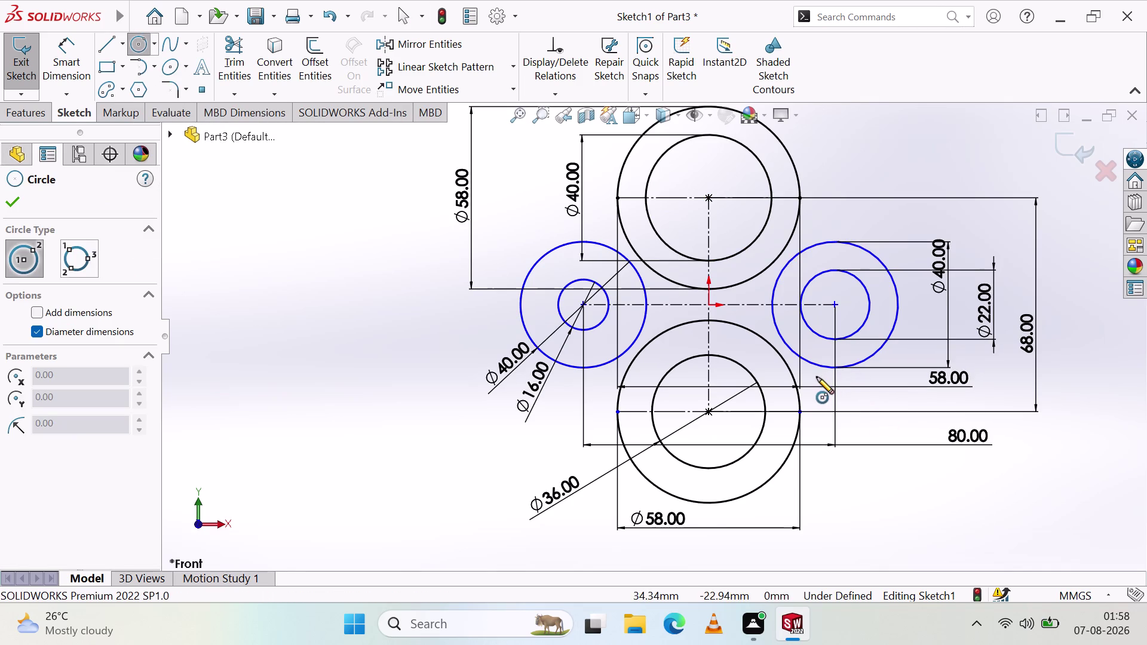
Draw two small circles on the right side, one lower and one upper.
click(817, 394)
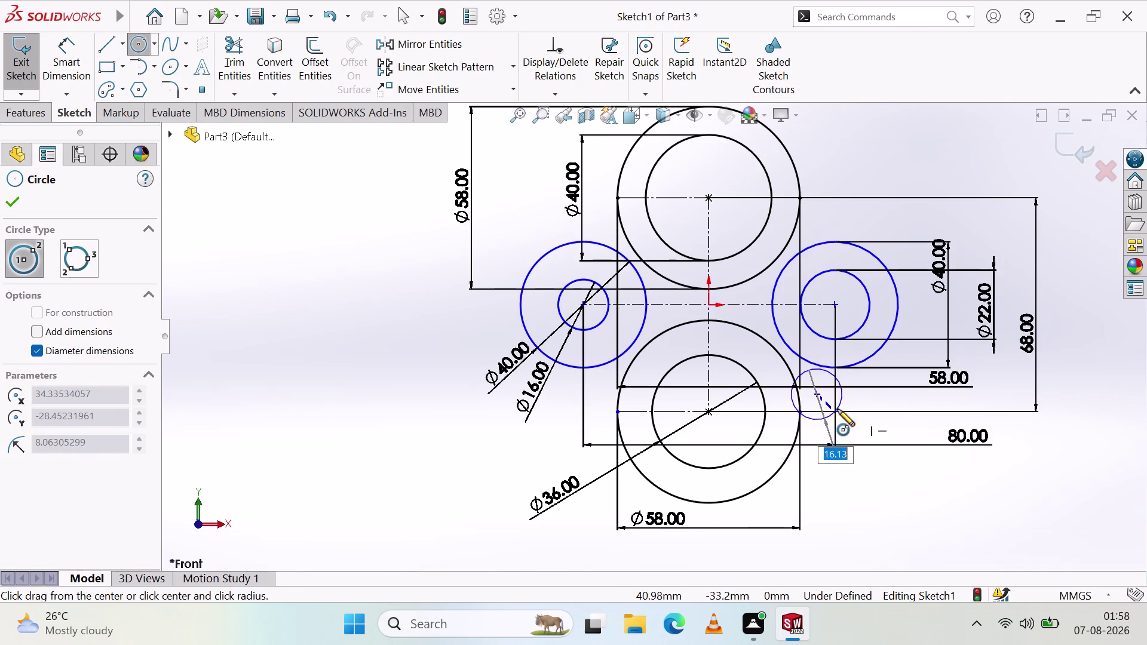
click(840, 409)
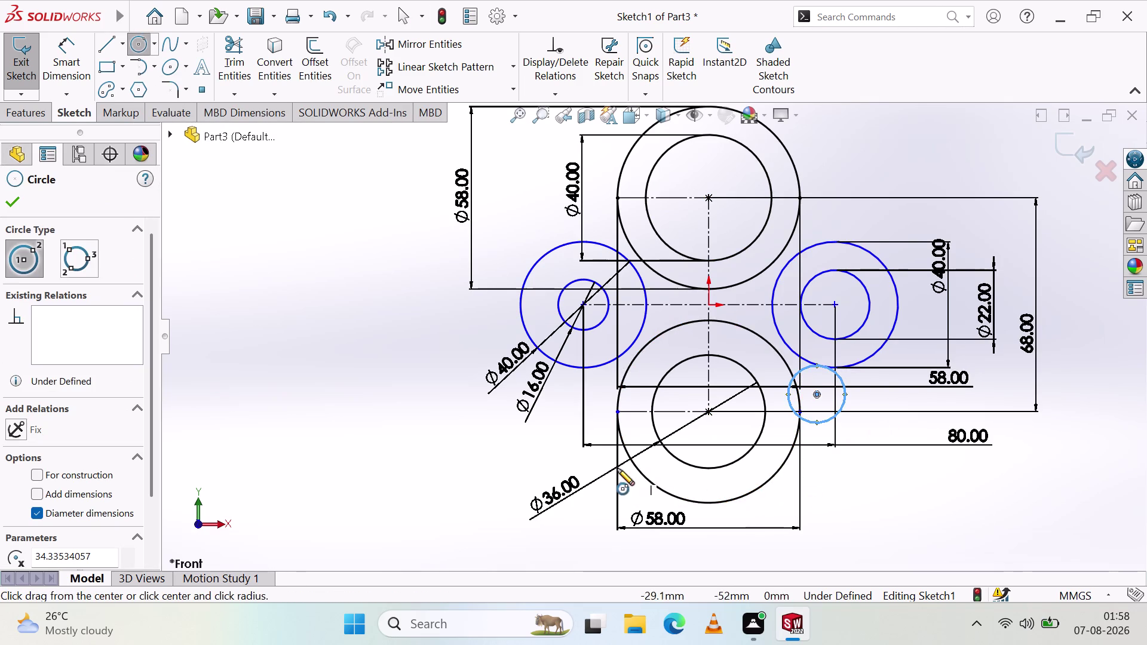
key(Escape)
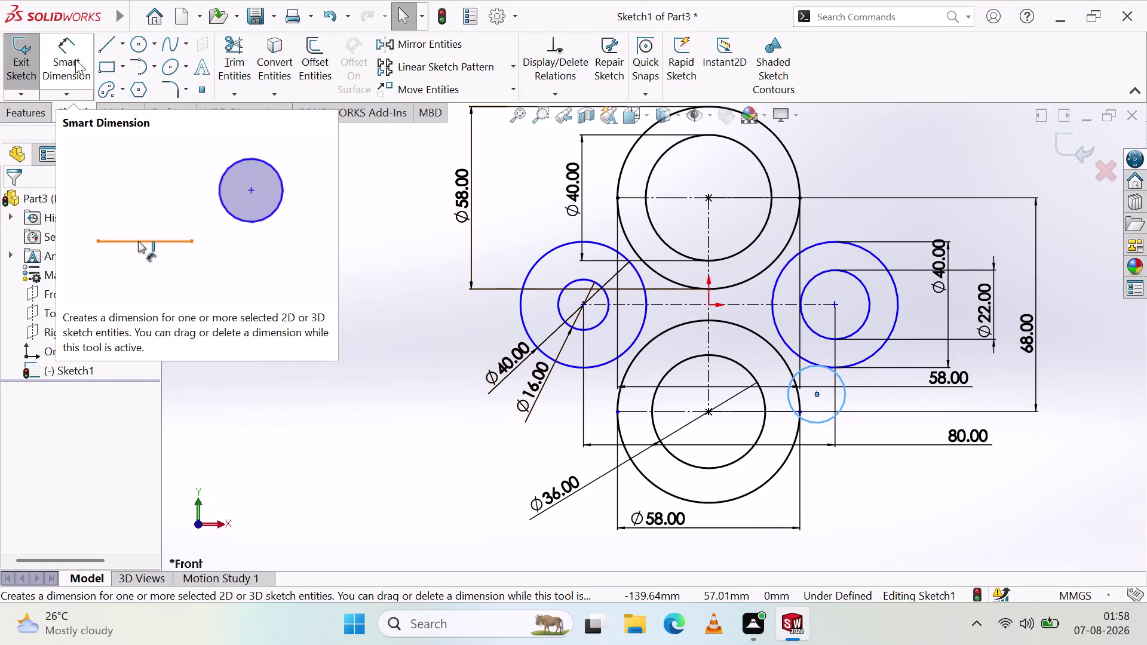
click(141, 47)
click(814, 219)
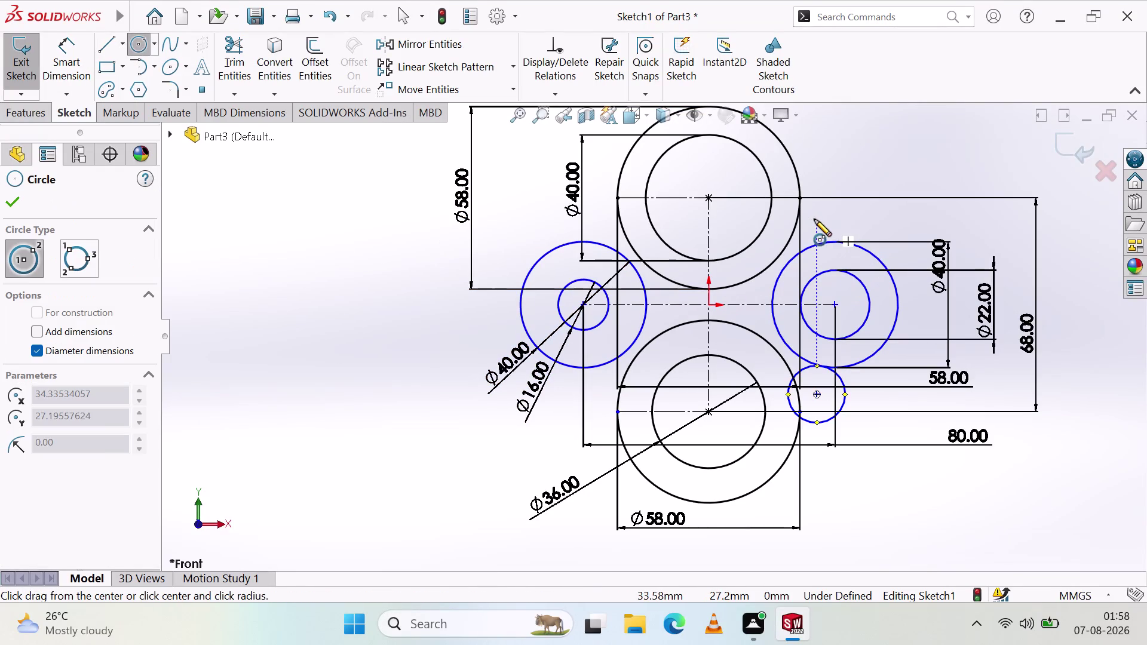
click(837, 240)
key(Escape)
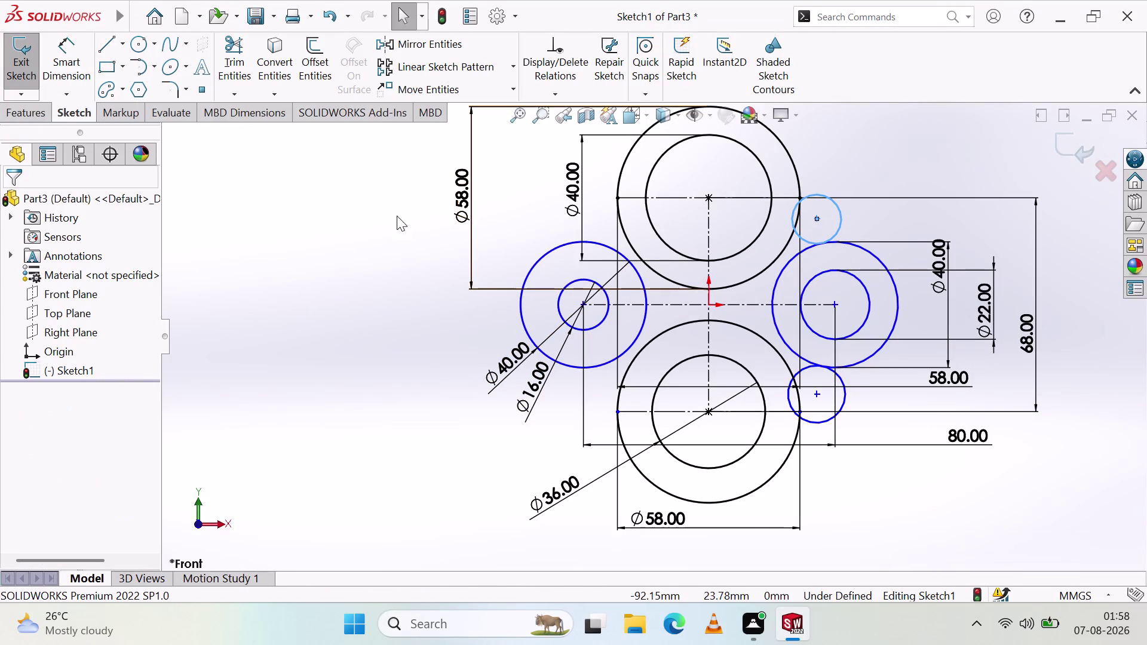
Dimension the upper-right small circle to Ø30, correcting a mistyped 15.
click(68, 46)
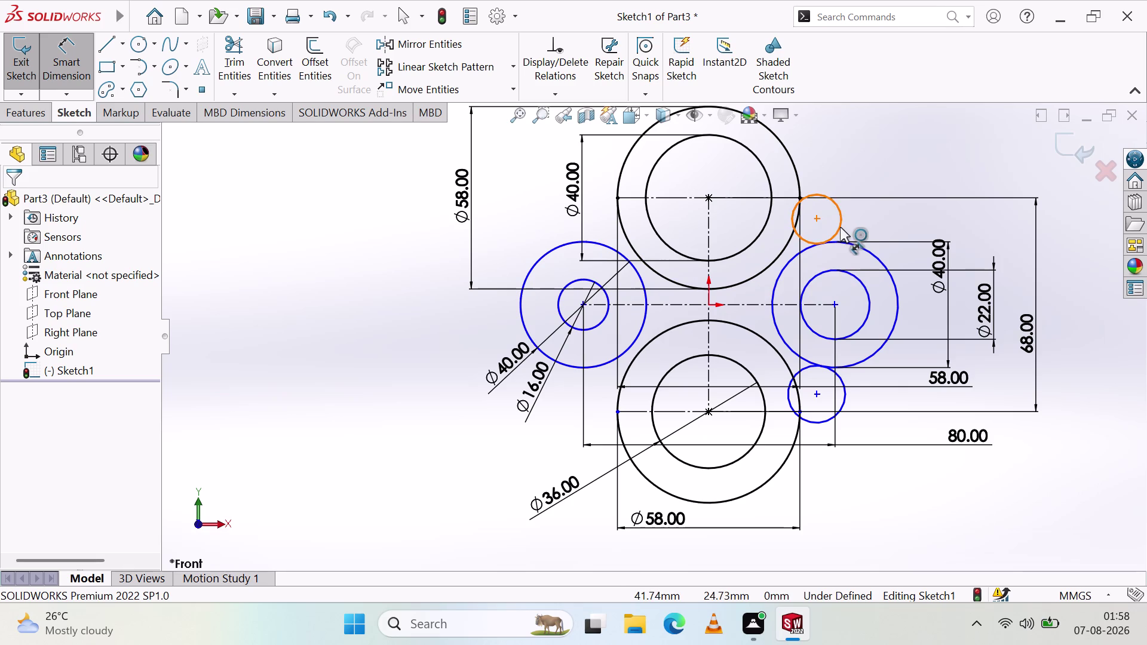
click(840, 227)
click(876, 176)
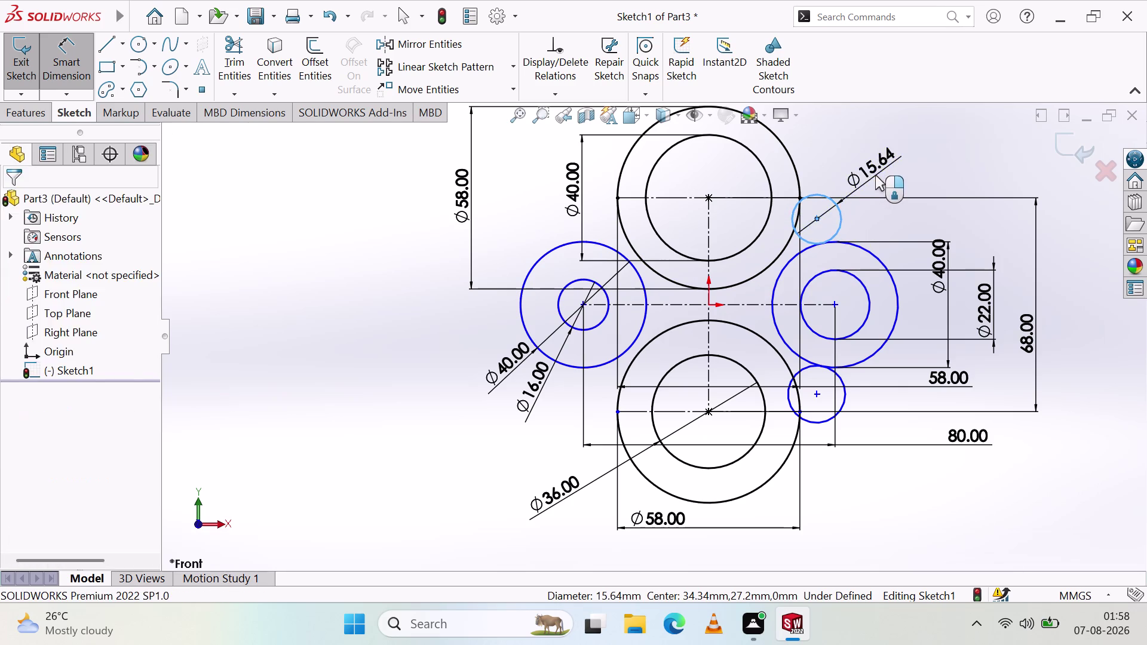
text(15)
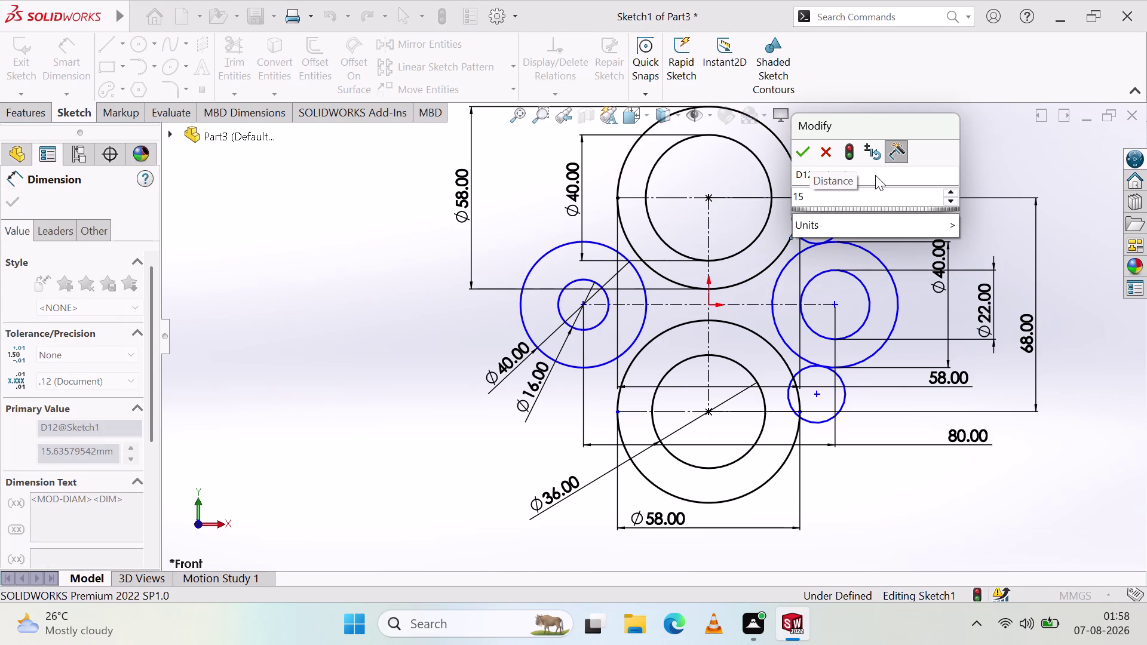
key(BackSpace)
key(BackSpace)
key(BackSpace)
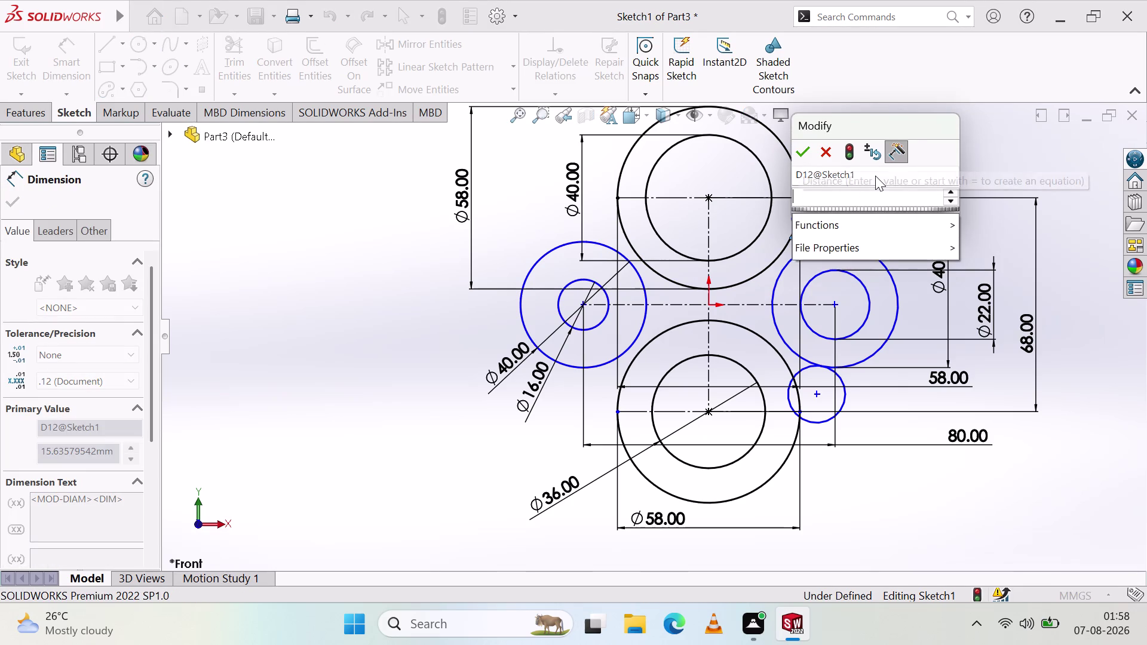
text(30)
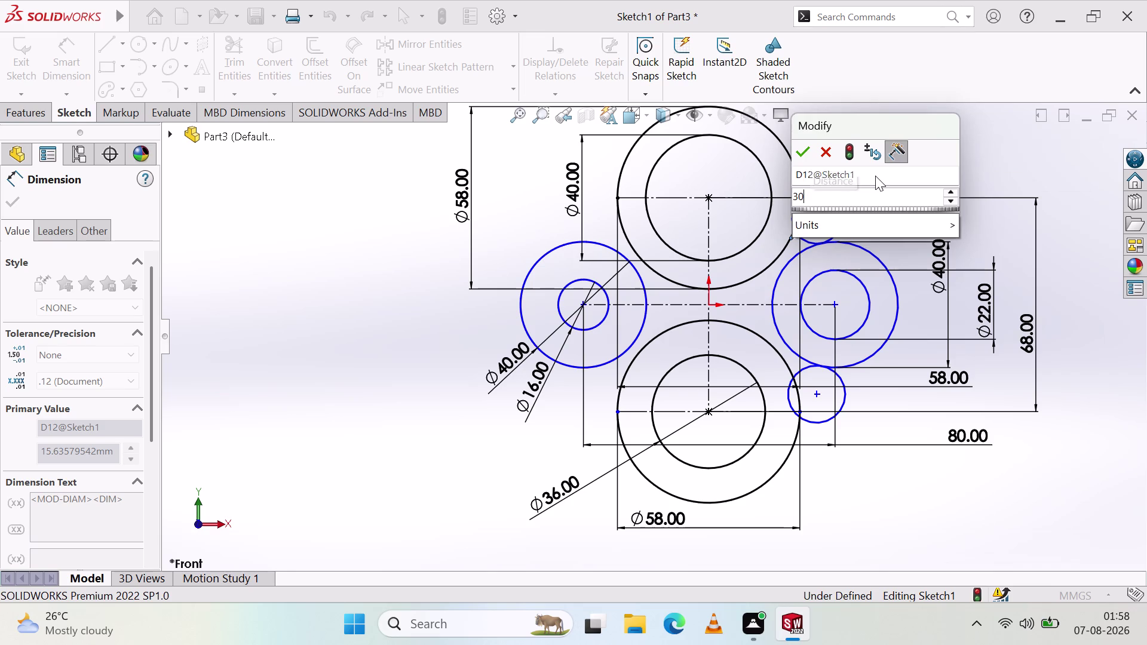
key(Return)
click(876, 176)
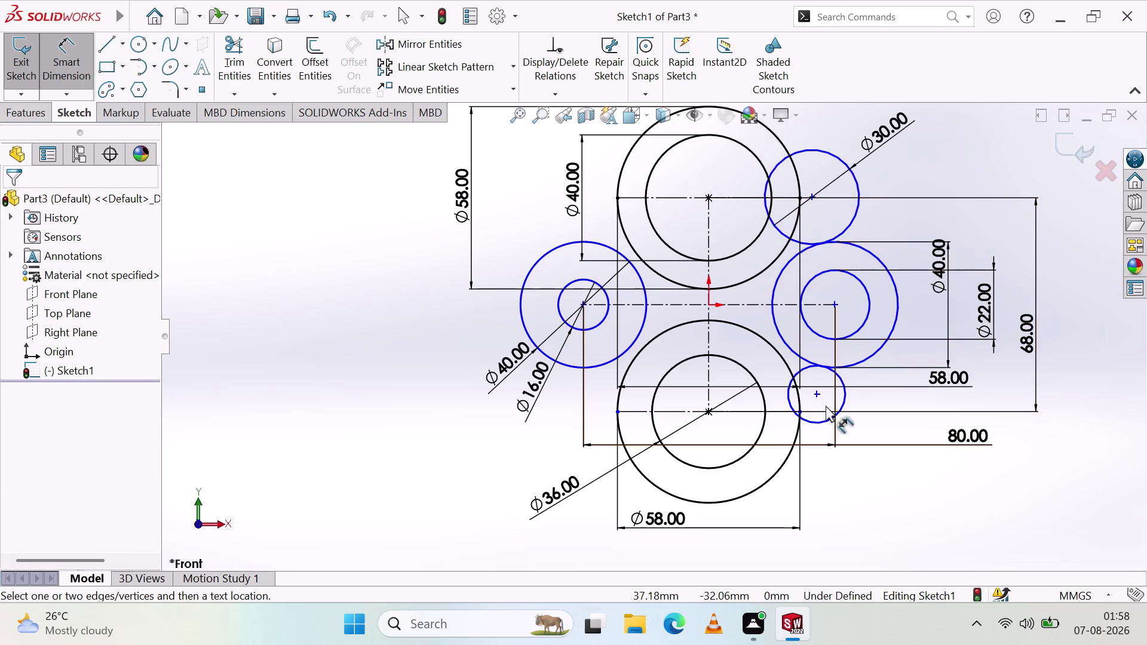
Dimension the lower-right small circle to Ø30.
click(842, 401)
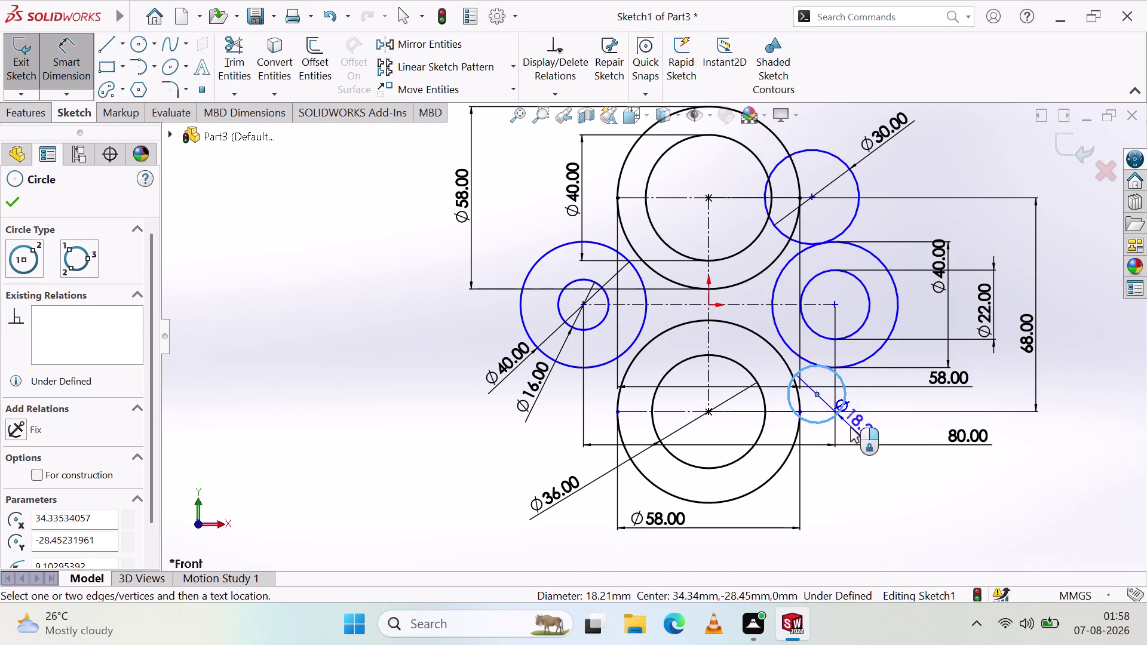
click(868, 478)
key(3)
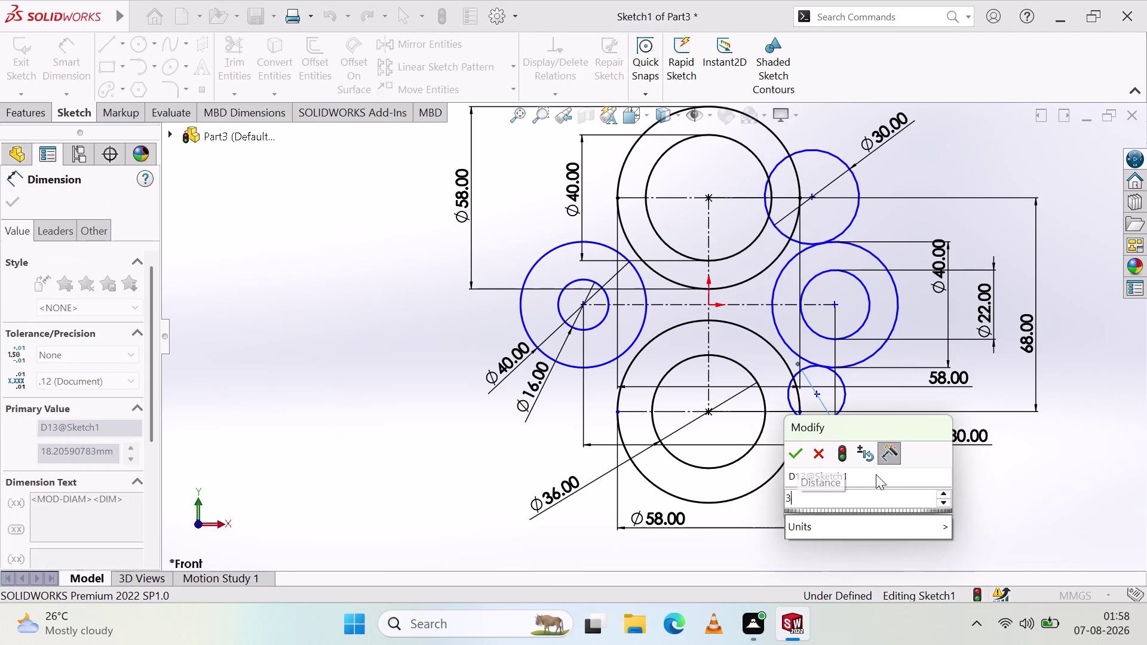
key(0)
key(Return)
click(898, 478)
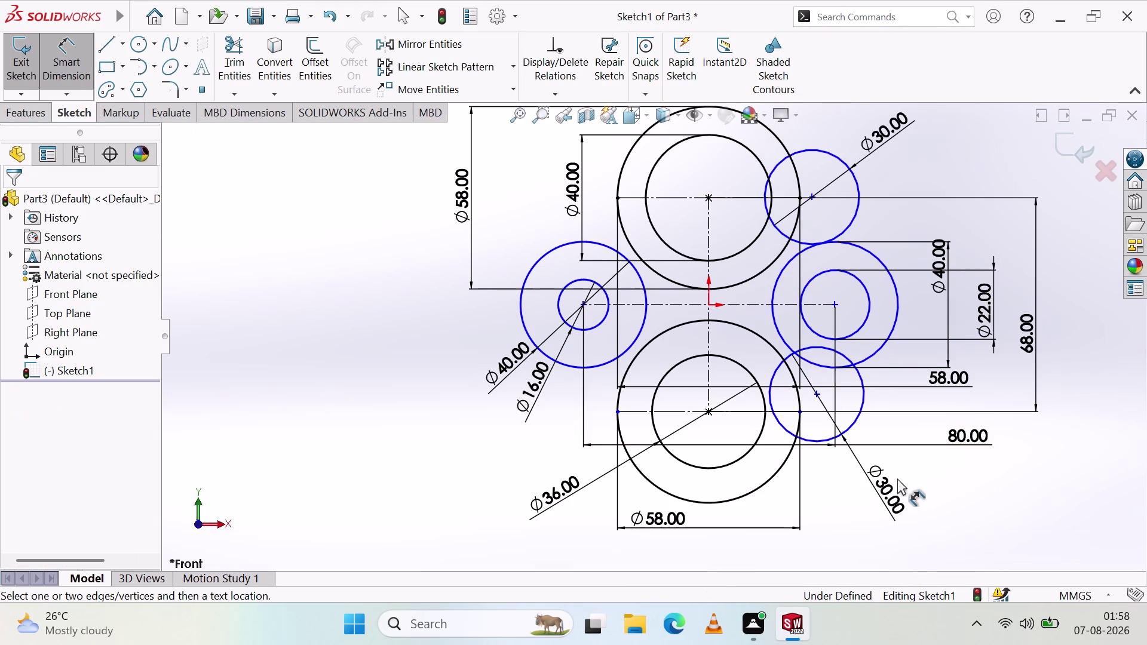
key(Escape)
key(Escape)
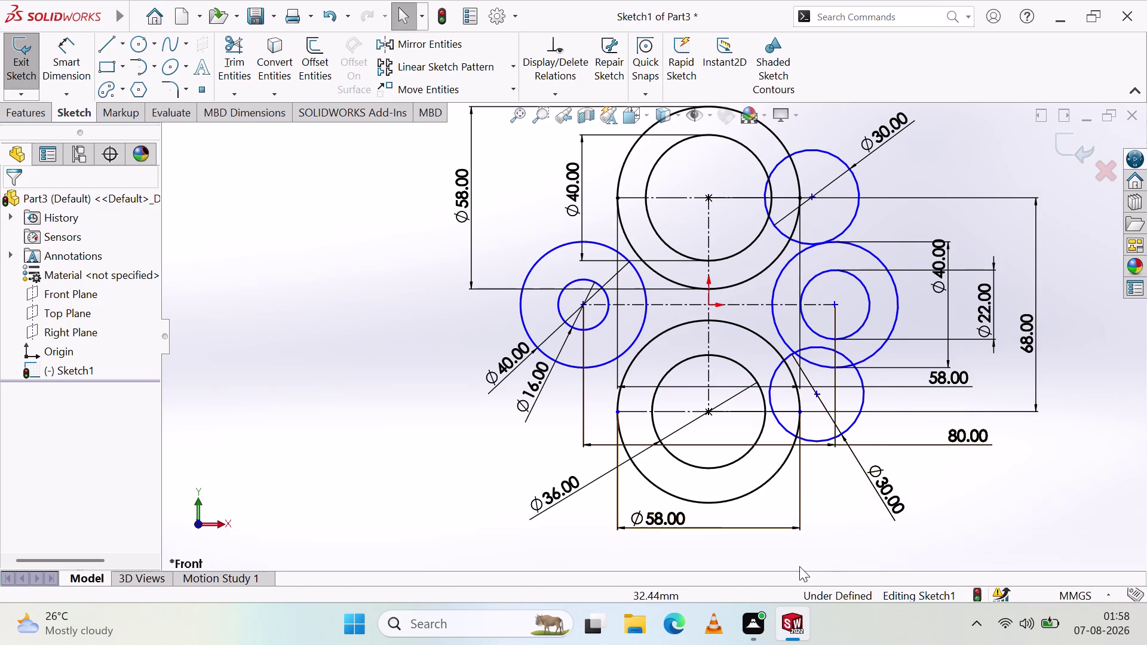
Make the two side centre points horizontal, then delete the conflicting Vertical8 relation.
scroll(up, 3)
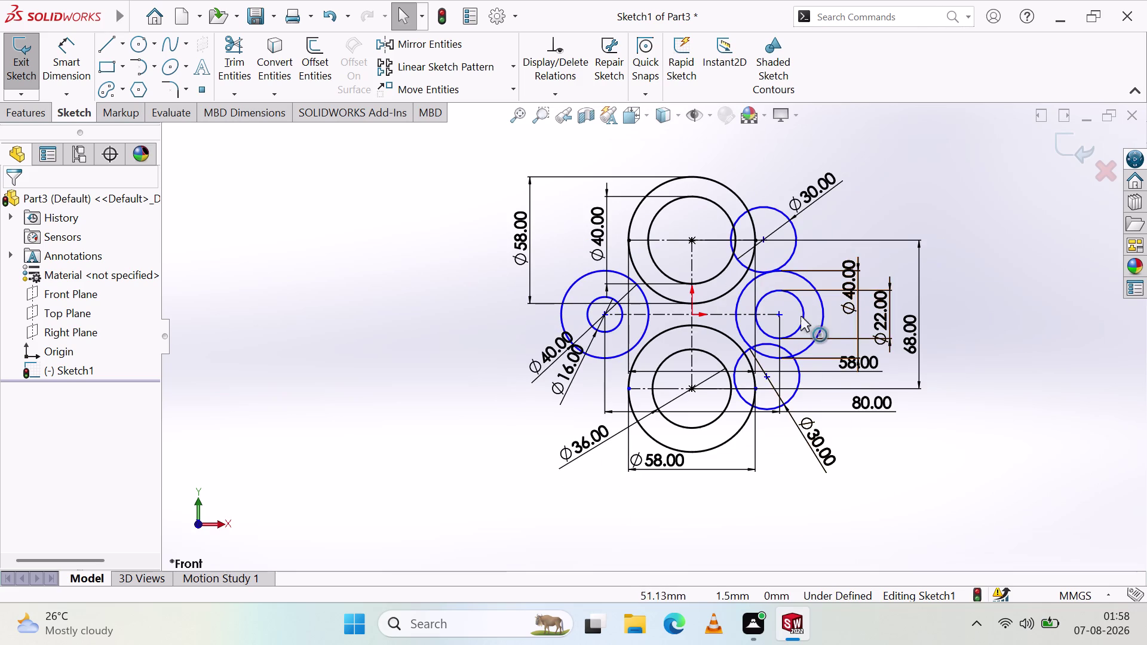
scroll(down, 3)
scroll(up, 3)
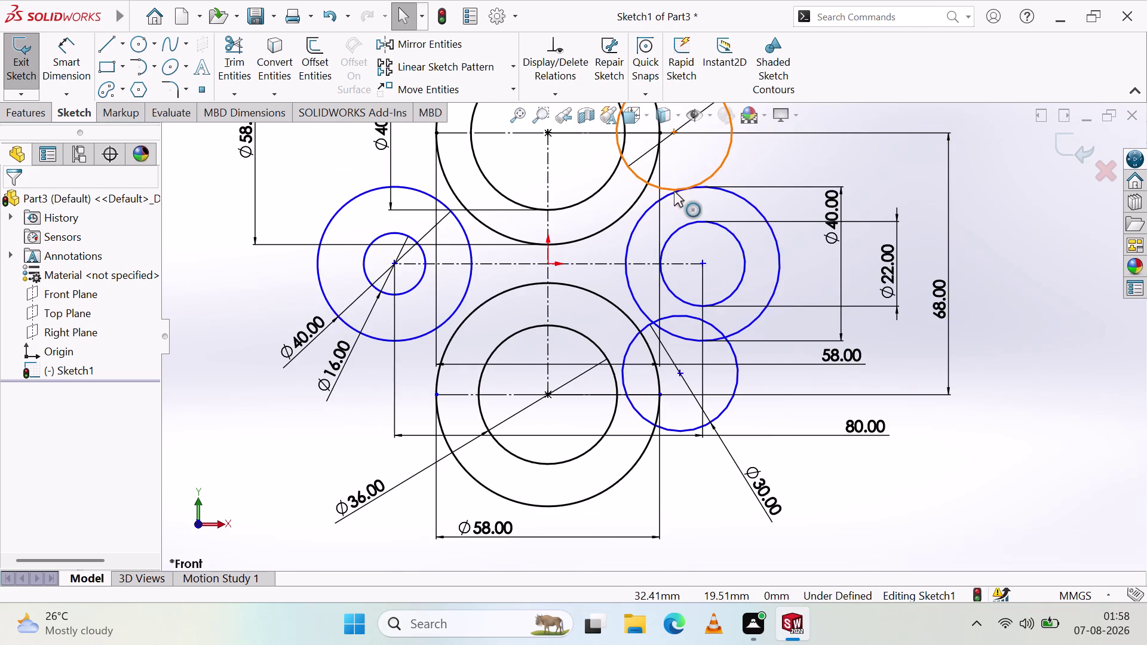
scroll(up, 3)
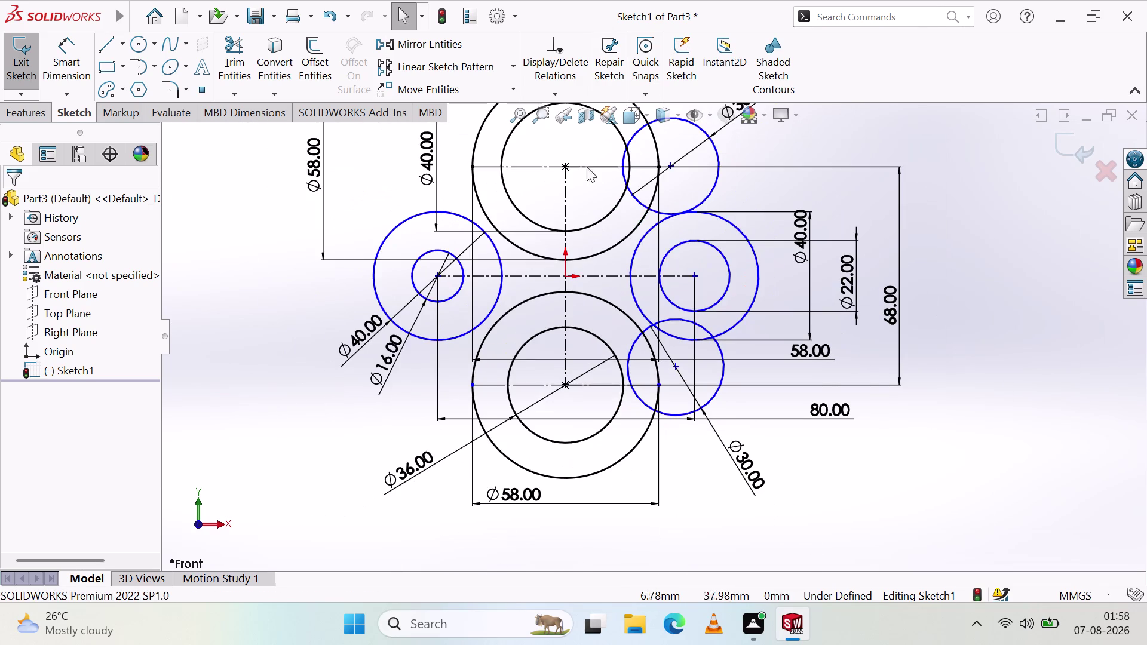
scroll(up, 3)
scroll(down, 3)
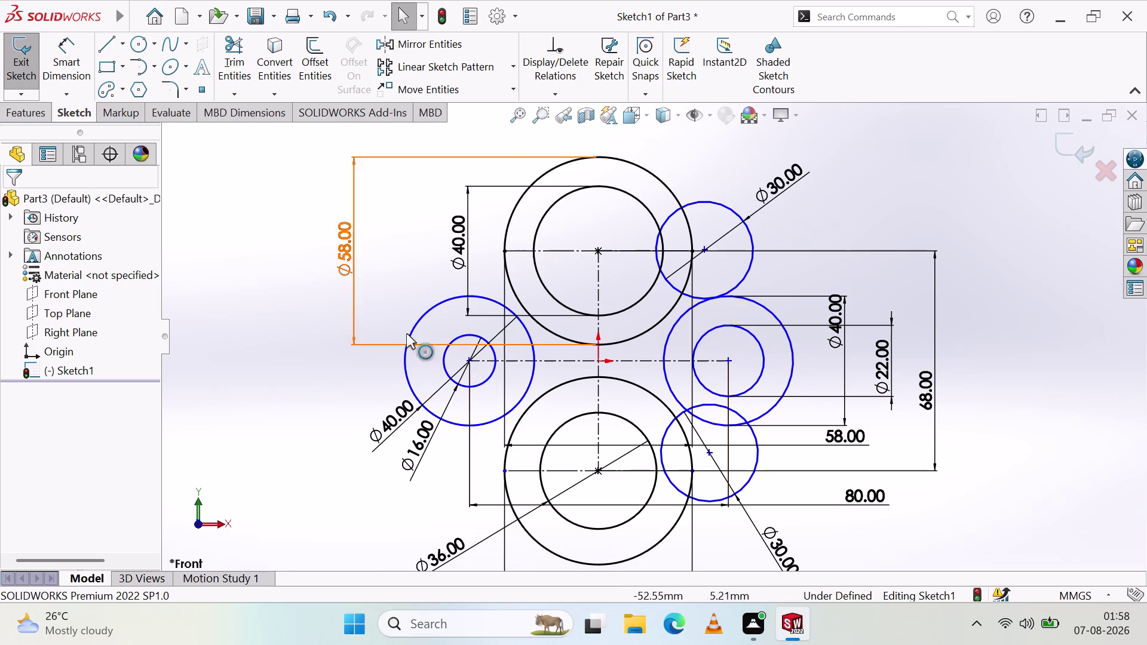
click(468, 360)
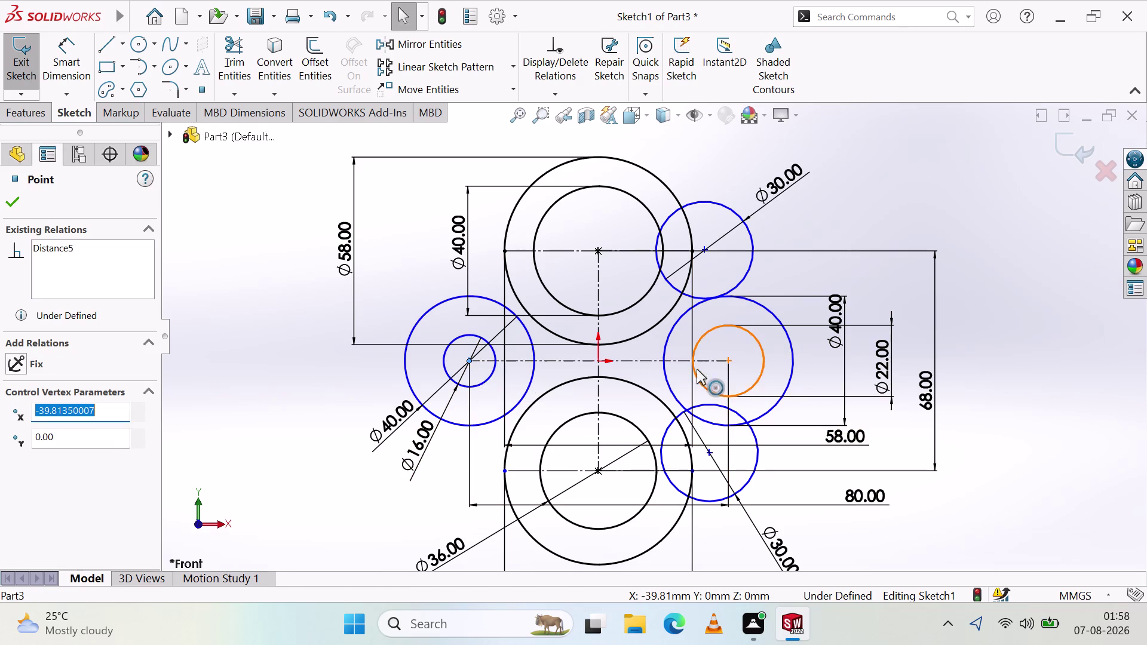
click(729, 363)
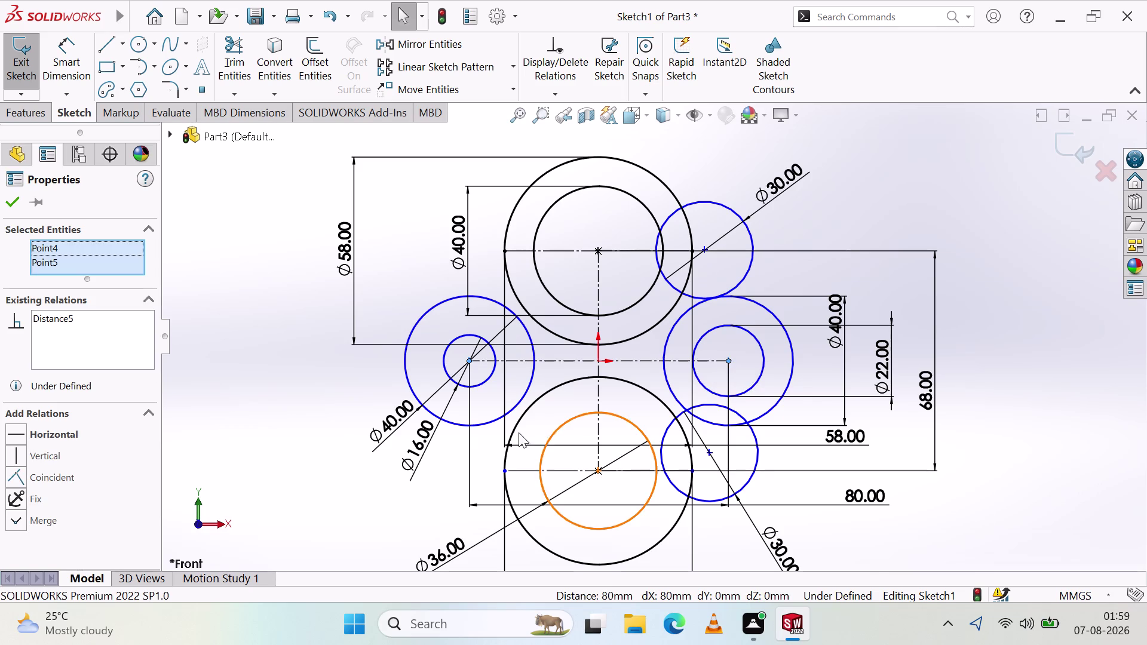
click(19, 429)
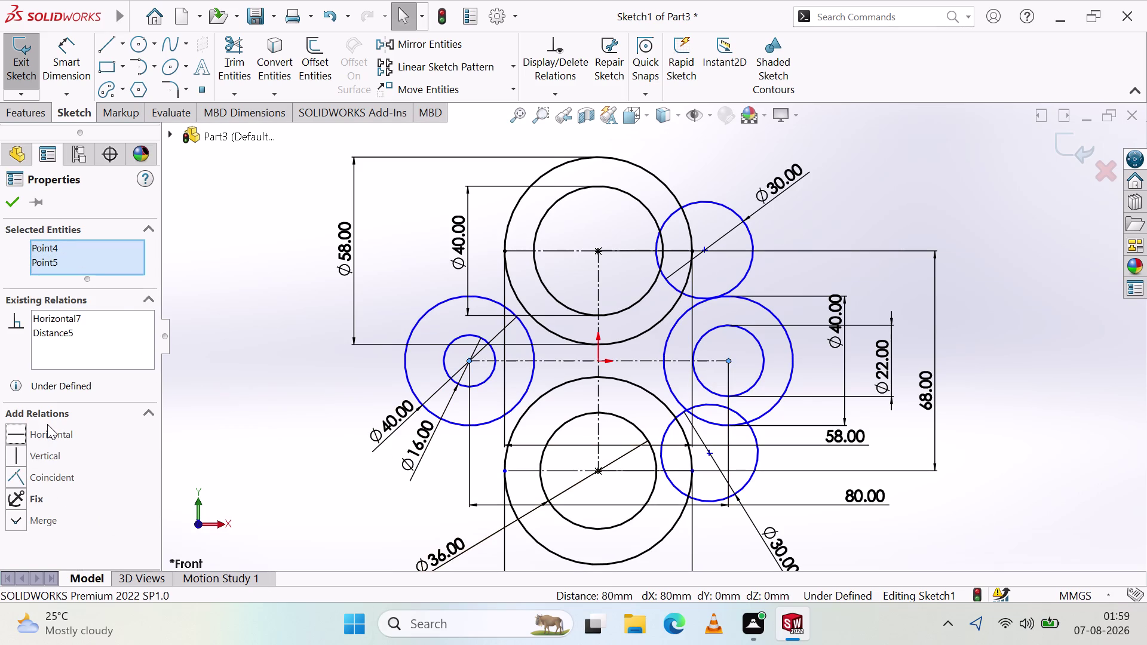
click(16, 456)
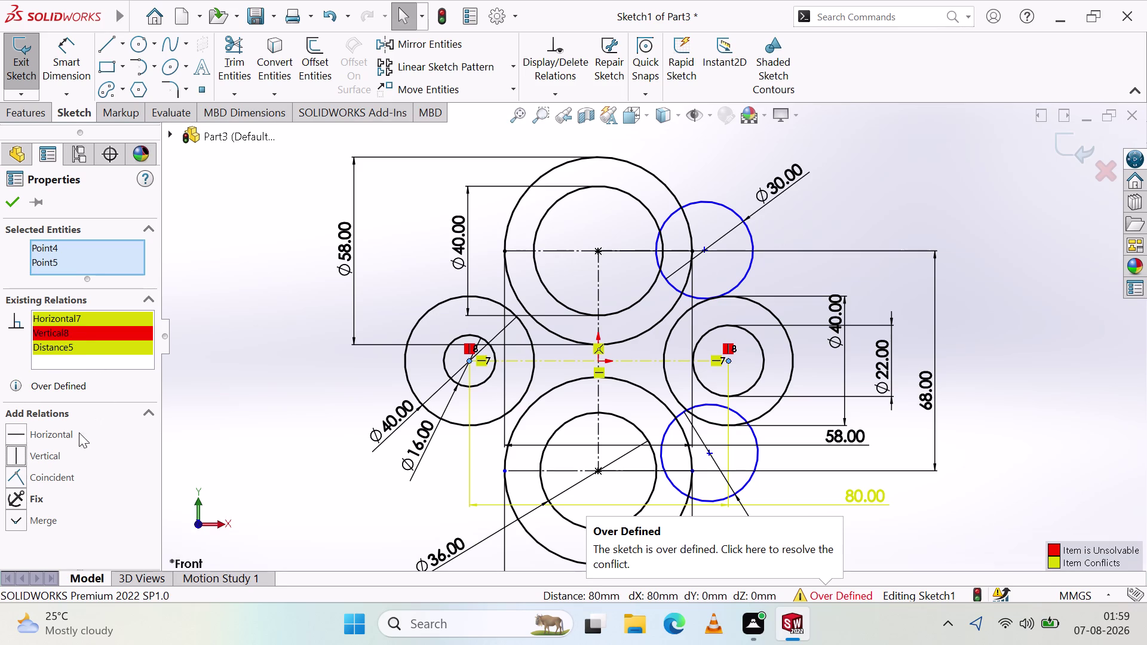
click(121, 334)
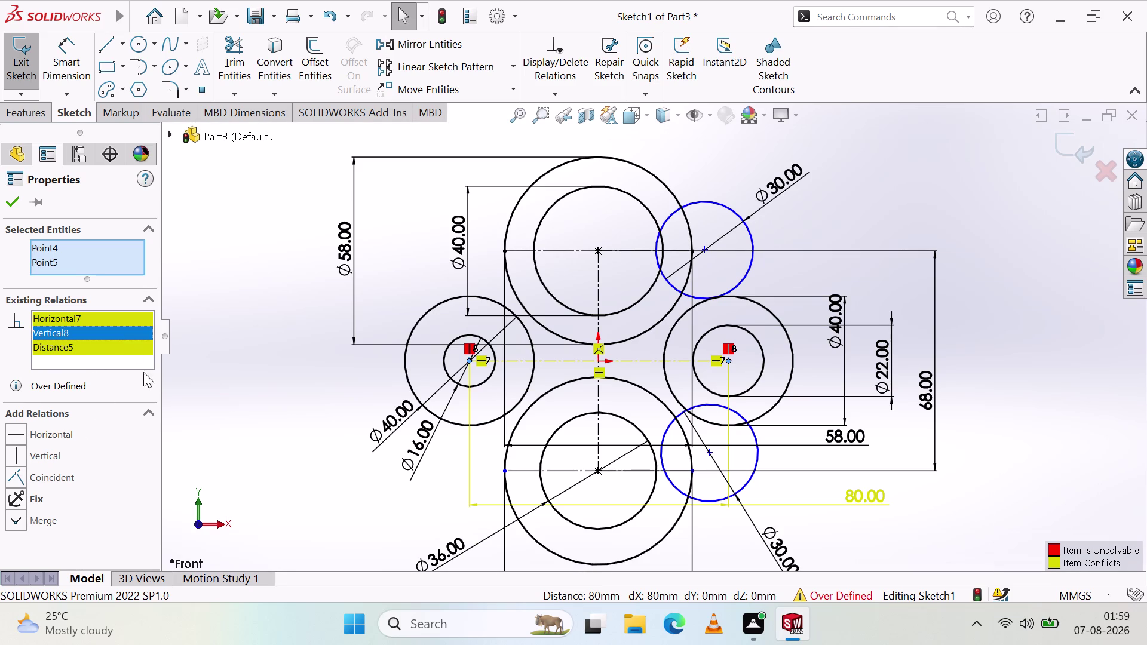
key(Delete)
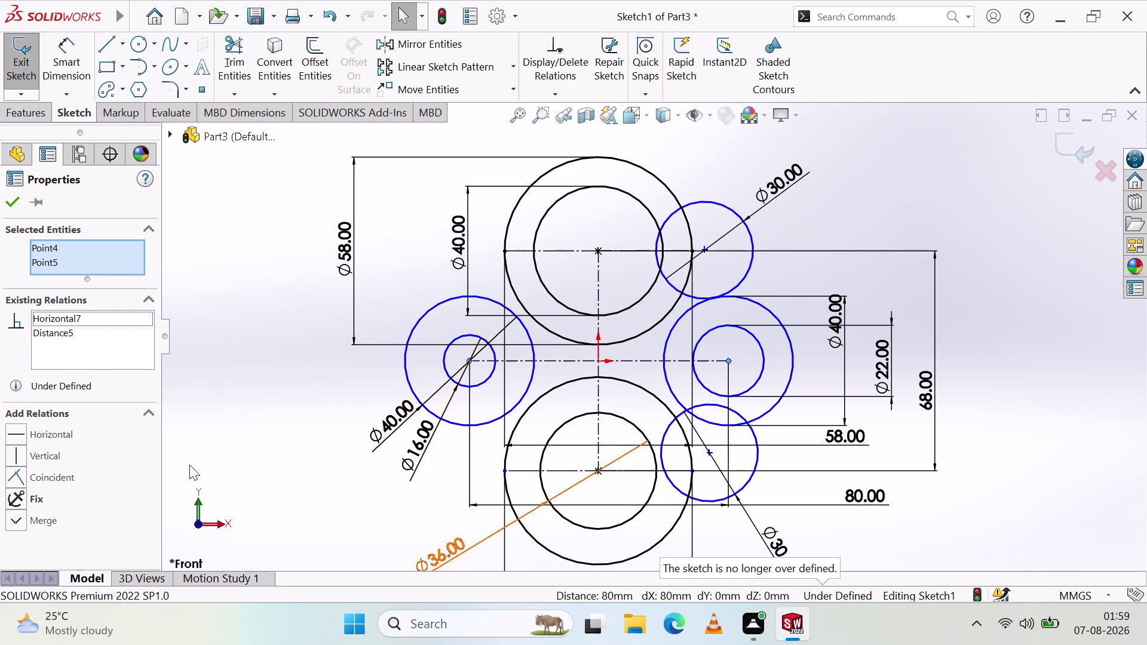
Delete the Distance5 and Coincident9 relations, then try Merge and dismiss its warning.
click(16, 496)
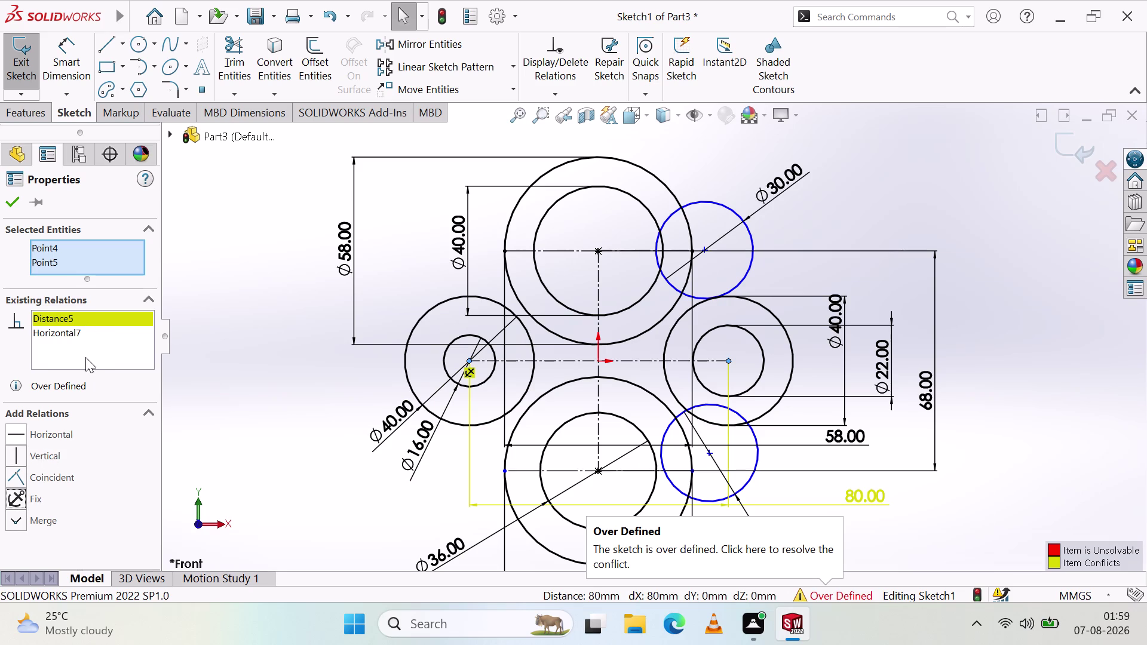
click(98, 318)
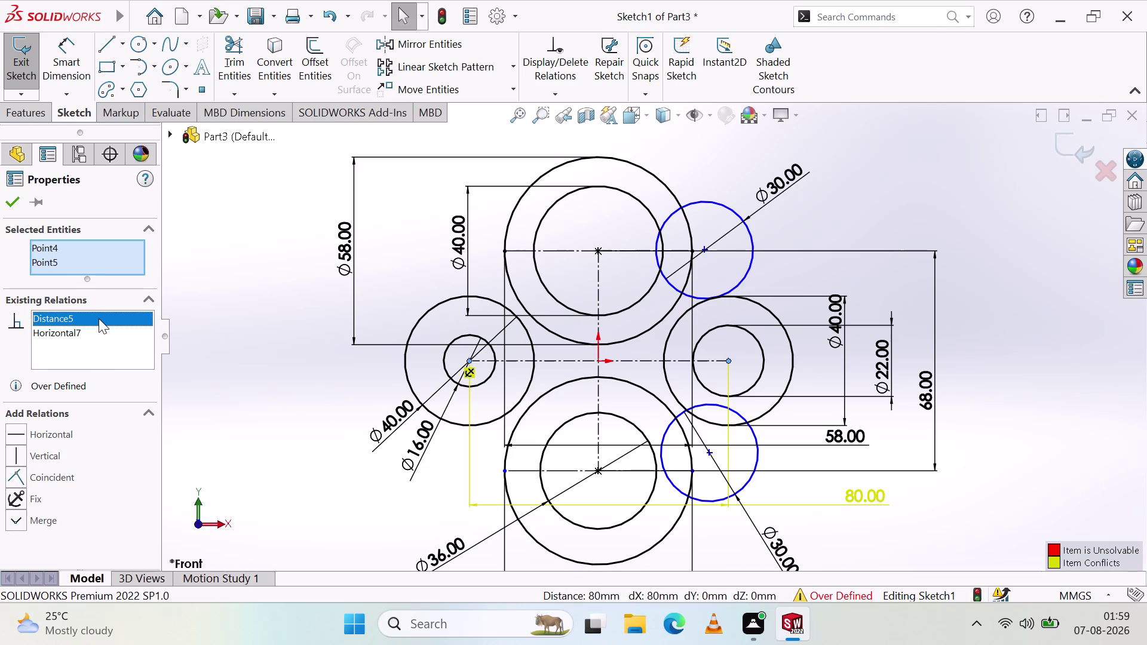
key(Delete)
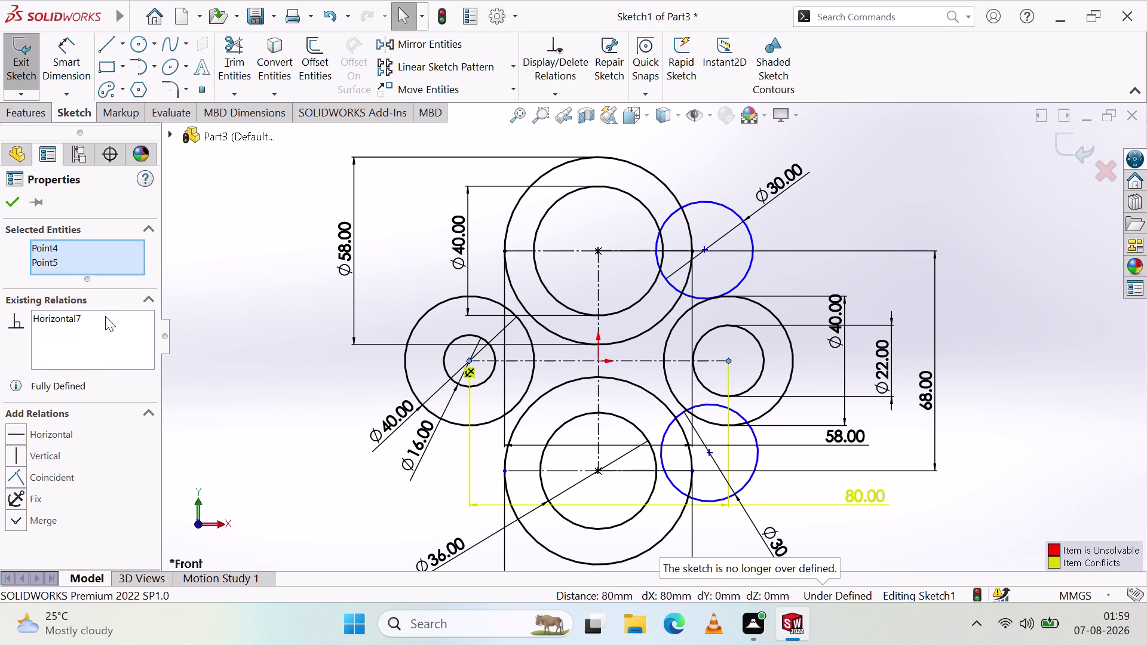
click(11, 474)
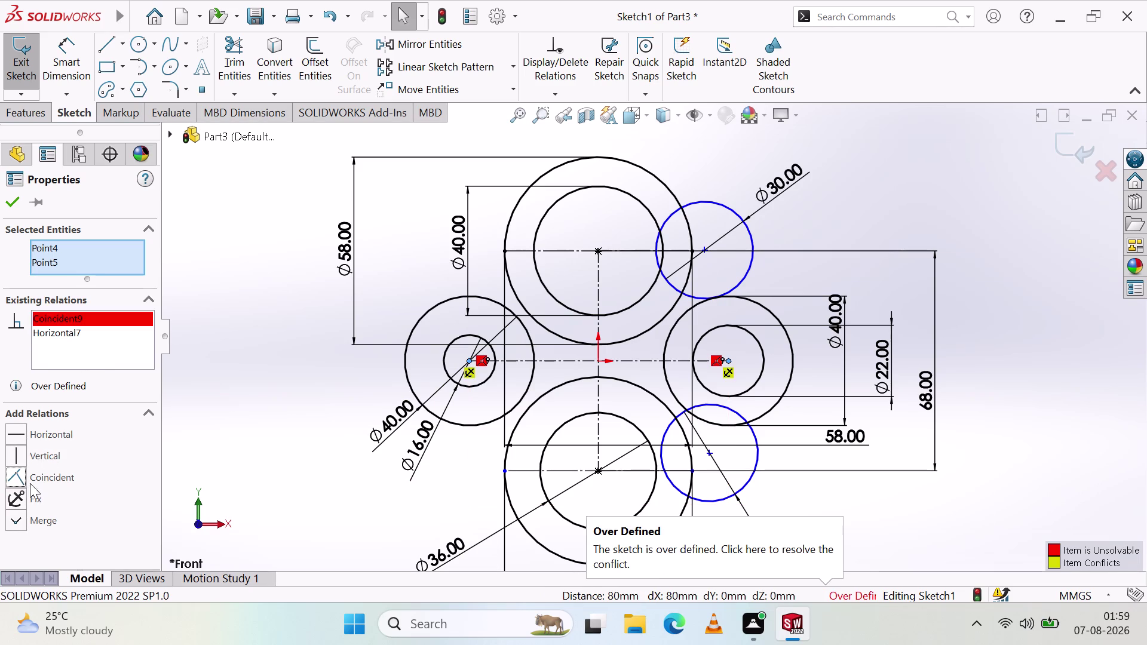
click(104, 318)
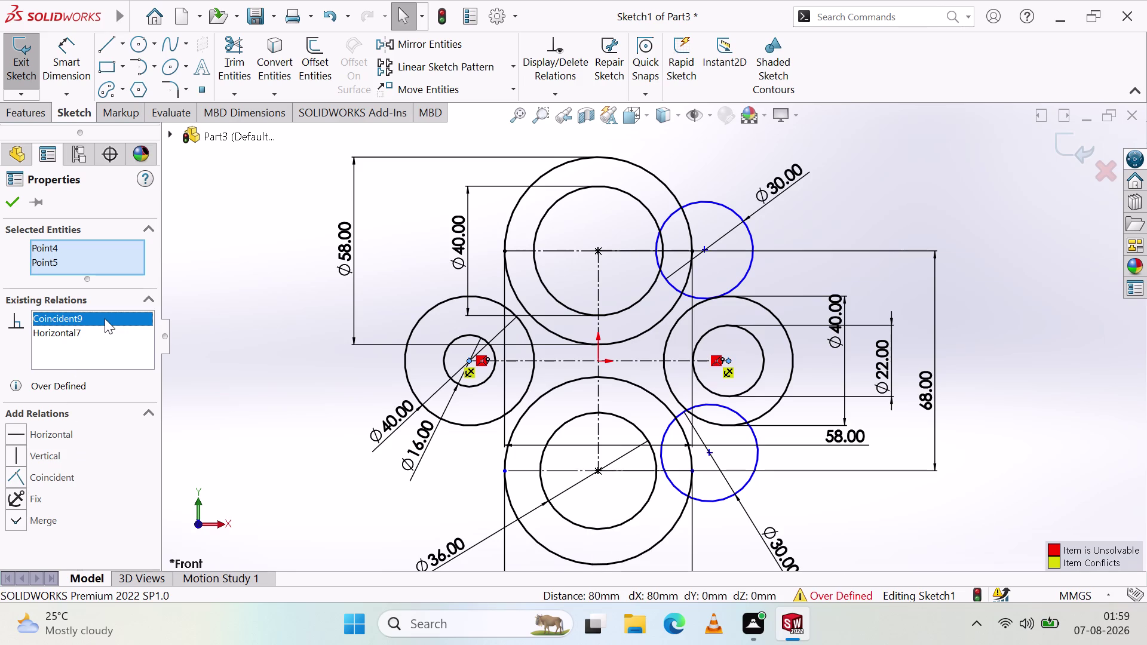
key(Delete)
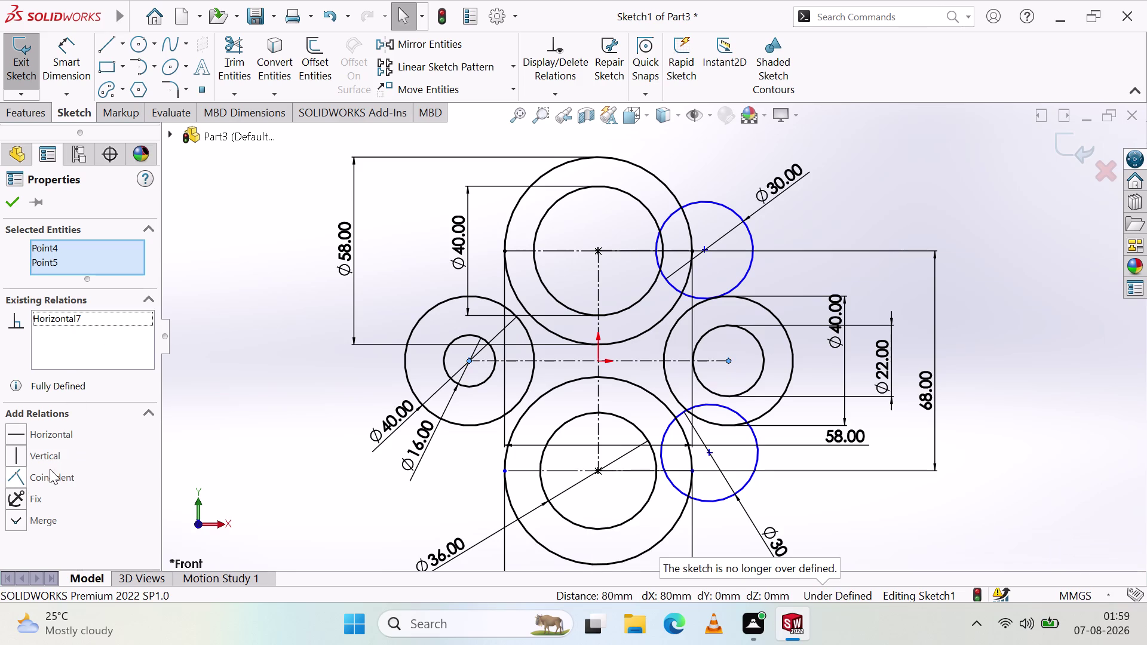
click(11, 518)
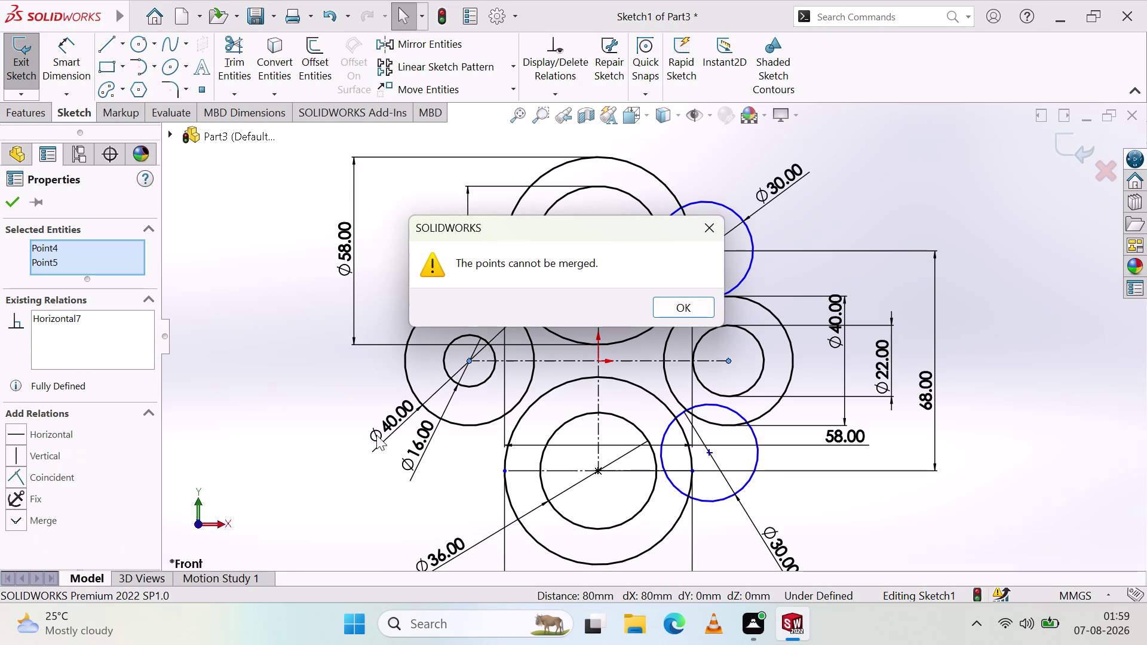
click(692, 299)
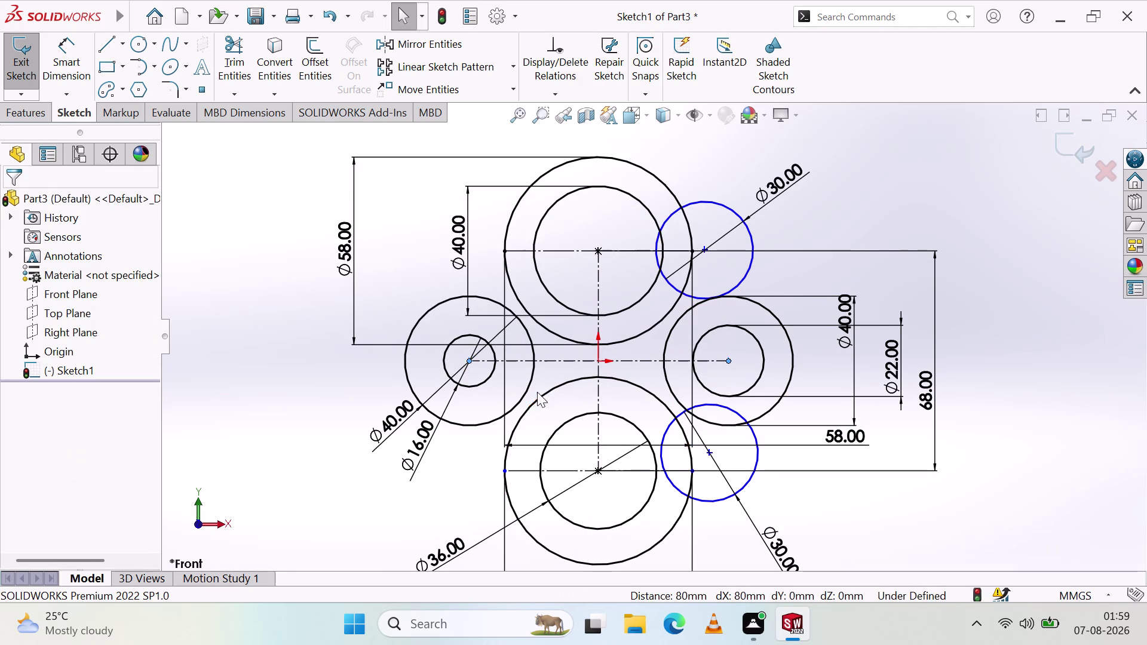
Delete the lower and upper Ø30 circles along with their dimensions.
click(217, 332)
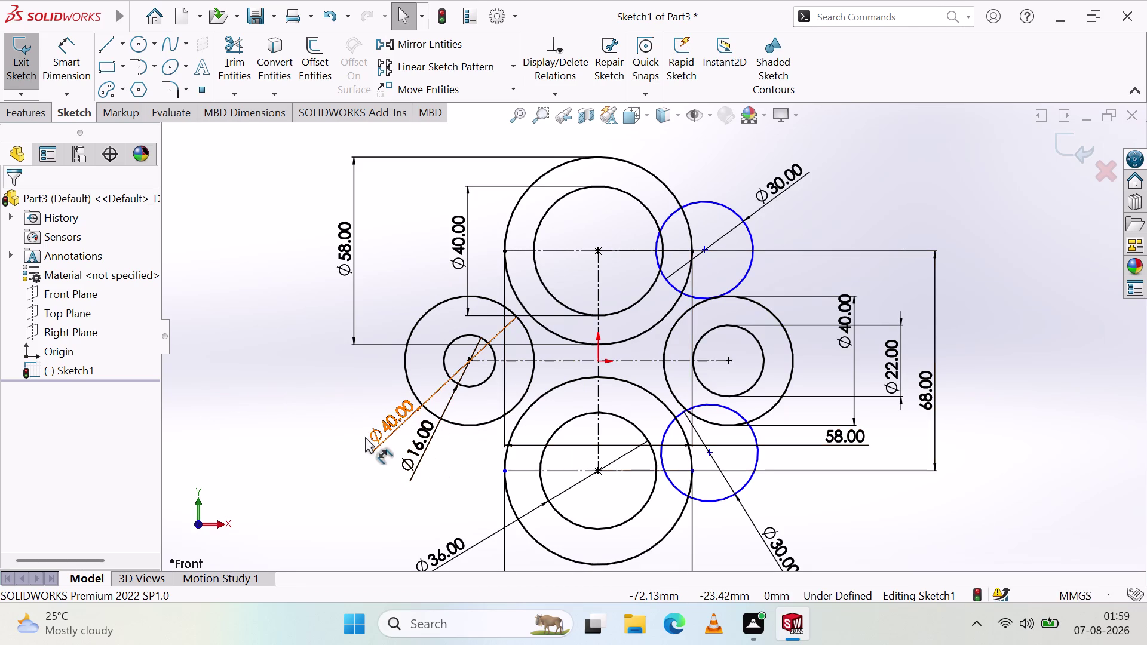
click(757, 457)
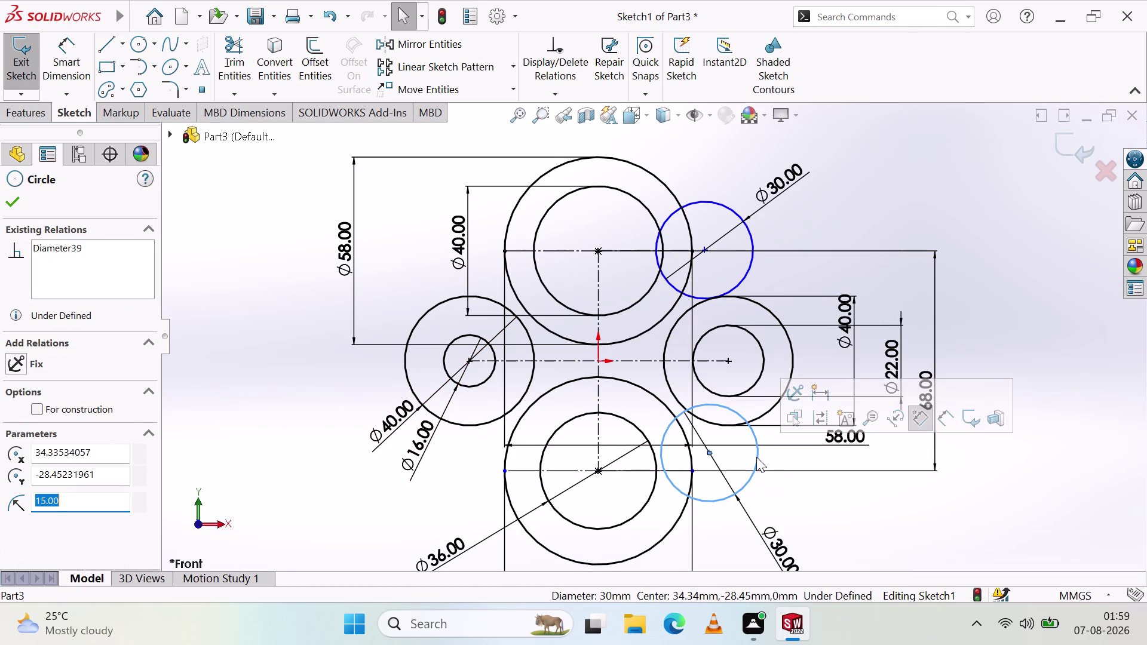
key(Delete)
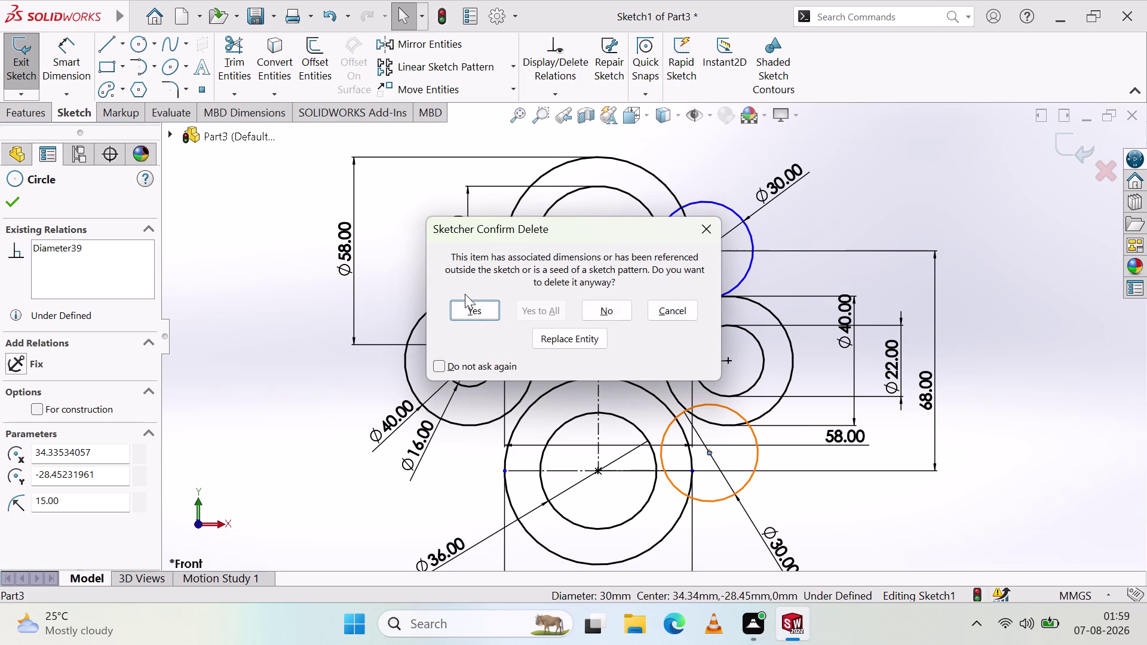
click(471, 309)
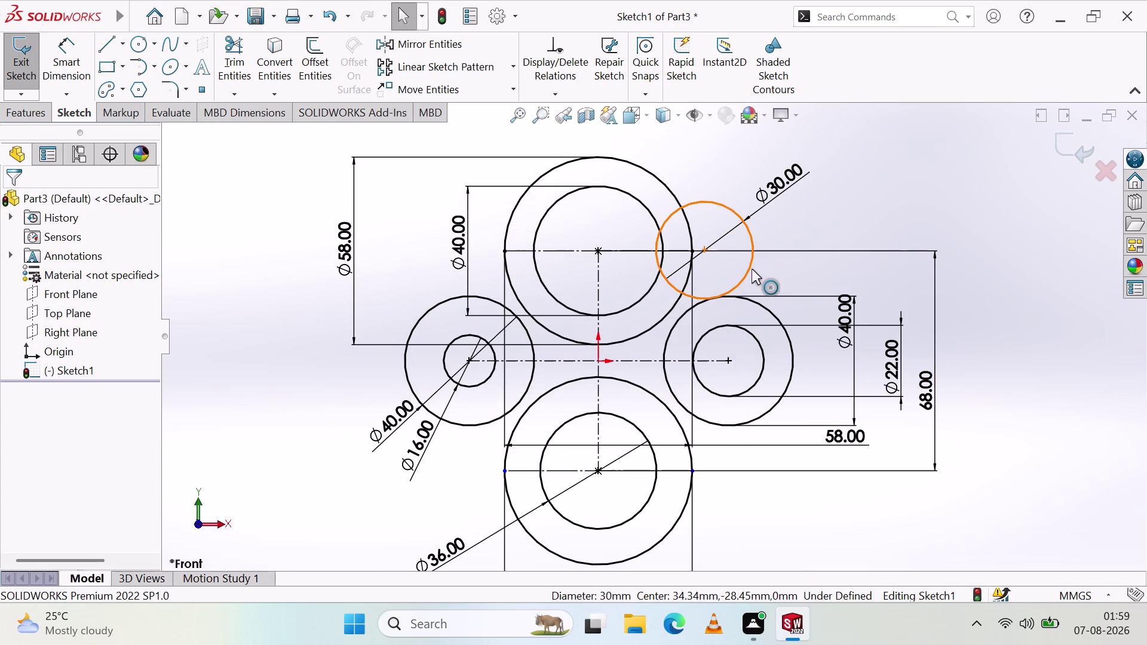
click(748, 266)
key(Delete)
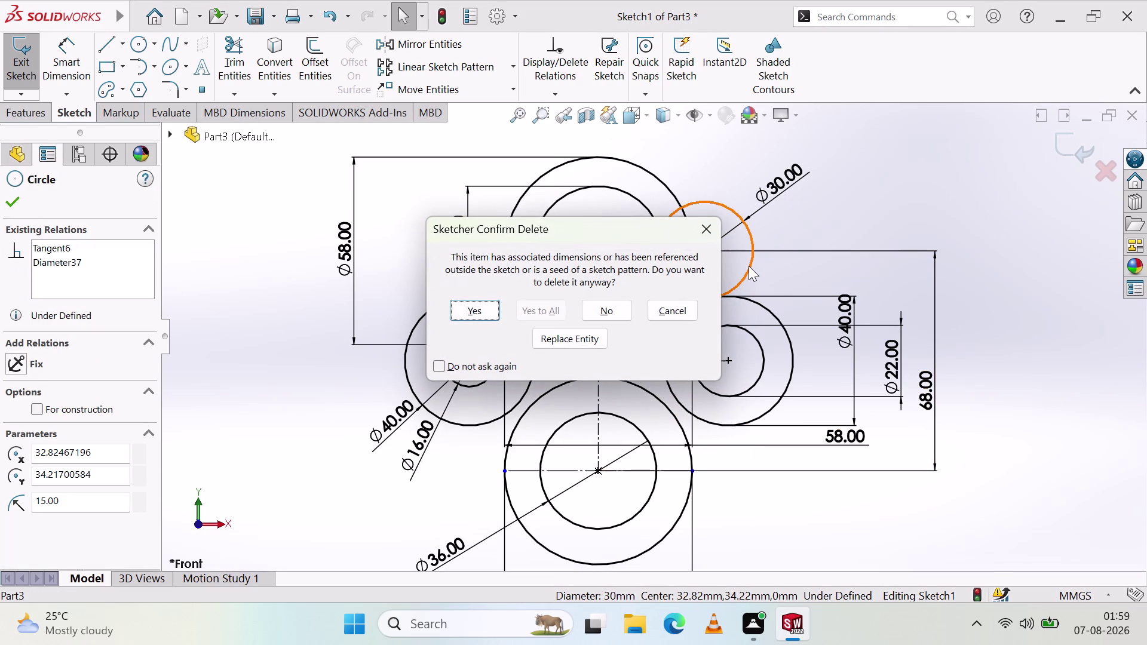
click(471, 312)
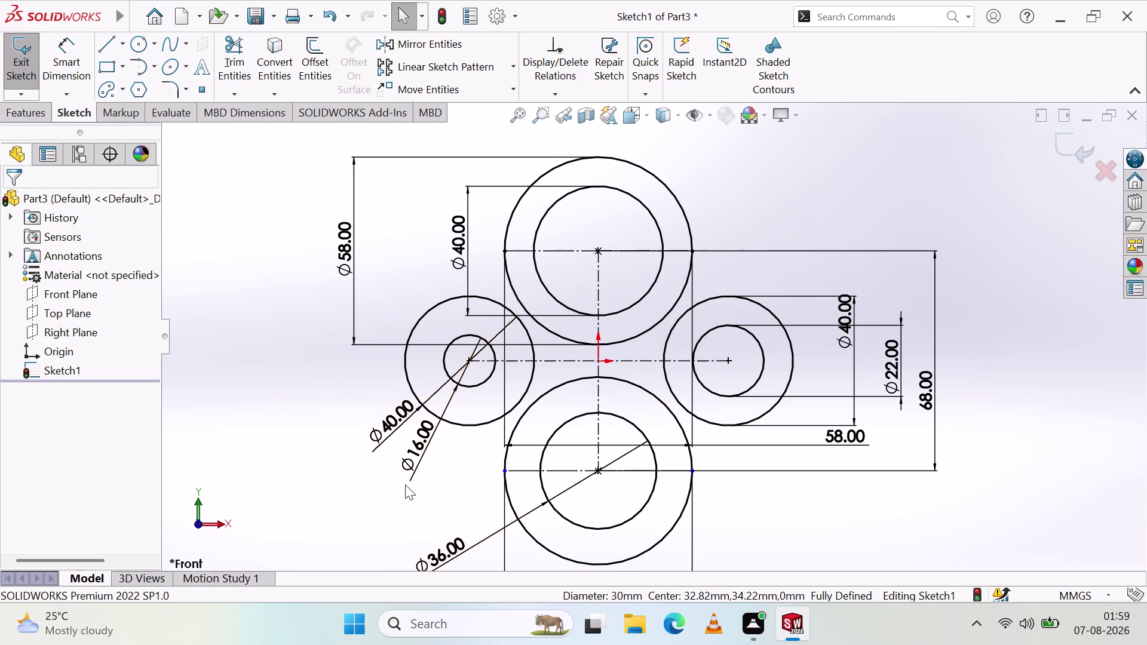
Undo back through earlier edits until the 80.00 centre distance returns.
key(ctrl+z)
key(ctrl+z)
key(ctrl+z)
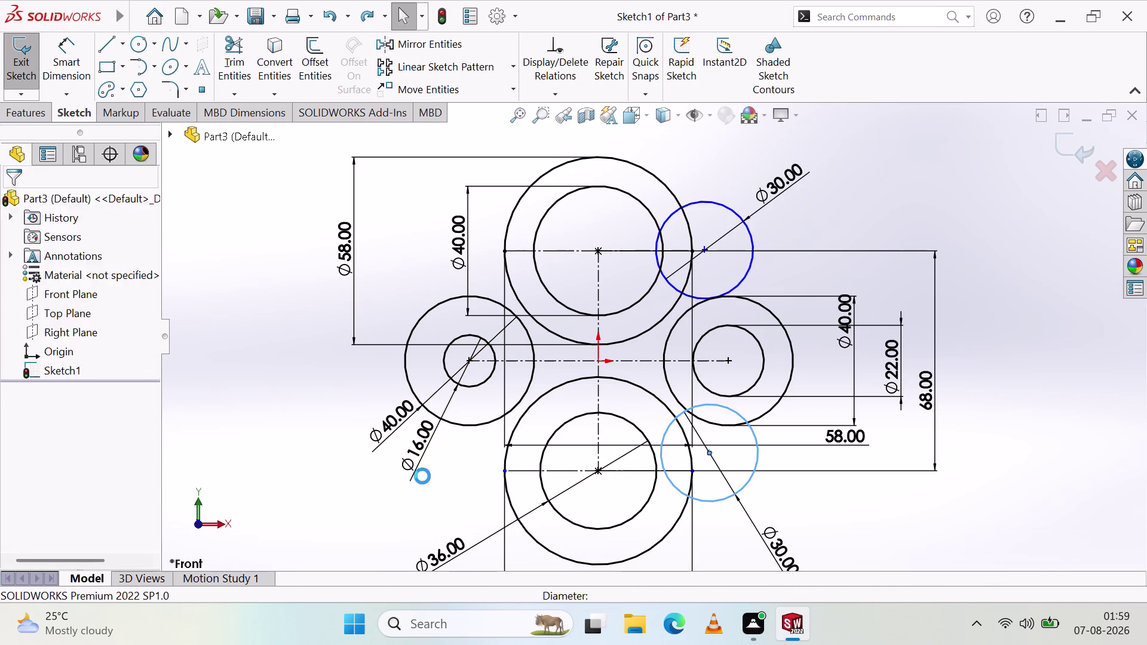
key(ctrl+z)
key(ctrl+z)
key(ctrl+z)
key(ctrl+z)
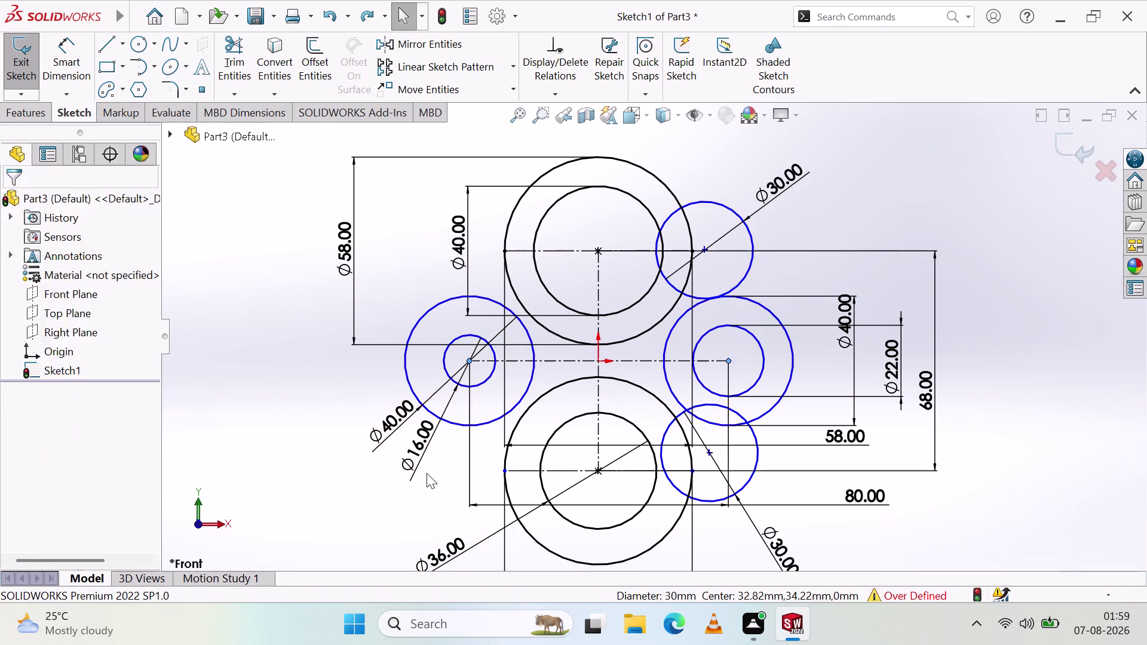
key(ctrl+z)
key(ctrl+z)
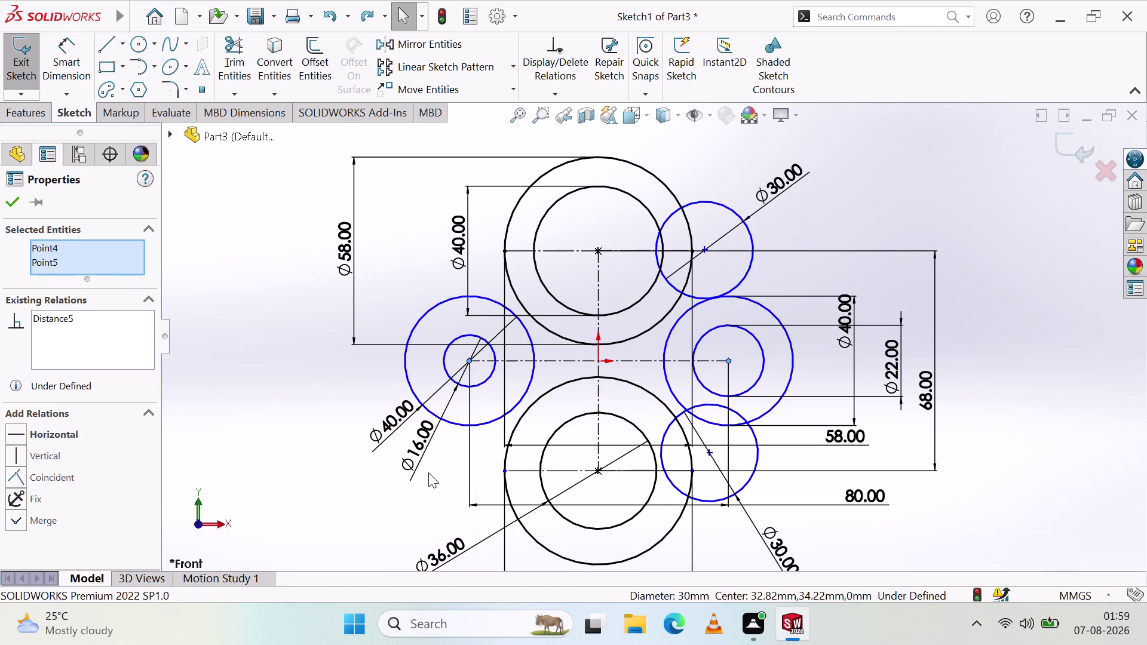
key(ctrl+z)
key(ctrl+z)
key(ctrl+z)
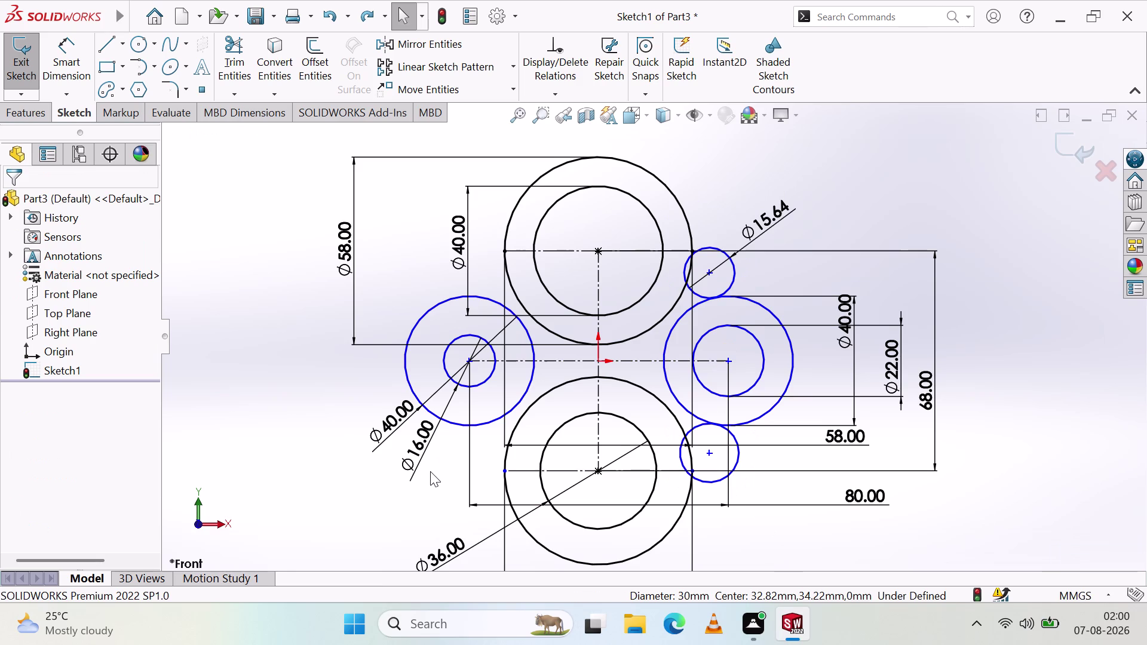
key(ctrl+z)
key(ctrl+z)
key(ctrl+z)
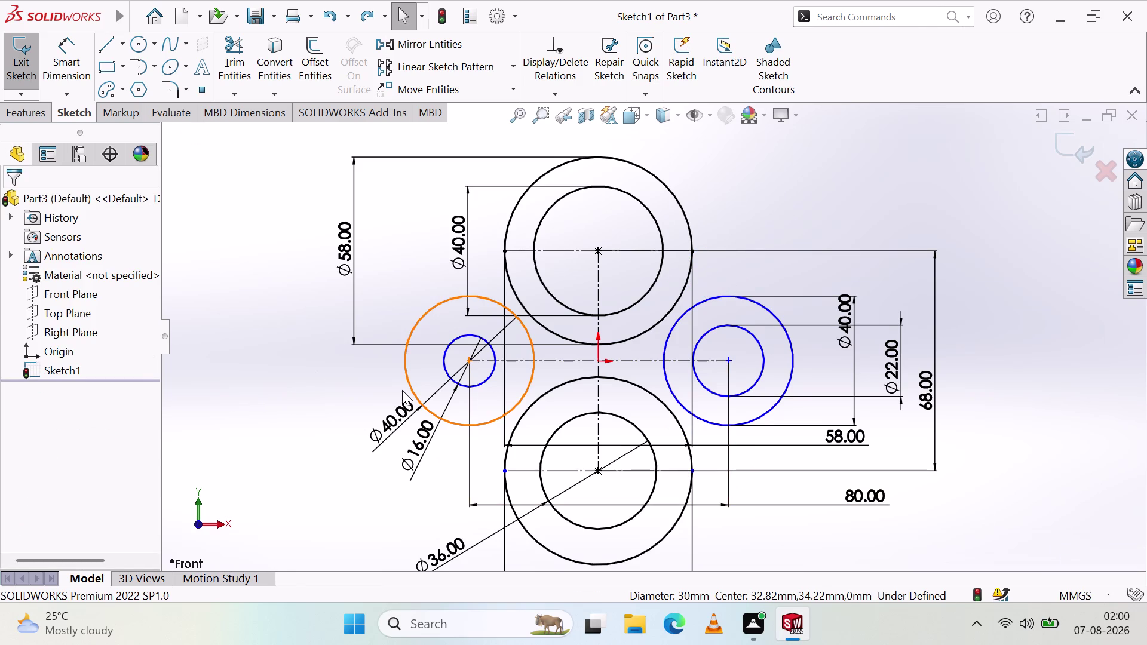
Add a Coincident relation between the side hole centres, then remove it.
click(468, 362)
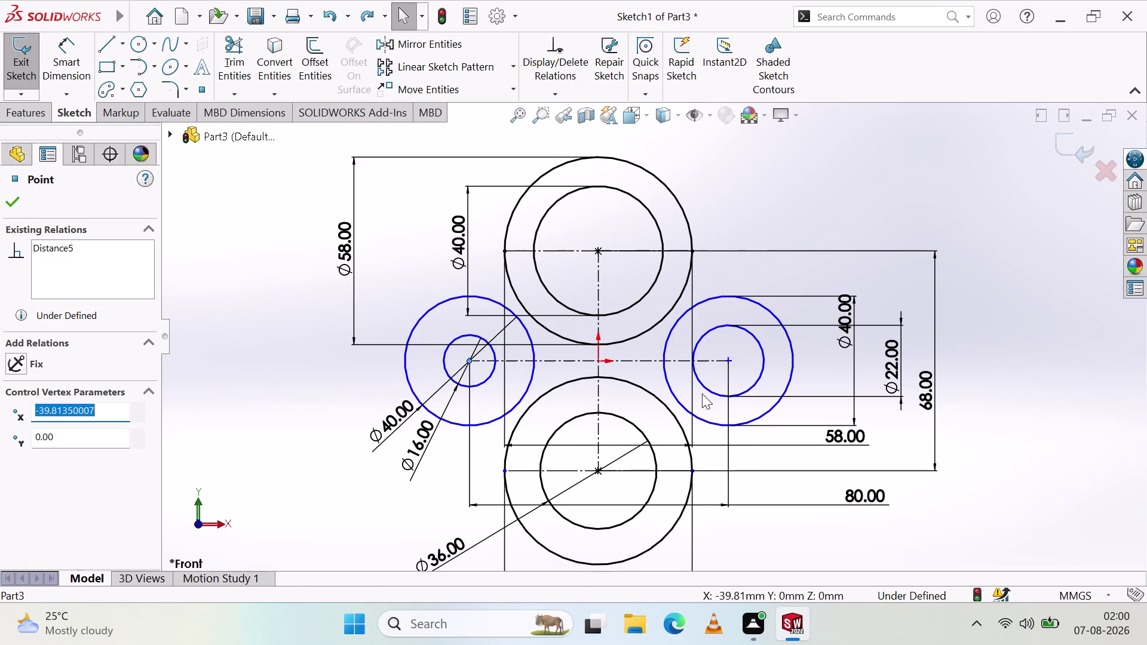
click(729, 361)
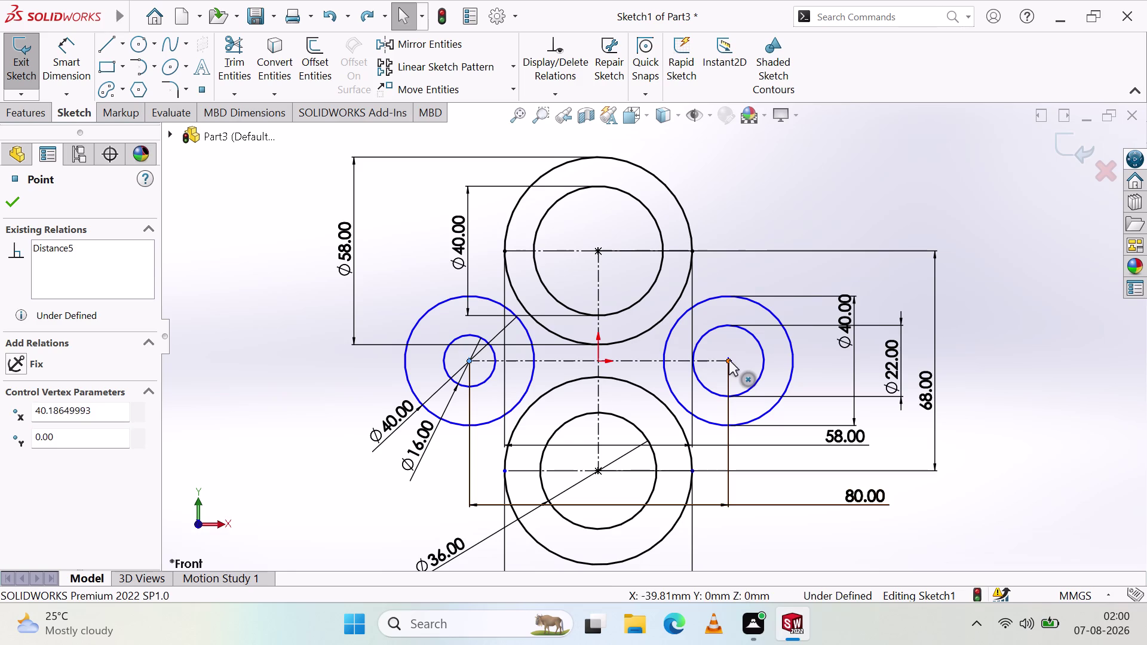
click(15, 473)
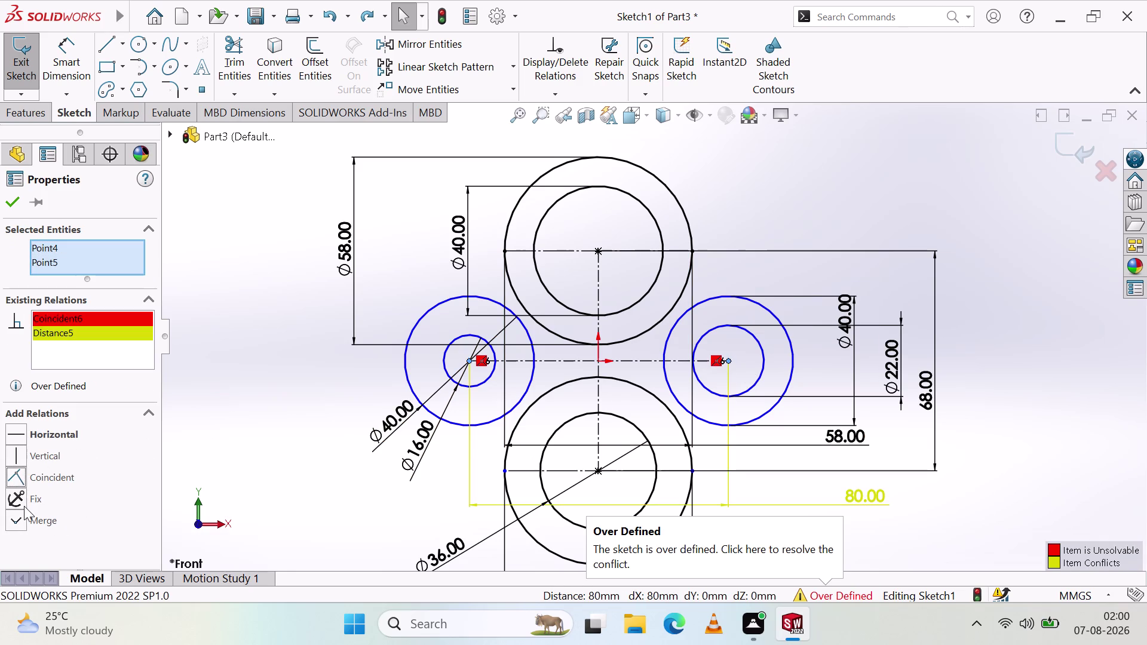
click(113, 316)
key(Delete)
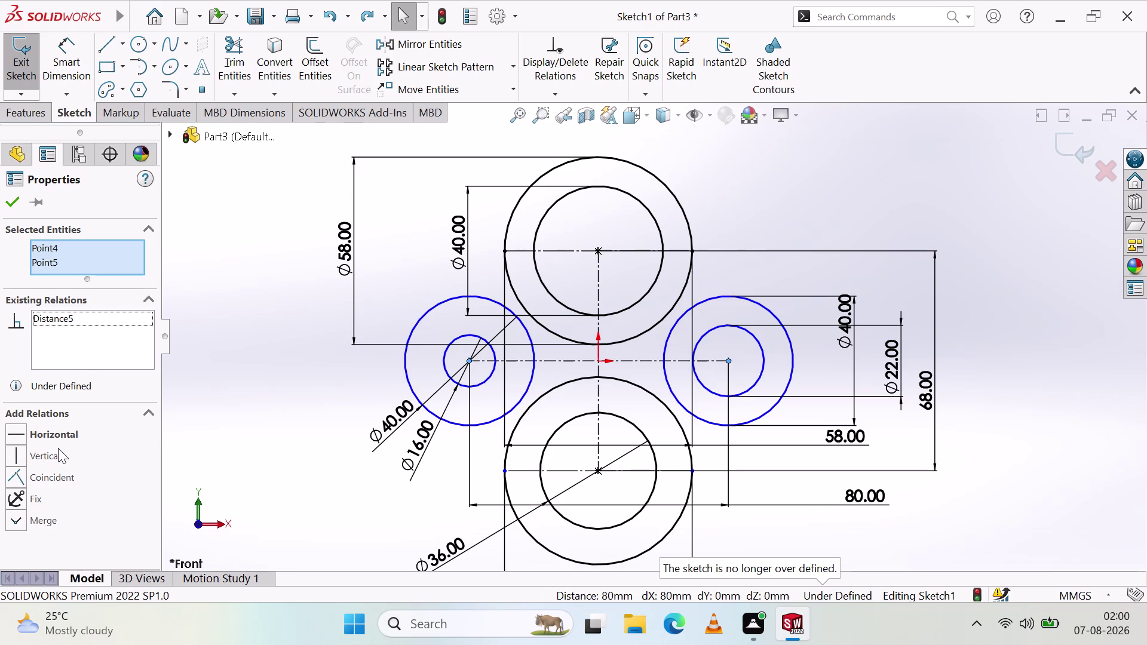
Delete the Distance5 relation between the side hole centres.
click(8, 496)
click(76, 316)
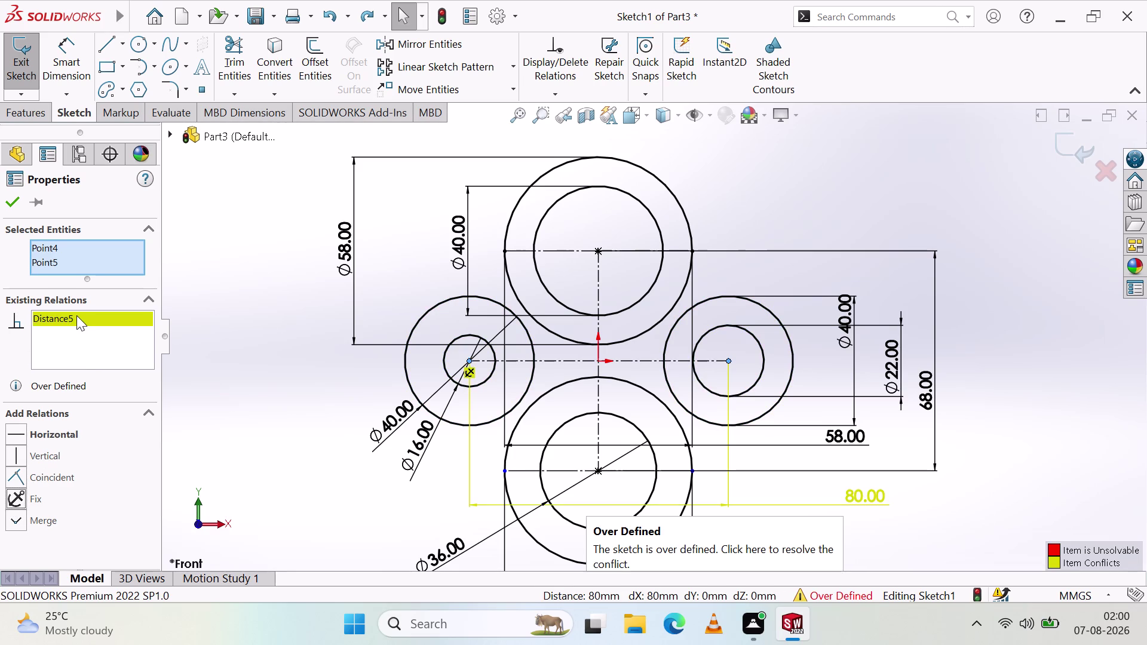
key(Delete)
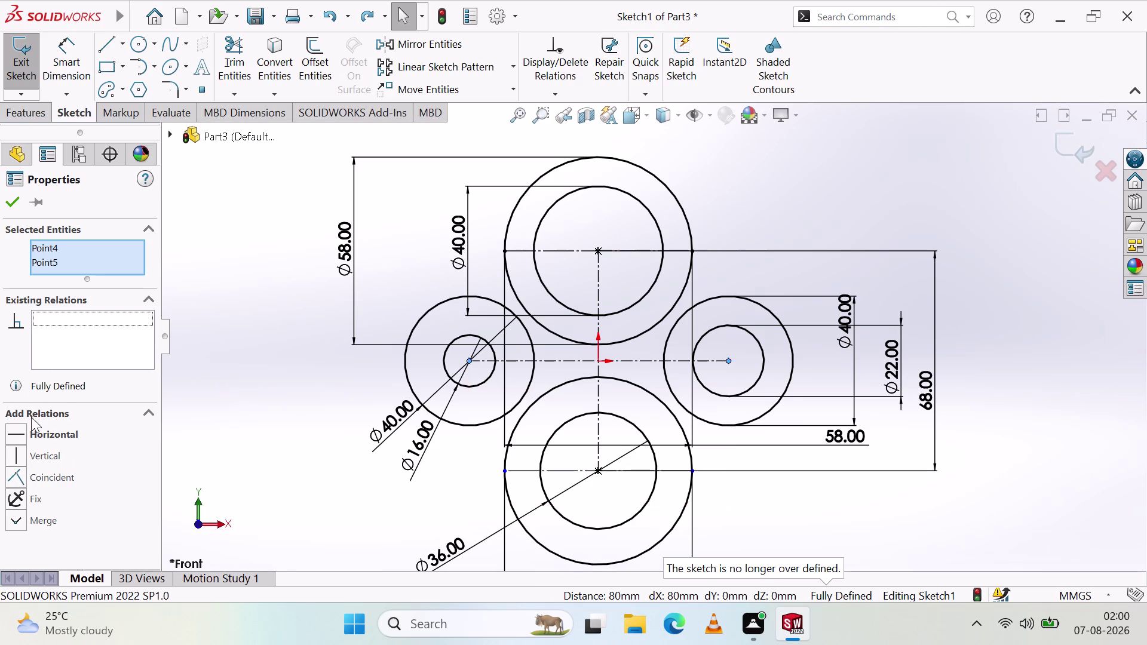
key(Escape)
key(Escape)
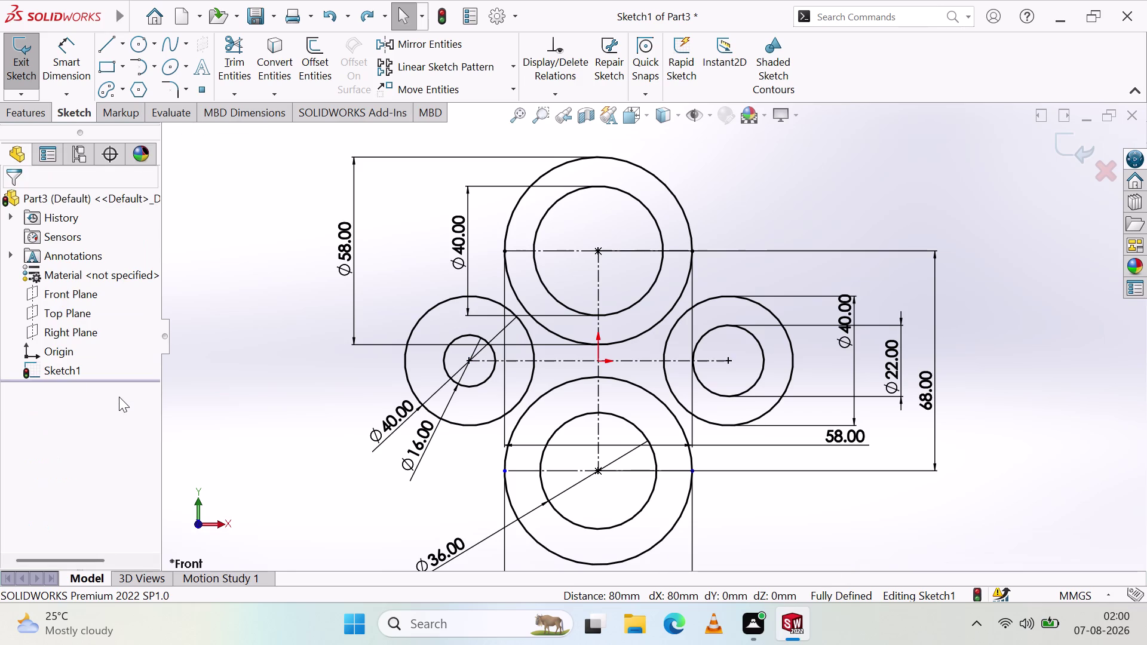
Restore the removed relation, then delete the 80.00 distance dimension.
key(ctrl+z)
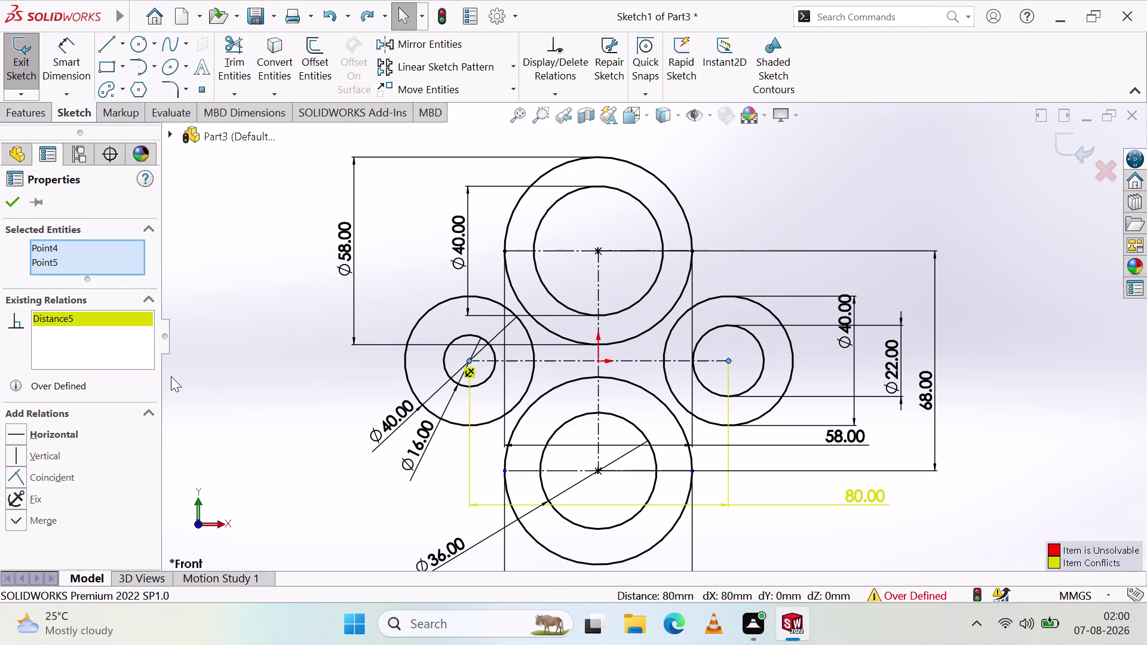
click(254, 405)
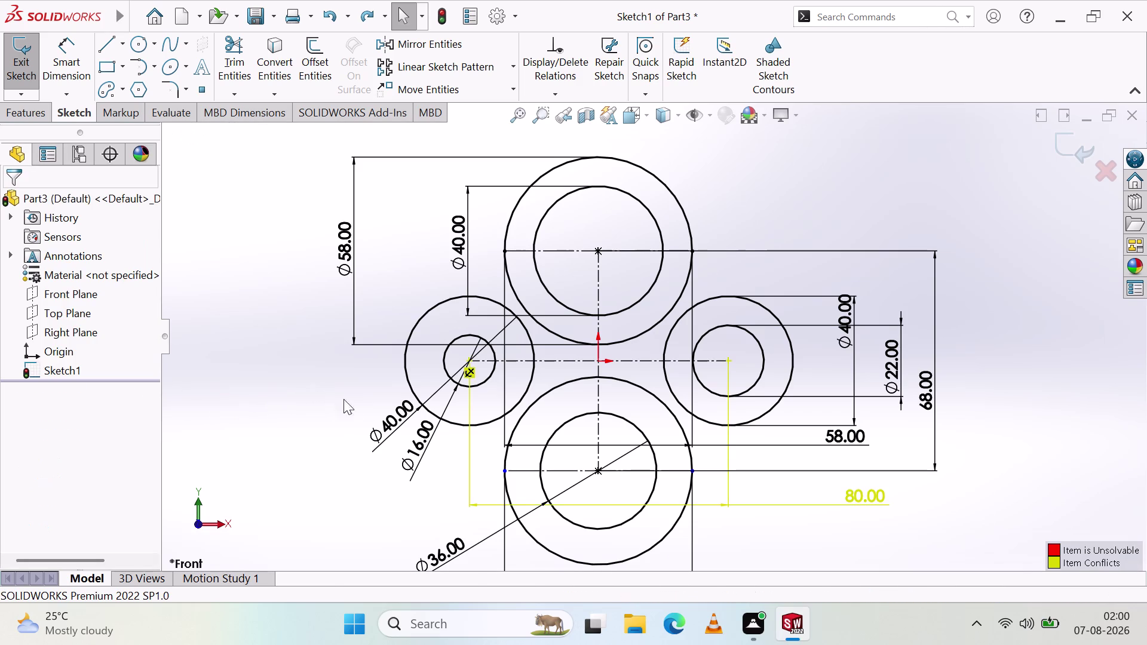
click(859, 499)
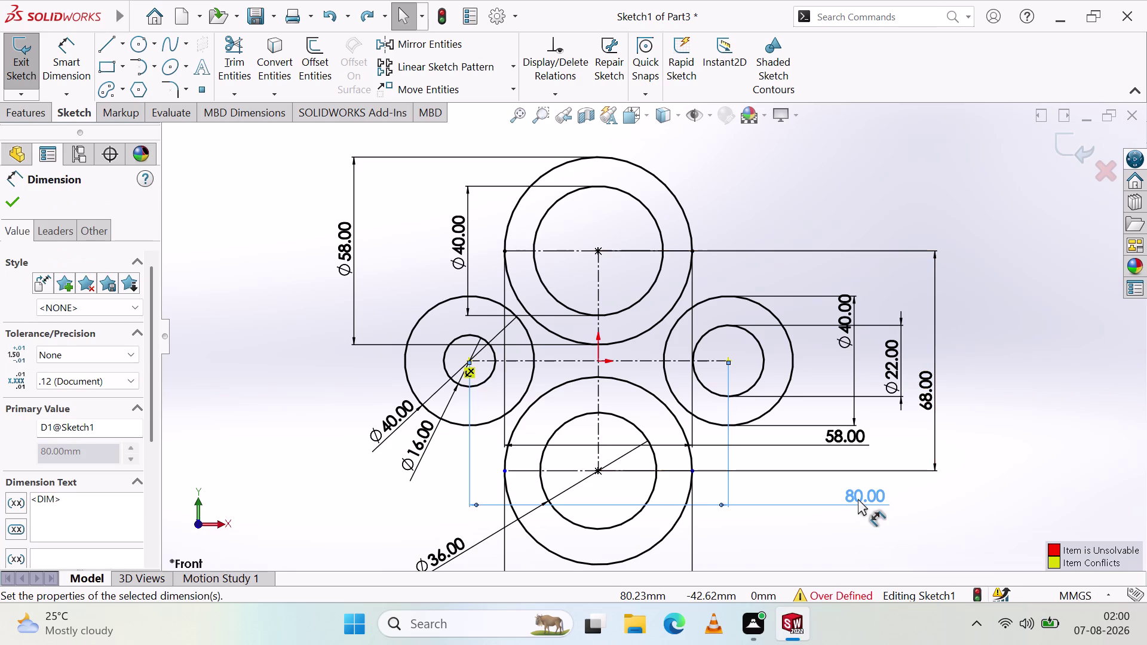
key(Delete)
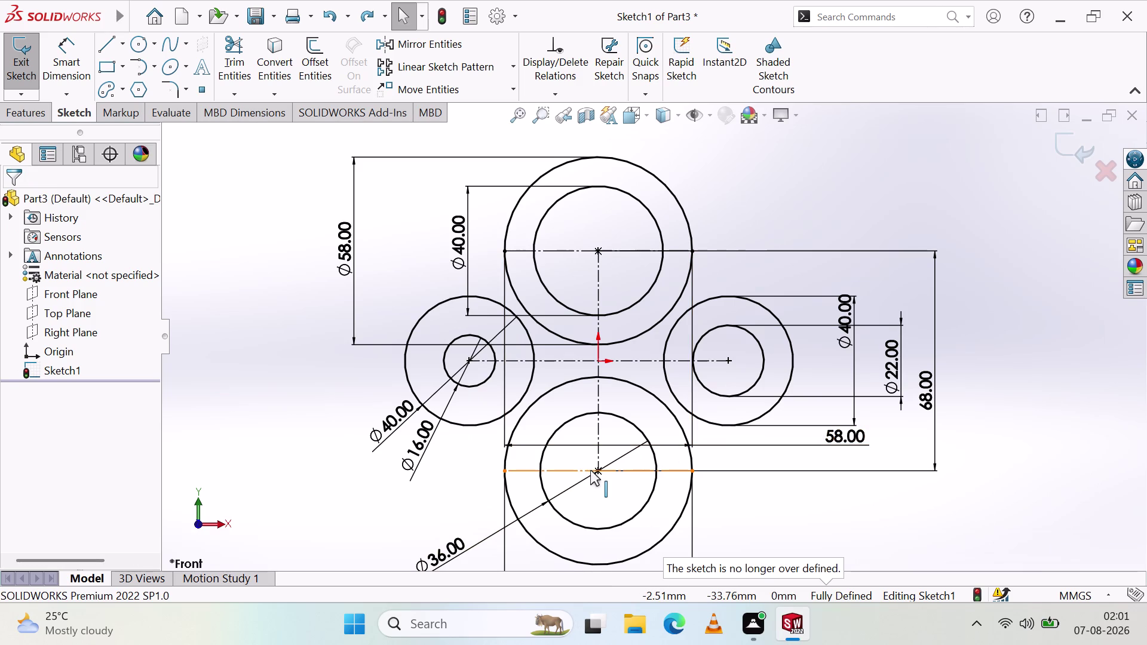
Undo that deletion, then delete the 80.00 distance dimension again.
key(ctrl+z)
key(ctrl+z)
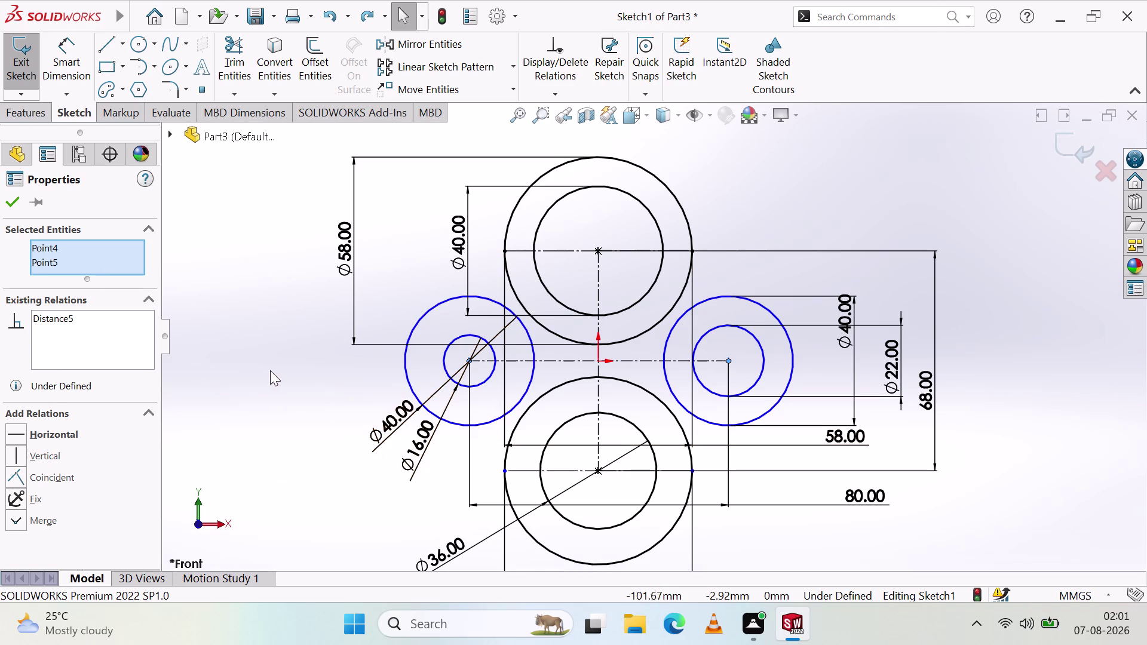
key(Escape)
key(Escape)
key(Escape)
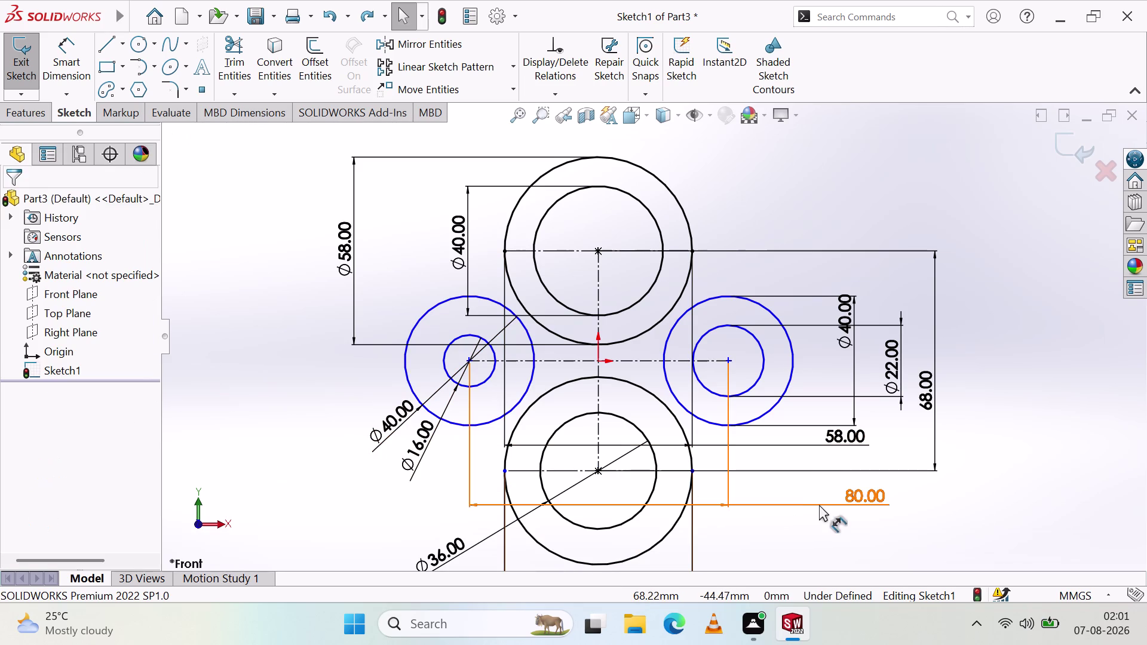
click(853, 505)
key(Delete)
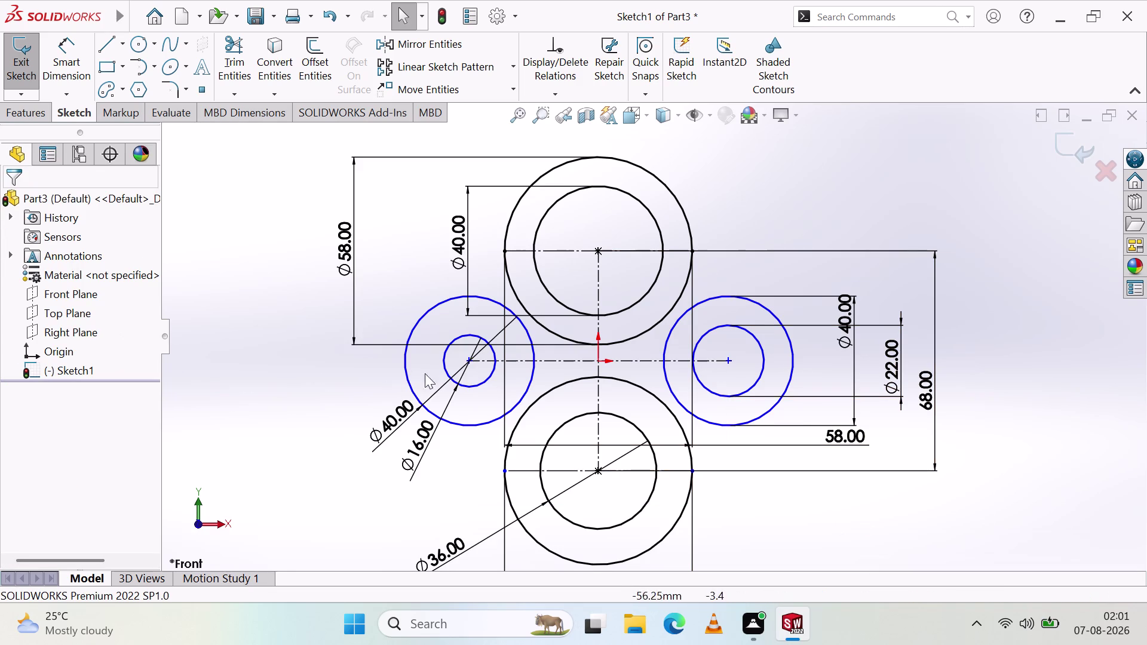
Add a Horizontal relation between the two side circle centres.
click(468, 361)
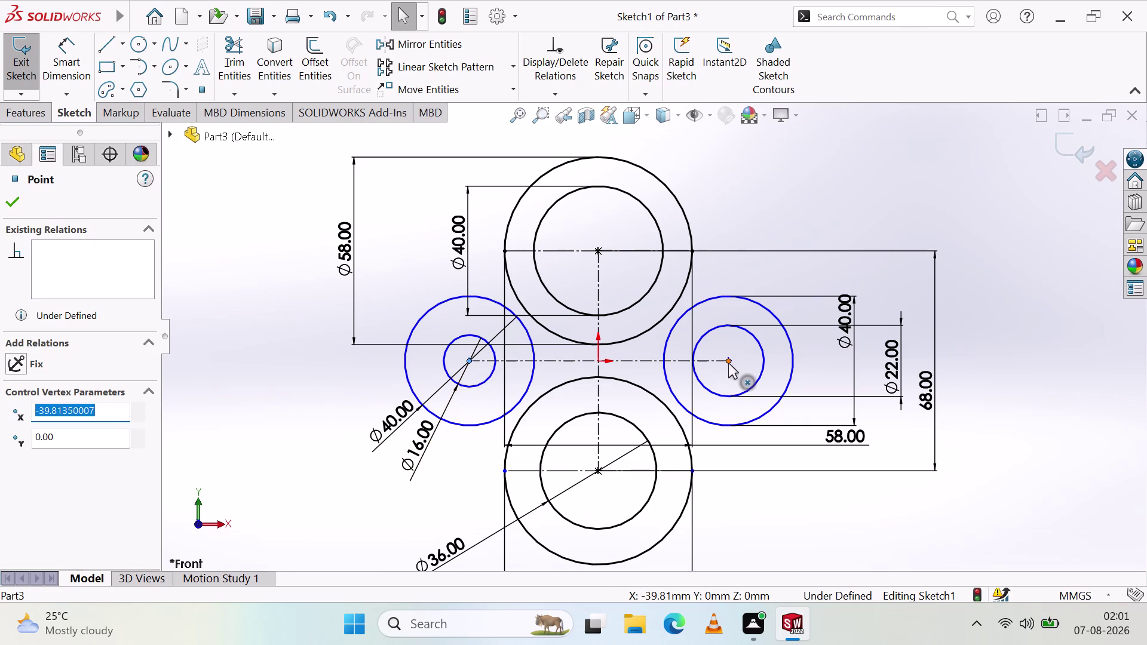
click(728, 363)
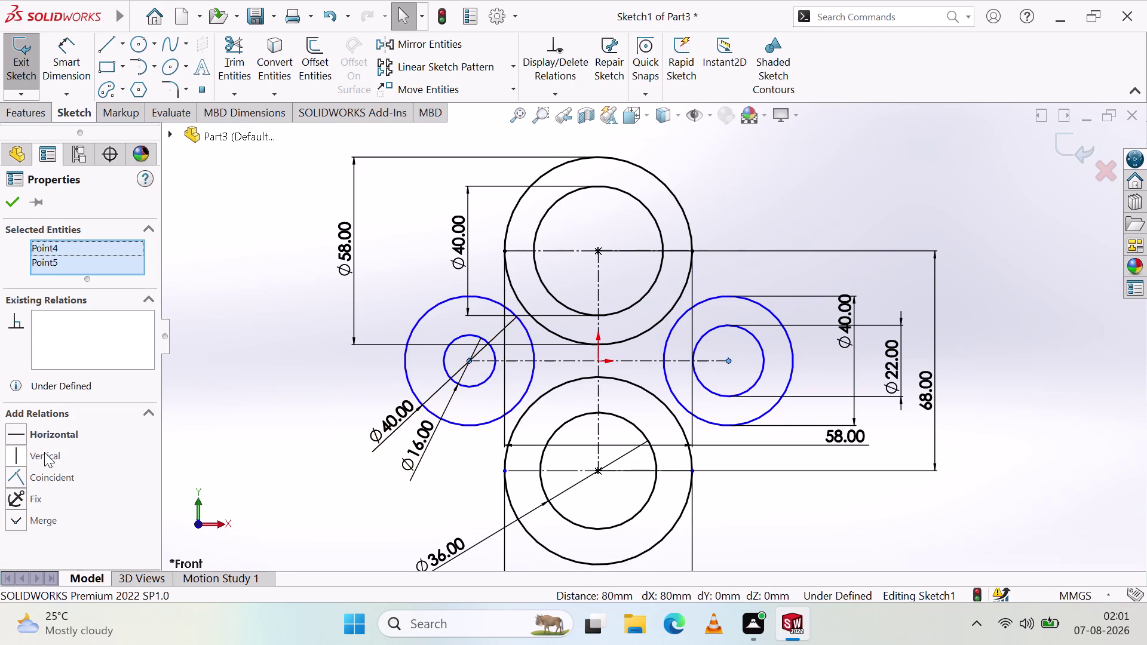
click(18, 431)
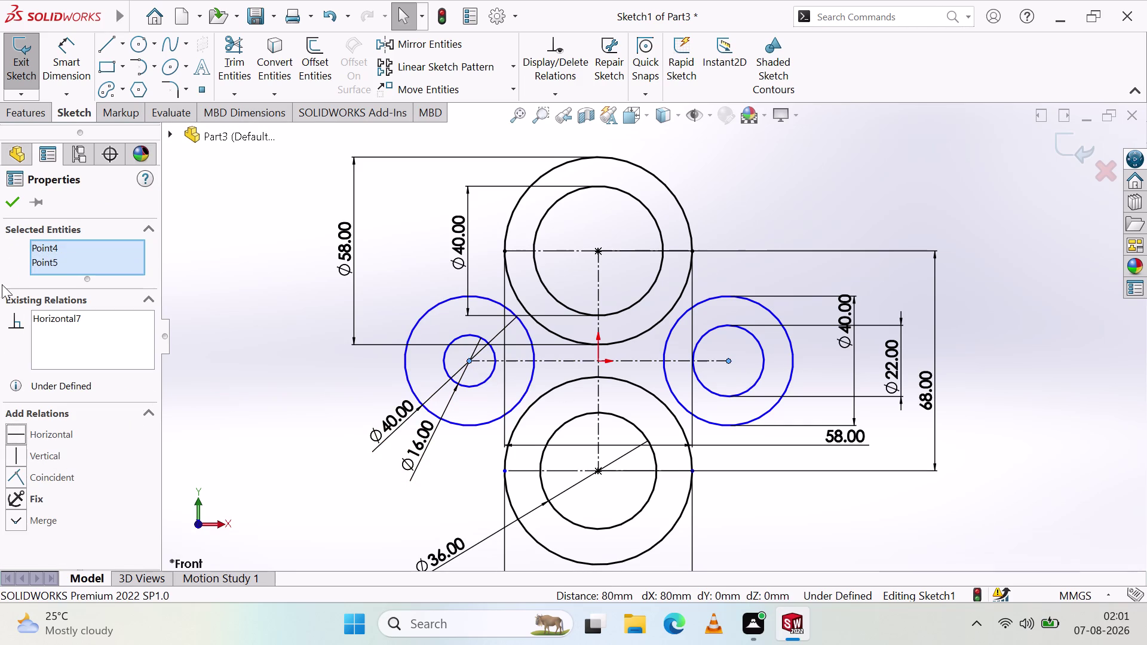
click(4, 199)
click(240, 420)
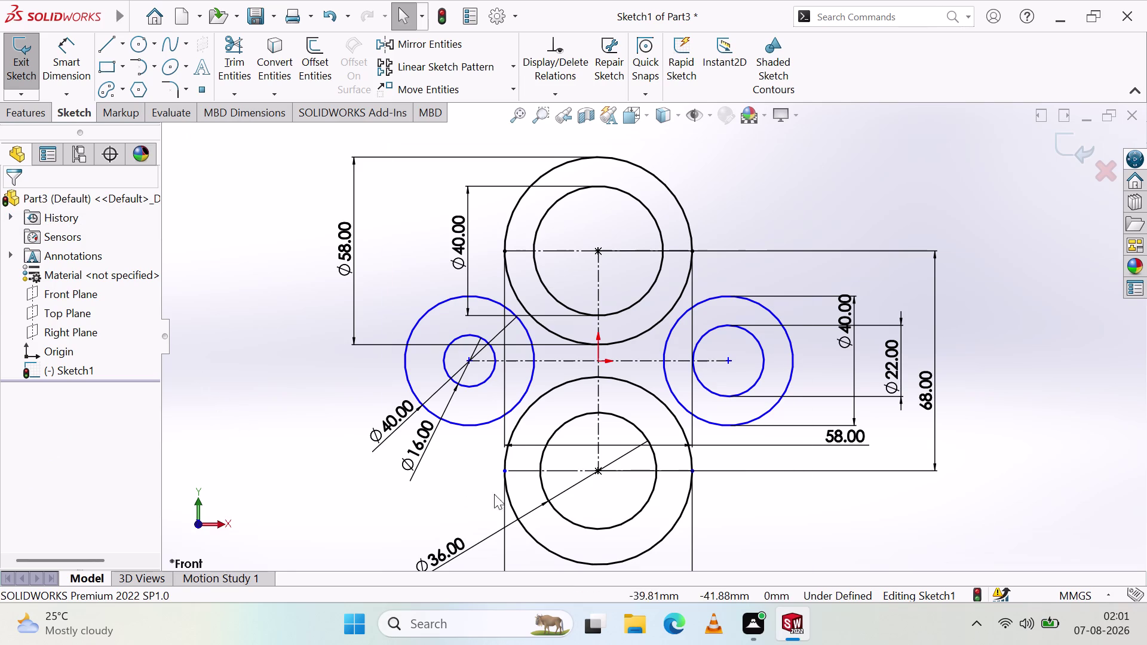
Replace the invalid Coincident relation on the side centres with a fixing relation.
click(468, 360)
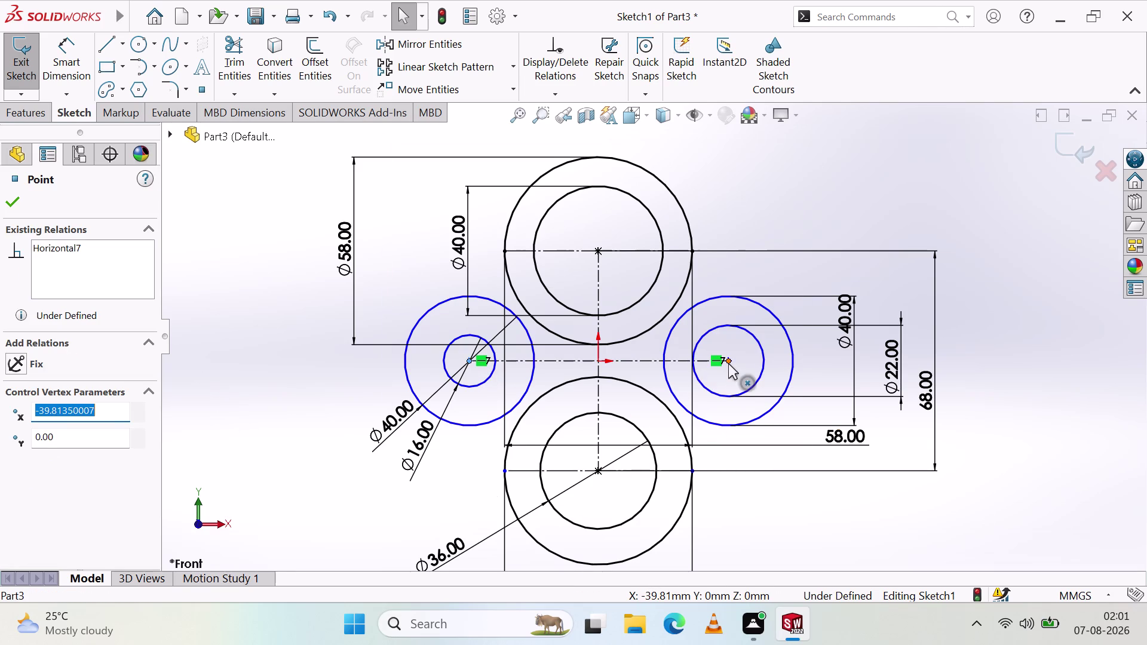
click(729, 362)
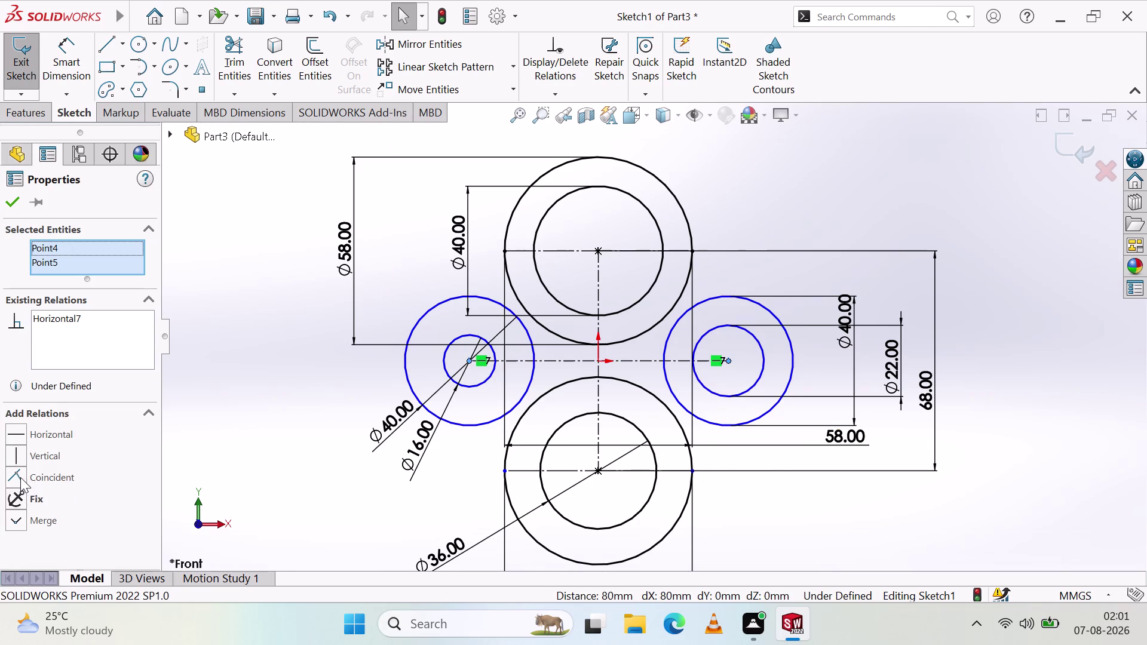
click(20, 478)
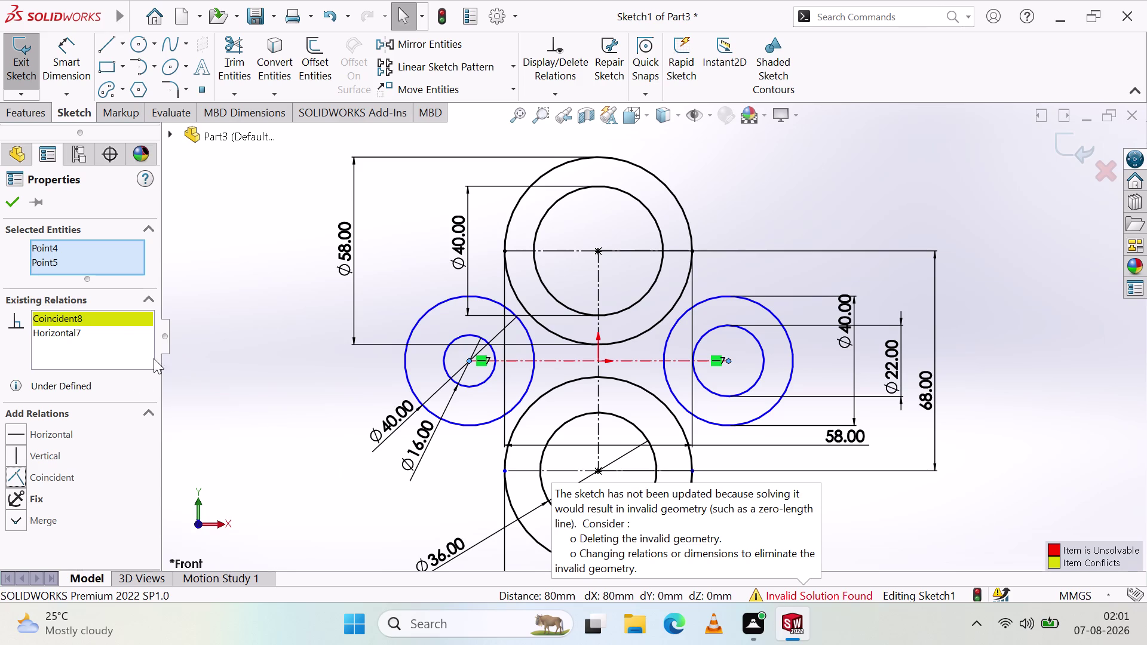
click(117, 316)
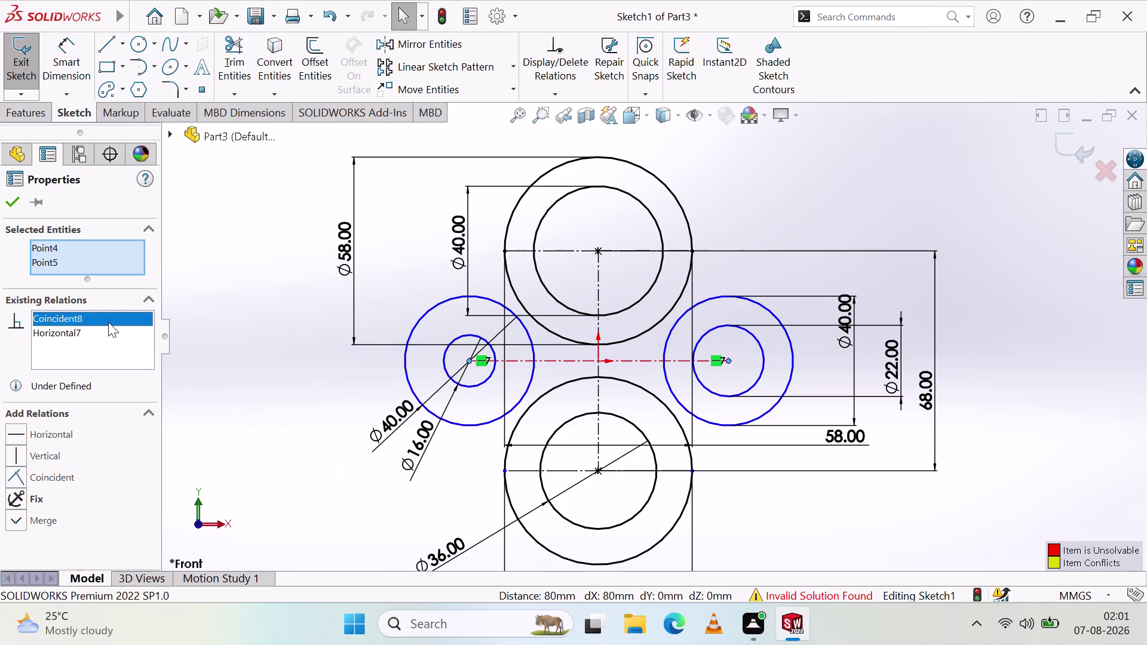
key(Delete)
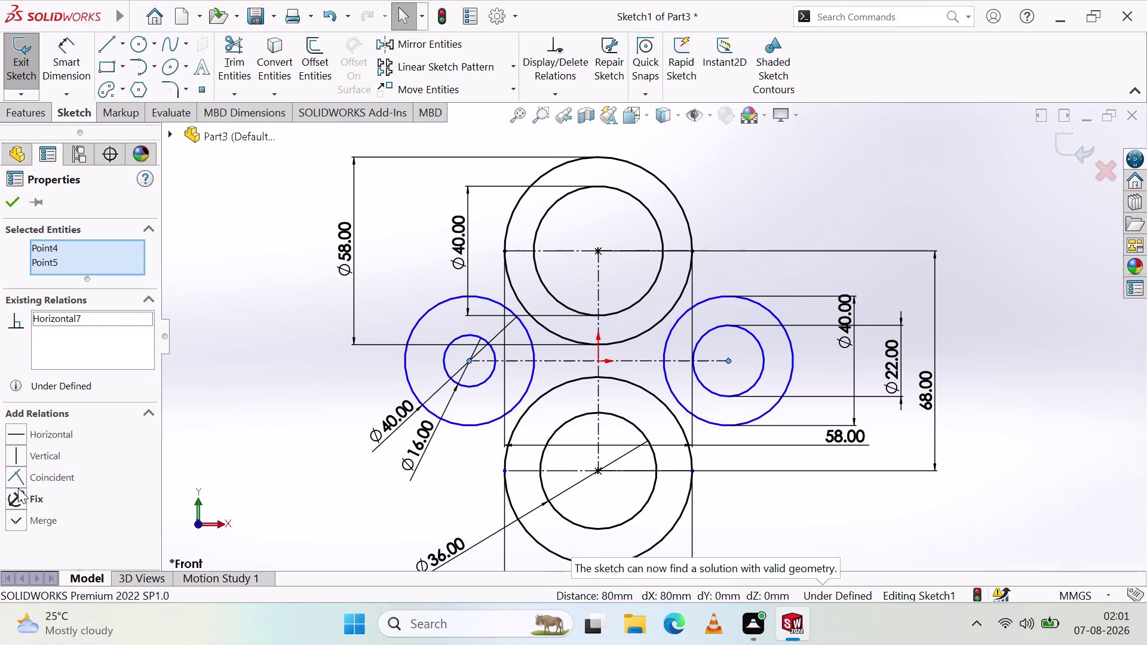
click(16, 498)
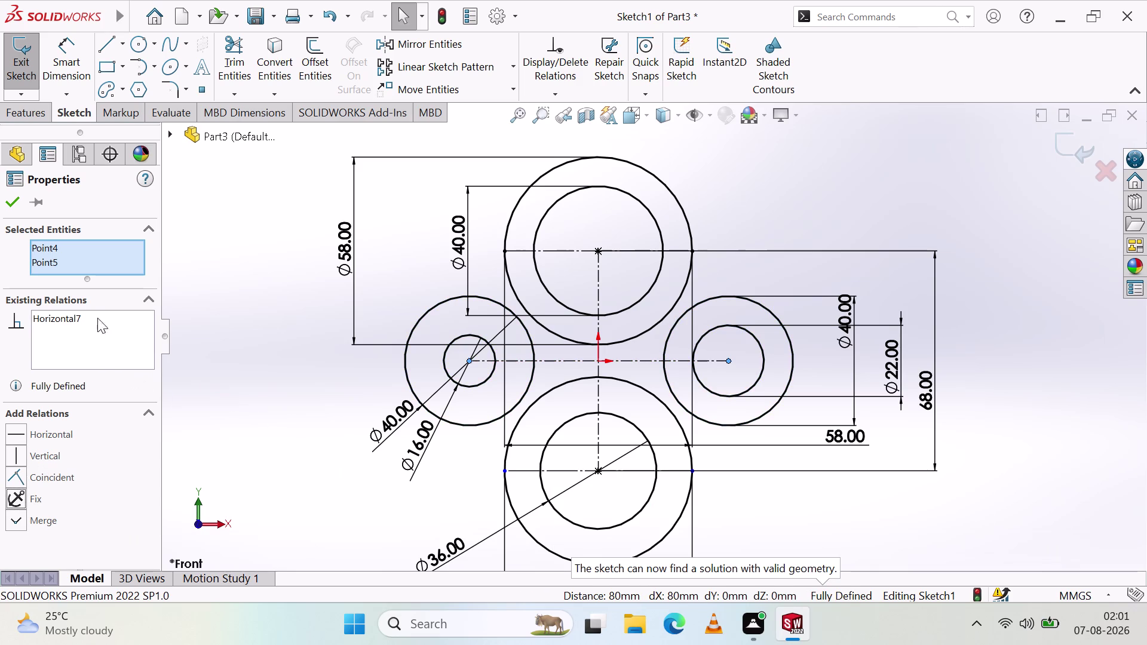
click(13, 194)
click(247, 329)
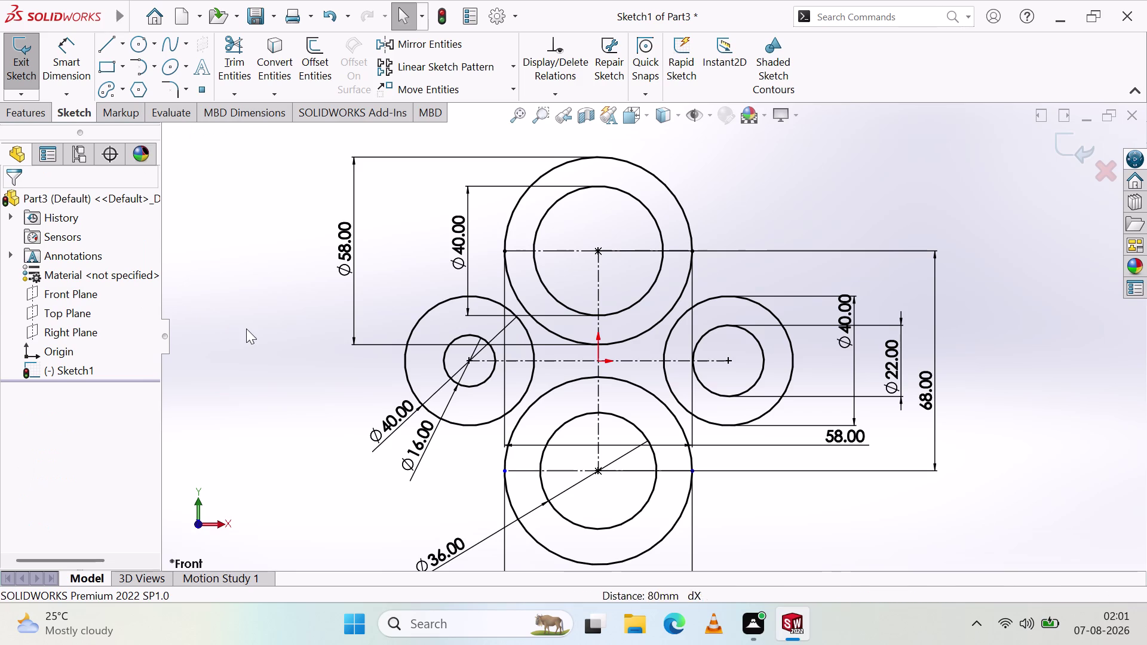
scroll(down, 3)
scroll(up, 3)
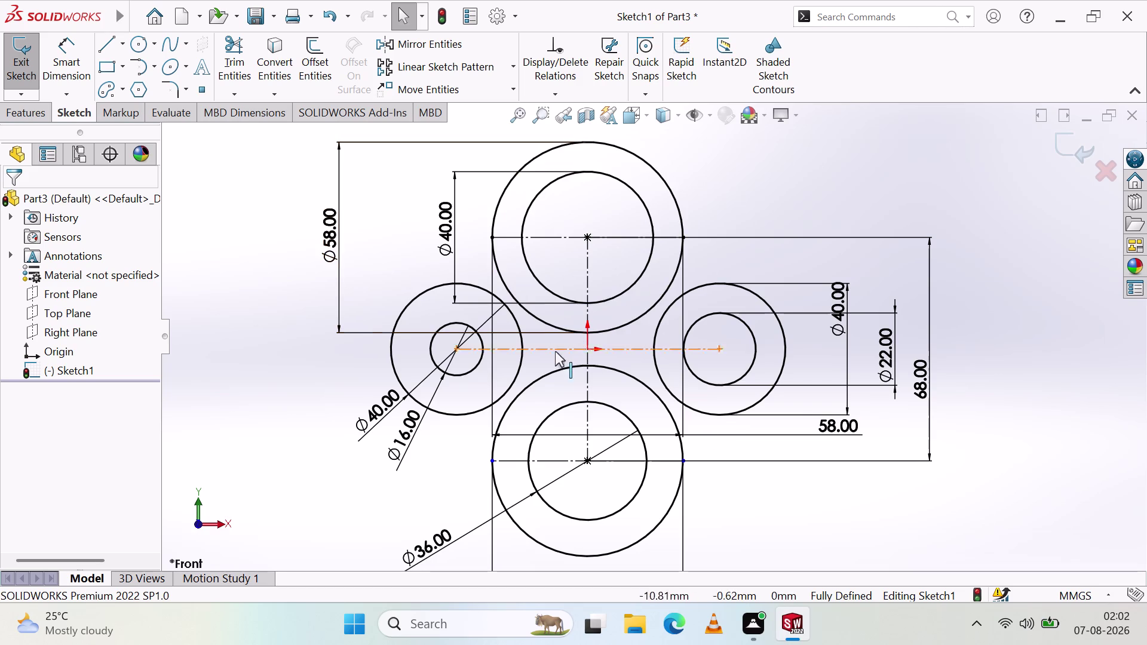
scroll(down, 3)
scroll(up, 3)
scroll(down, 3)
scroll(up, 3)
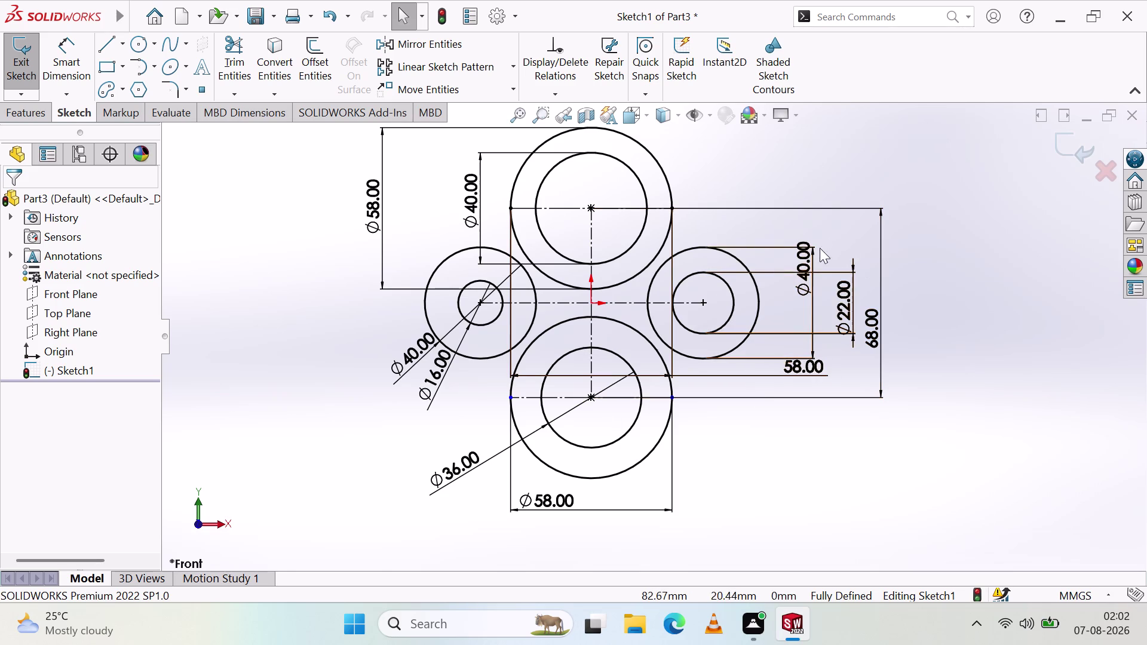
drag(807, 256, 822, 368)
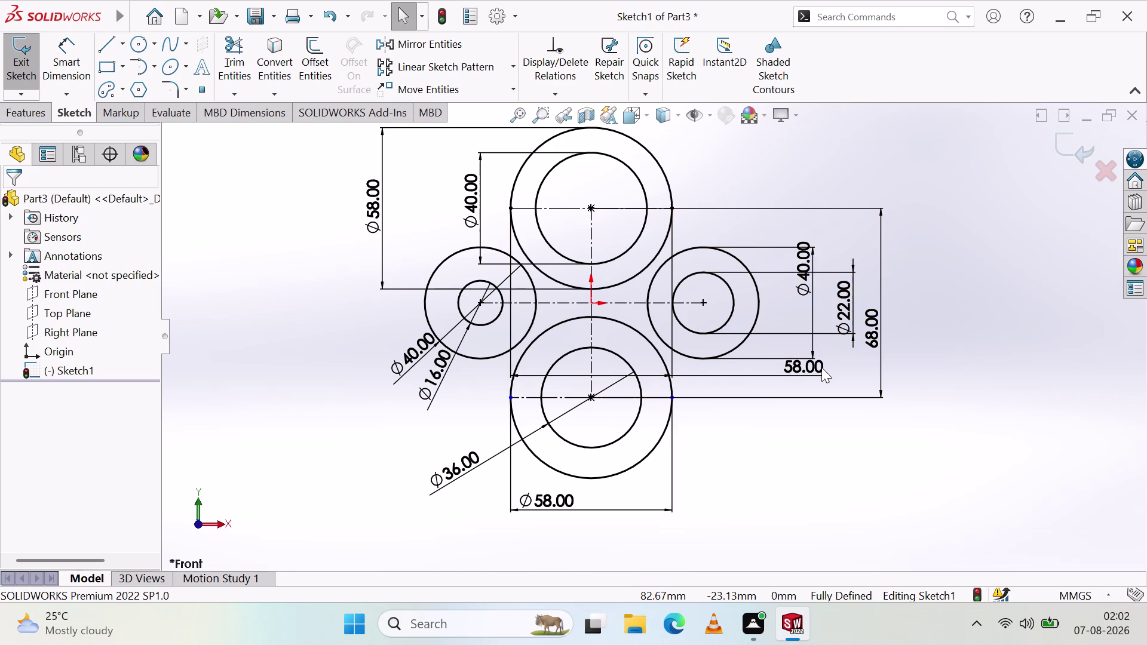
Move the Ø40.00 dimension further to the right.
drag(799, 254, 825, 205)
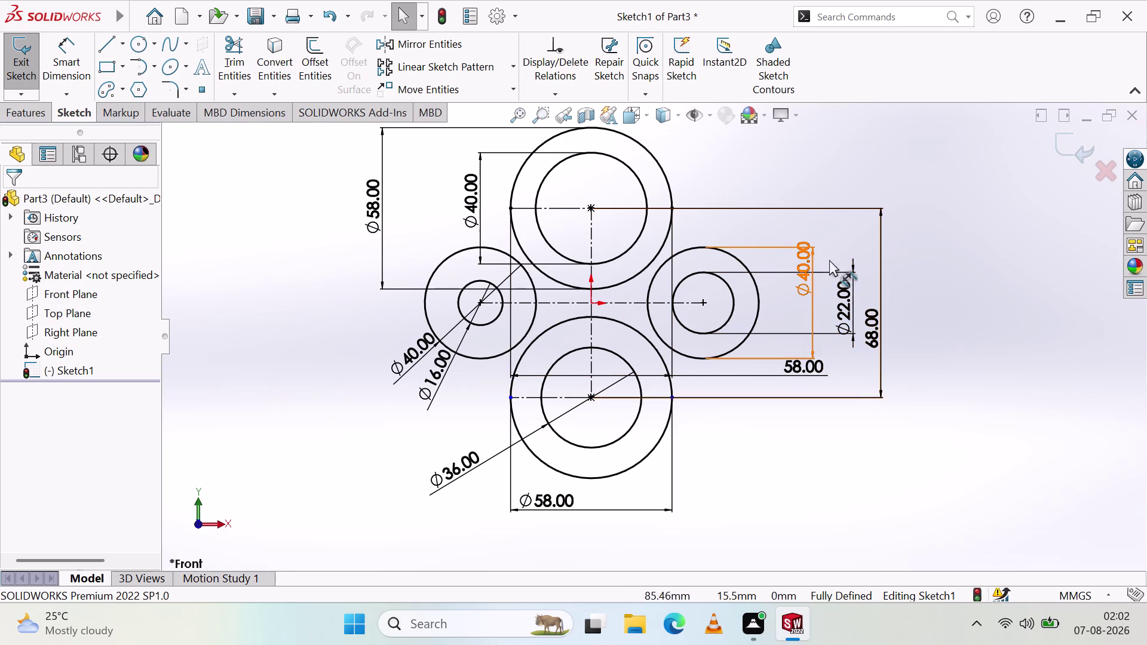
key(Escape)
drag(799, 255, 853, 257)
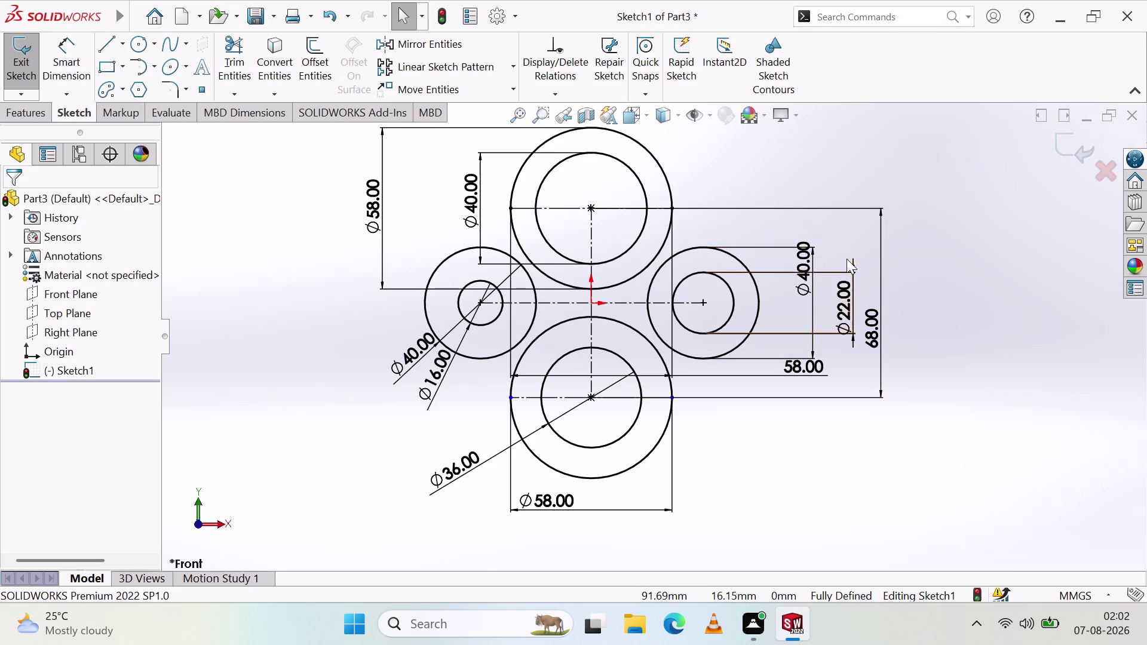
key(Escape)
click(805, 253)
click(804, 254)
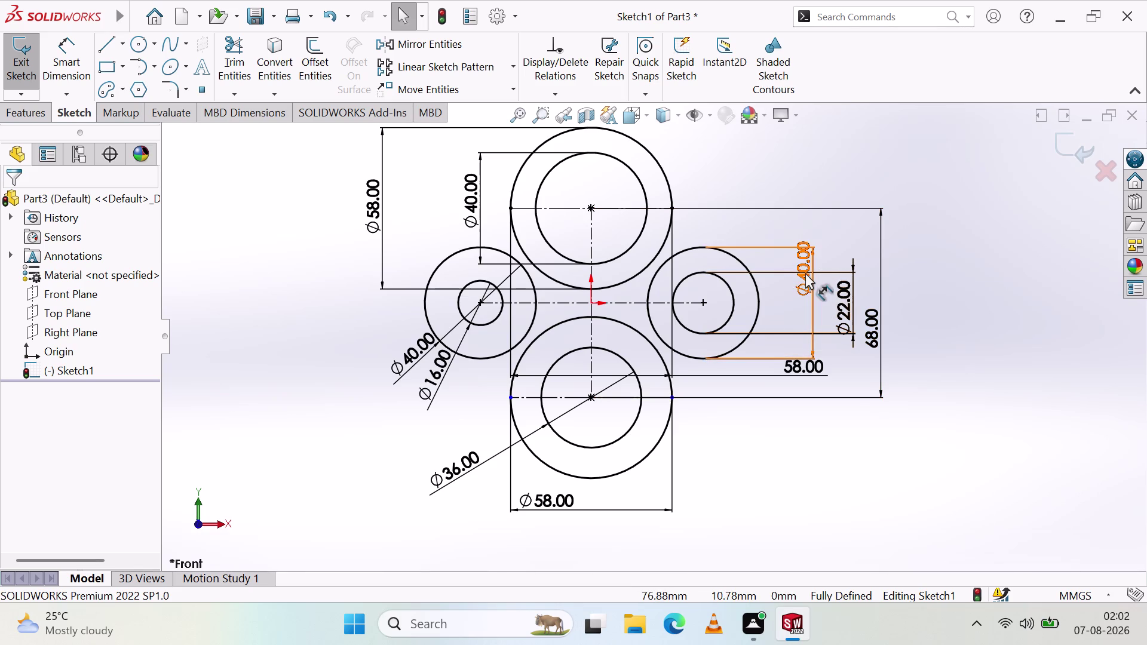
click(806, 273)
drag(810, 284, 907, 356)
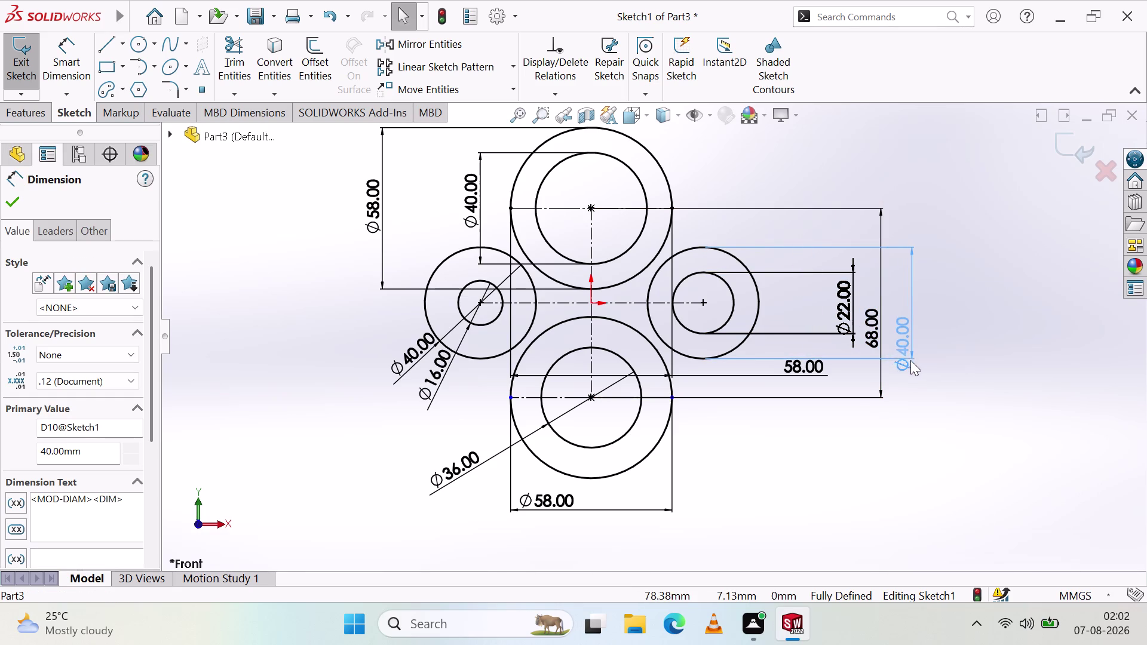
drag(908, 356, 918, 372)
Reposition the Ø22.00 dimension on the right side.
click(893, 471)
drag(846, 317, 886, 186)
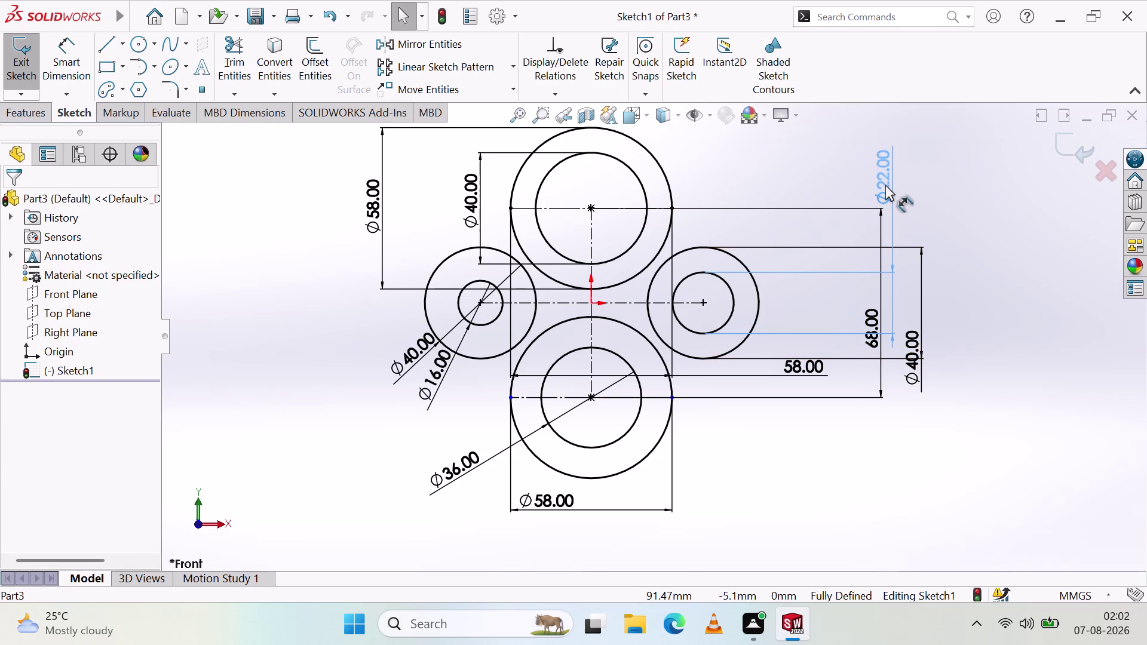
drag(886, 187, 888, 176)
click(989, 315)
drag(867, 338, 854, 462)
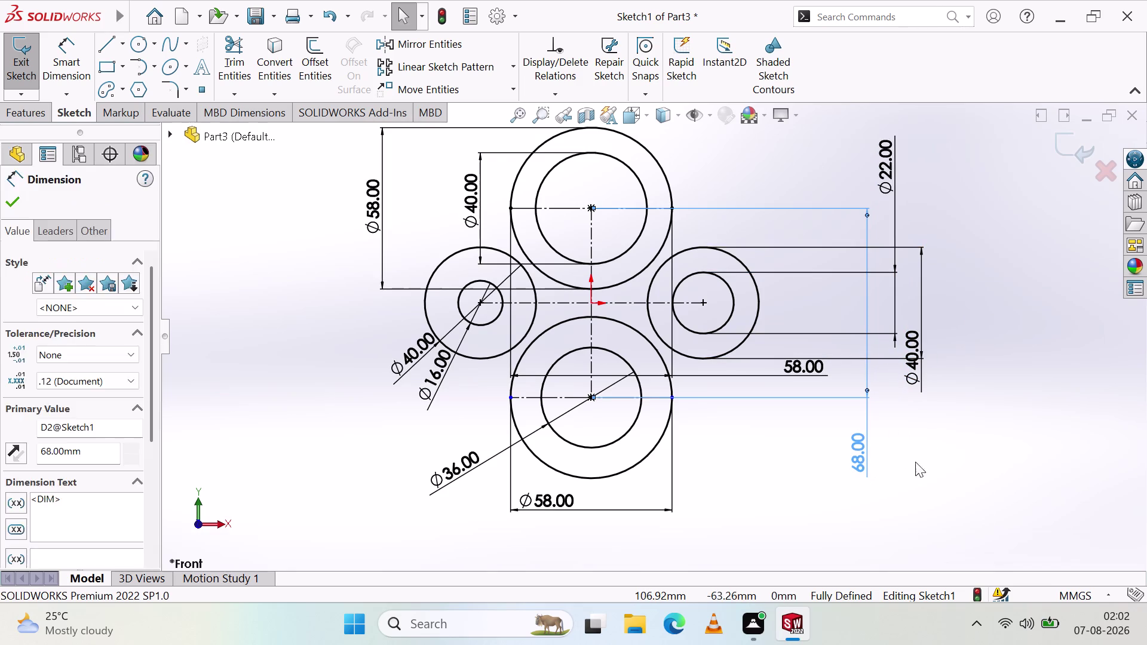
Reposition the 68.00 and 58.00 dimensions and delete the lower circle's Ø58.00.
click(931, 445)
drag(814, 366, 784, 483)
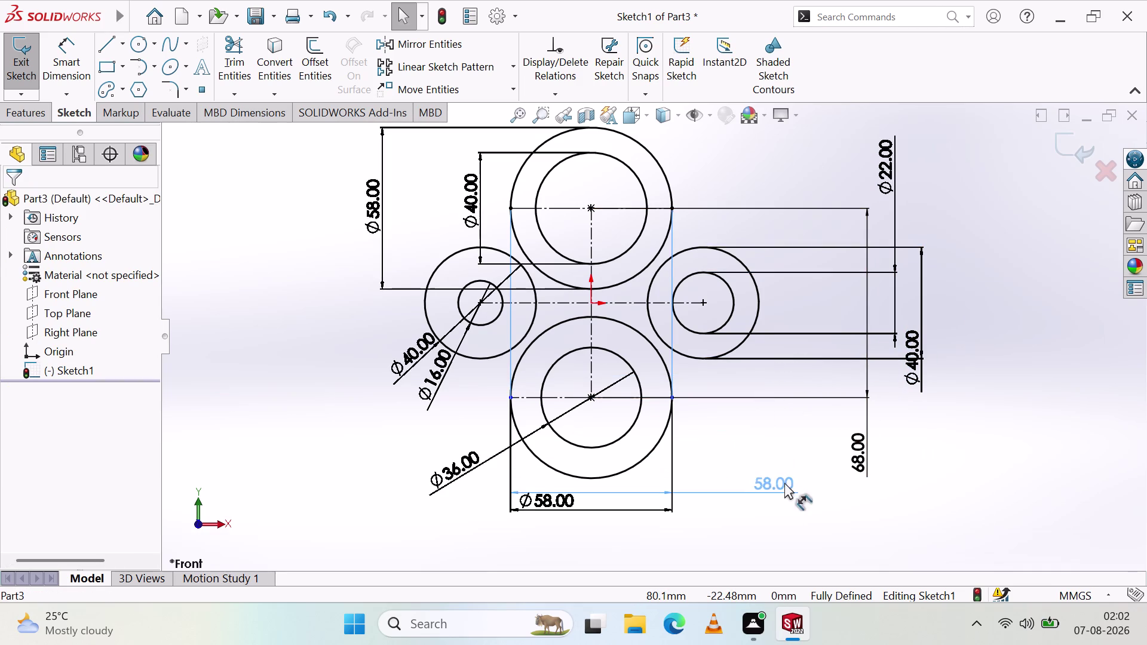
drag(785, 483, 768, 418)
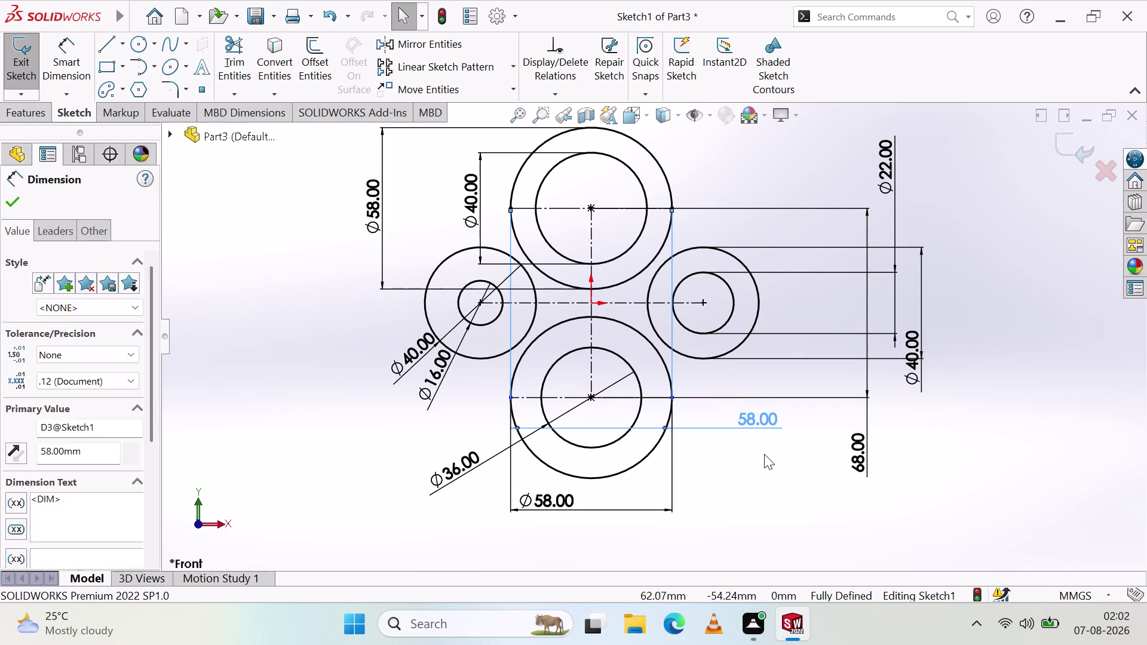
click(765, 455)
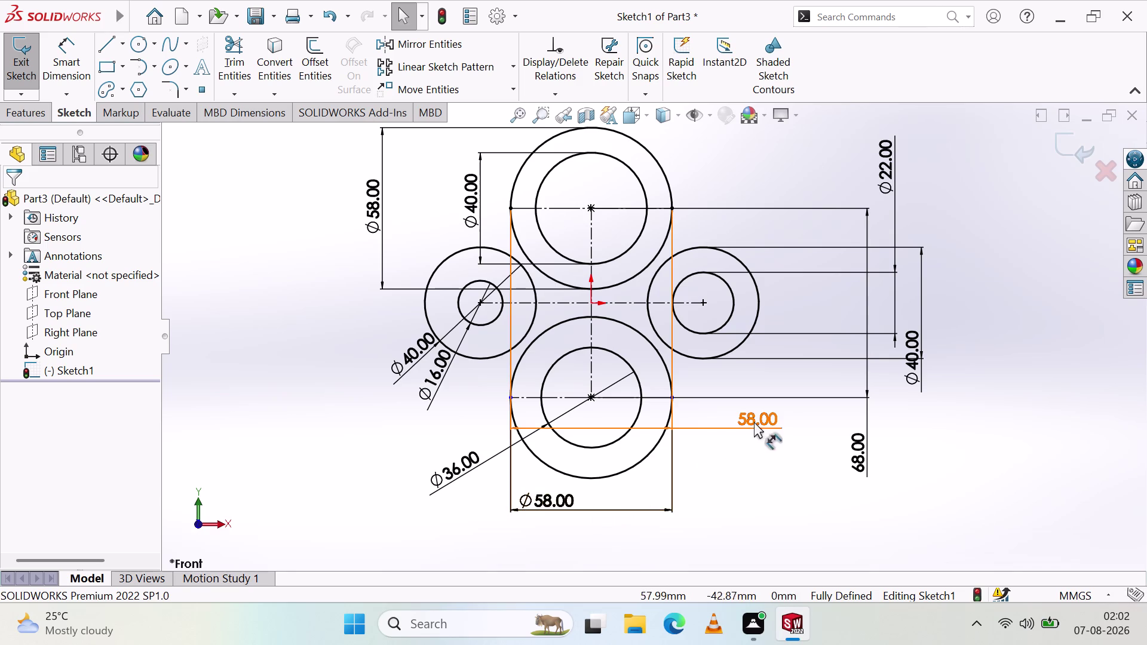
click(555, 495)
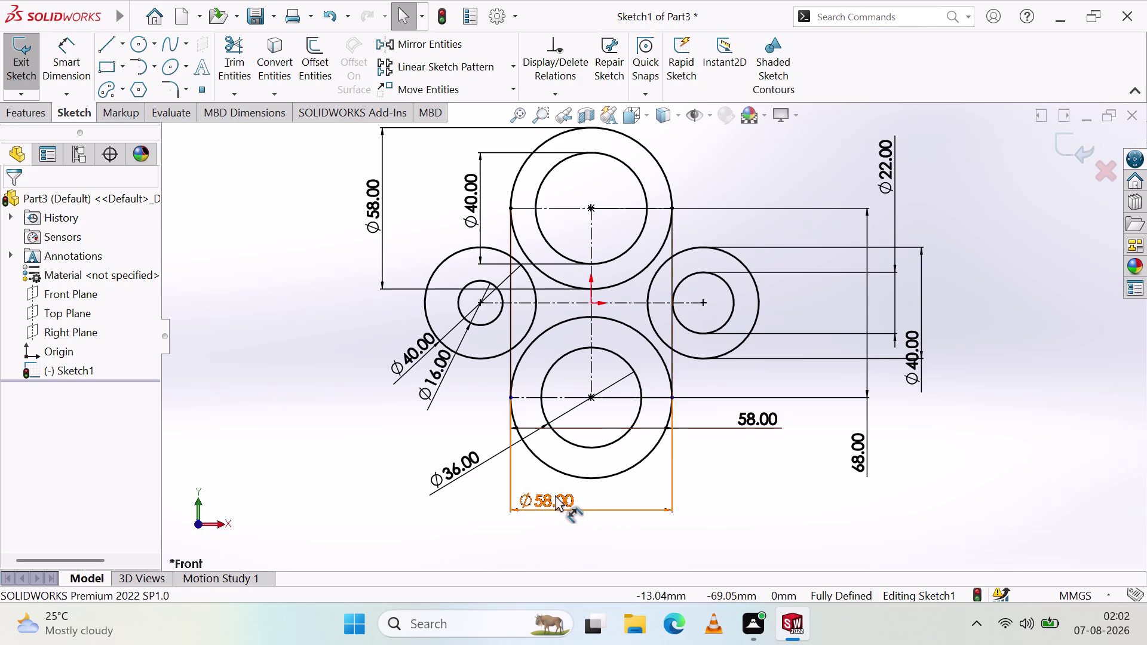
key(Delete)
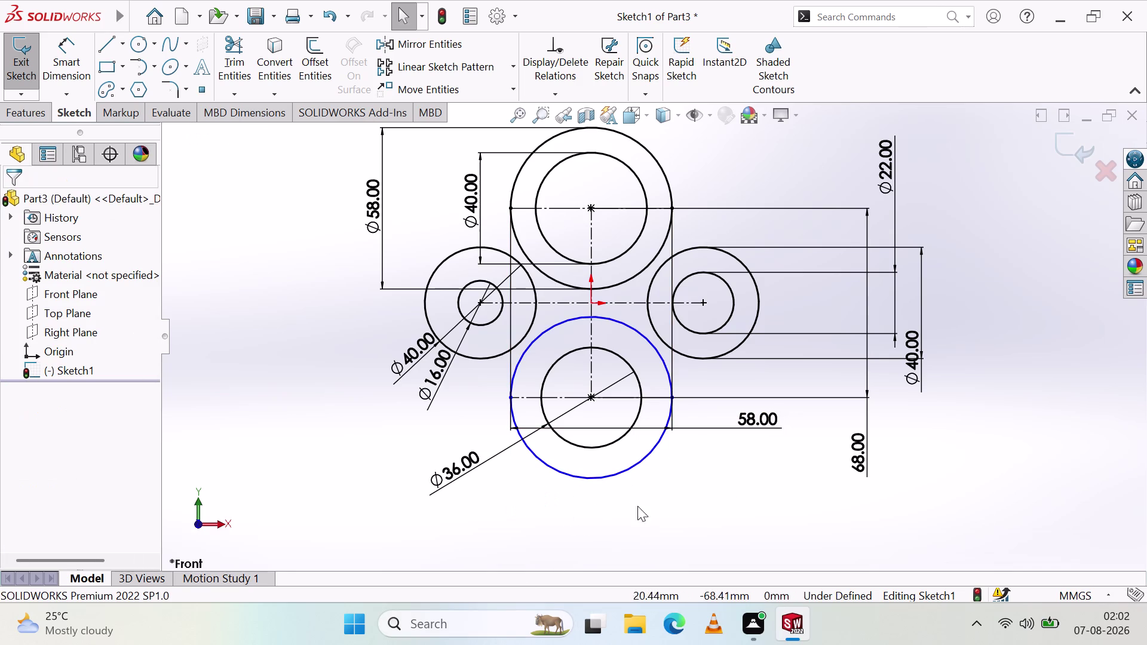
drag(768, 412, 763, 259)
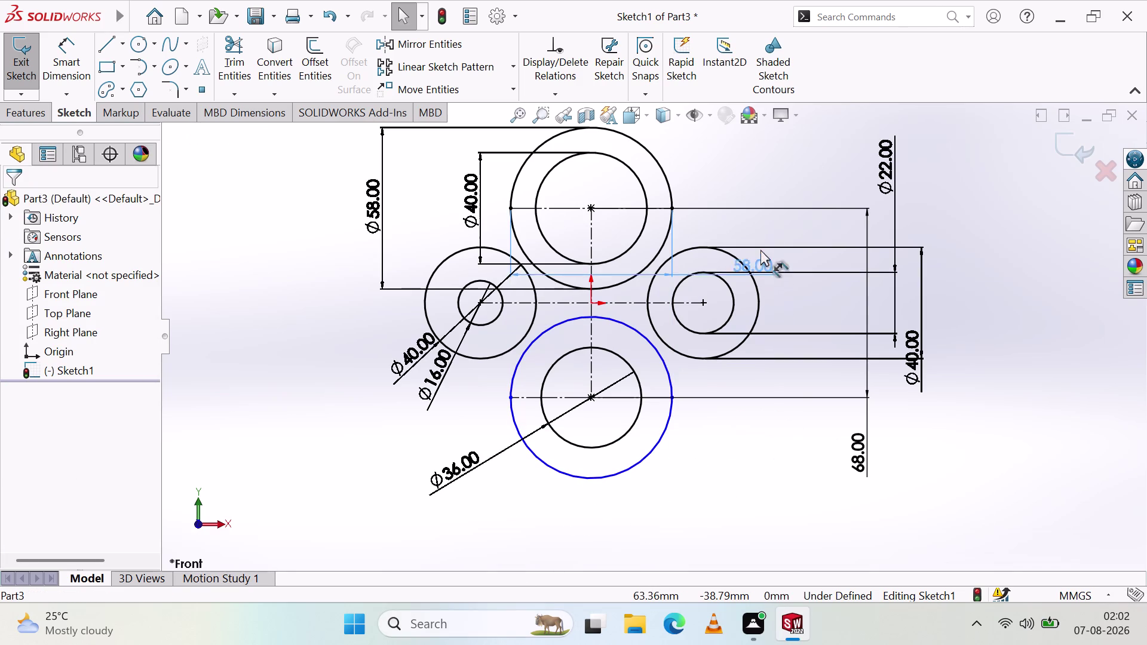
drag(763, 259, 752, 156)
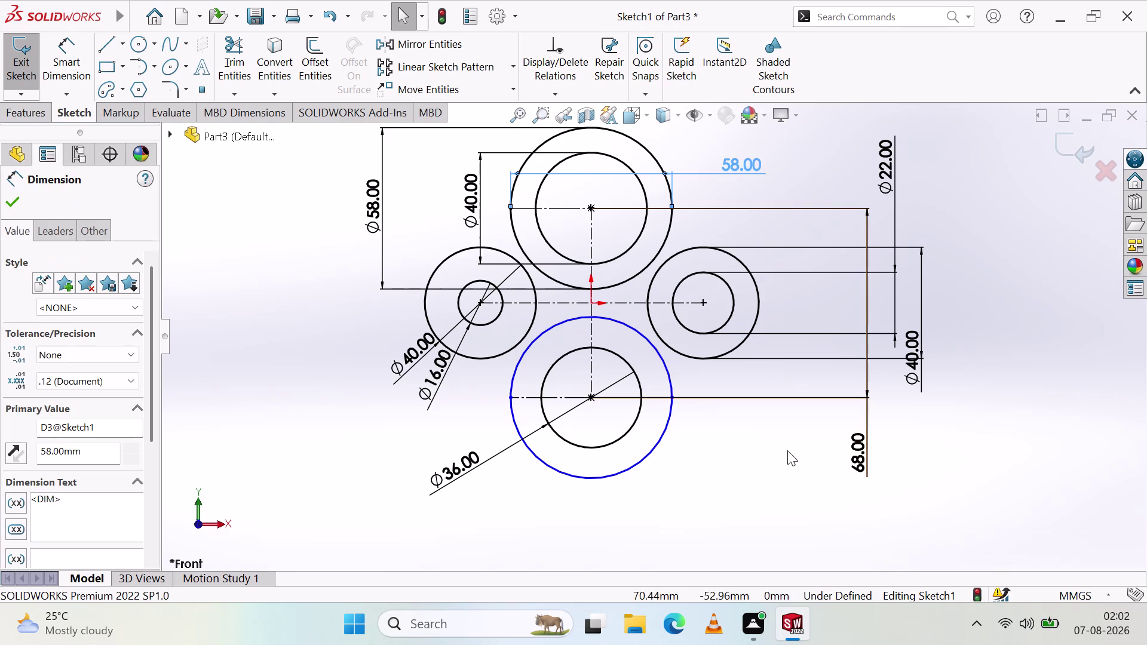
Make the lower and top large outer circles equal in size.
click(787, 450)
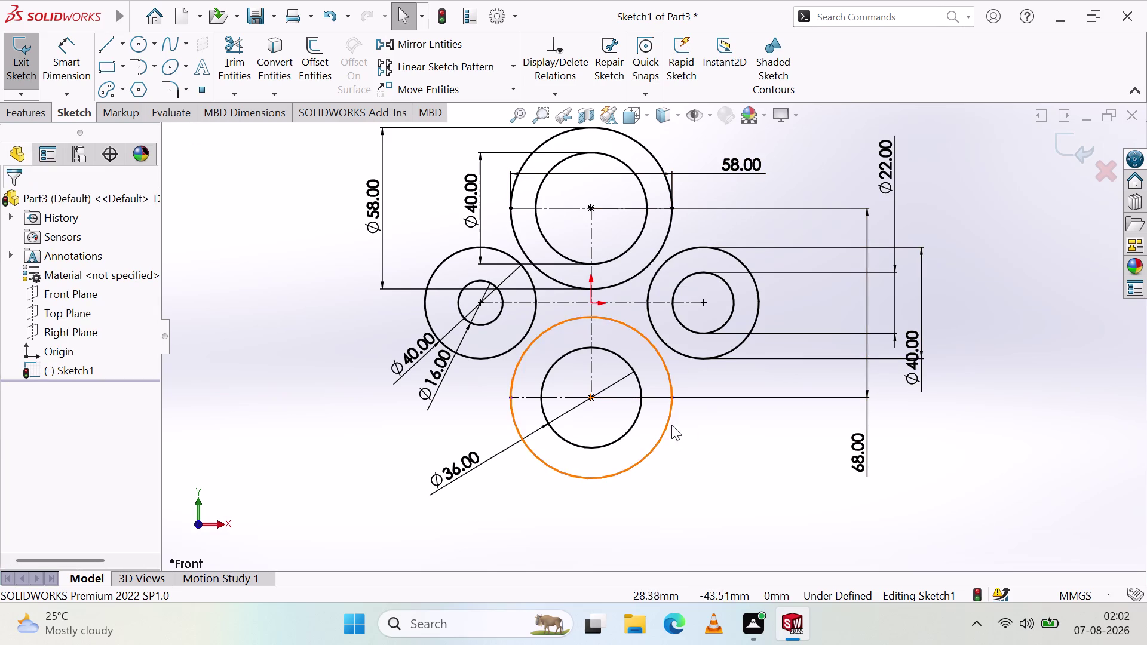
click(669, 387)
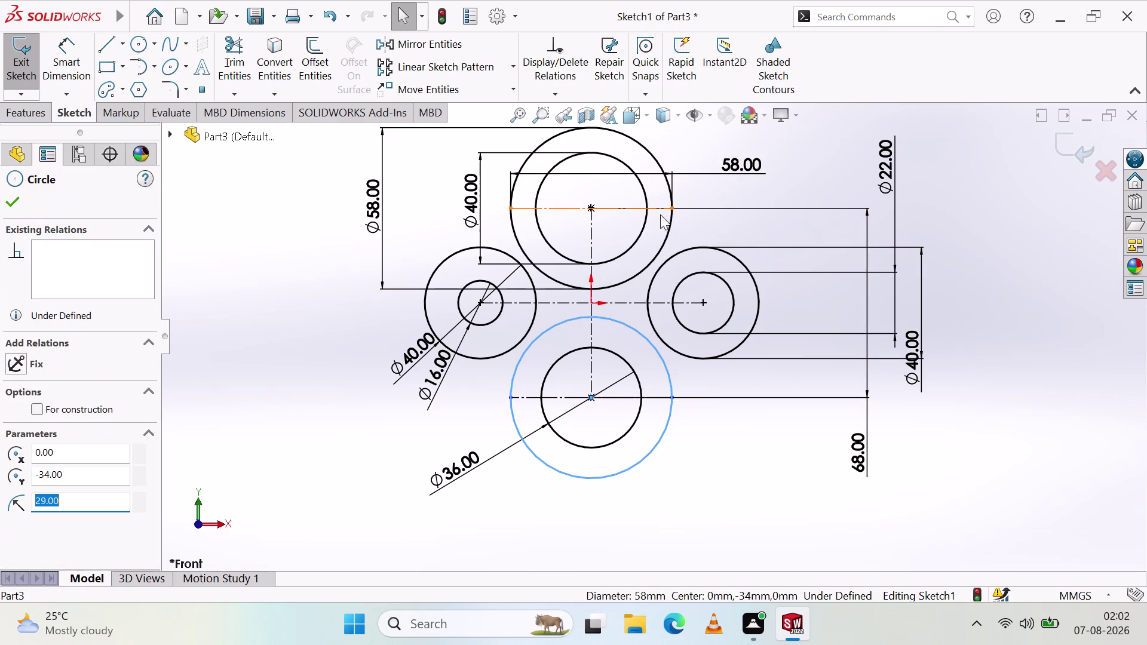
click(663, 244)
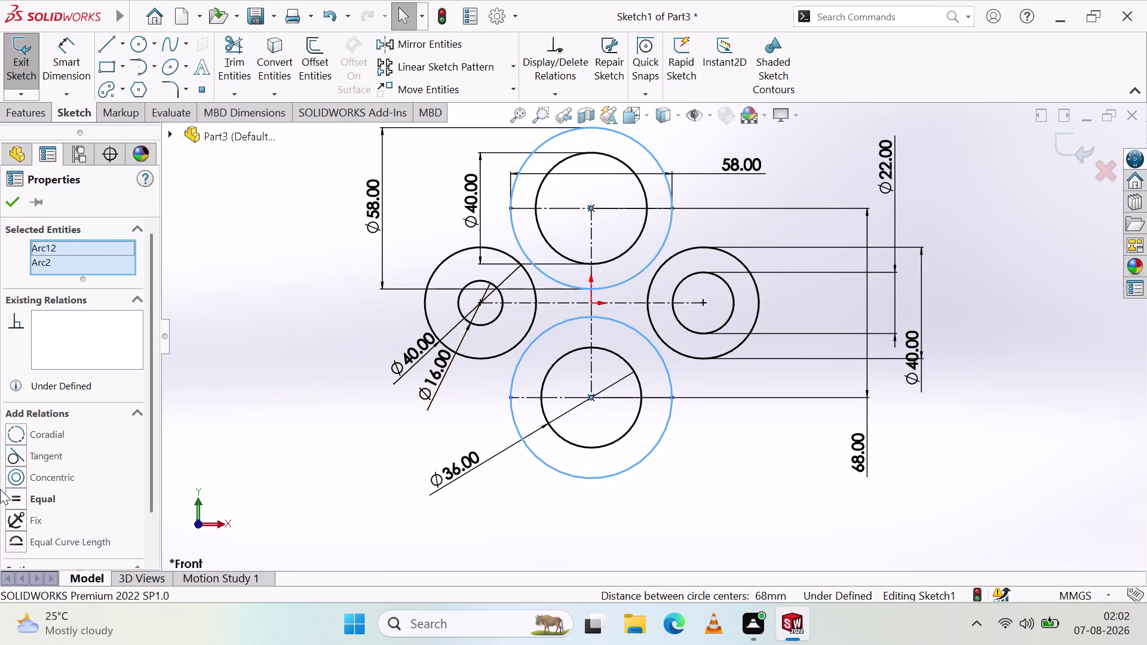
click(15, 495)
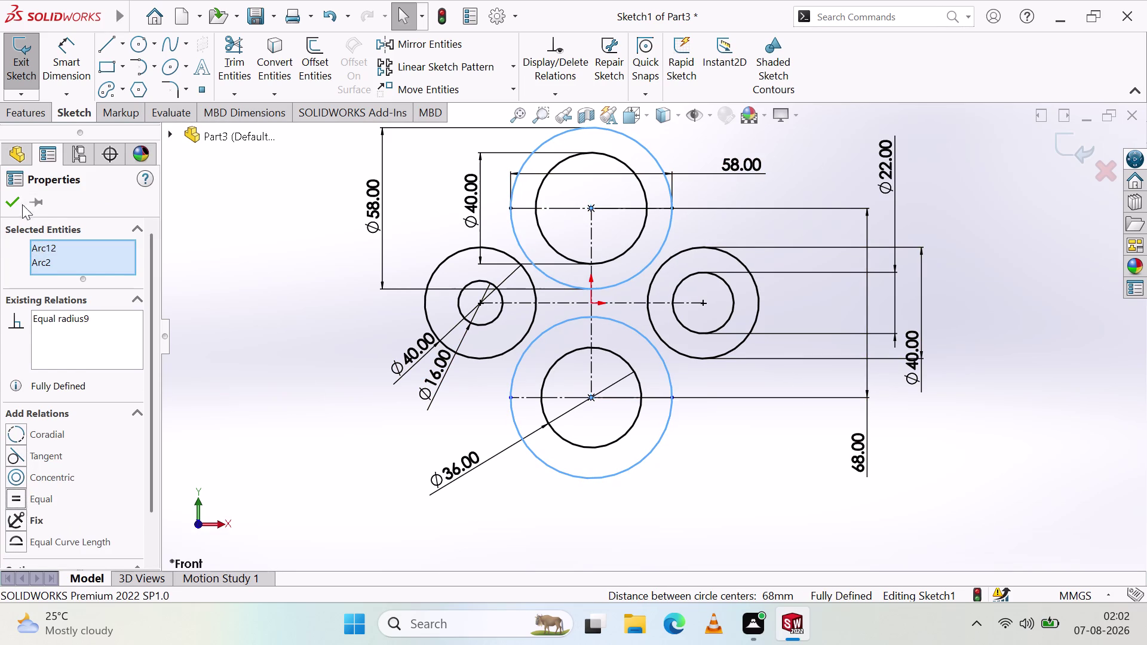
click(12, 203)
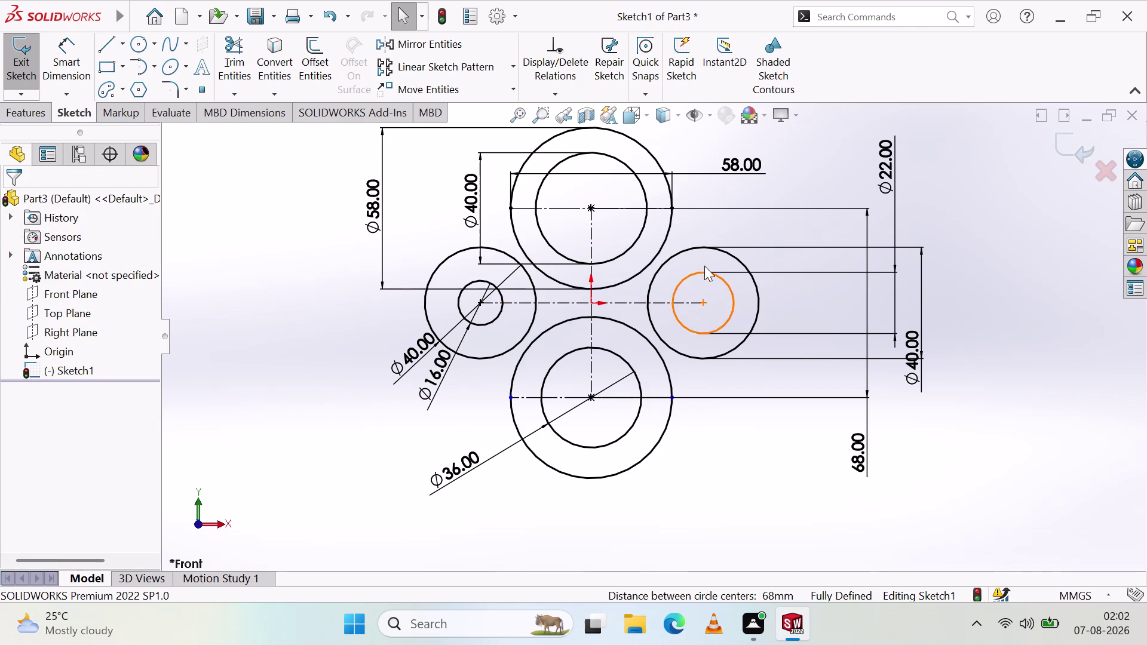
Delete the Ø40 diameter dimension on the right outer circle.
scroll(up, 3)
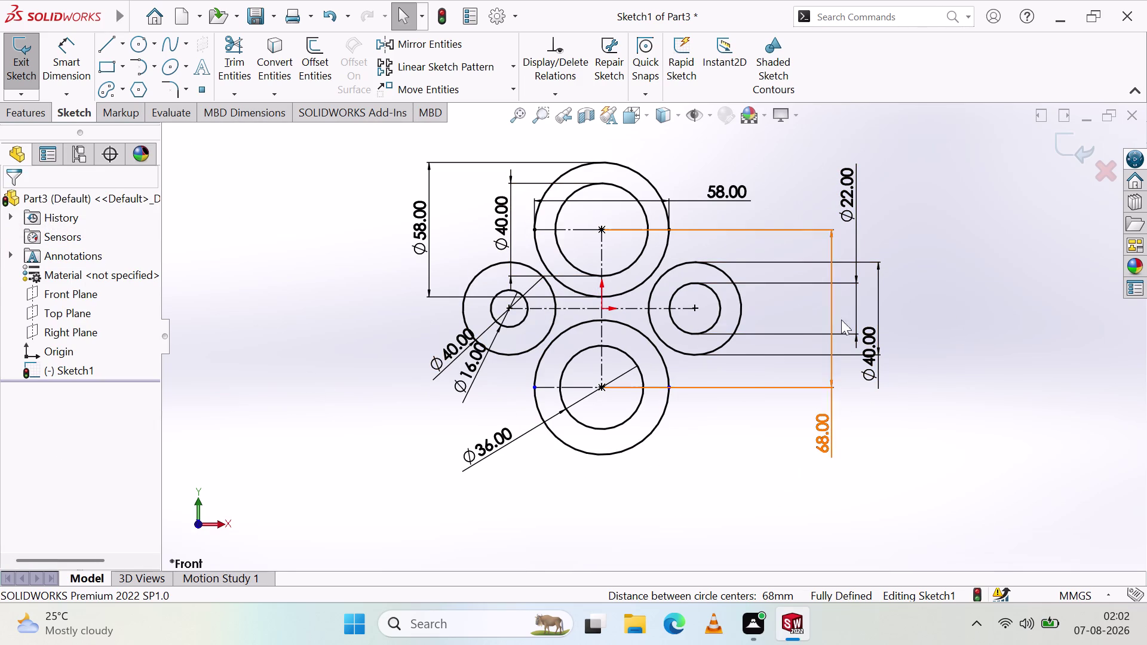
click(872, 370)
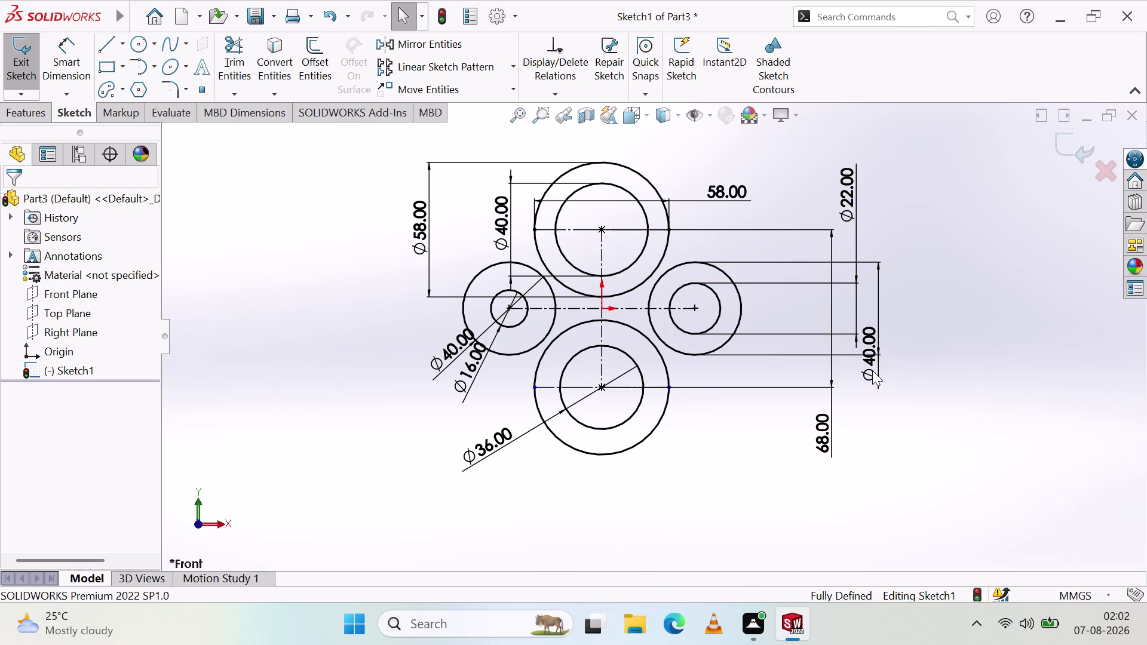
key(Delete)
click(875, 355)
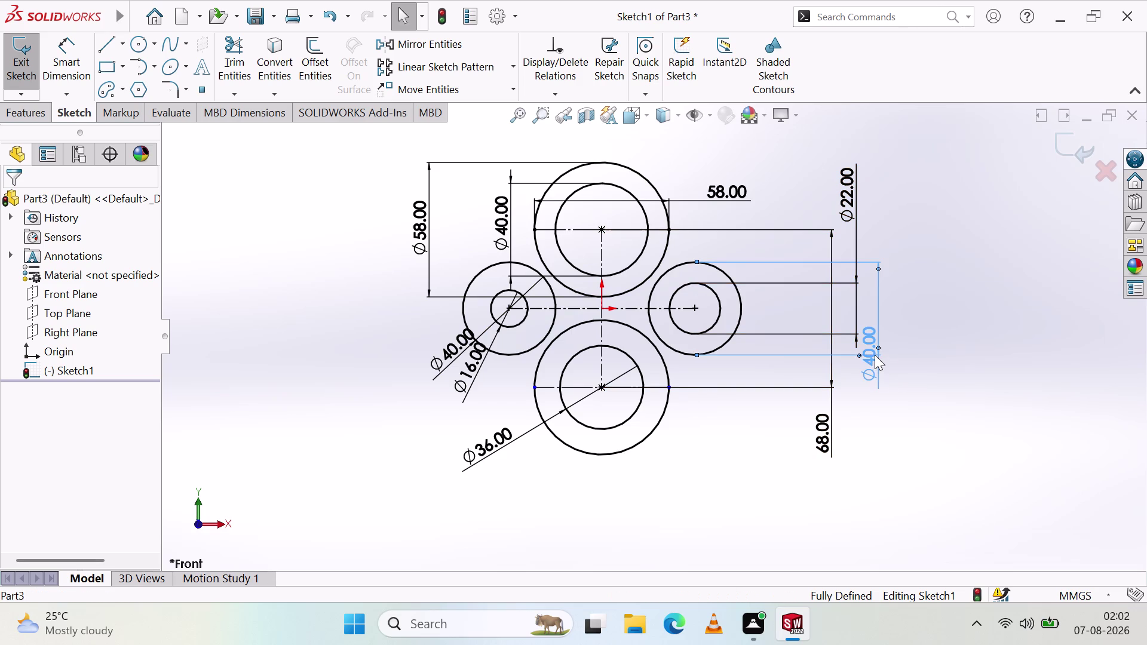
key(Delete)
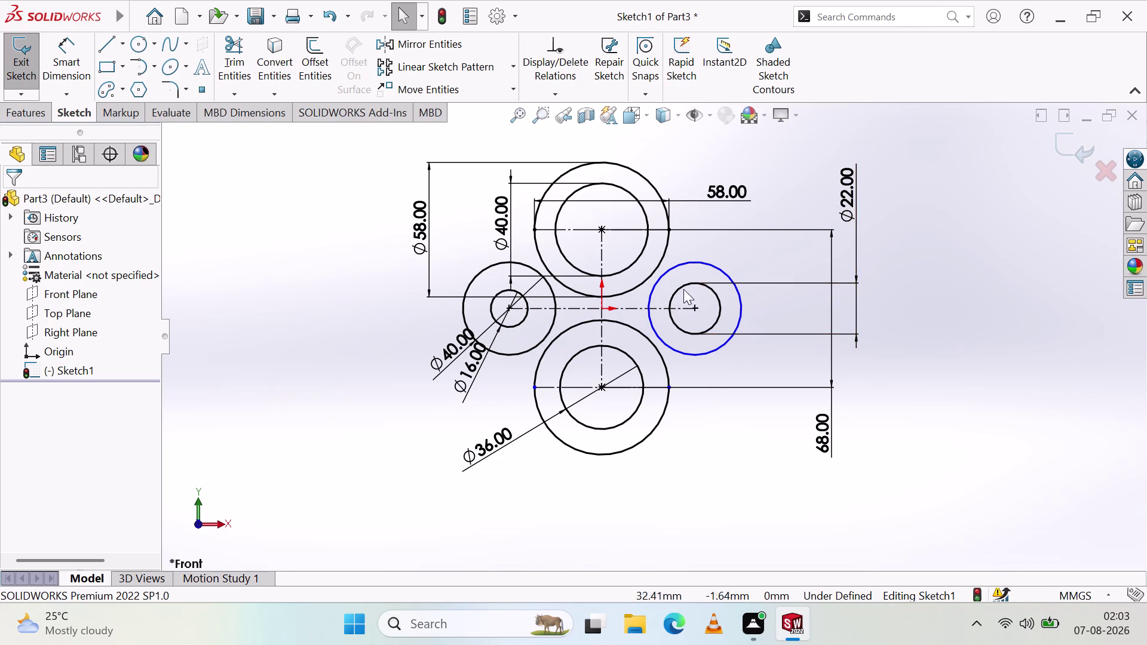
Make the right outer circle equal to the top Ø40 circle, then drag the Ø40 dimension upward.
scroll(down, 3)
scroll(up, 3)
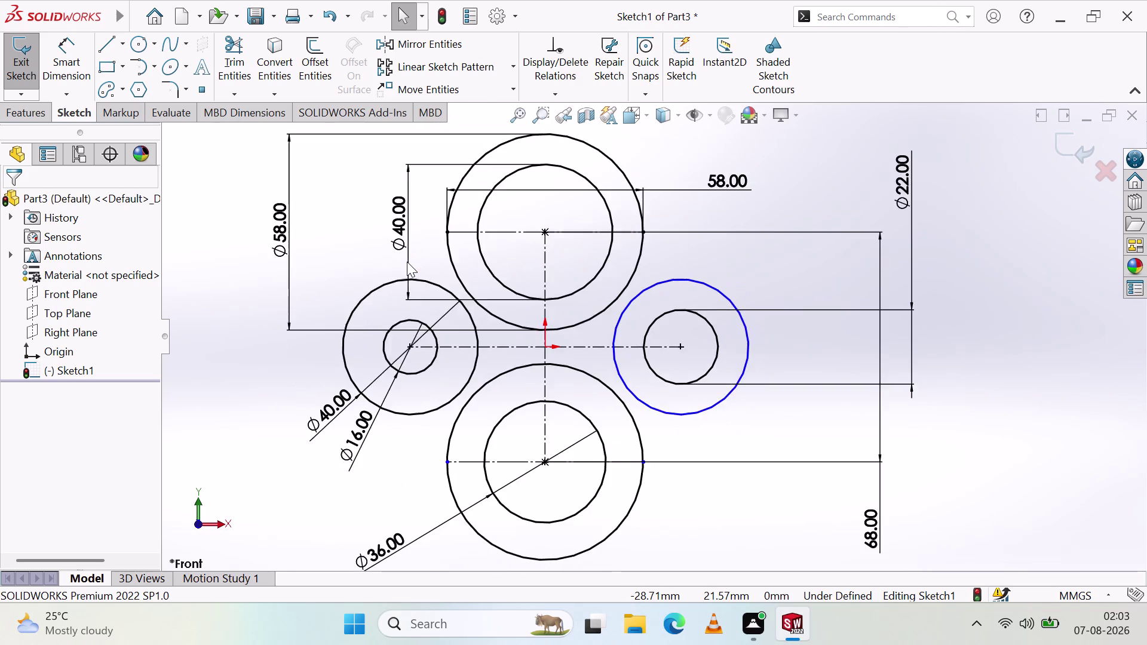
scroll(up, 3)
scroll(down, 3)
scroll(down, 3)
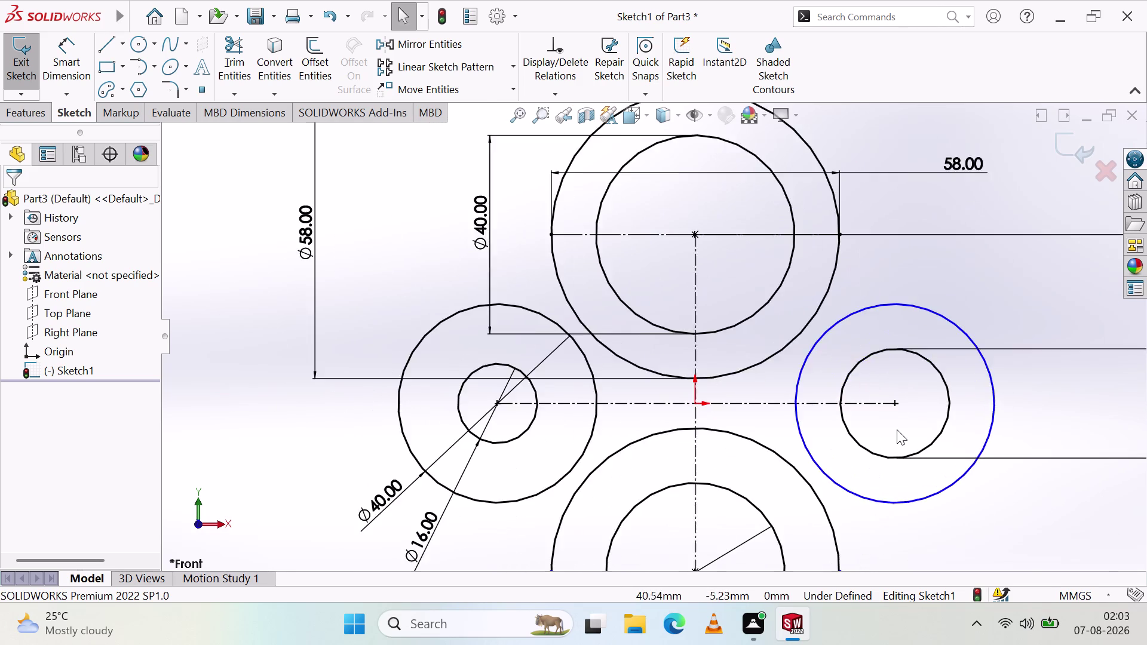
scroll(up, 3)
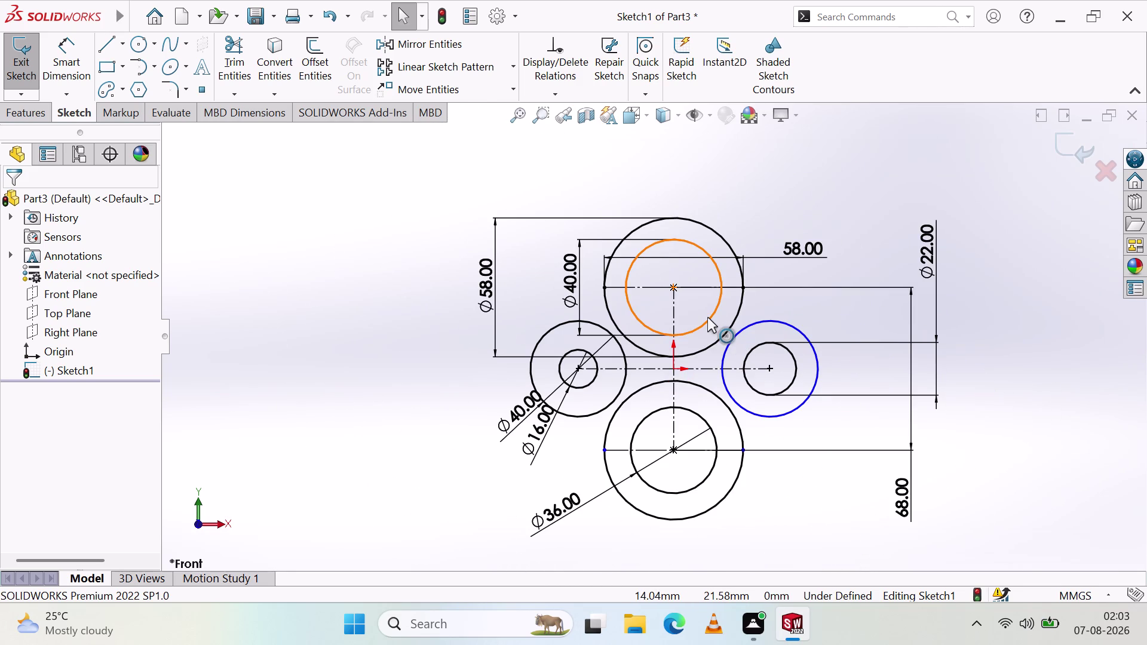
click(708, 319)
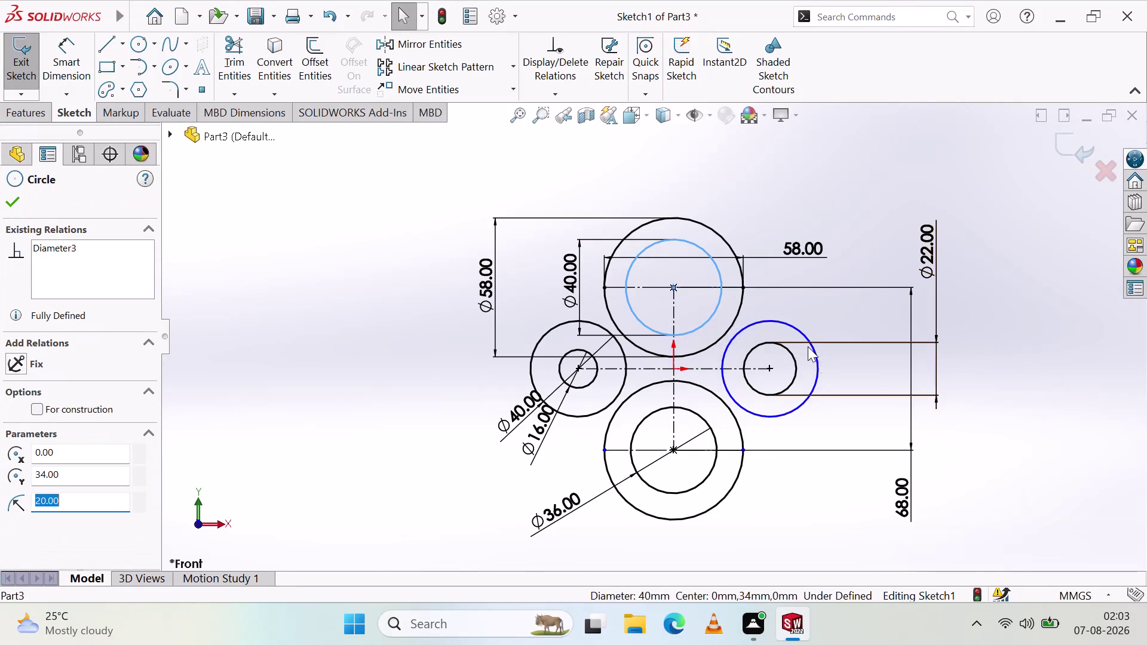
click(814, 354)
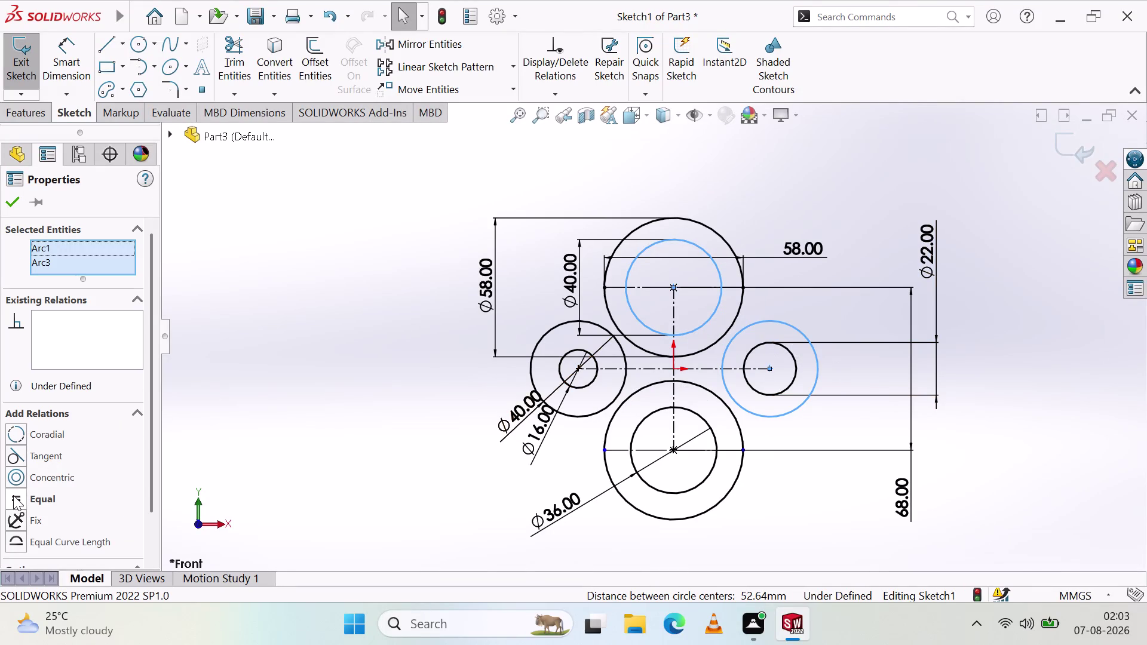
click(13, 495)
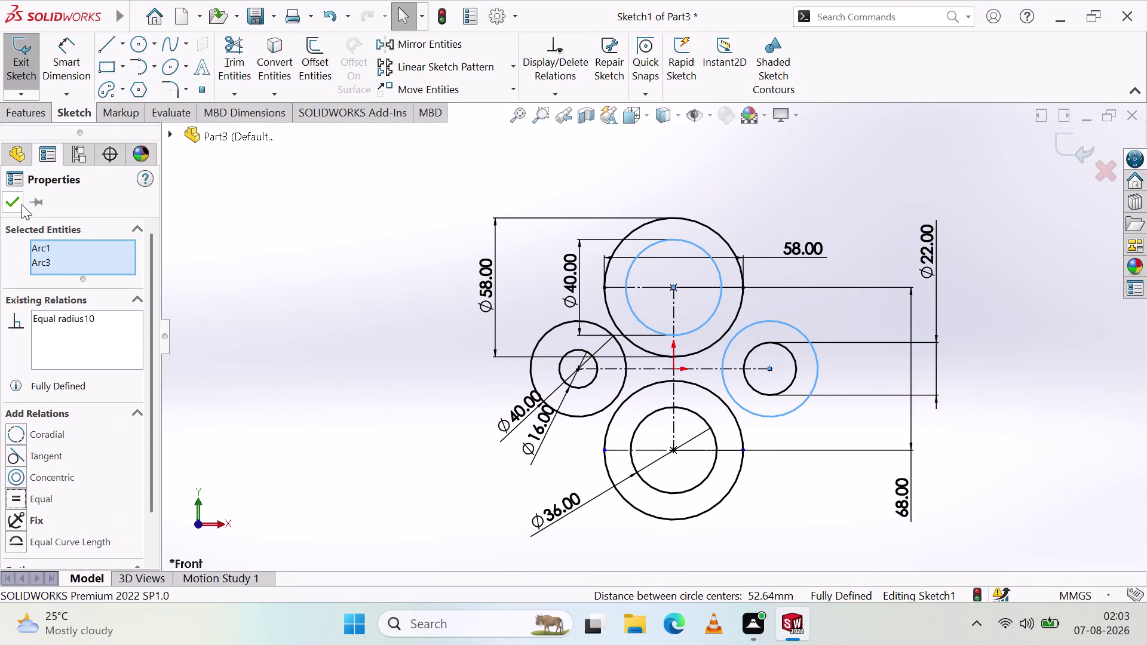
click(16, 206)
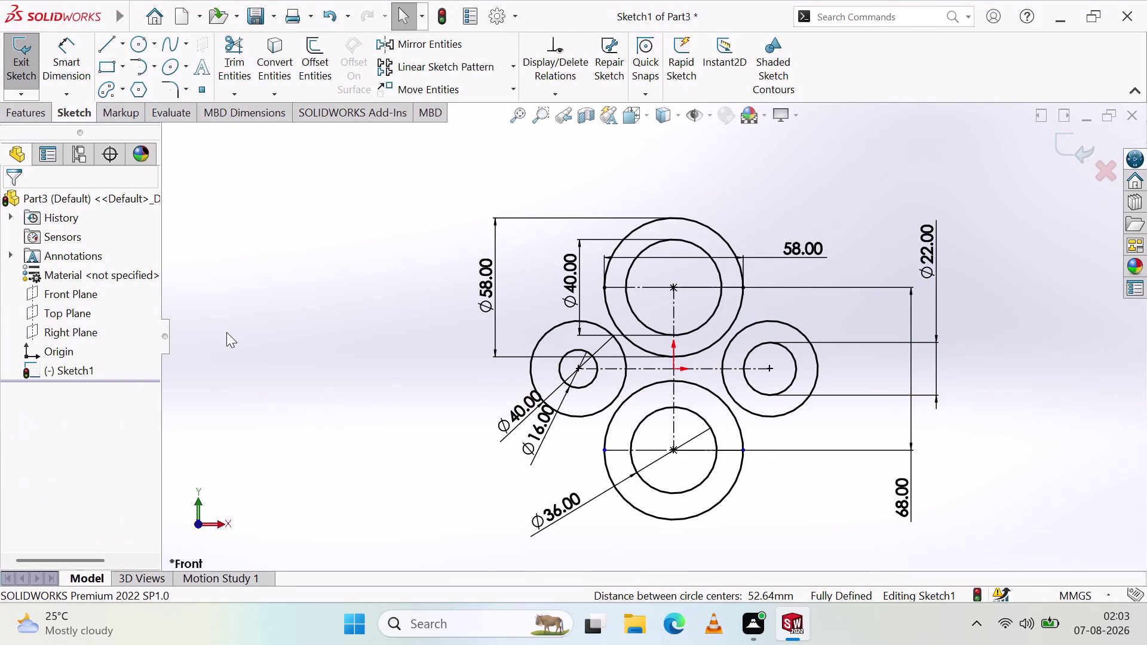
click(227, 332)
drag(565, 284, 542, 174)
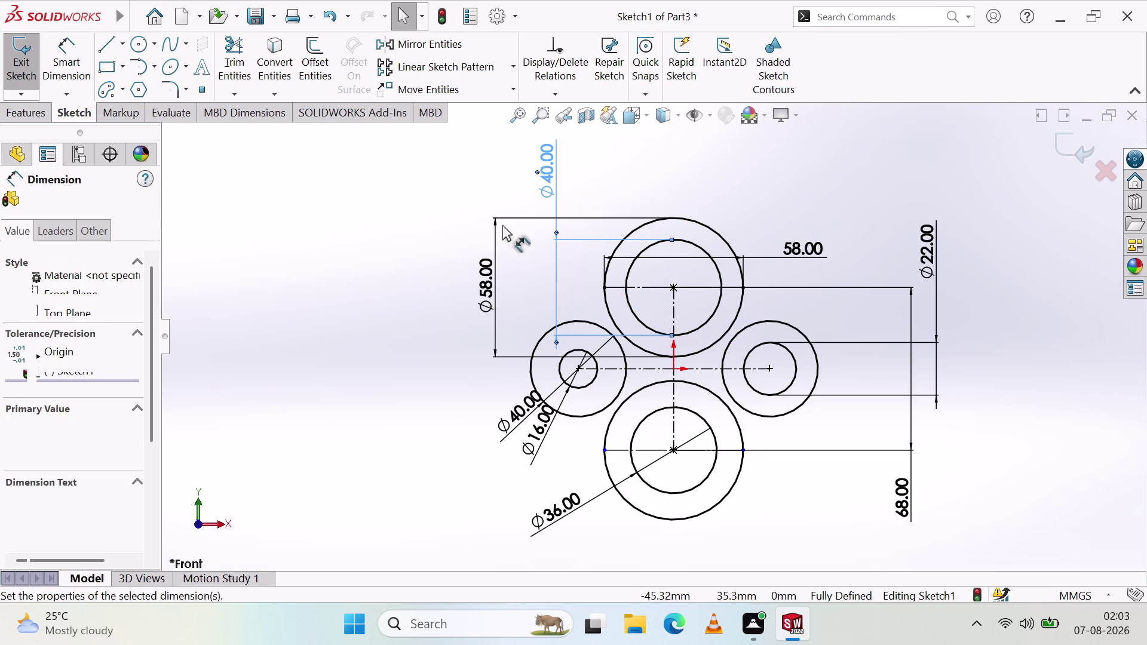
Reposition the Ø40 and Ø16 diameter dimensions to the left, clear of the circles.
click(380, 274)
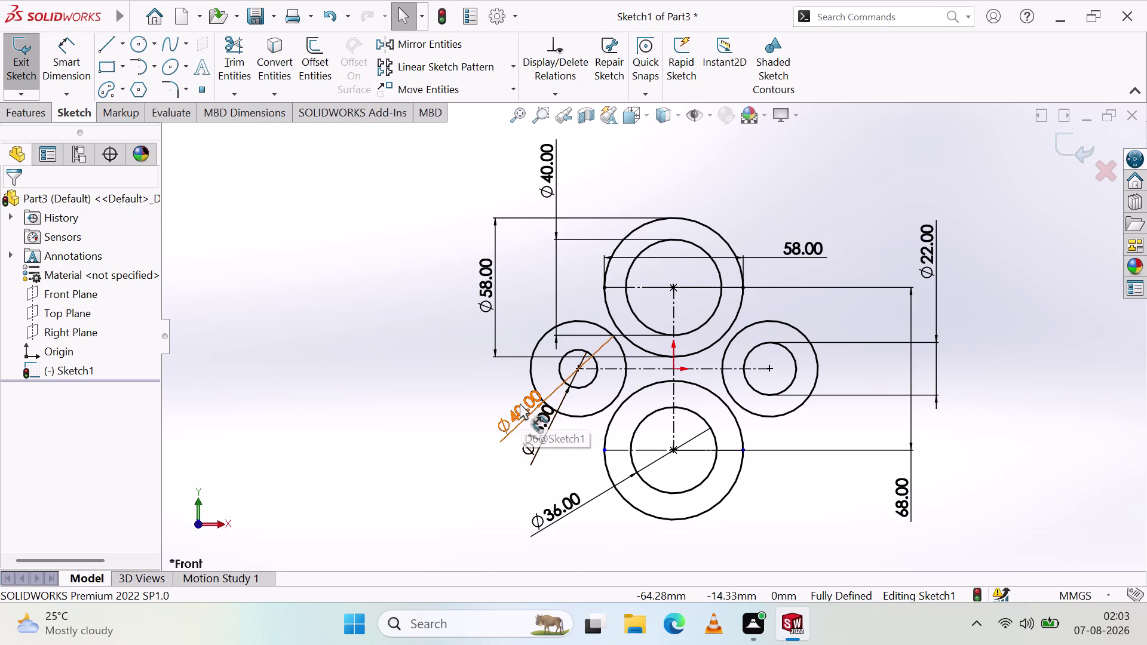
drag(517, 409, 383, 376)
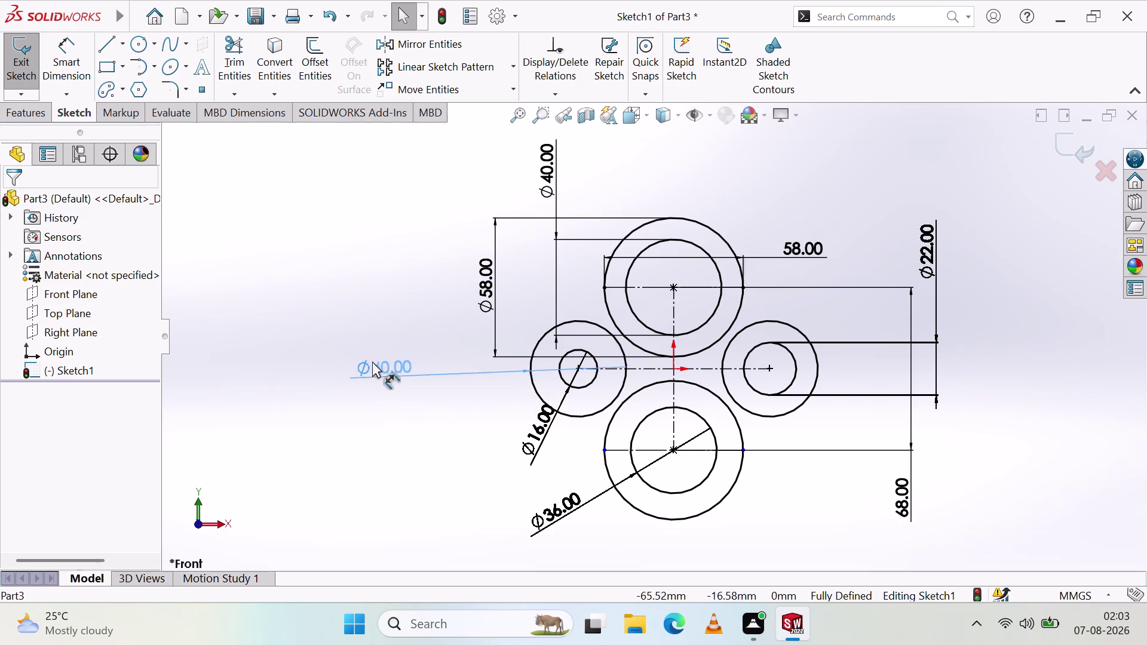
drag(382, 376, 393, 358)
click(403, 414)
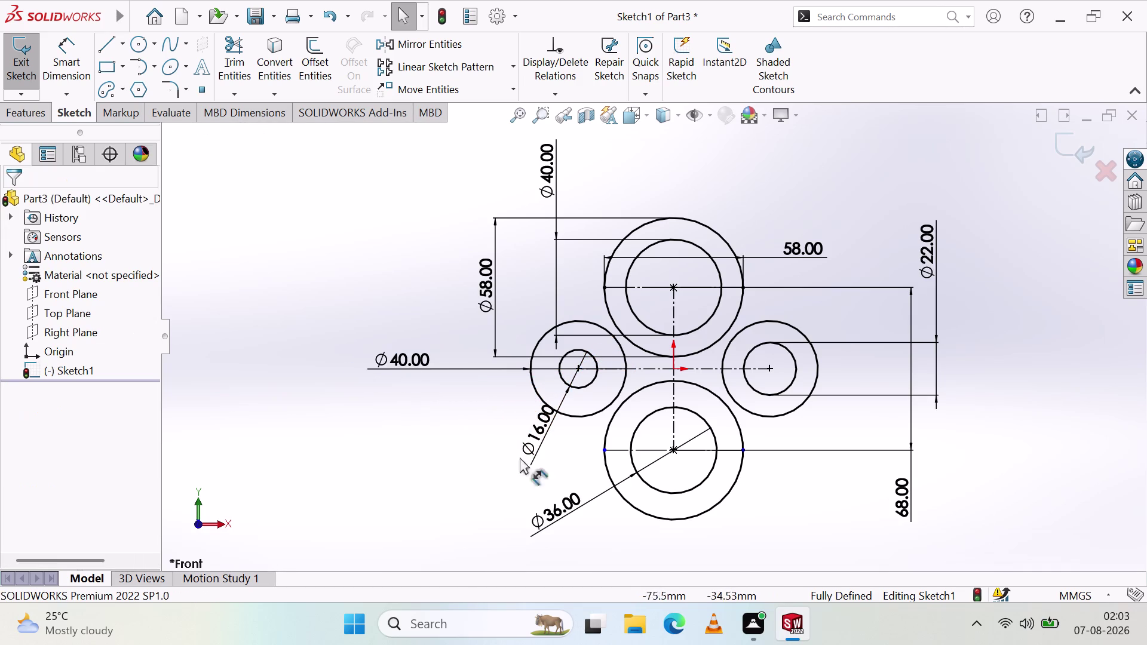
drag(545, 433, 467, 467)
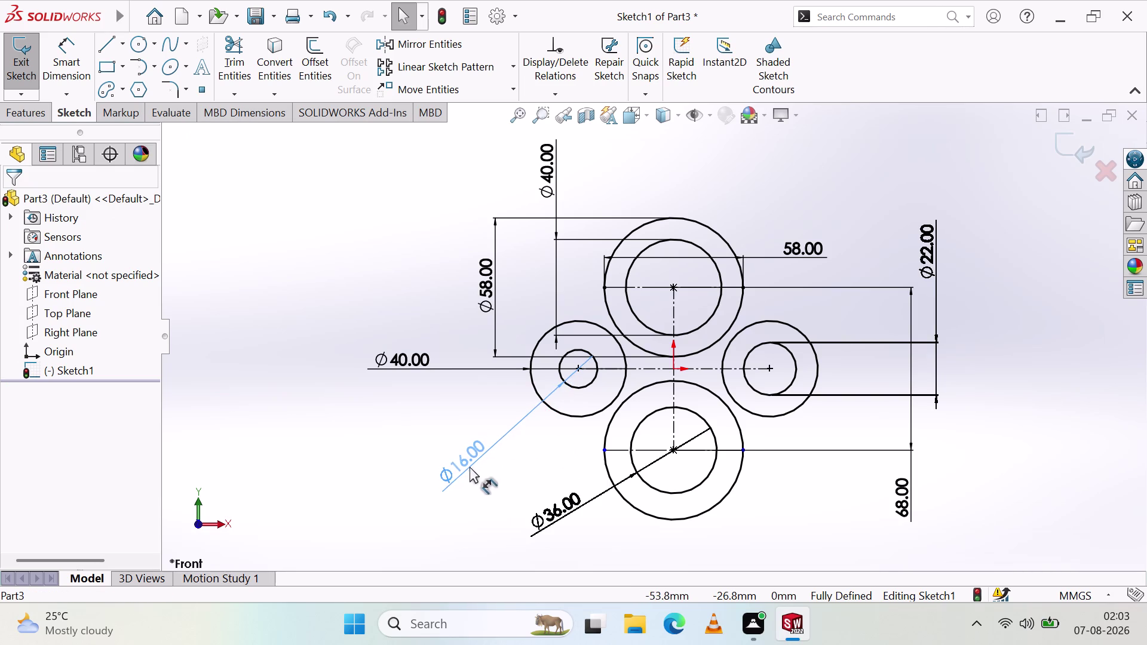
drag(466, 467, 470, 466)
click(510, 477)
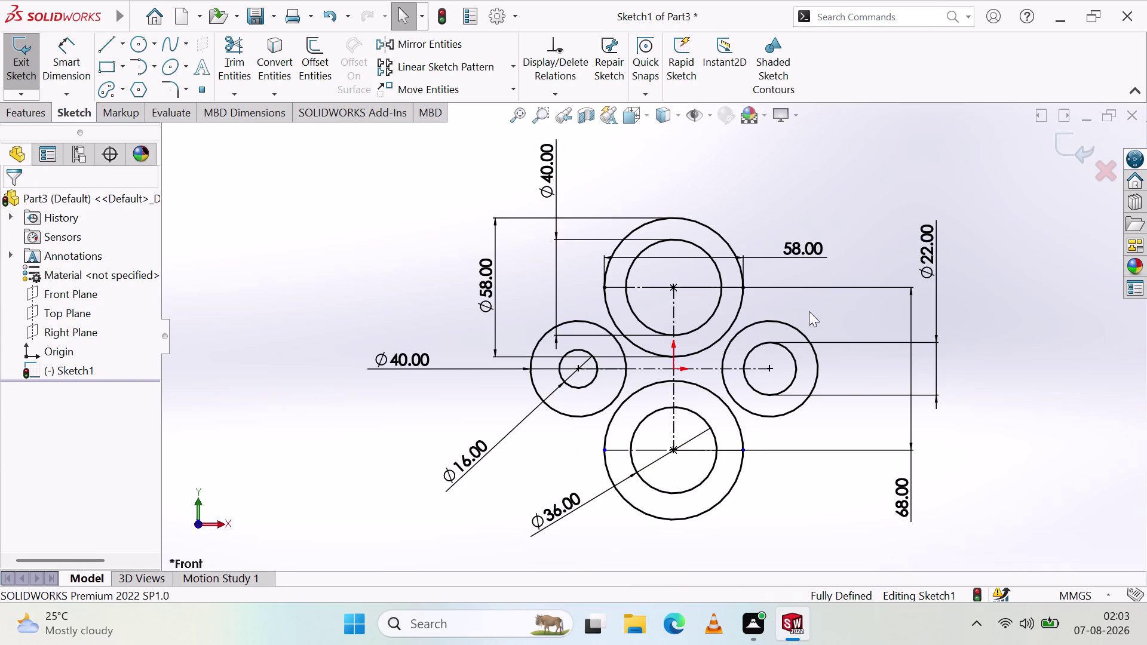
Delete the 68 mm vertical dimension.
scroll(up, 3)
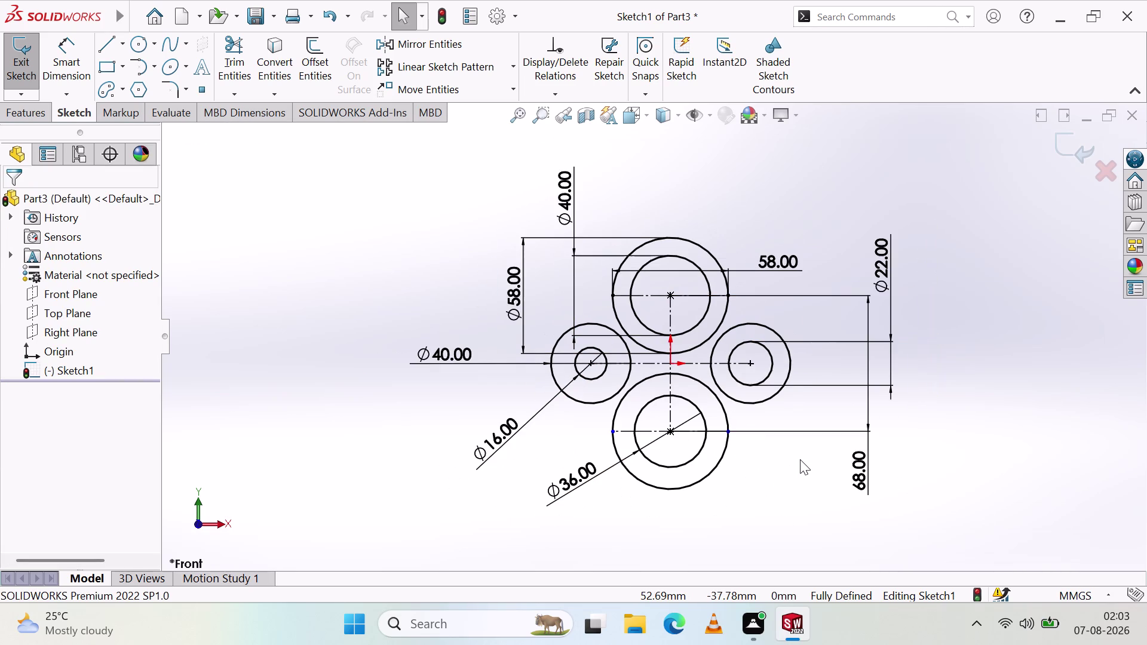
click(864, 466)
key(Delete)
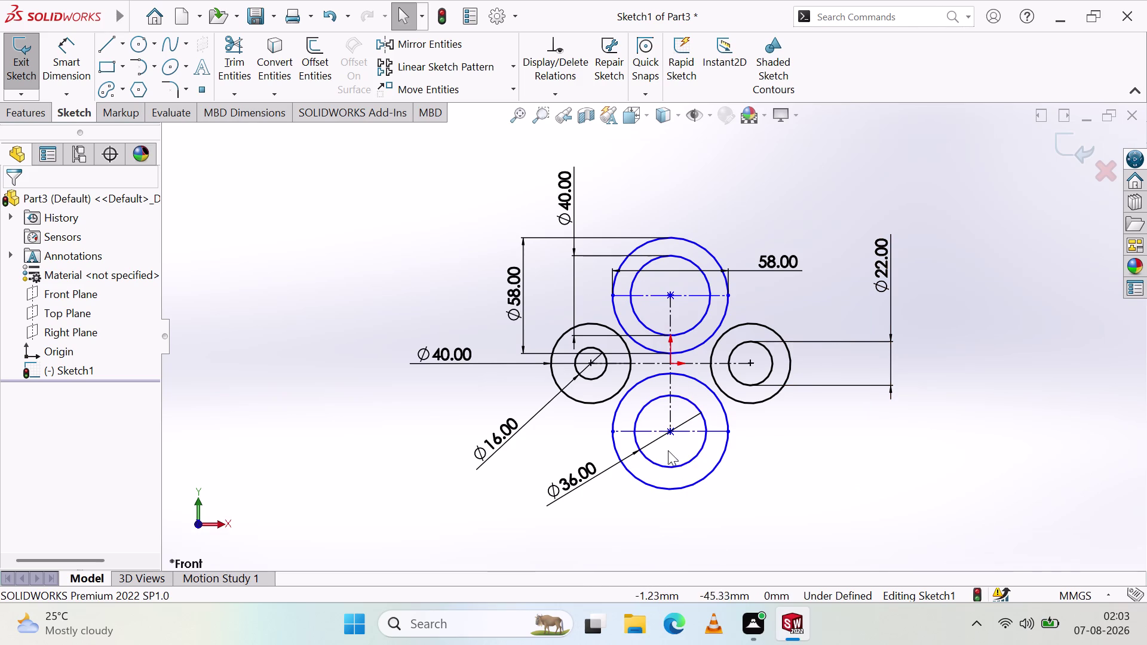
Align the top and bottom circle centres vertically, undoing the conflicting Horizontal relation.
click(671, 430)
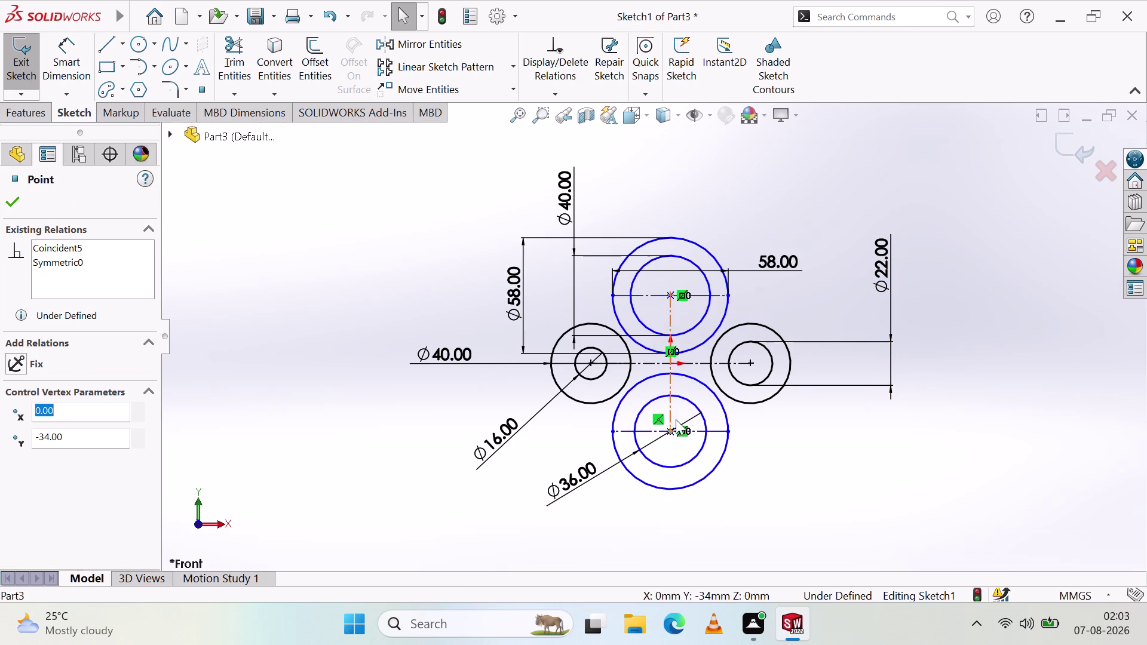
click(671, 296)
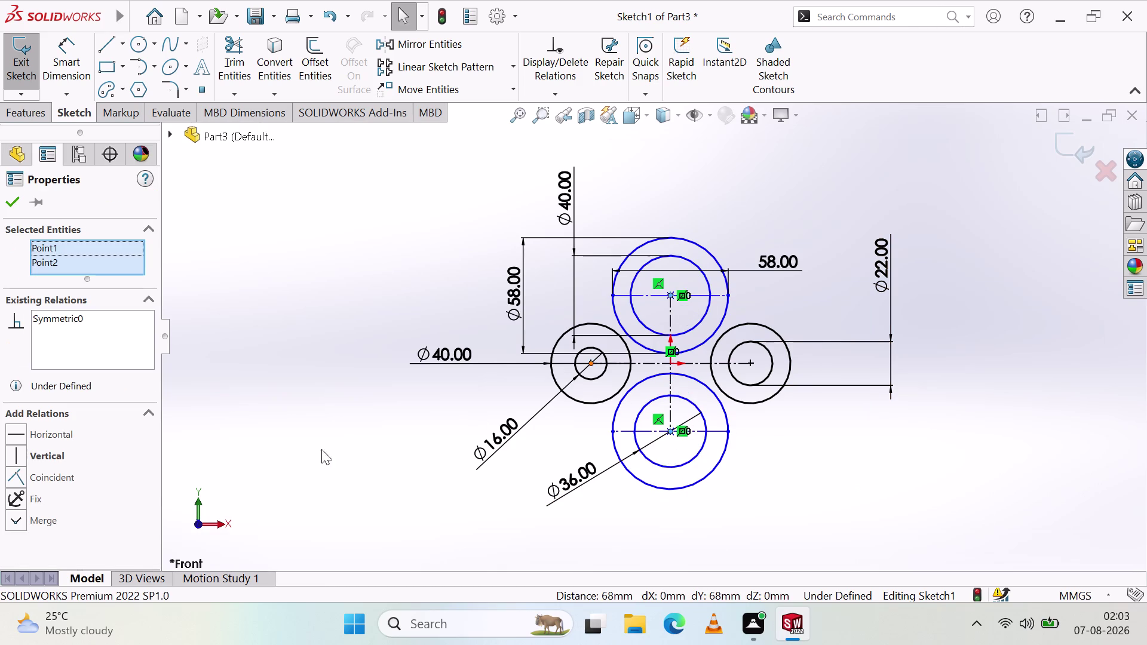
click(16, 457)
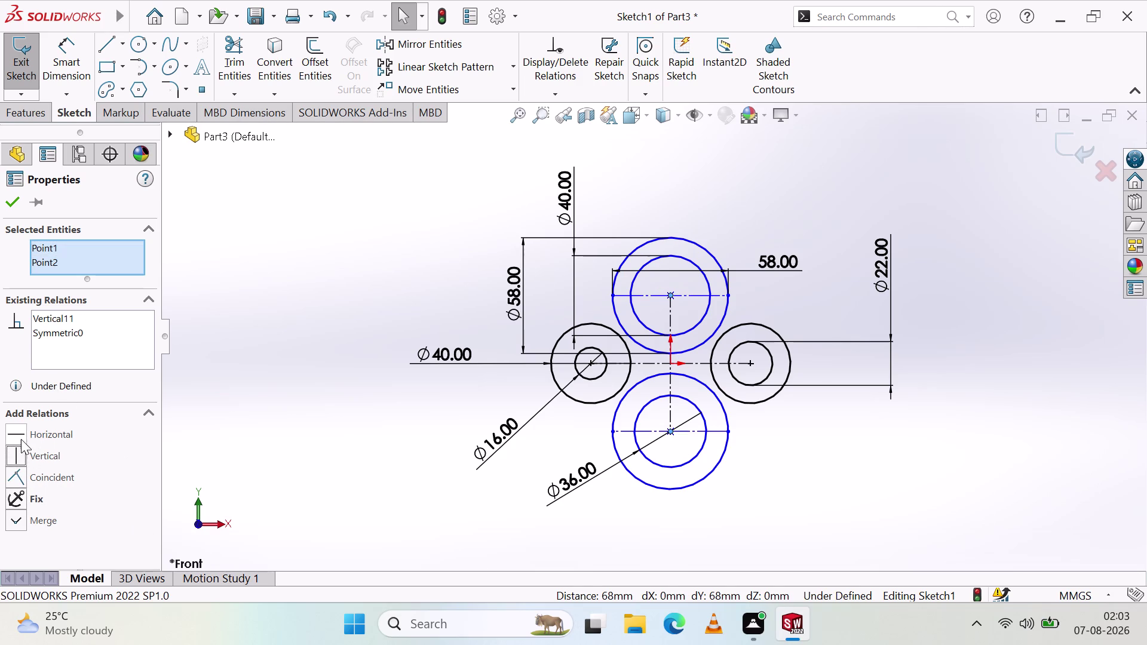
click(19, 436)
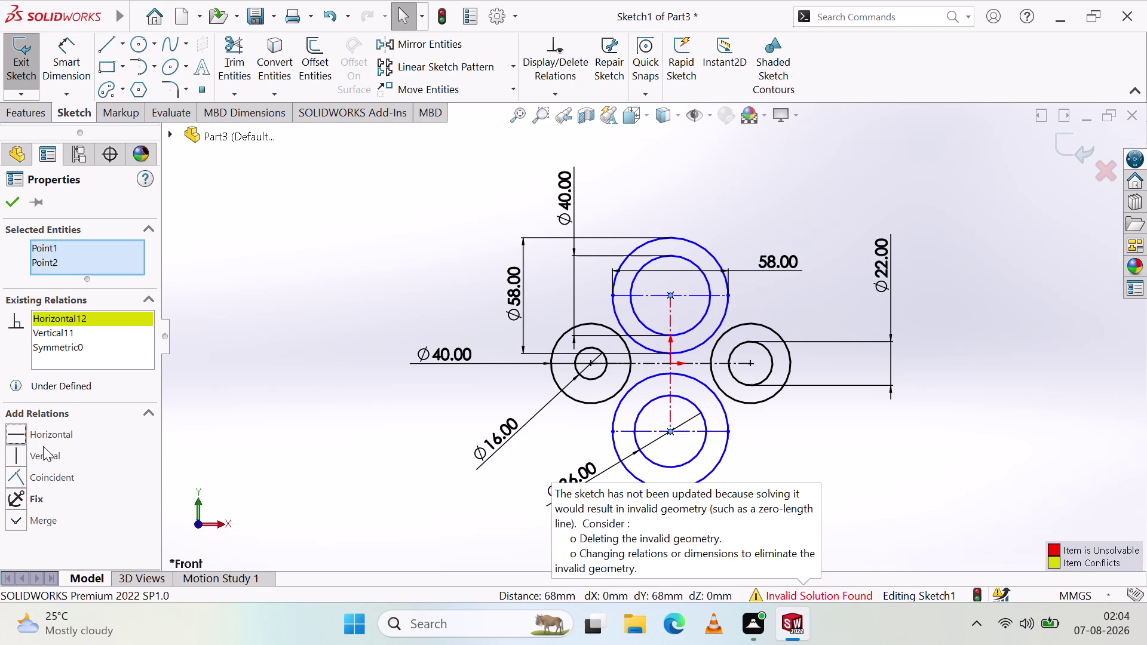
key(ctrl+z)
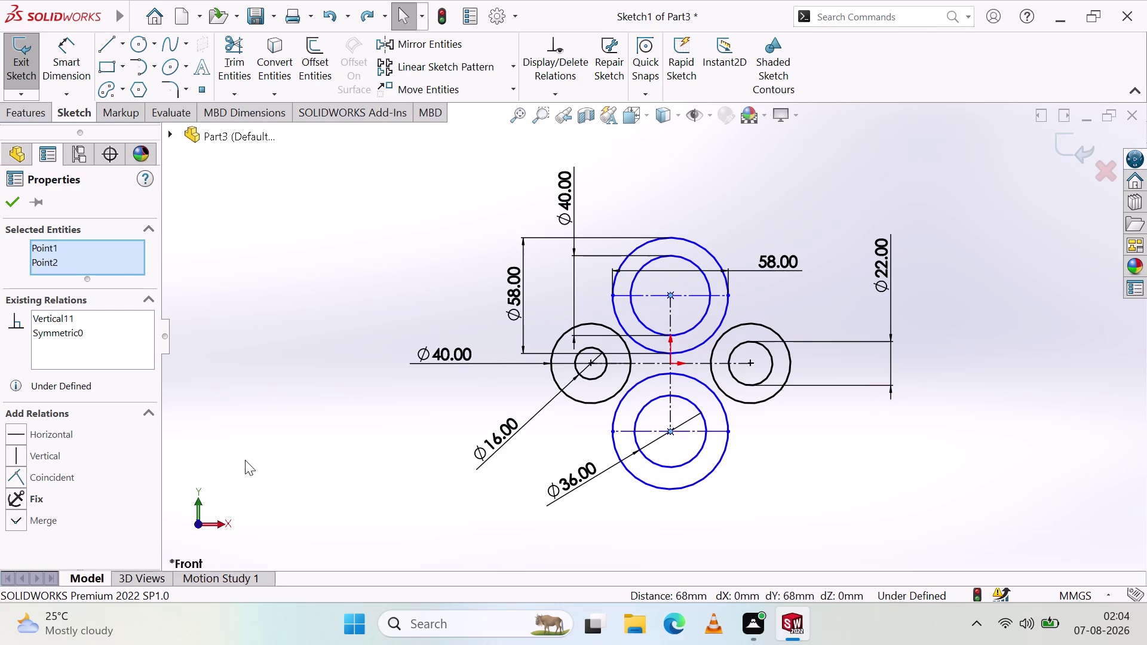
Apply a Fix relation to the selected centre points and close the relation properties.
click(19, 450)
click(9, 206)
click(257, 394)
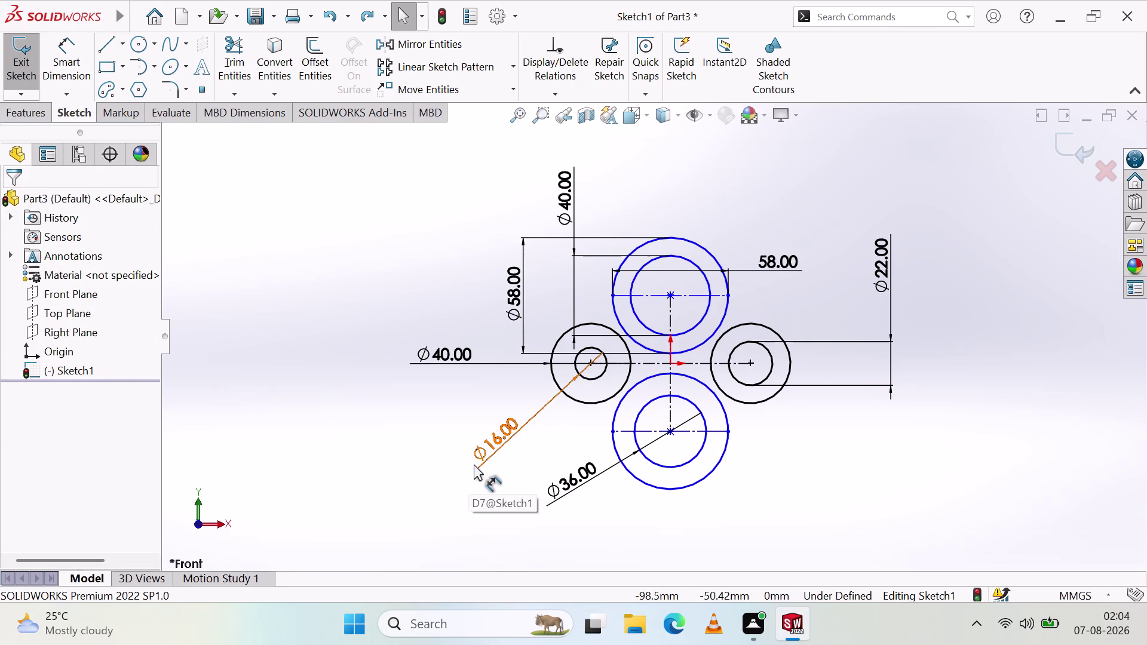
key(ctrl+z)
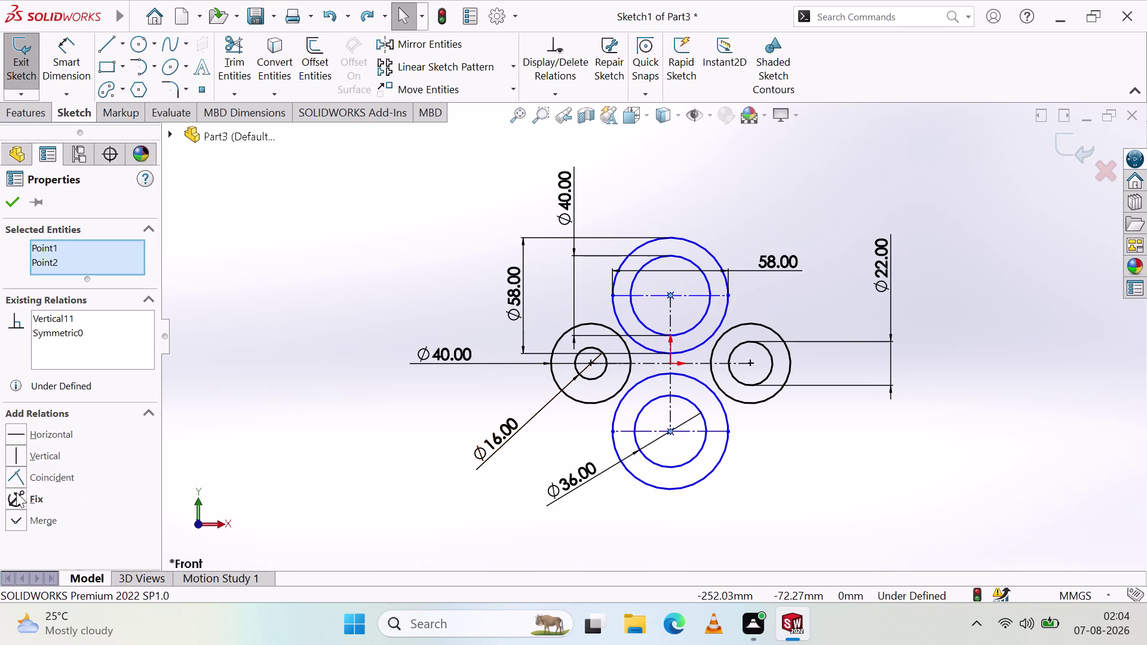
click(14, 495)
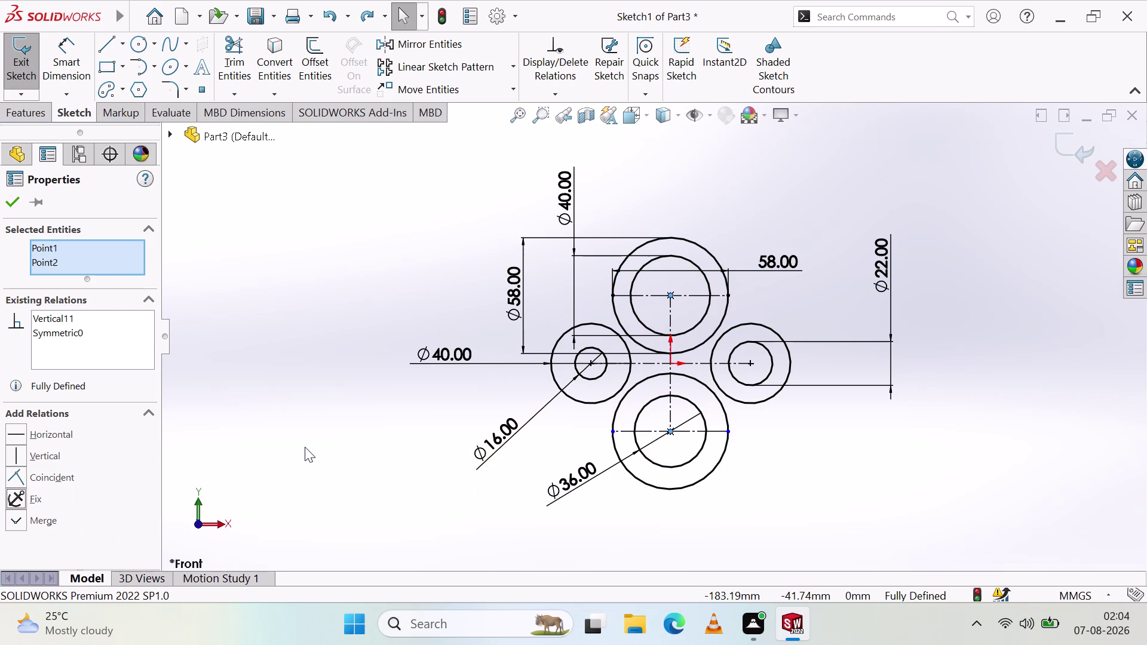
click(20, 204)
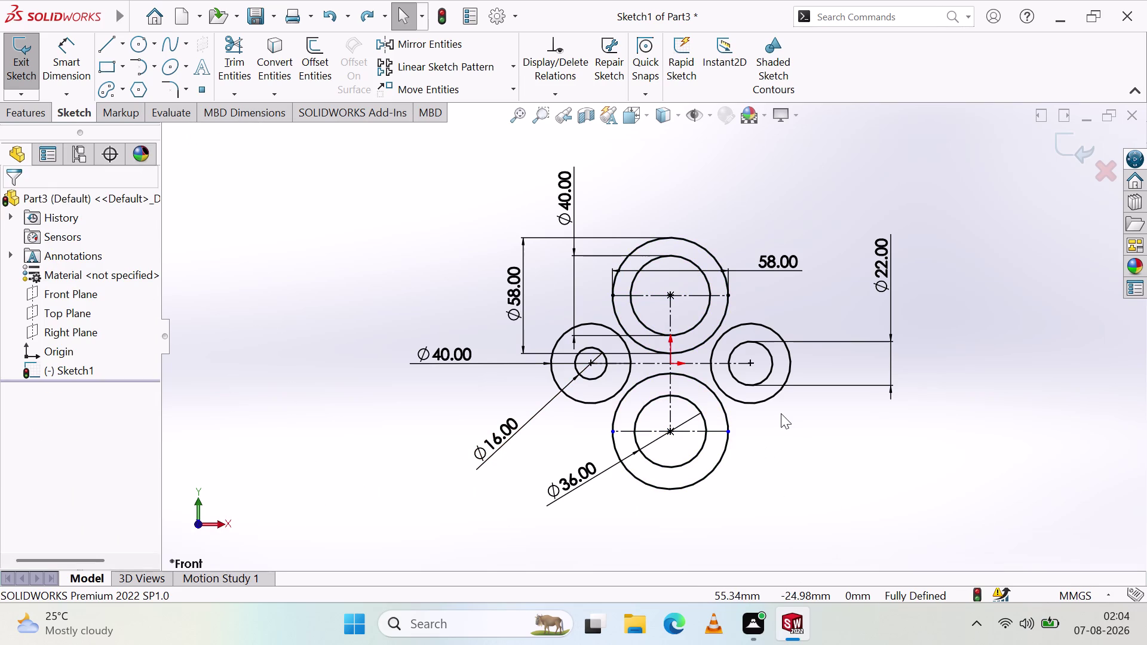
Move the Ø58 dimension off to the right of the circles.
drag(764, 261, 703, 262)
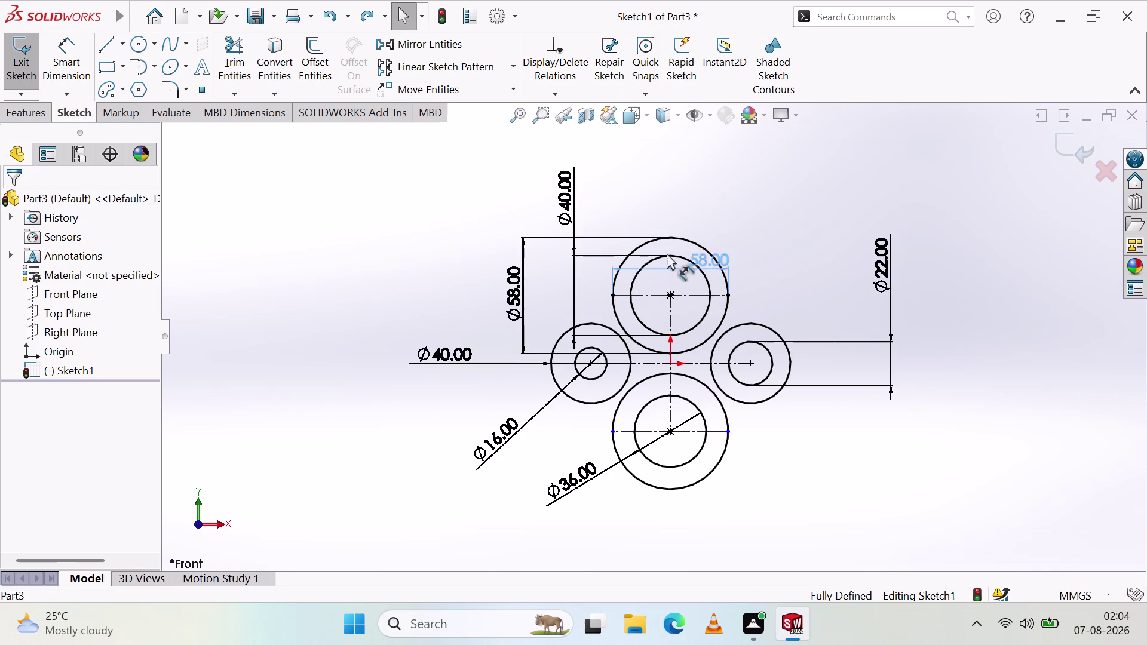
drag(702, 261, 665, 239)
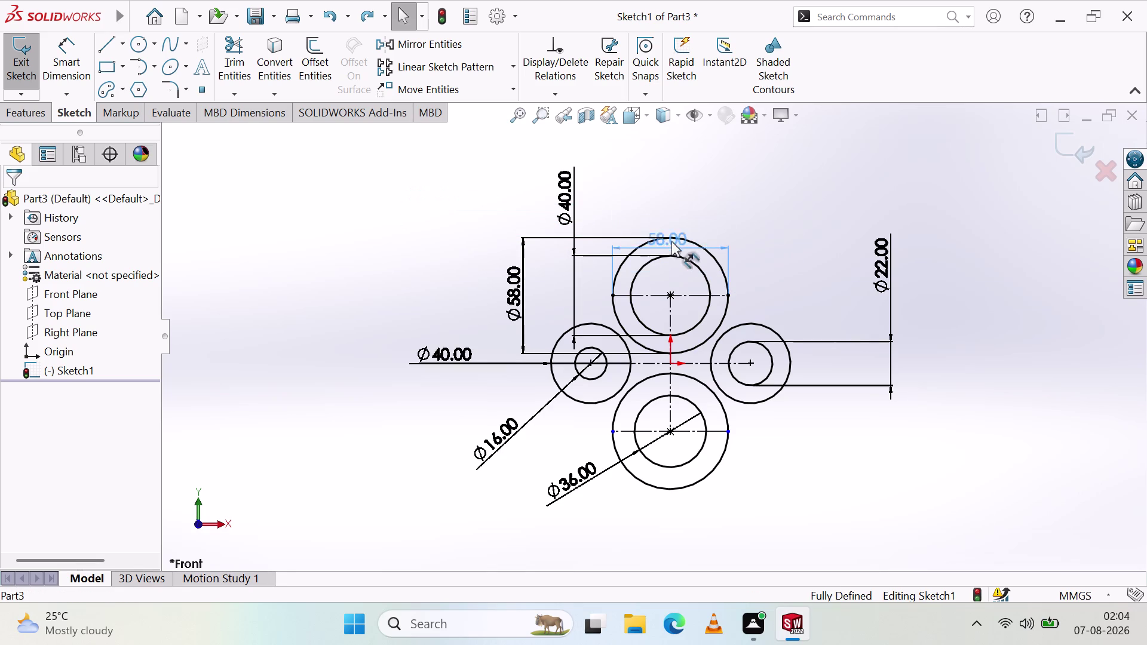
drag(666, 239, 785, 258)
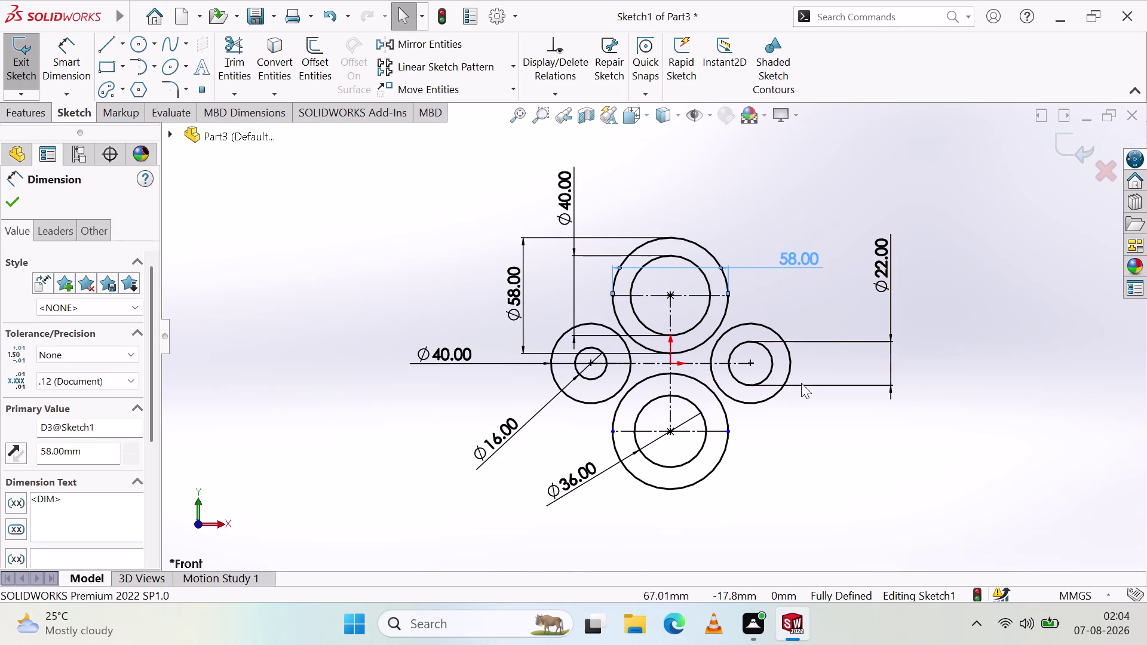
key(Delete)
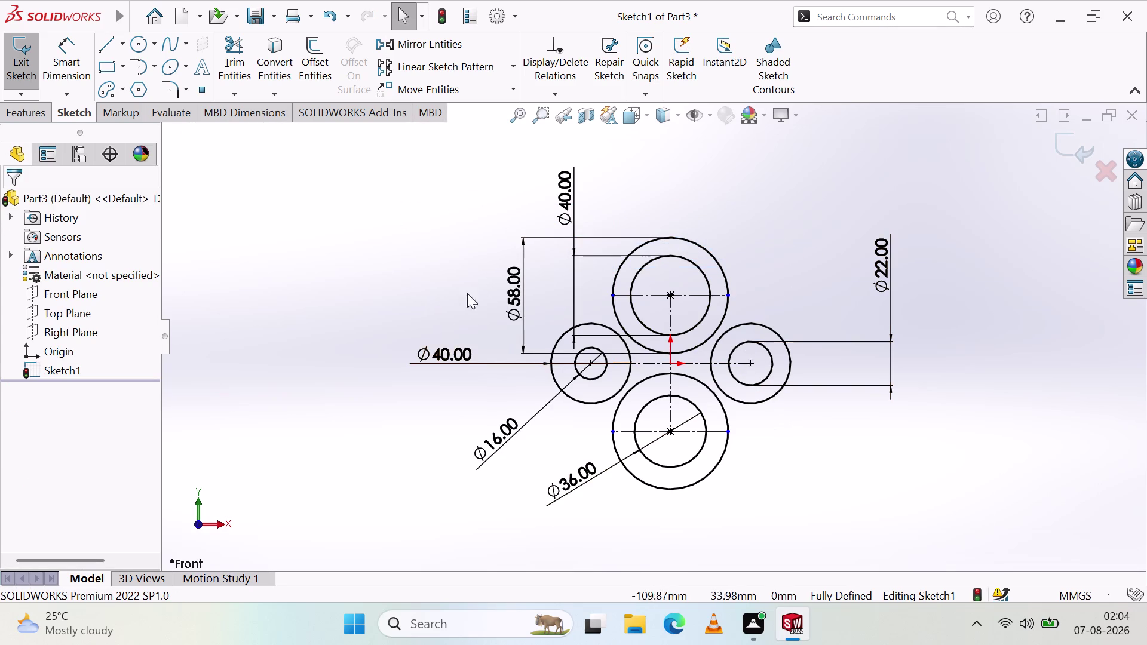
drag(516, 294, 796, 223)
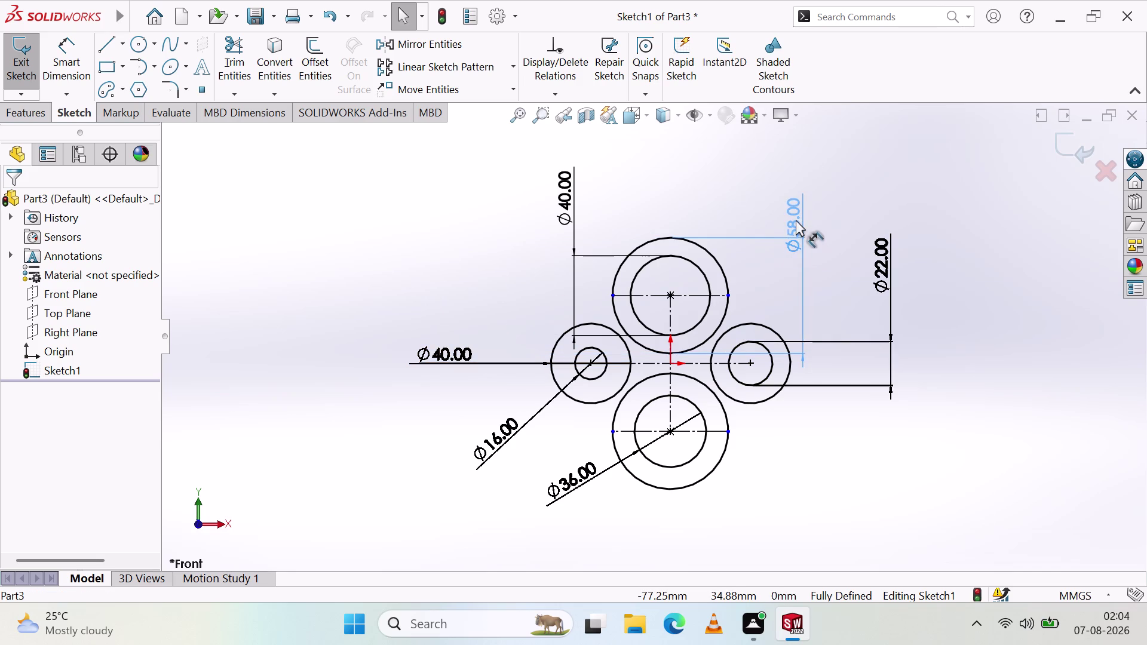
drag(796, 224, 485, 236)
click(372, 279)
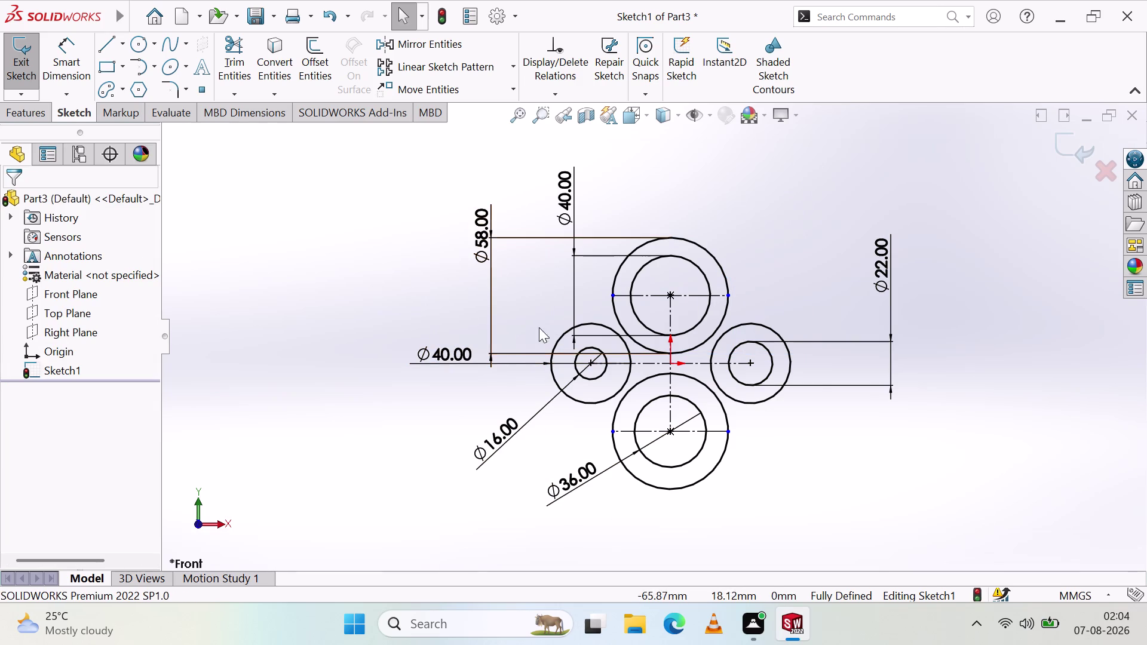
Drop the Ø40 diameter label left of the sketch and the Ø58 label on the right.
drag(440, 345, 818, 403)
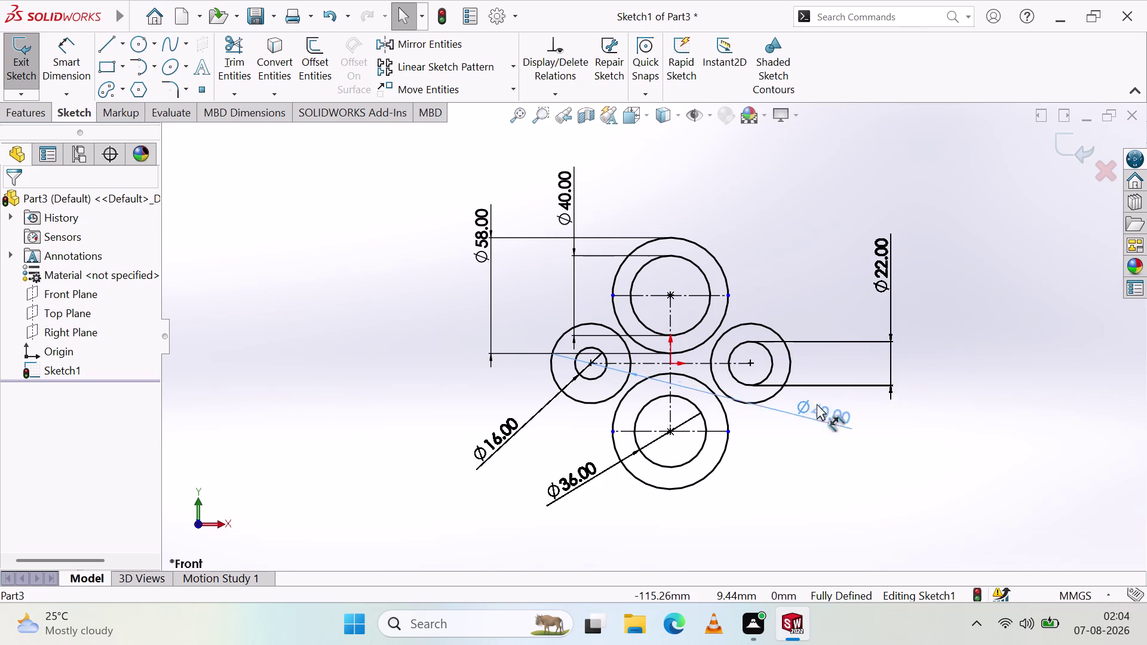
drag(817, 402, 374, 357)
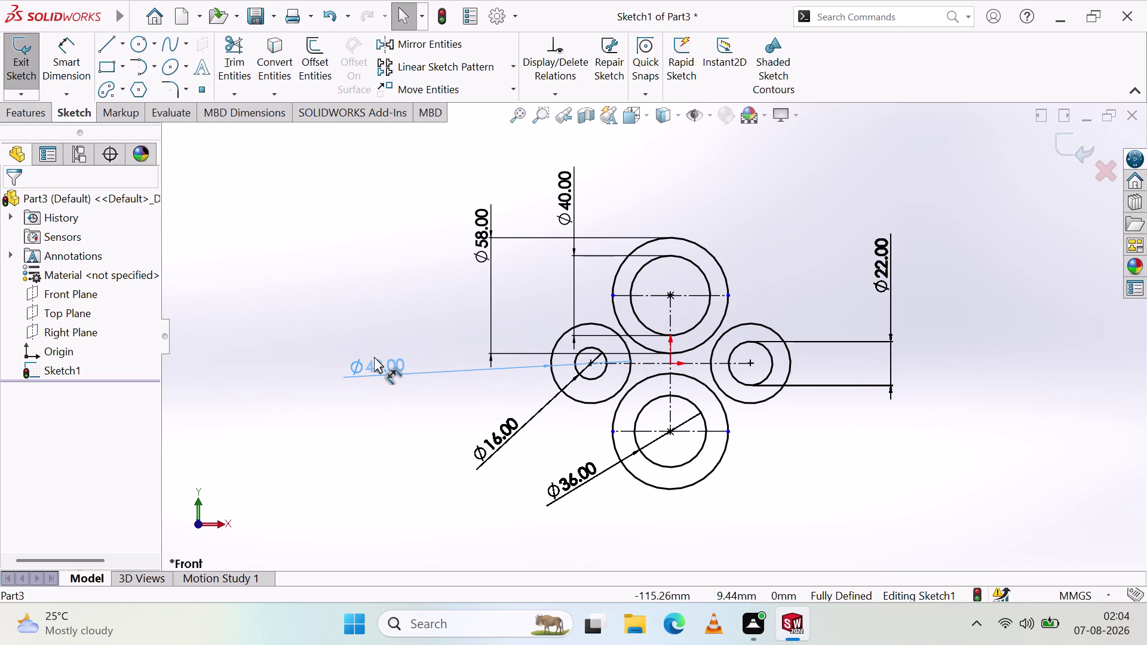
drag(374, 356, 374, 356)
click(387, 404)
drag(484, 234, 813, 209)
click(842, 498)
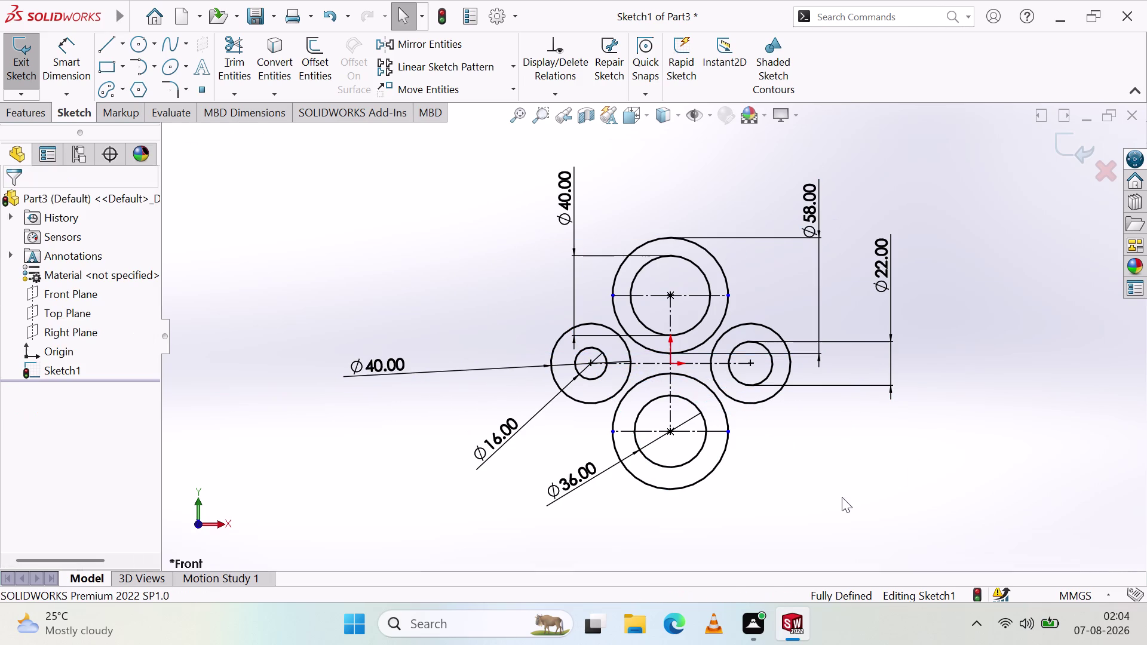
Reposition the vertical Ø40 dimension closer to the circles.
drag(574, 206, 610, 193)
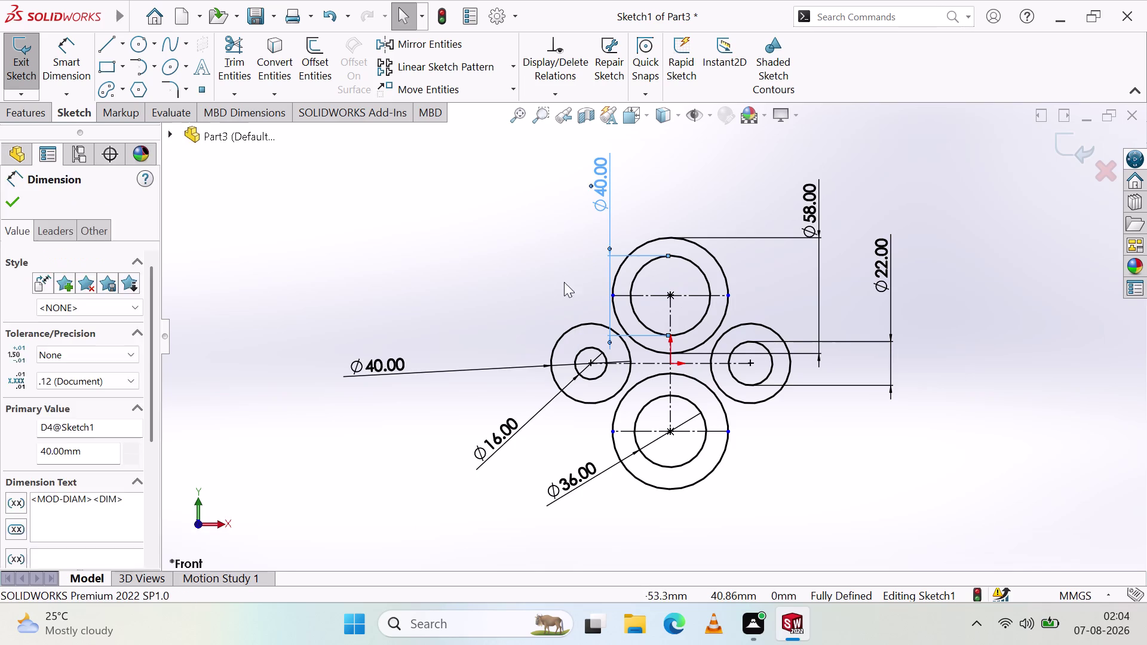
click(539, 274)
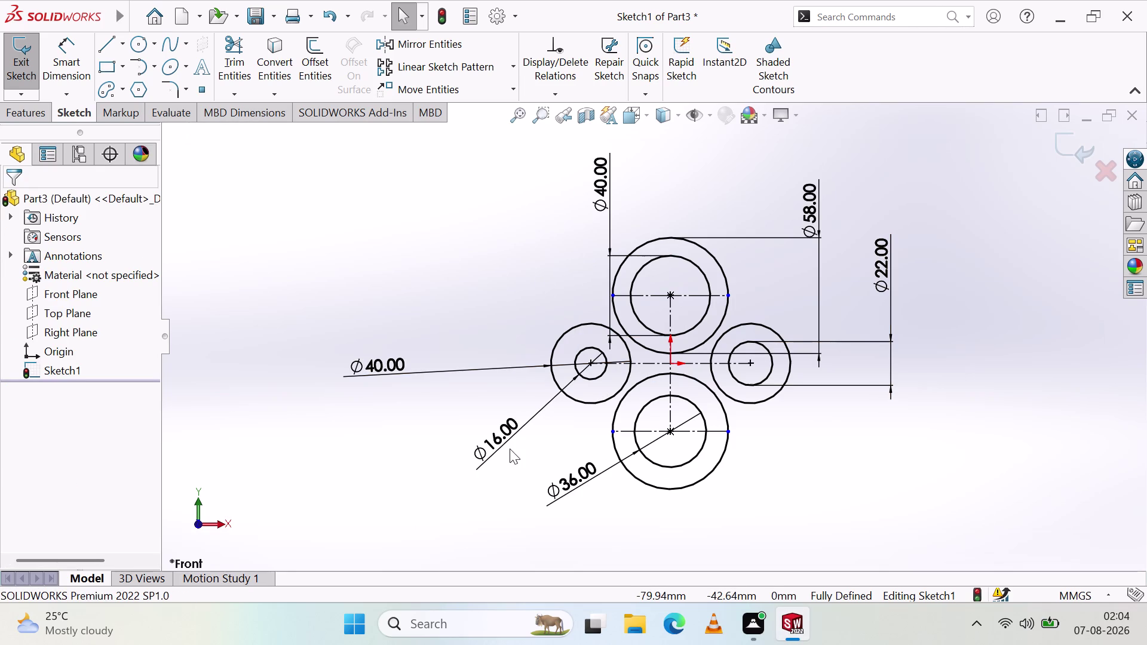
scroll(down, 3)
scroll(down, 3)
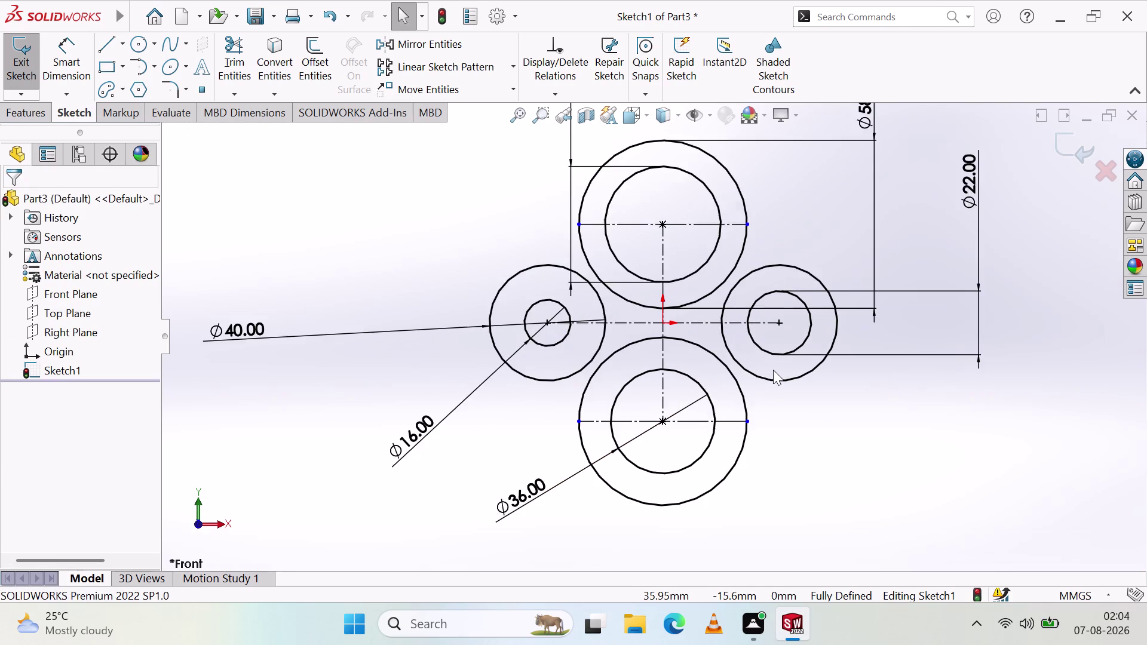
scroll(up, 3)
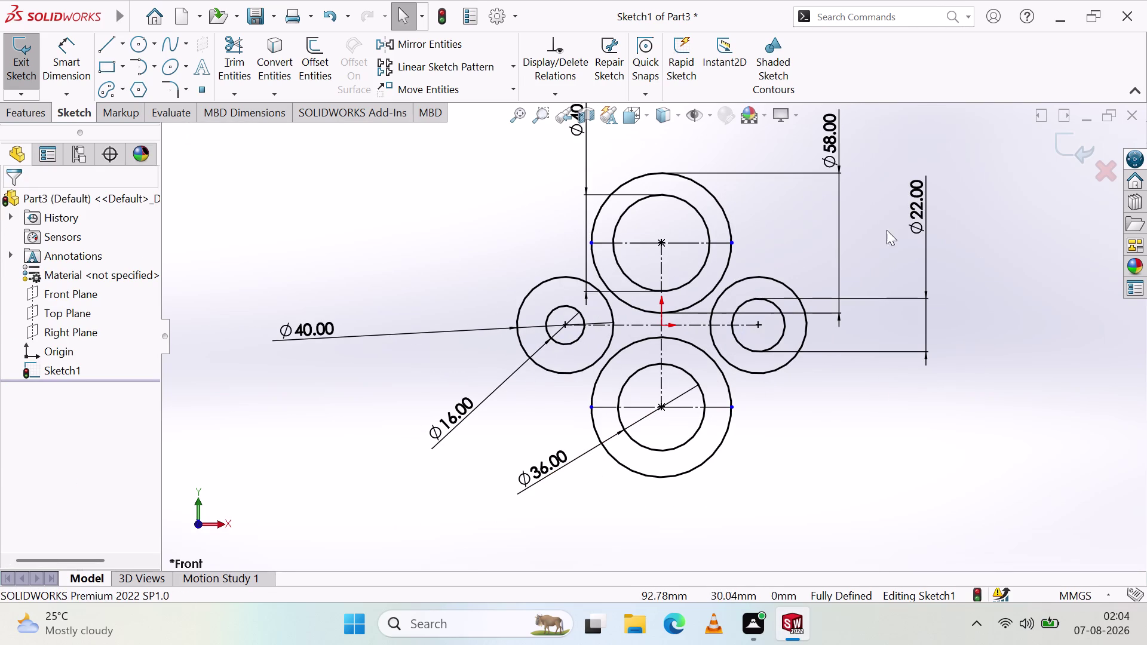
scroll(down, 3)
scroll(up, 3)
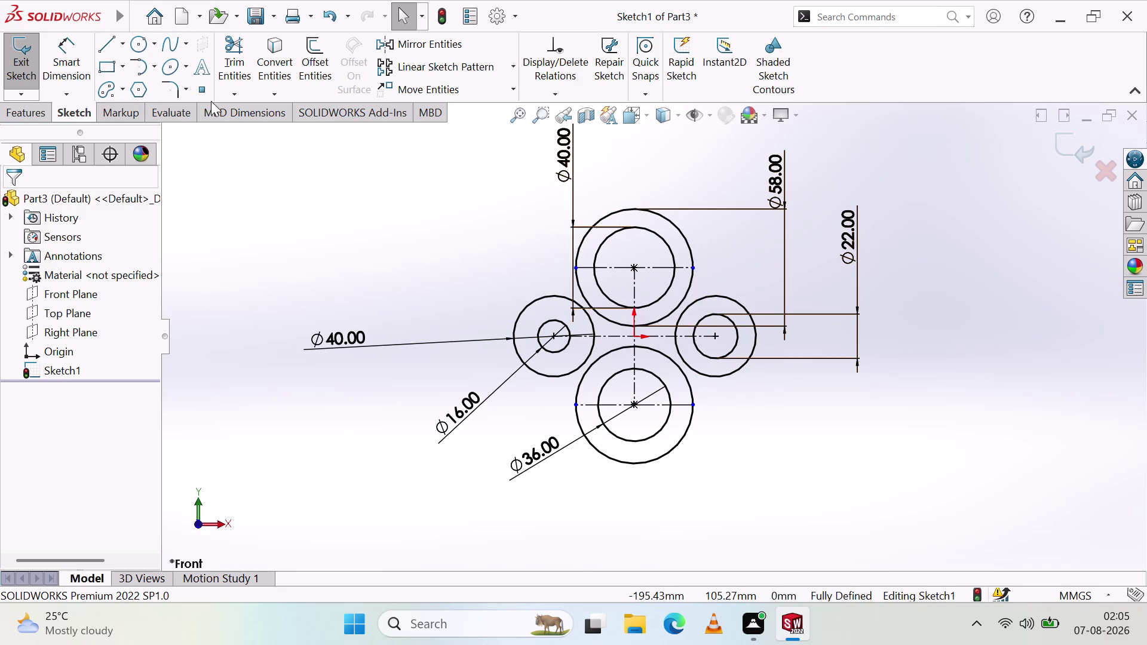
Draw a new circle beside the top circle, toward the right-hand circle.
click(134, 43)
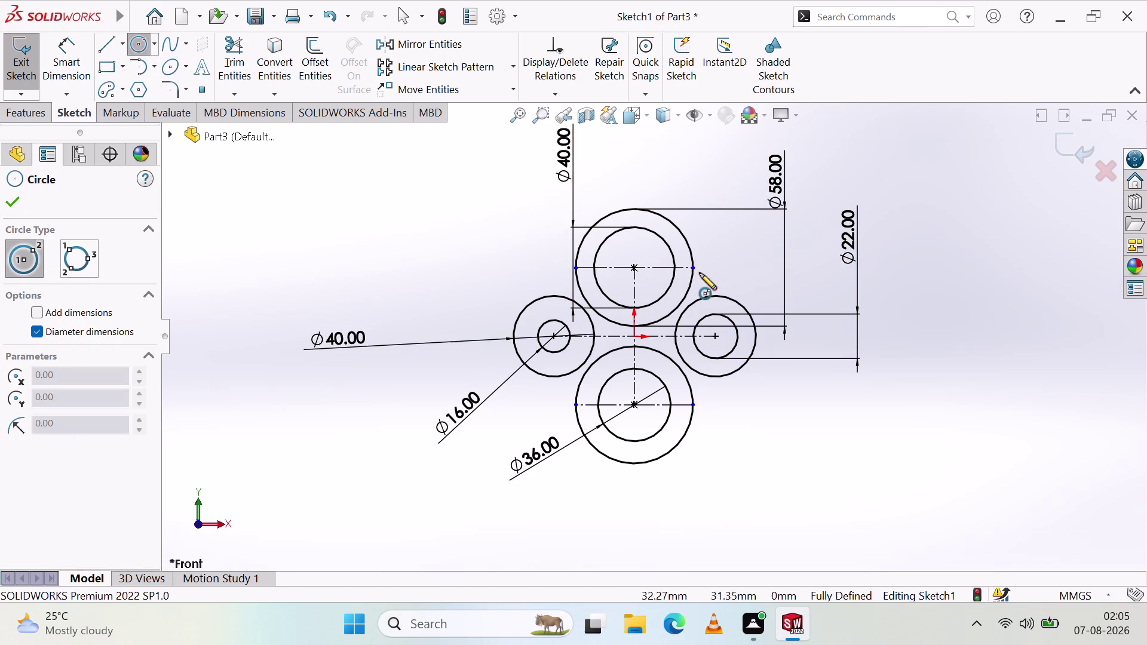
click(706, 276)
click(719, 256)
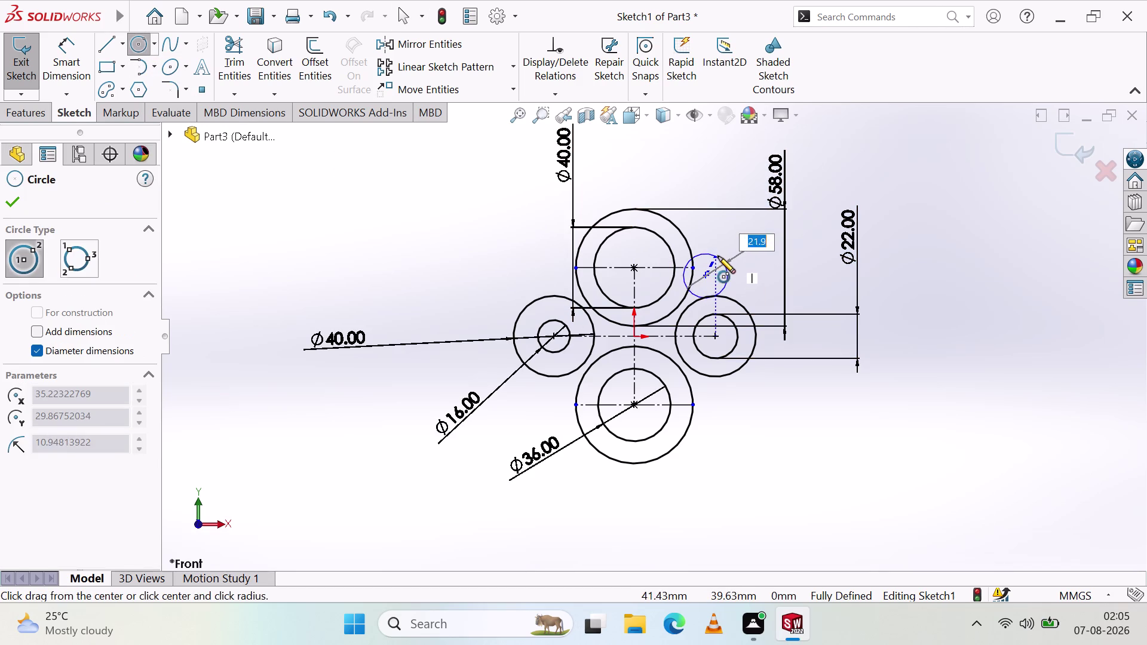
click(52, 66)
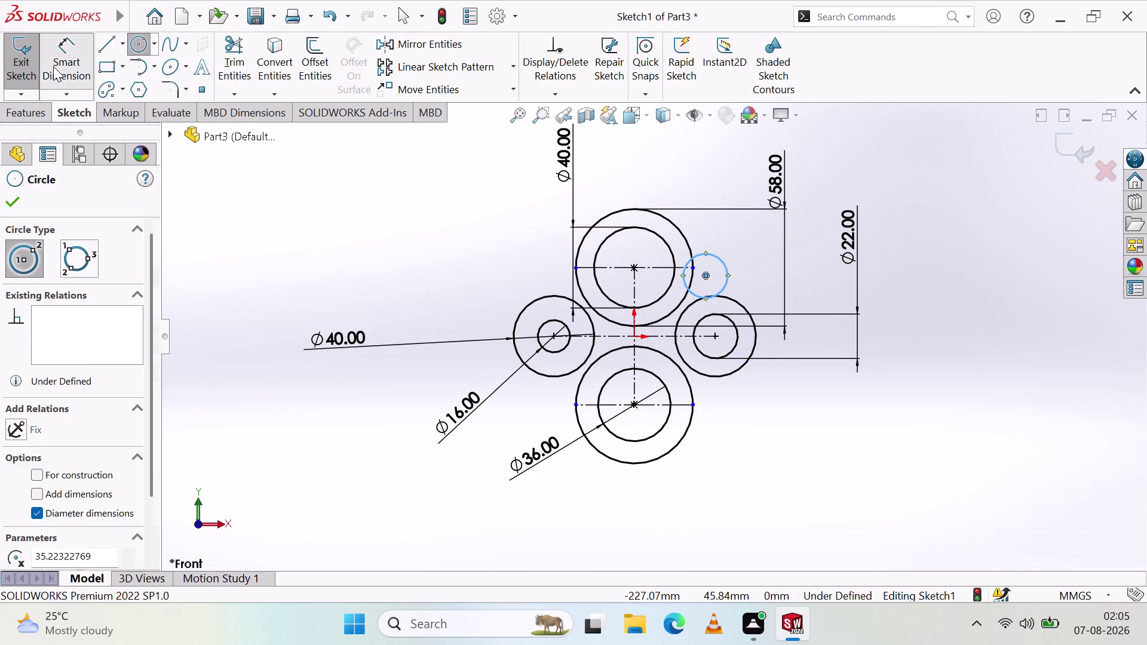
Dimension the new circle's diameter to 30 mm.
click(725, 268)
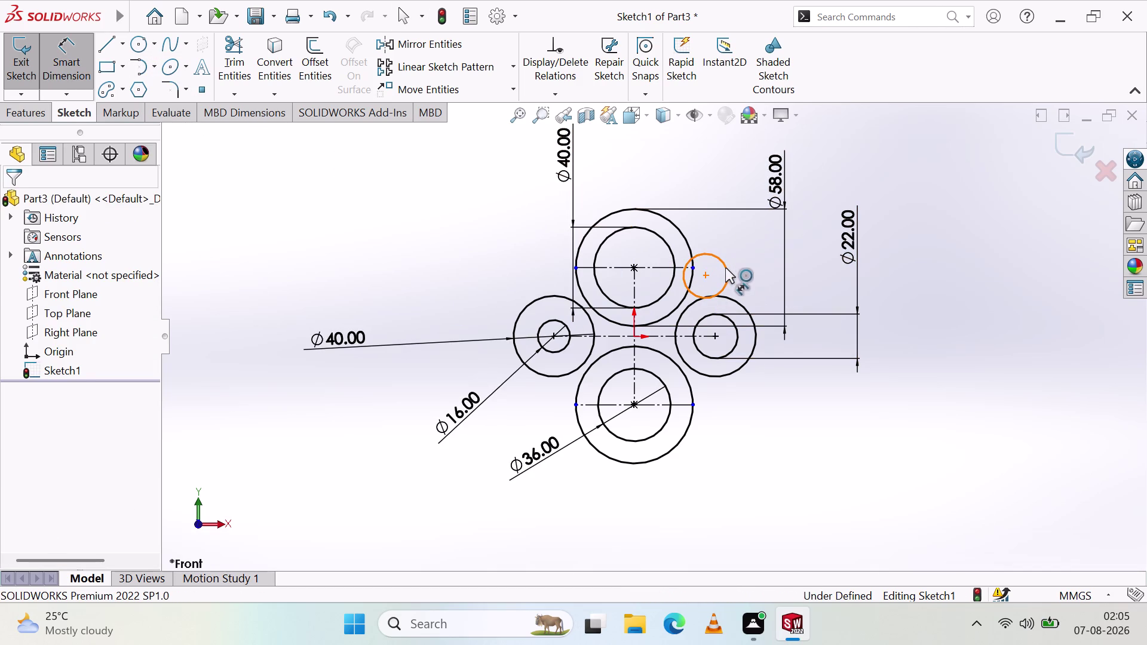
click(756, 272)
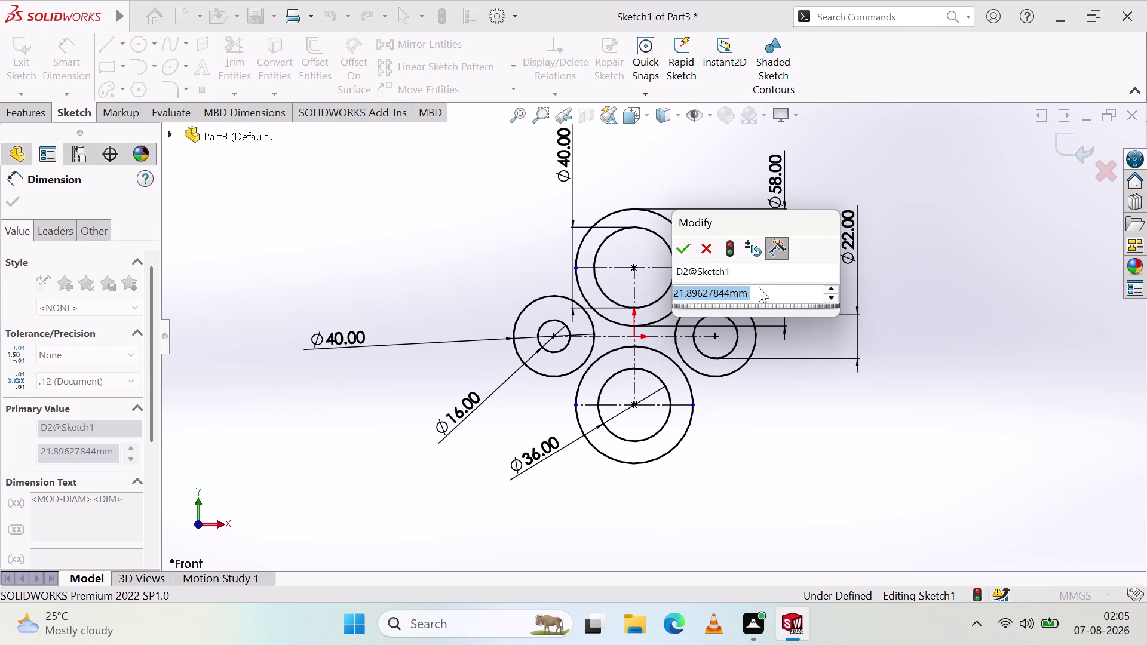
text(3)
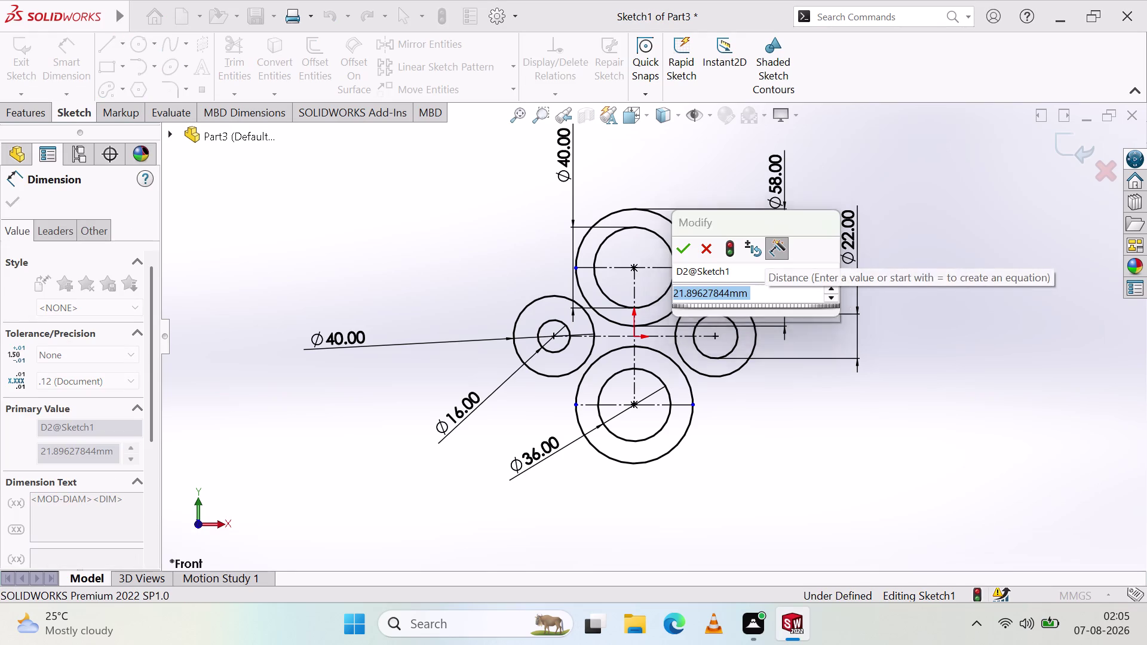
text(0)
key(Return)
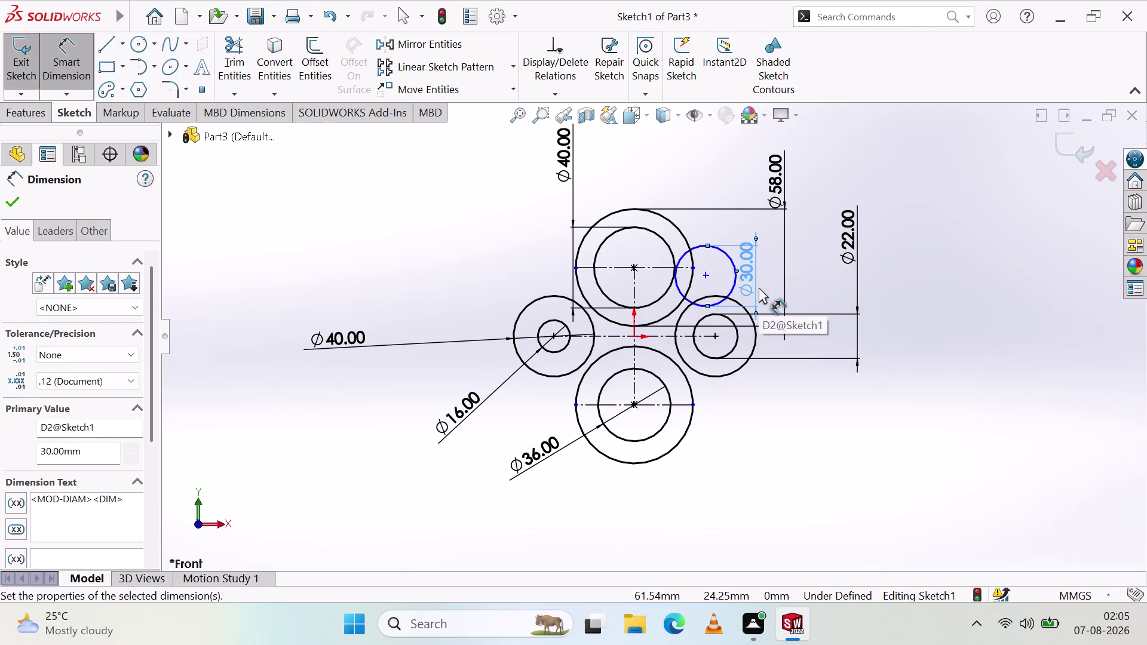
key(Return)
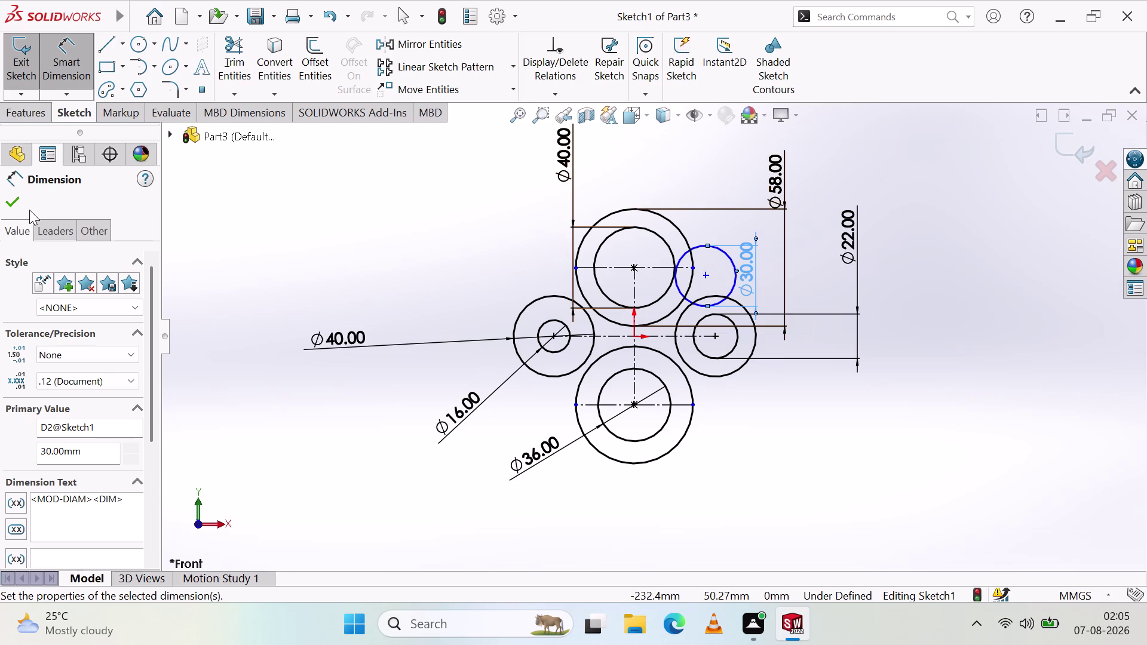
click(16, 205)
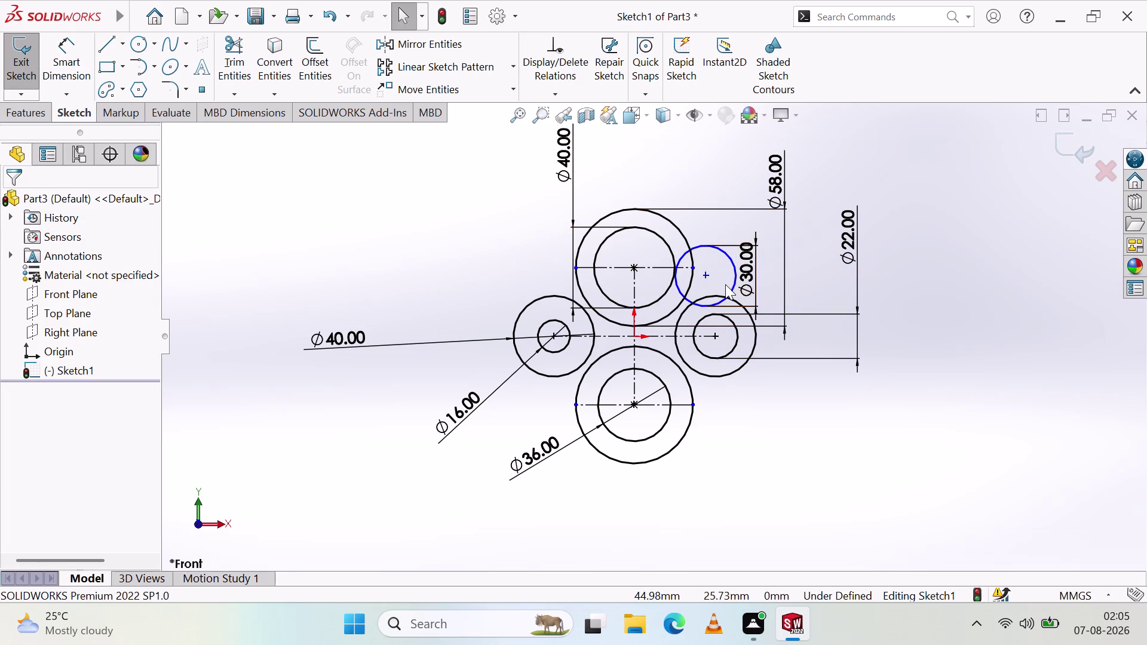
Drag the Ø30 circle into position next to the top circle.
drag(706, 275, 723, 261)
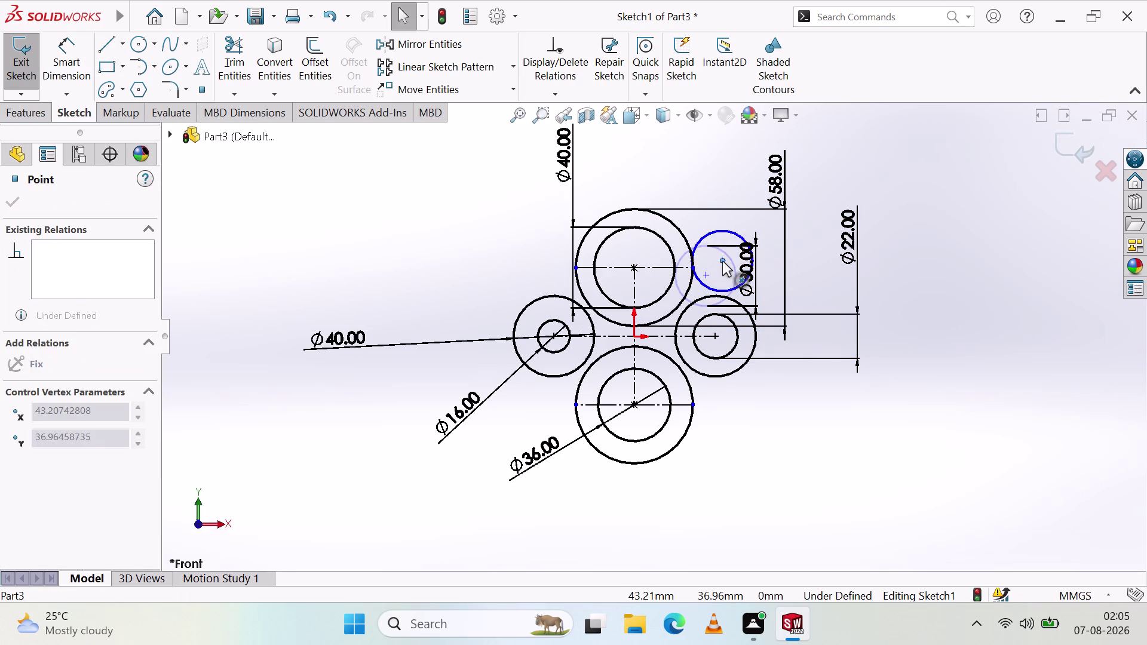
drag(723, 261, 720, 263)
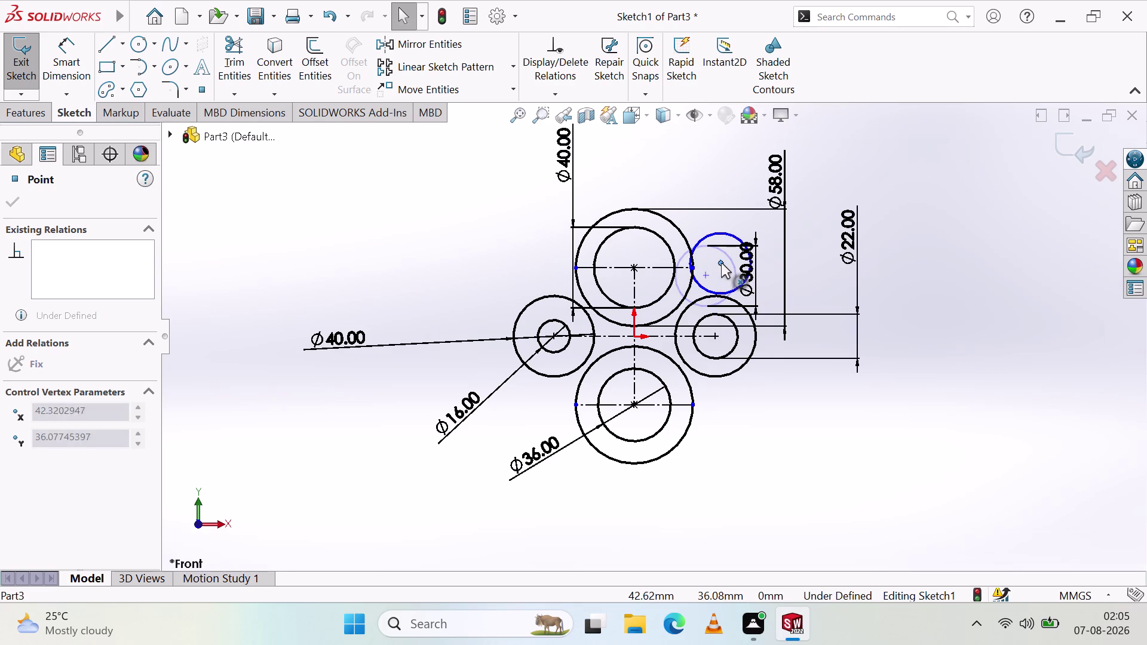
drag(721, 264, 718, 264)
click(802, 439)
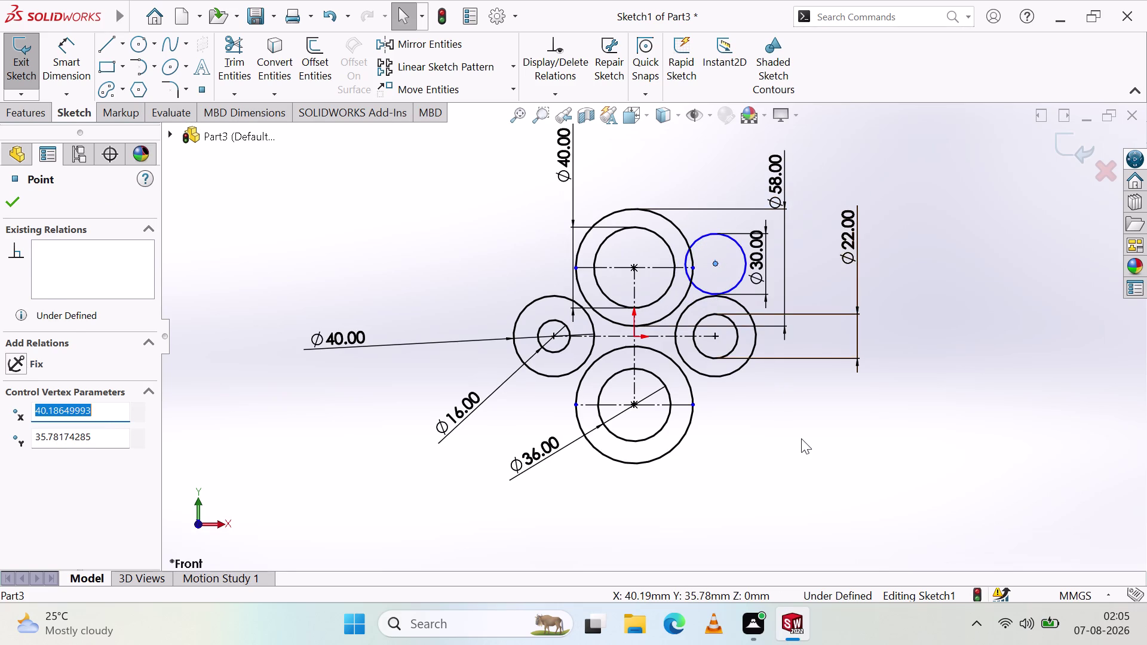
scroll(down, 3)
scroll(down, 3)
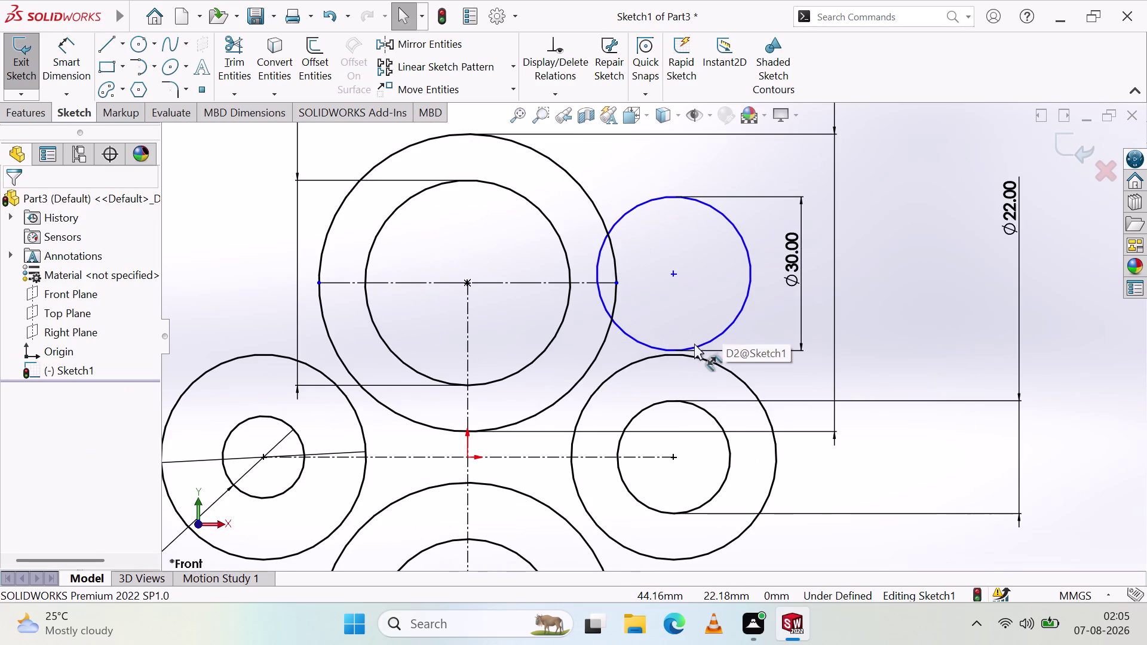
drag(672, 275, 673, 274)
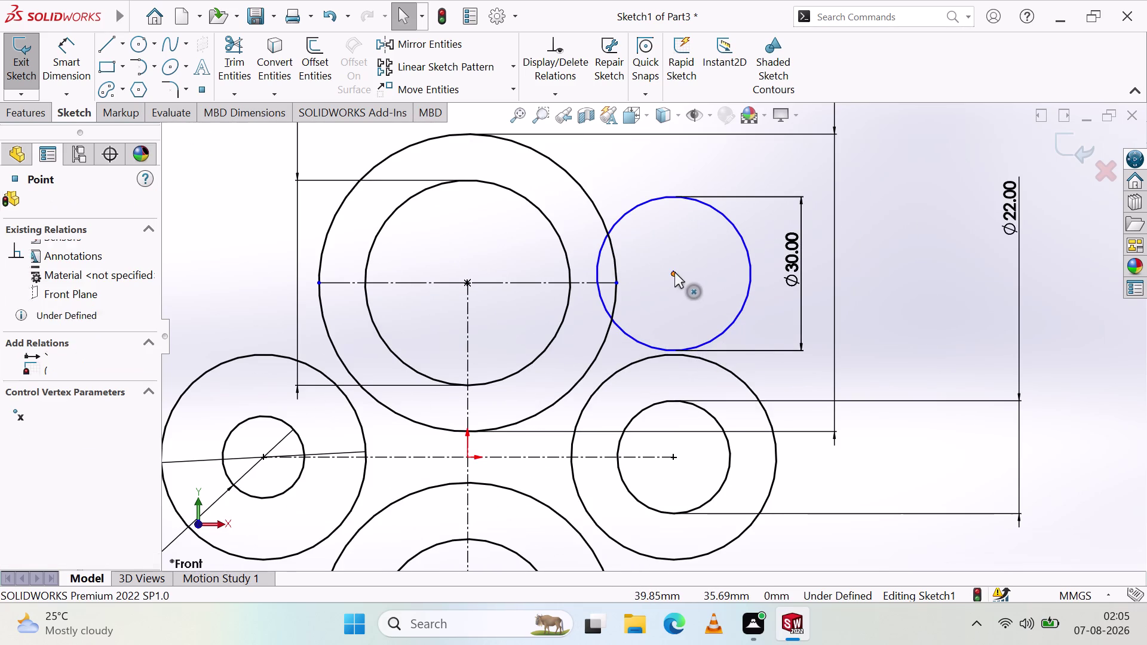
drag(672, 273, 696, 278)
drag(695, 276, 686, 276)
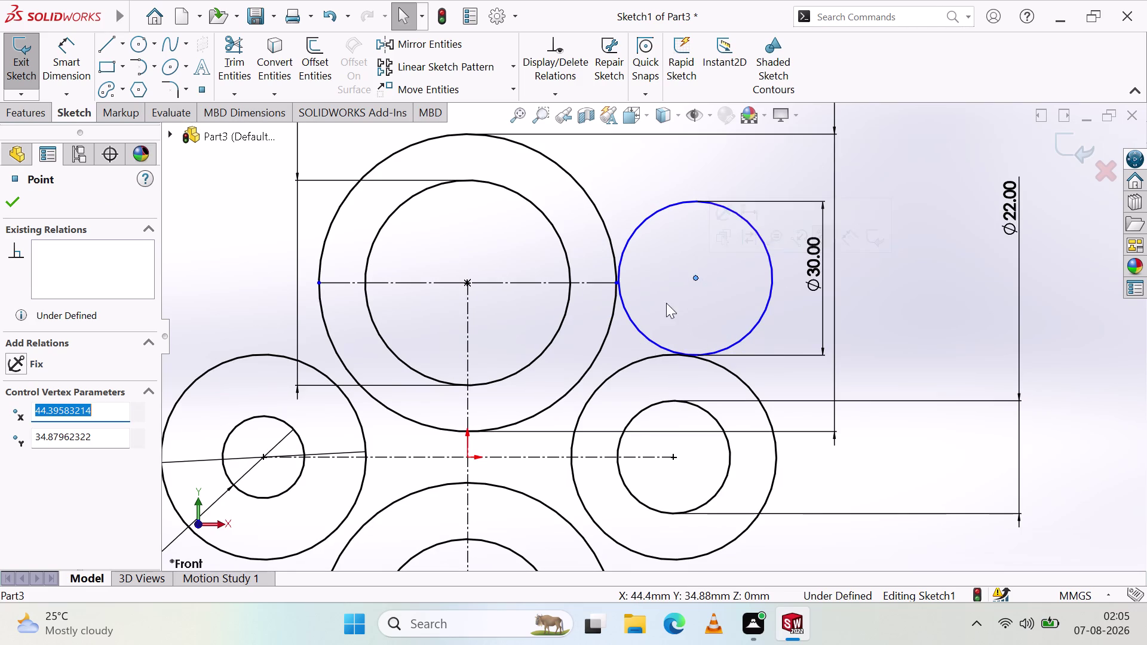
Make the Ø30 circle tangent to the large top circle.
drag(627, 246, 619, 244)
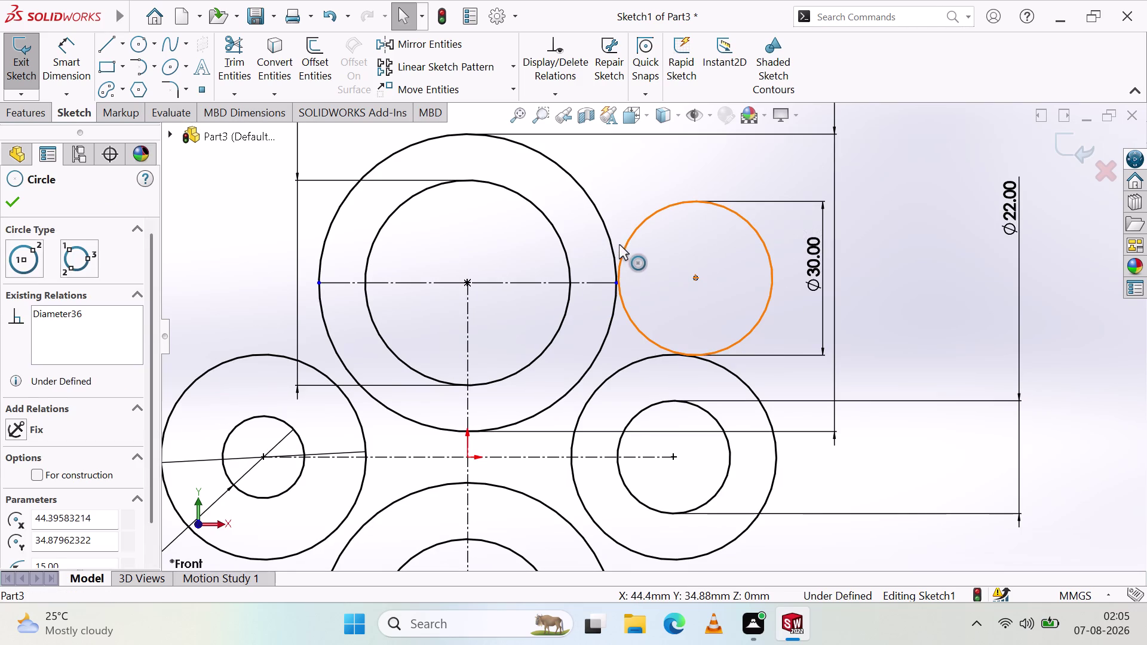
drag(619, 244, 618, 244)
key(Escape)
key(Escape)
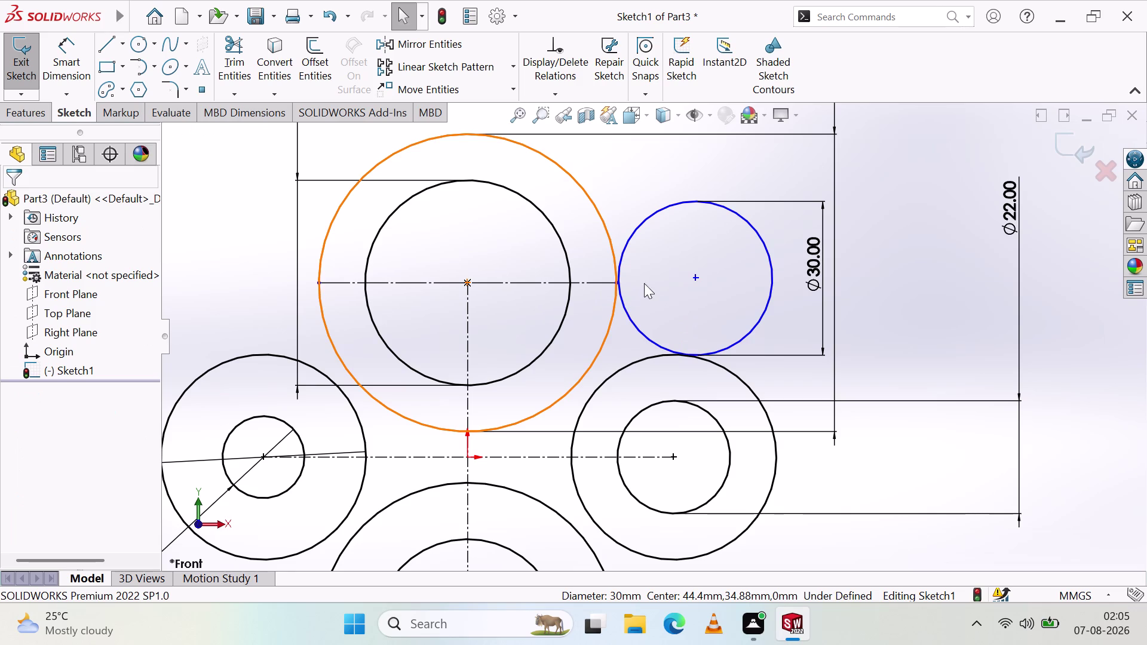
drag(655, 240, 644, 230)
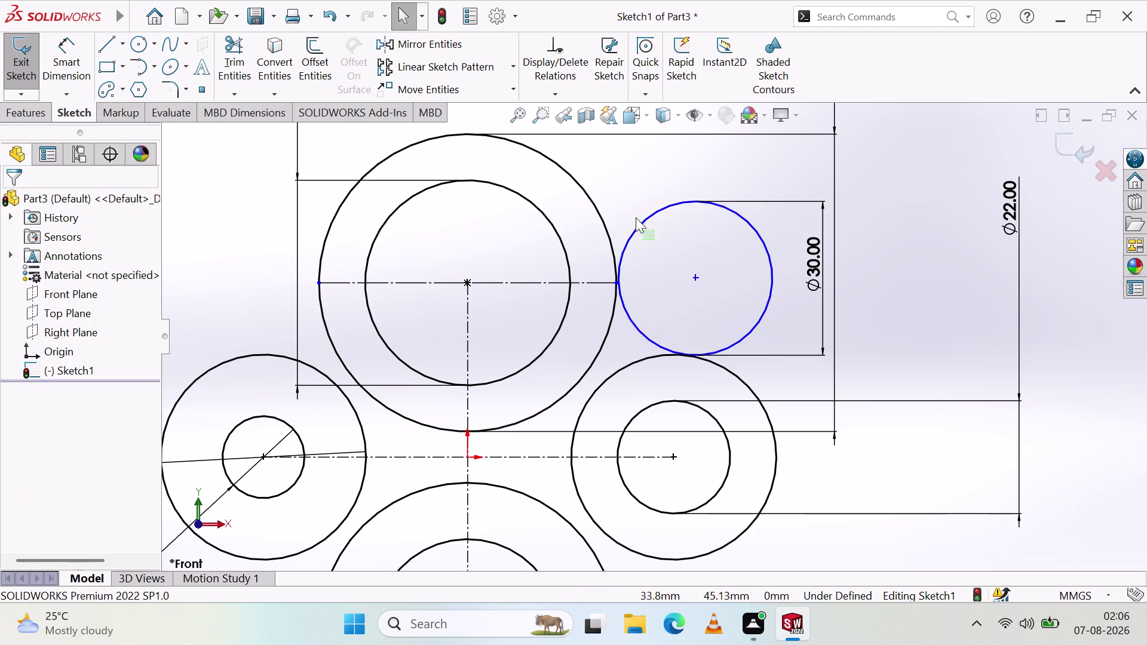
drag(645, 230, 588, 231)
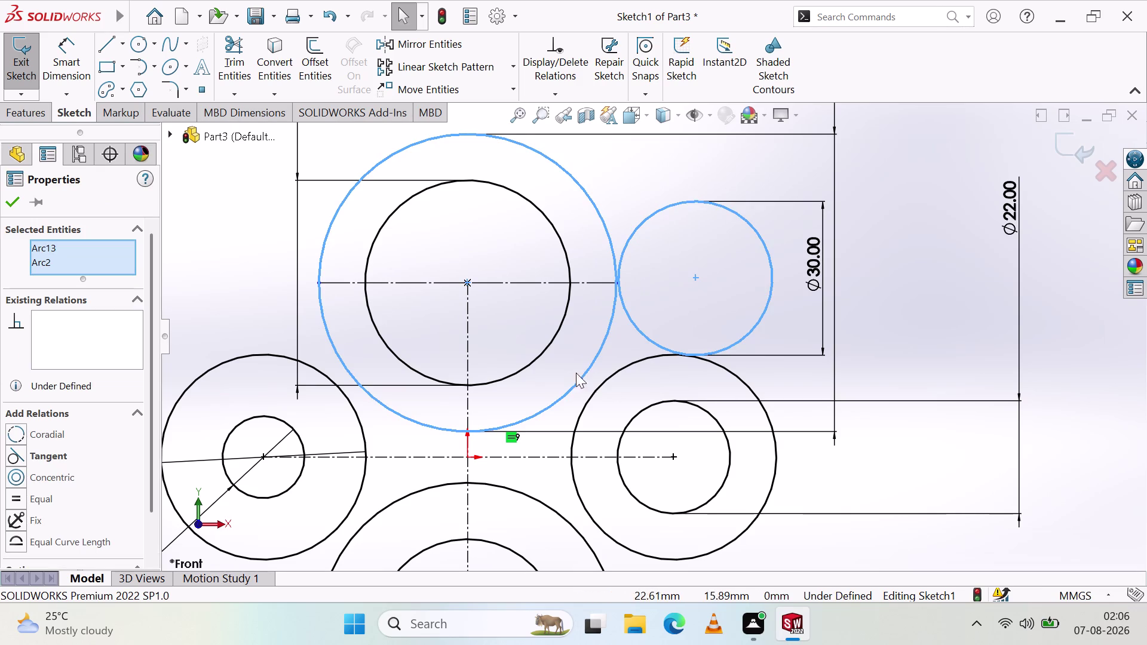
click(21, 460)
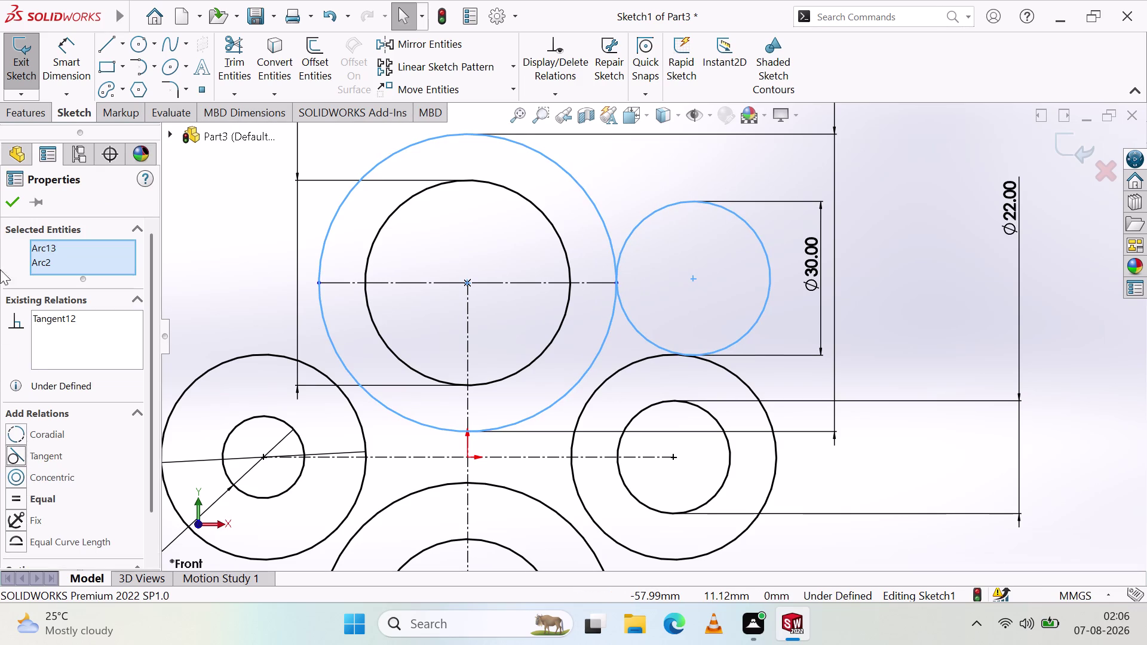
click(7, 208)
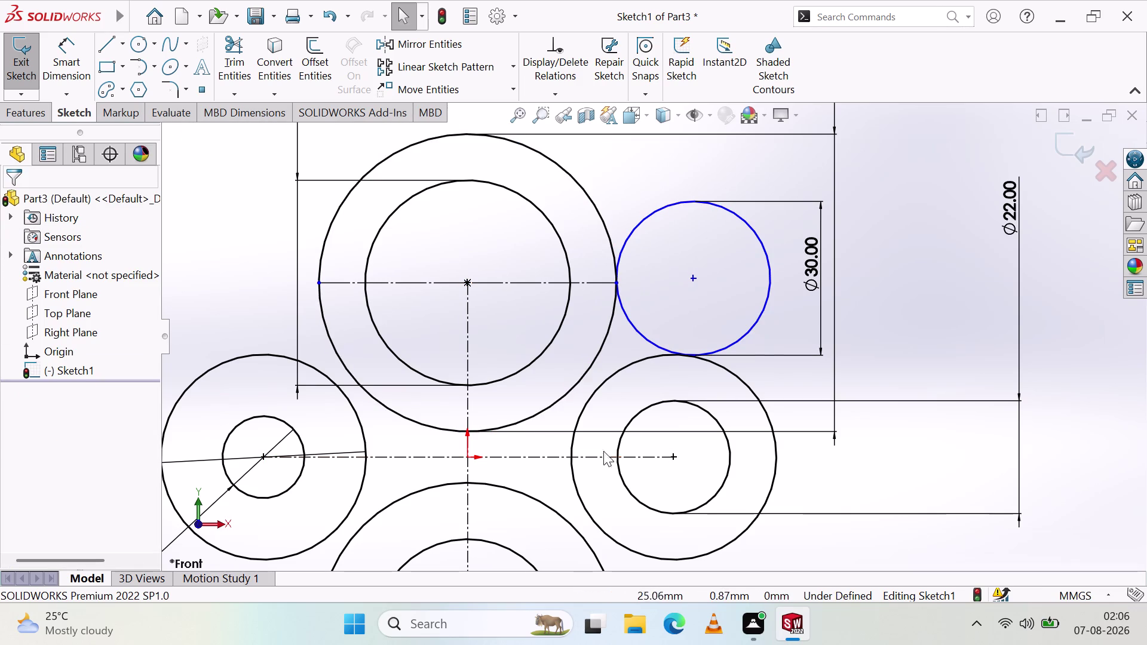
Make the Ø30 circle tangent to the right boss circle.
drag(672, 325, 670, 350)
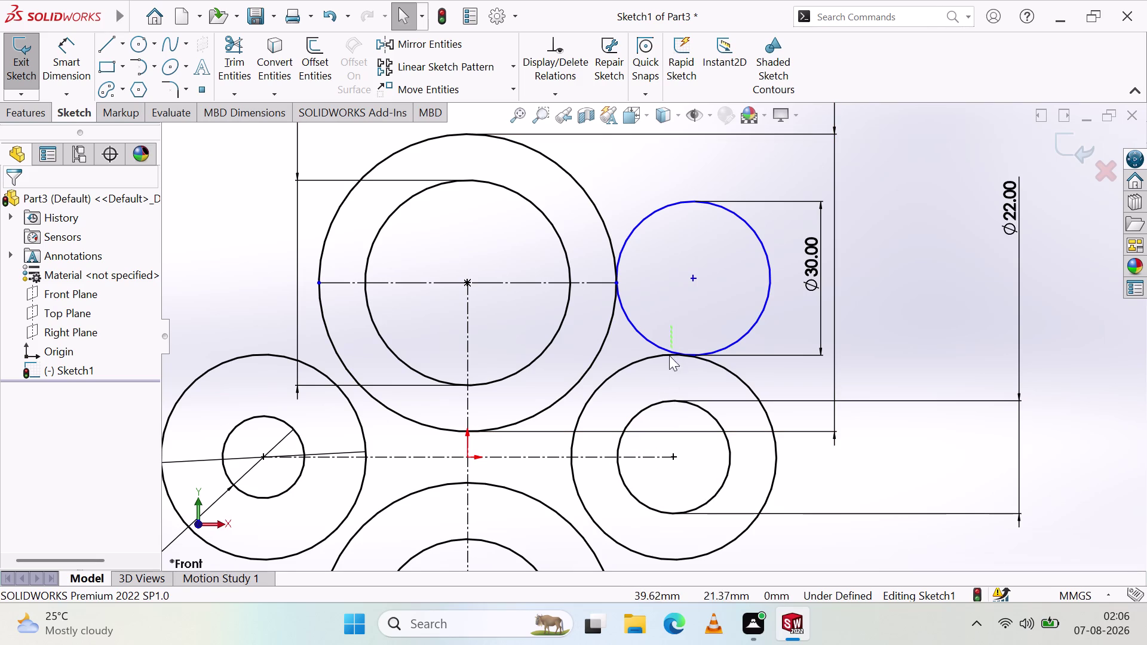
drag(670, 350, 668, 365)
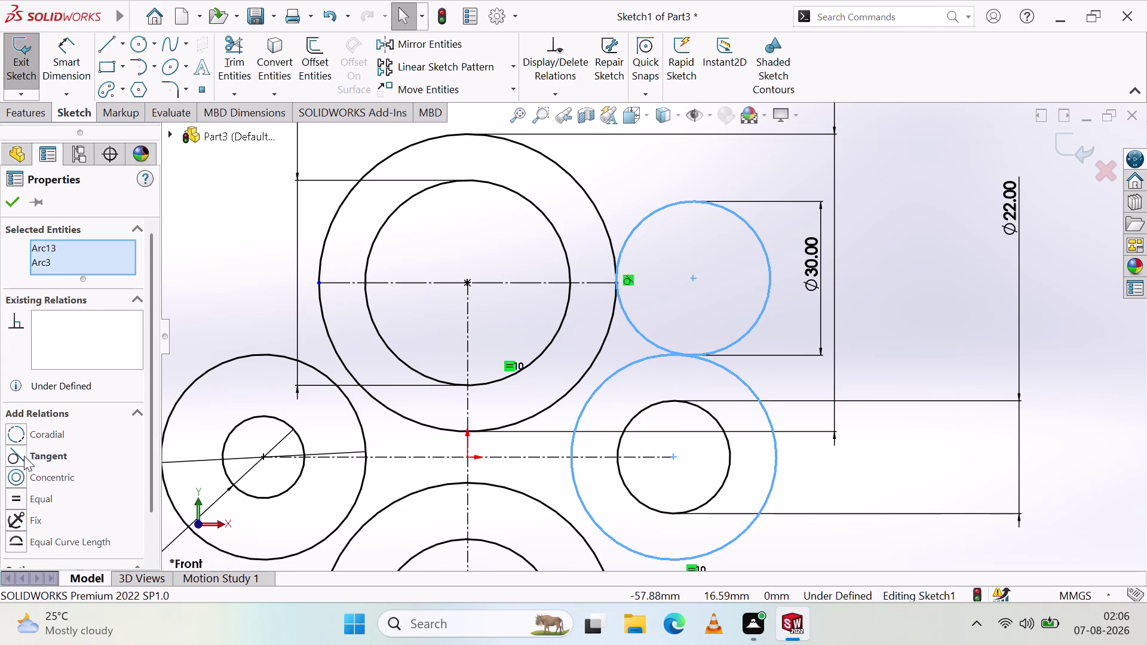
click(22, 456)
click(12, 208)
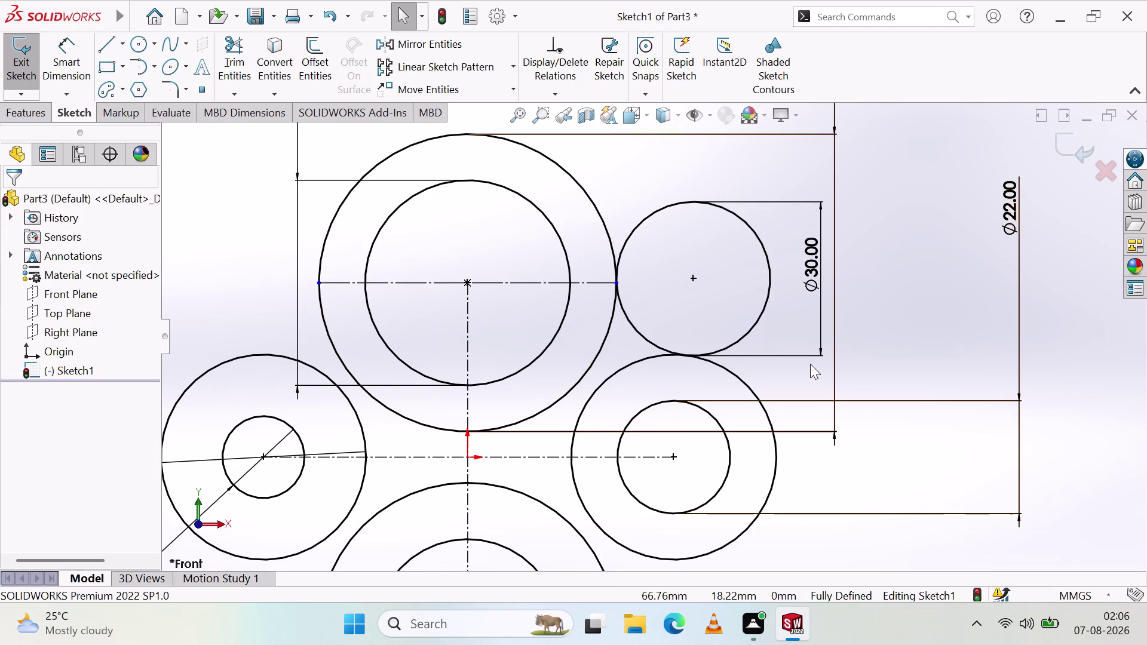
scroll(up, 3)
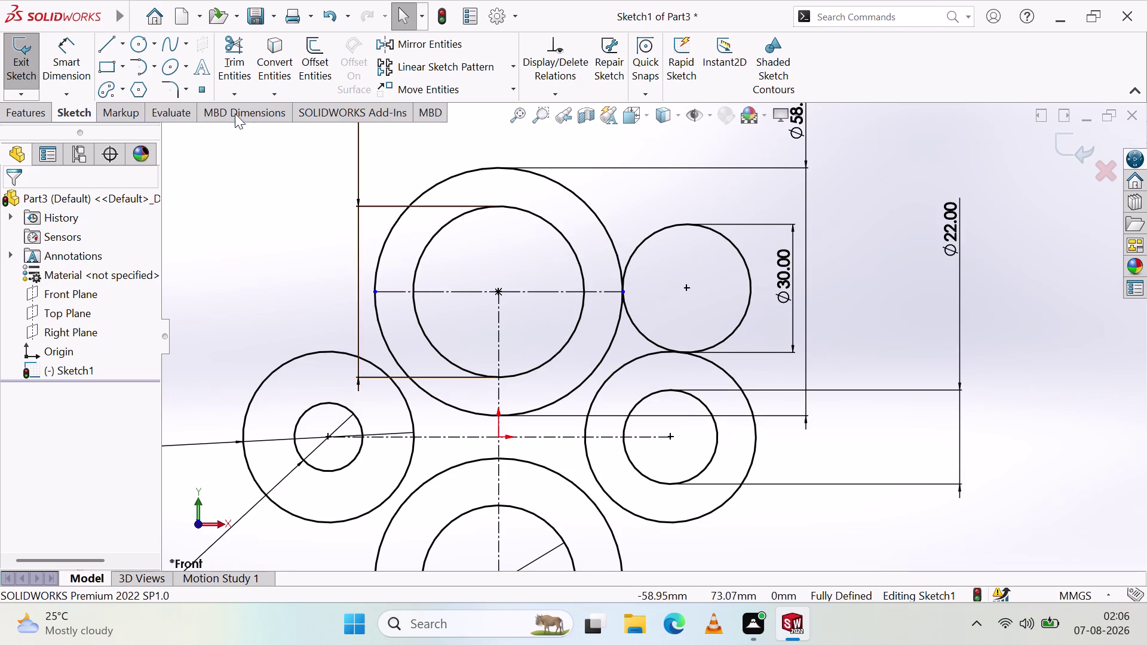
Trim away the outer part of the Ø30 circle, leaving the connecting arc.
click(240, 42)
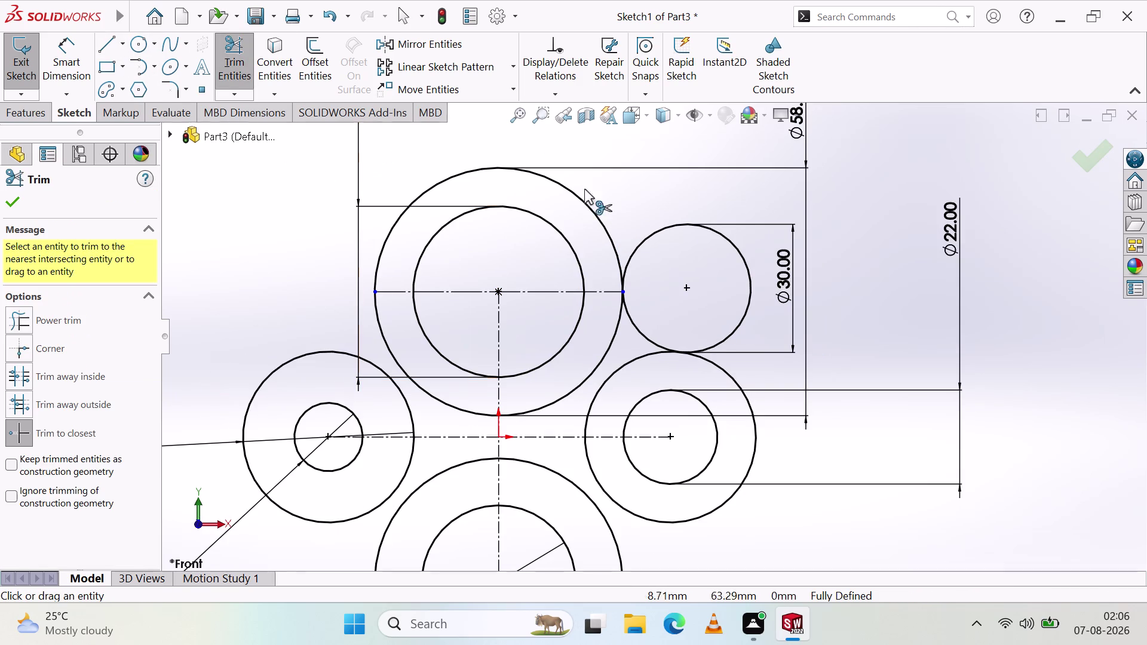
click(734, 248)
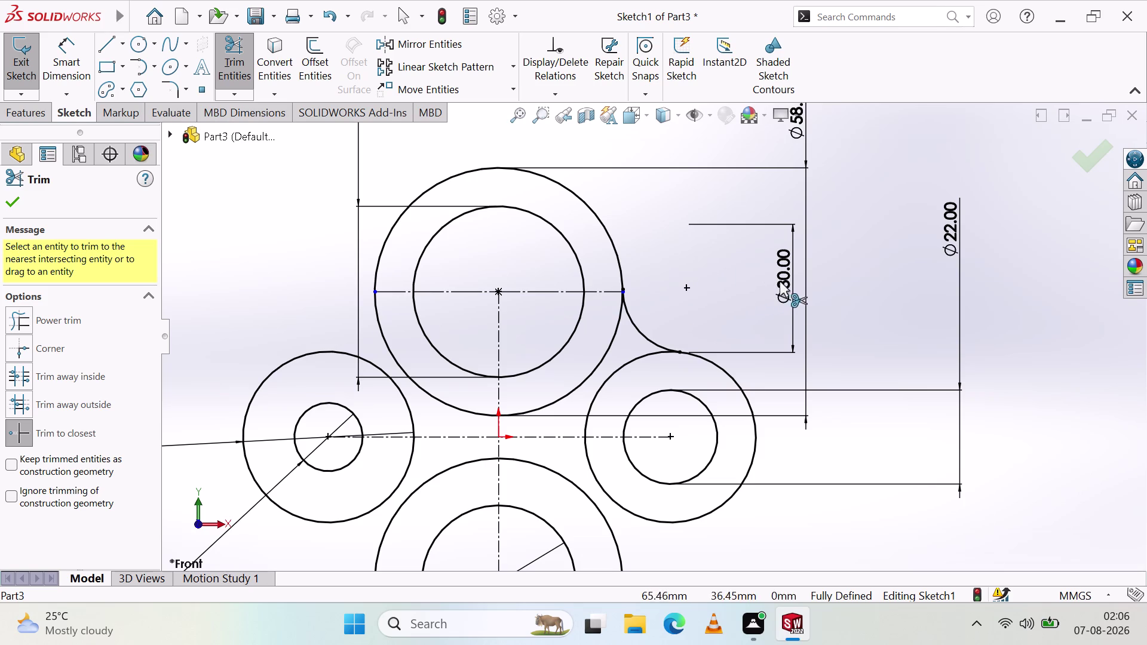
key(Escape)
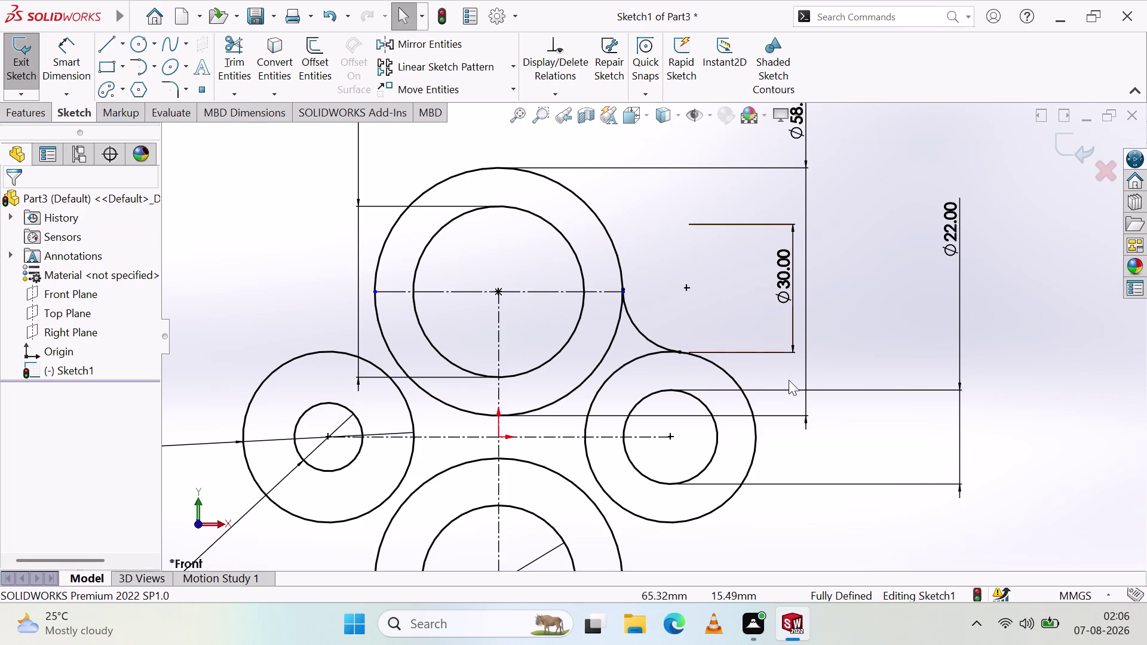
Delete the leftover Ø30 diameter dimension.
click(786, 290)
key(Delete)
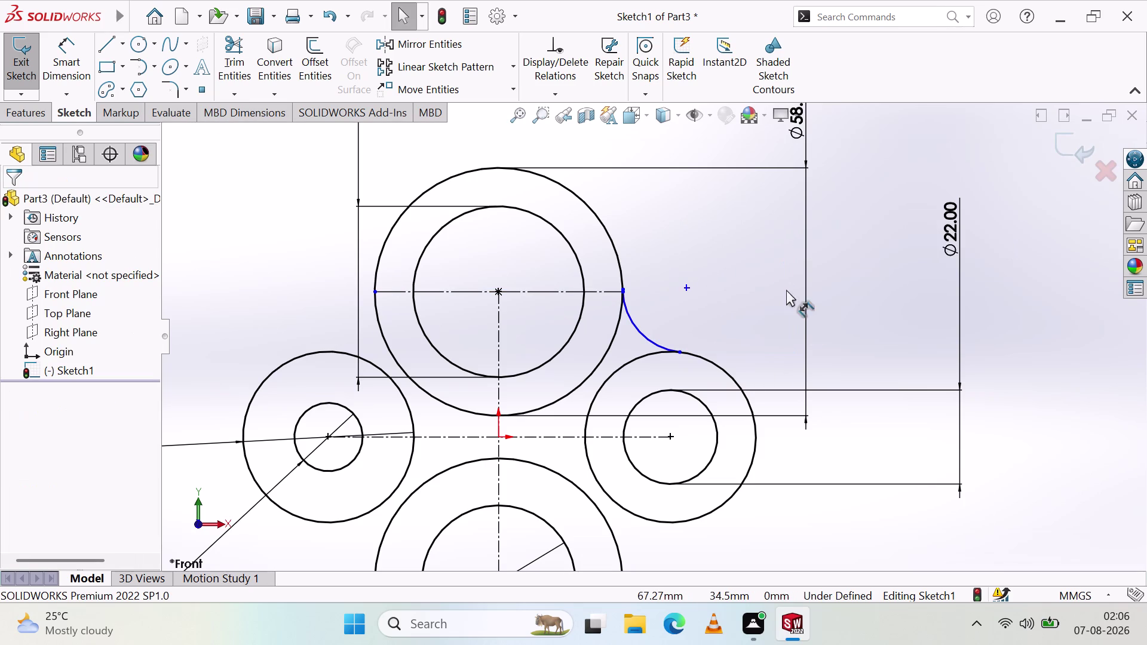
click(68, 65)
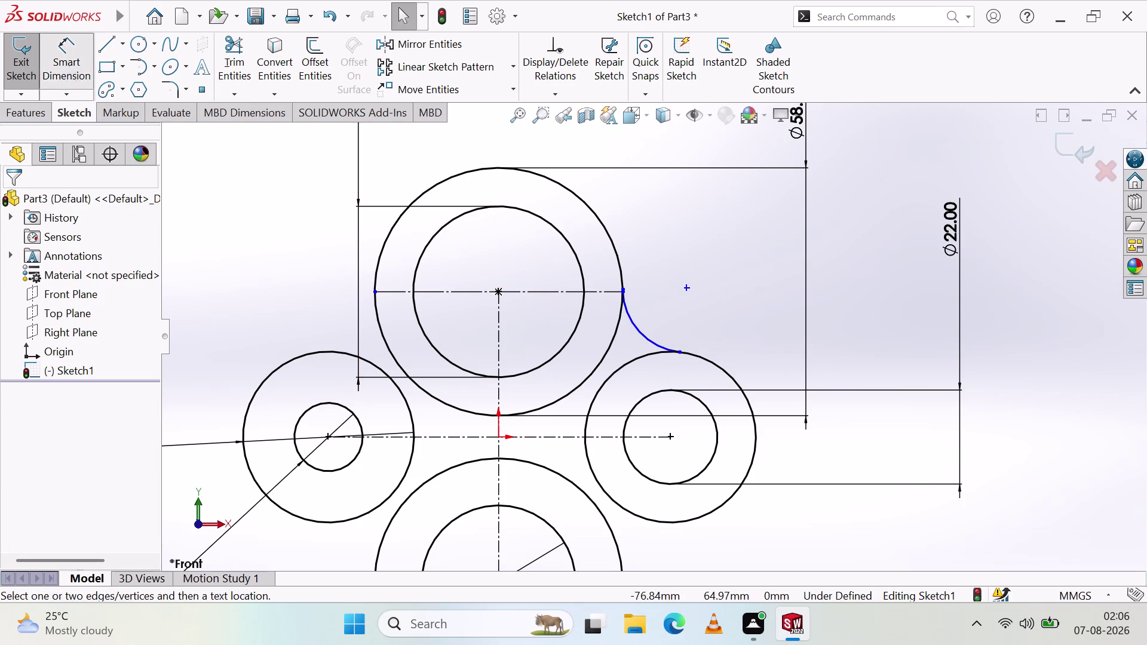
Repeatedly select and deselect the connecting arc between the top and right circles.
click(639, 331)
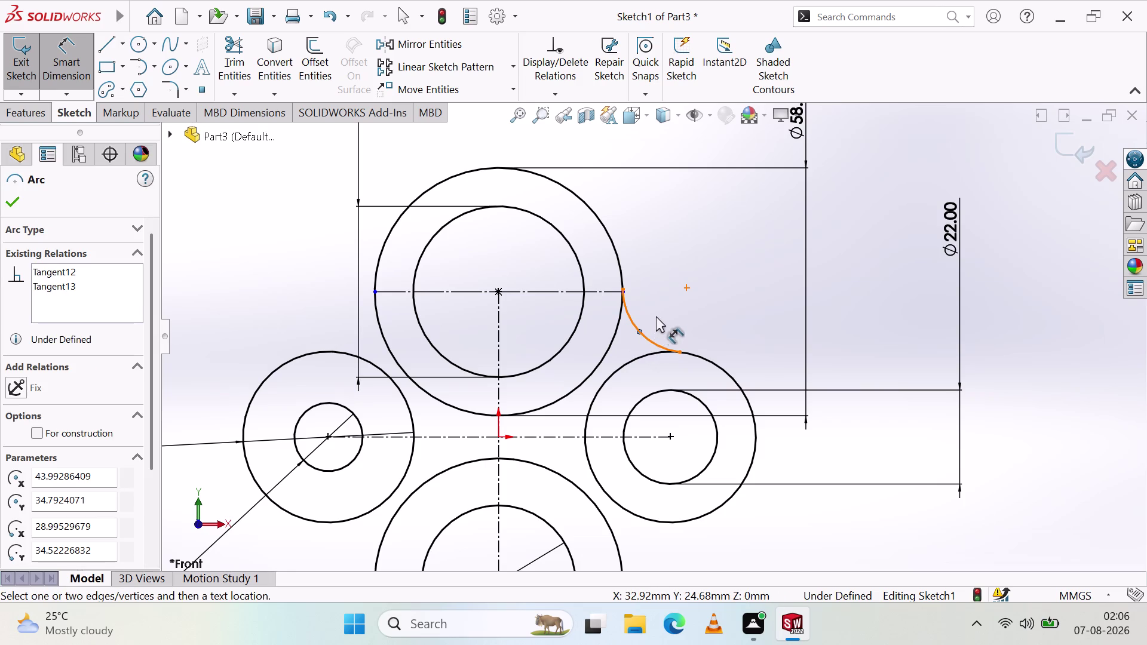
key(Escape)
key(Escape)
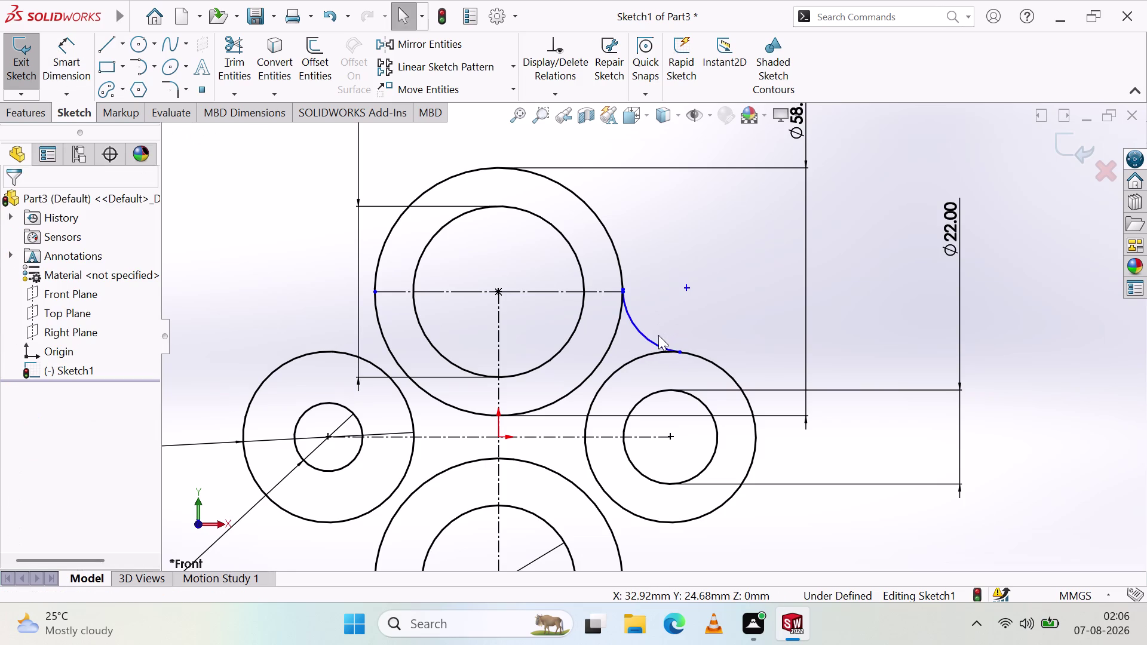
click(682, 293)
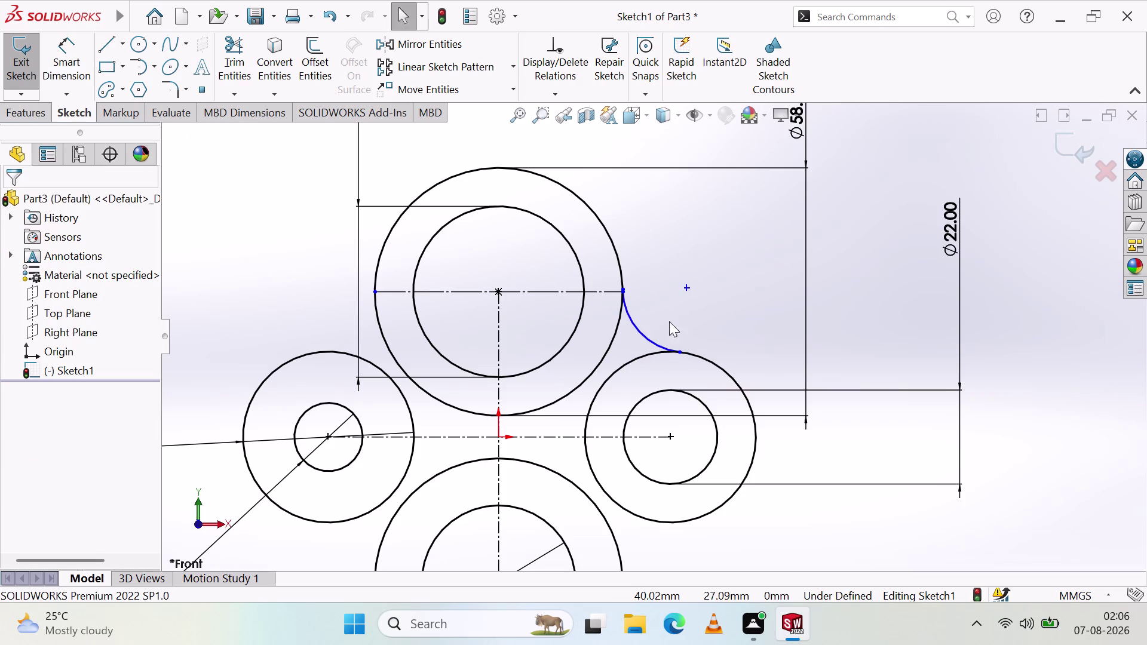
click(644, 336)
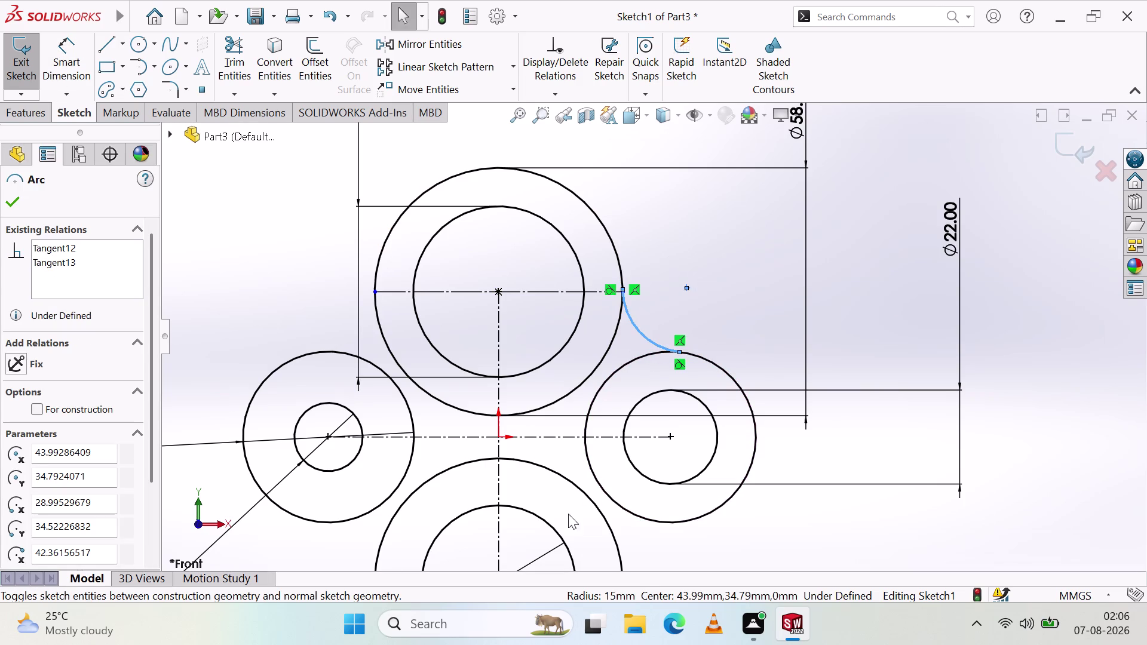
key(Escape)
key(Escape)
key(Escape)
key(Escape)
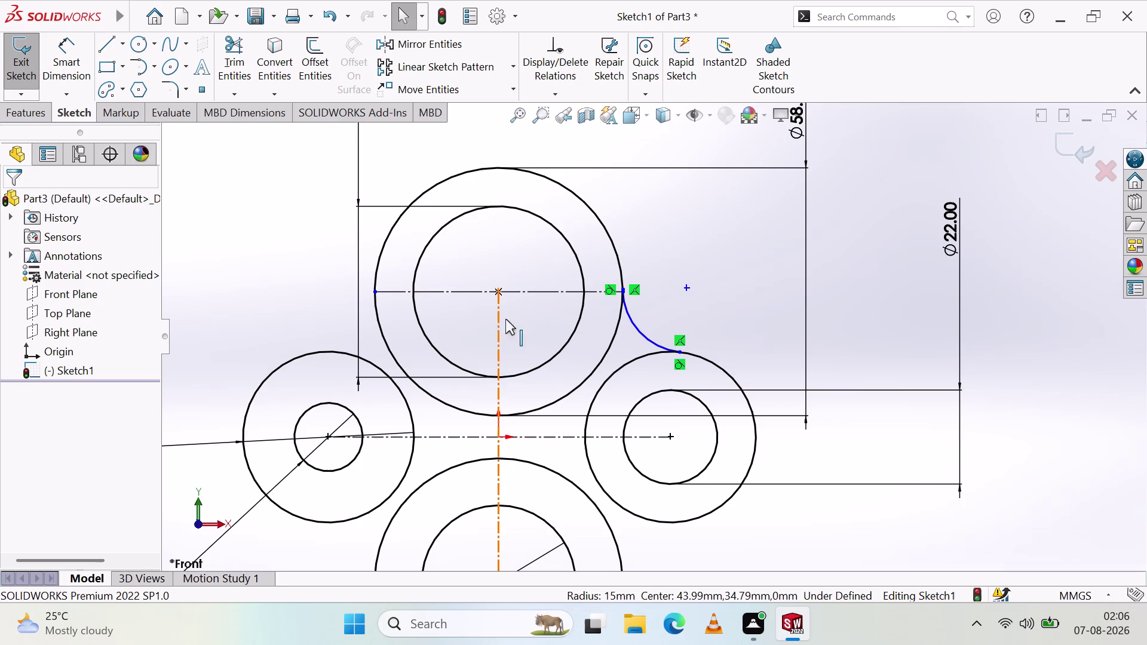
click(730, 278)
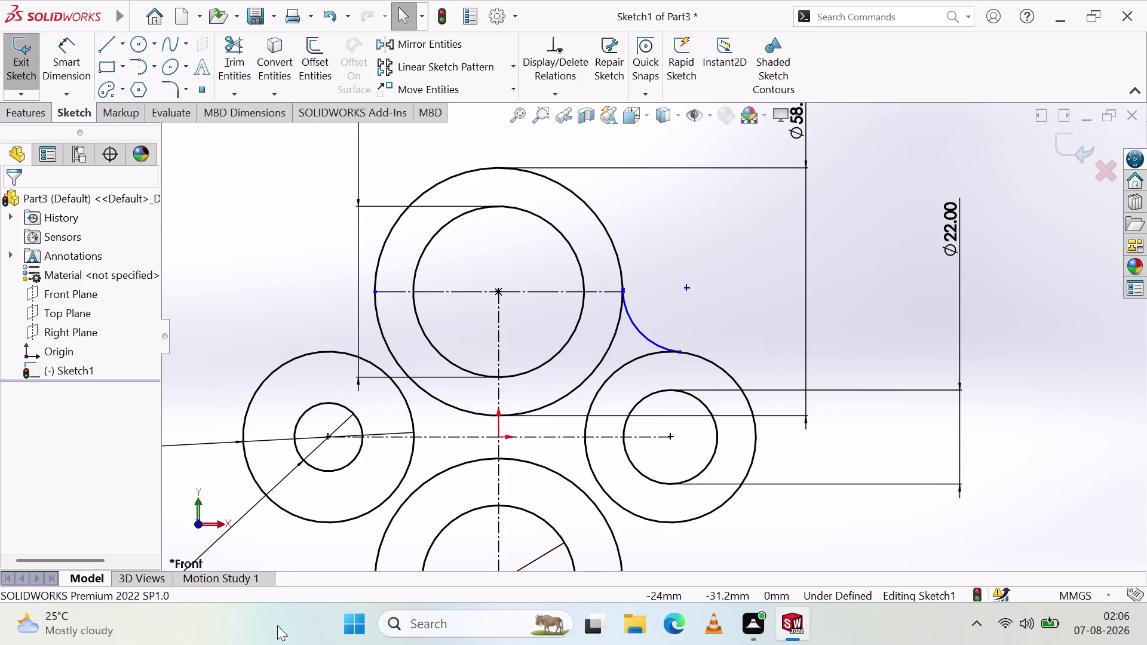
click(647, 334)
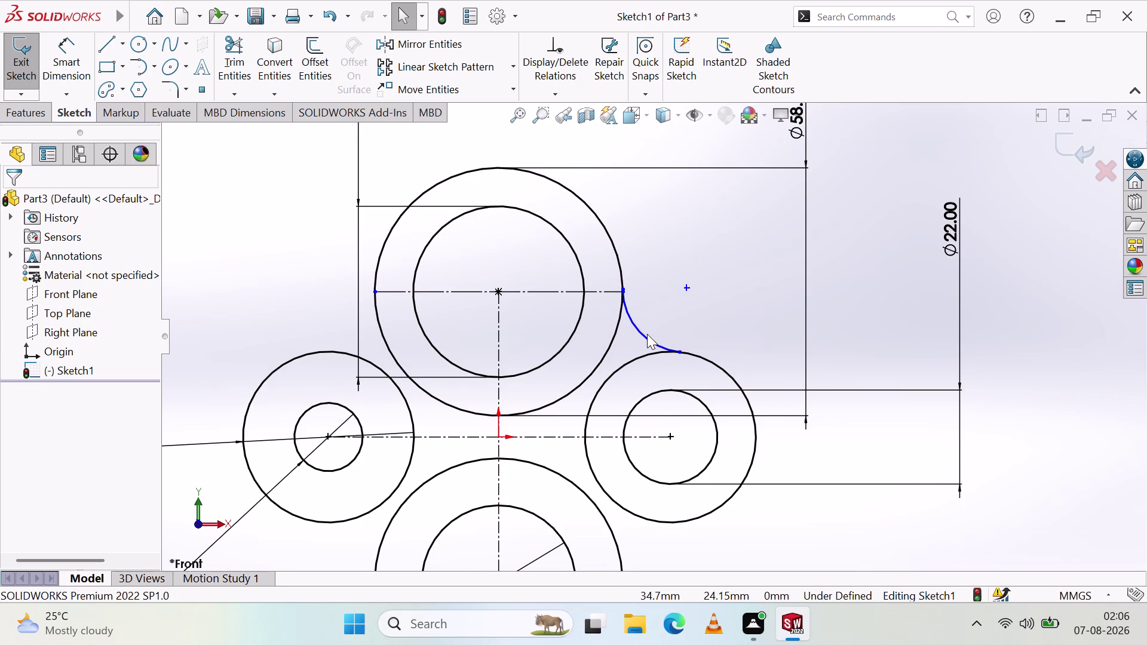
click(650, 341)
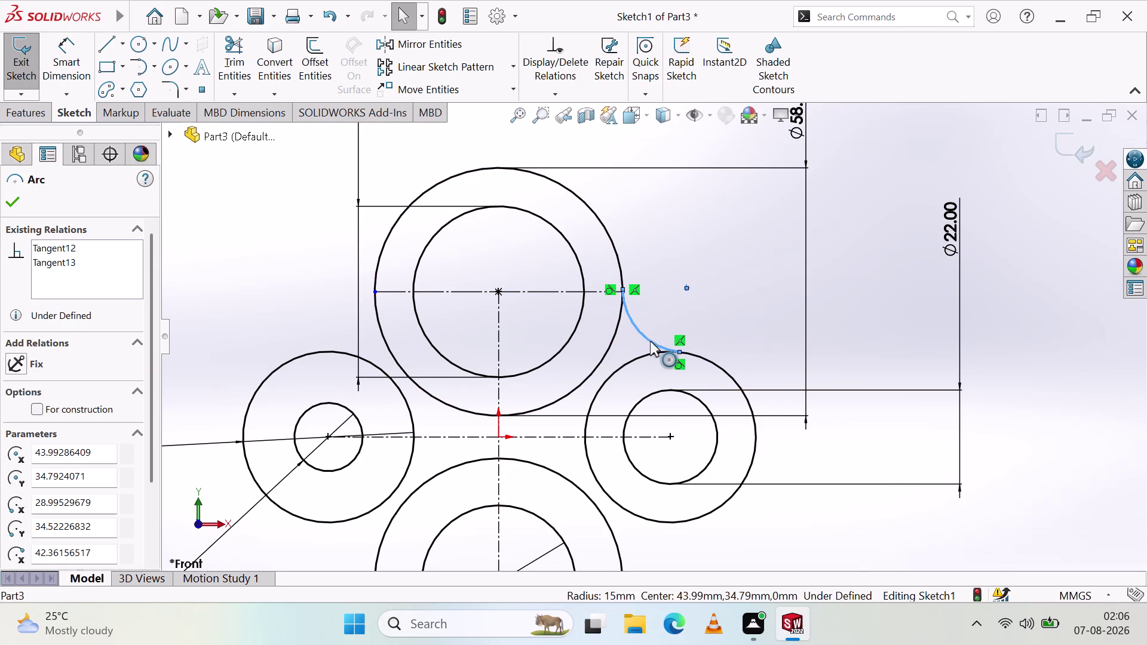
key(Escape)
key(Escape)
key(Escape)
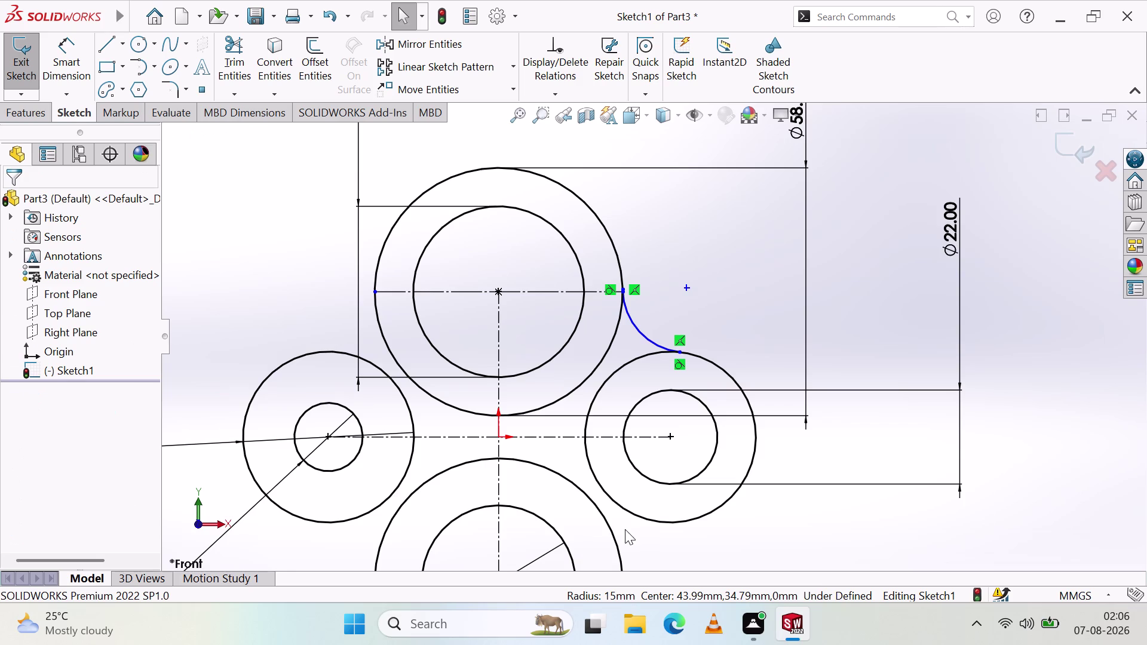
scroll(down, 3)
scroll(up, 3)
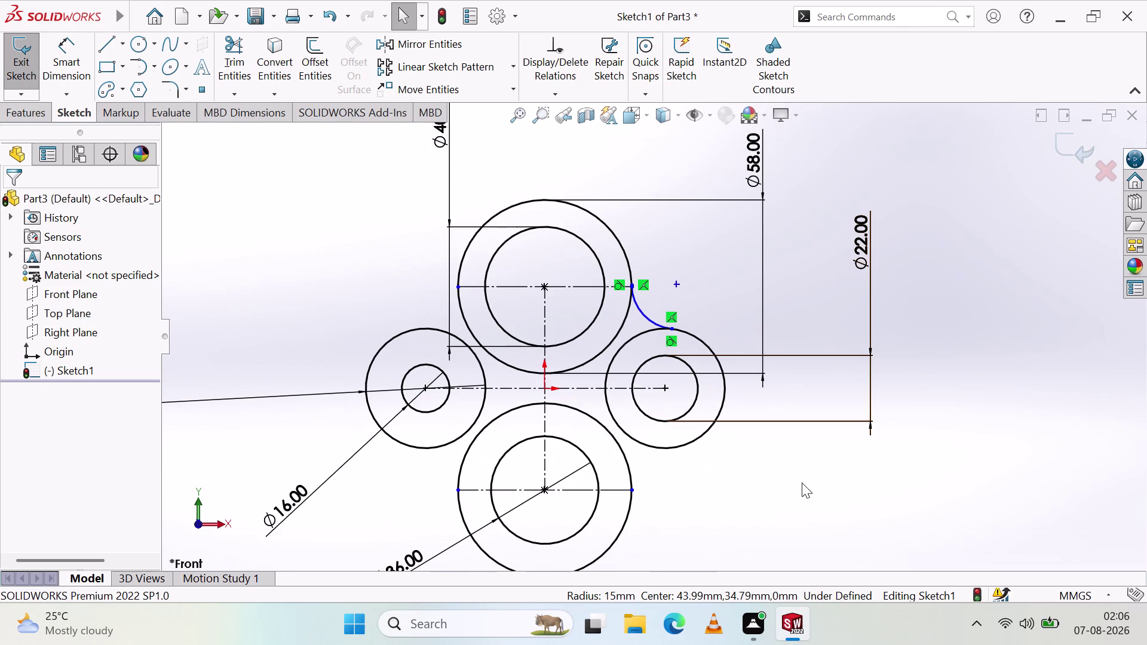
key(Escape)
key(Escape)
click(681, 500)
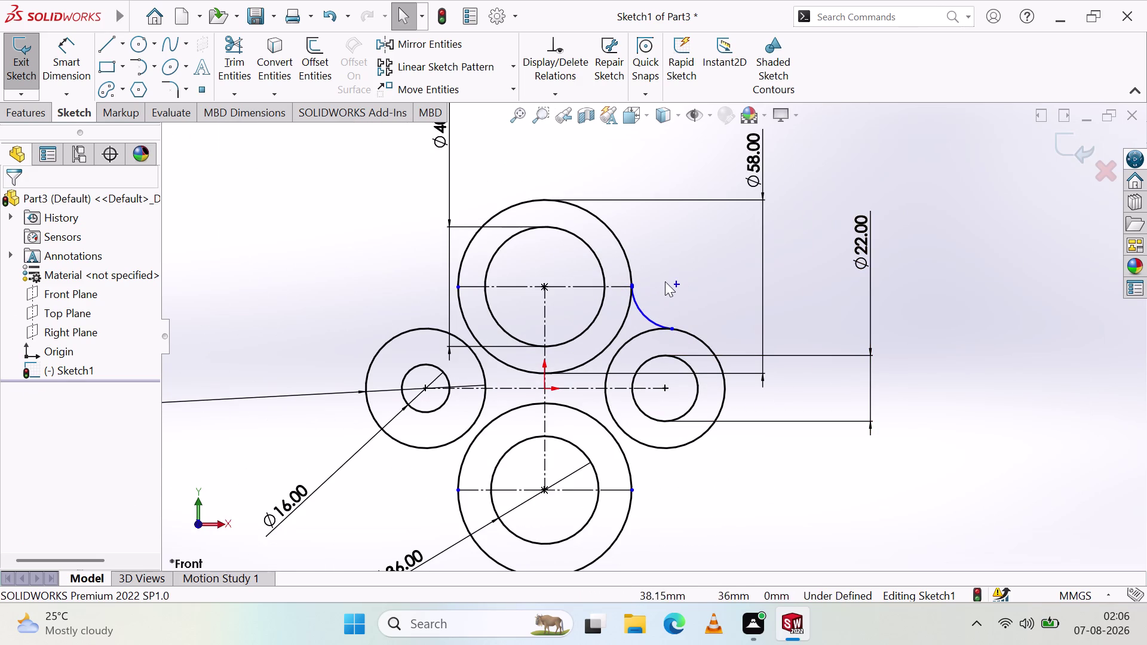
Place an R15 radius dimension beside the connecting arc.
click(76, 65)
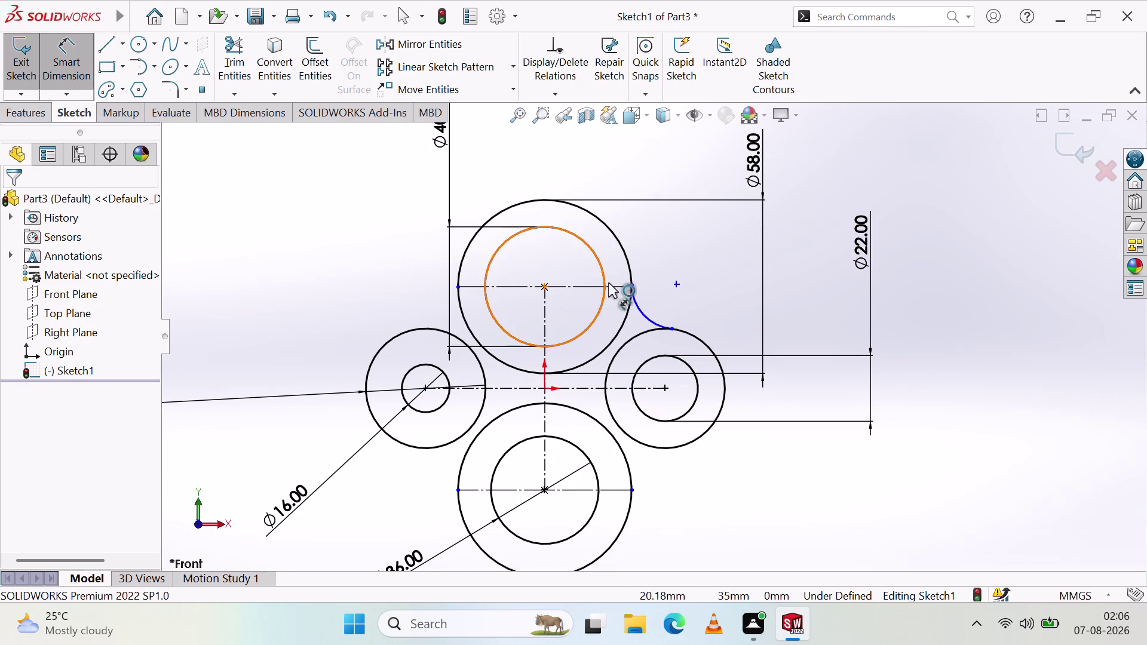
click(636, 302)
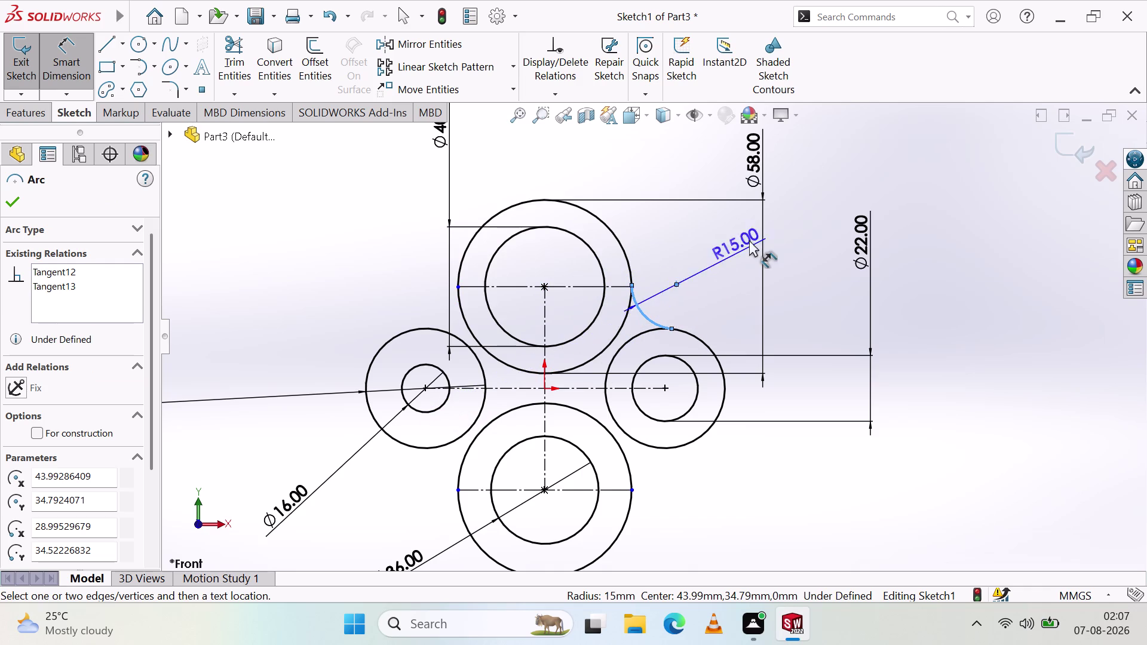
click(716, 253)
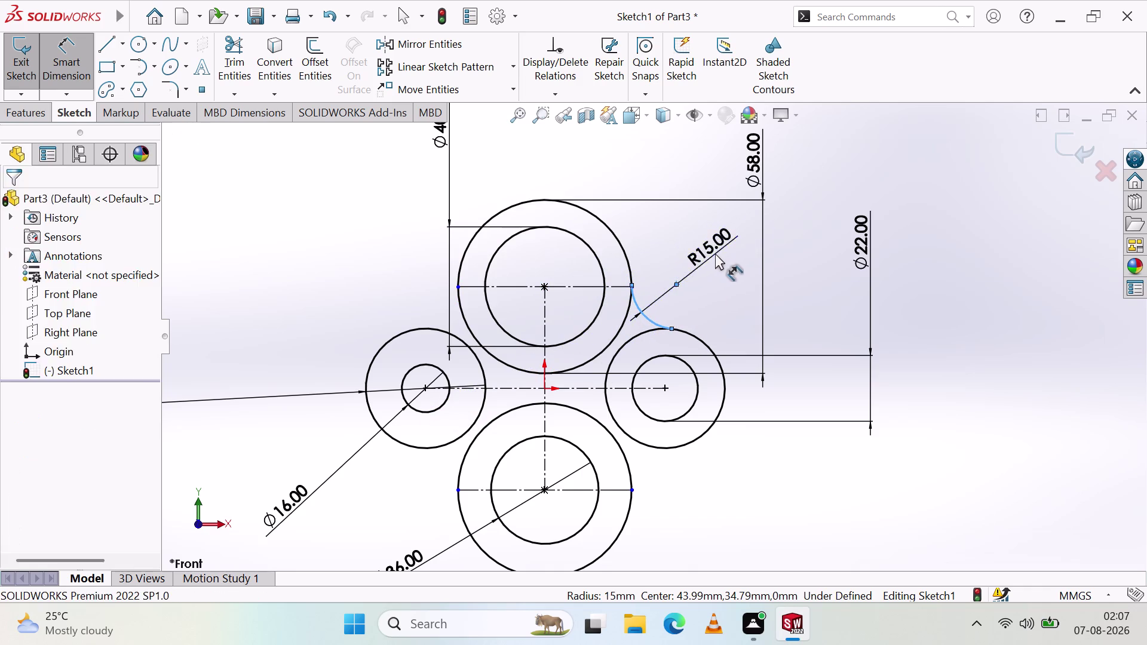
Accept the 15 mm arc radius and close the dimension settings.
click(642, 235)
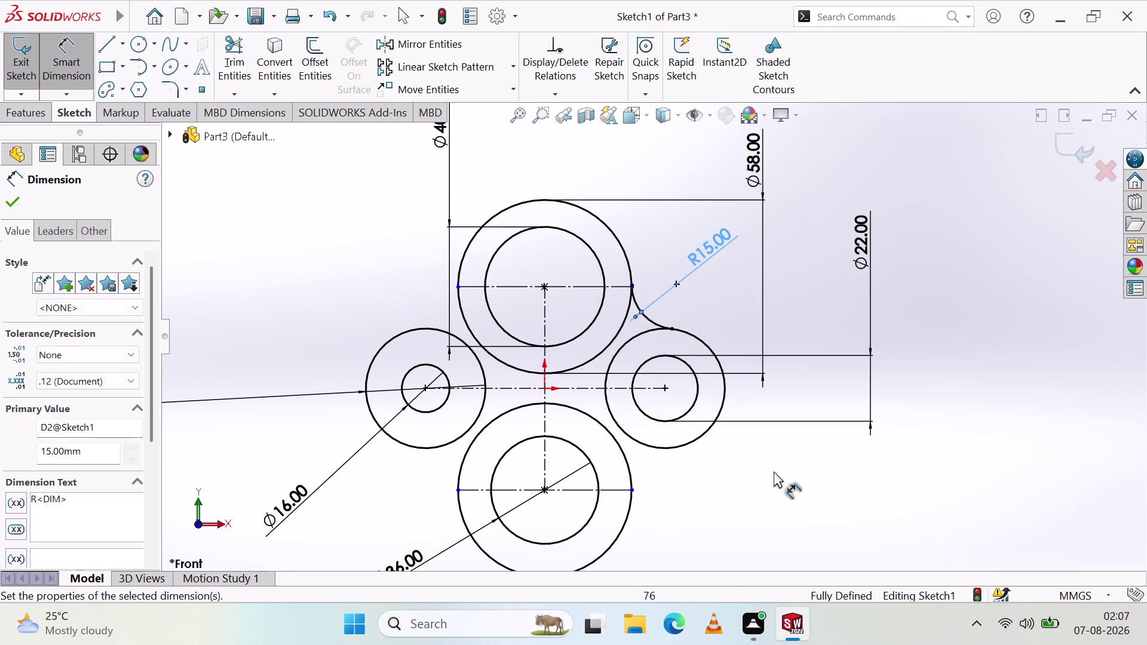
click(774, 472)
scroll(down, 3)
scroll(up, 3)
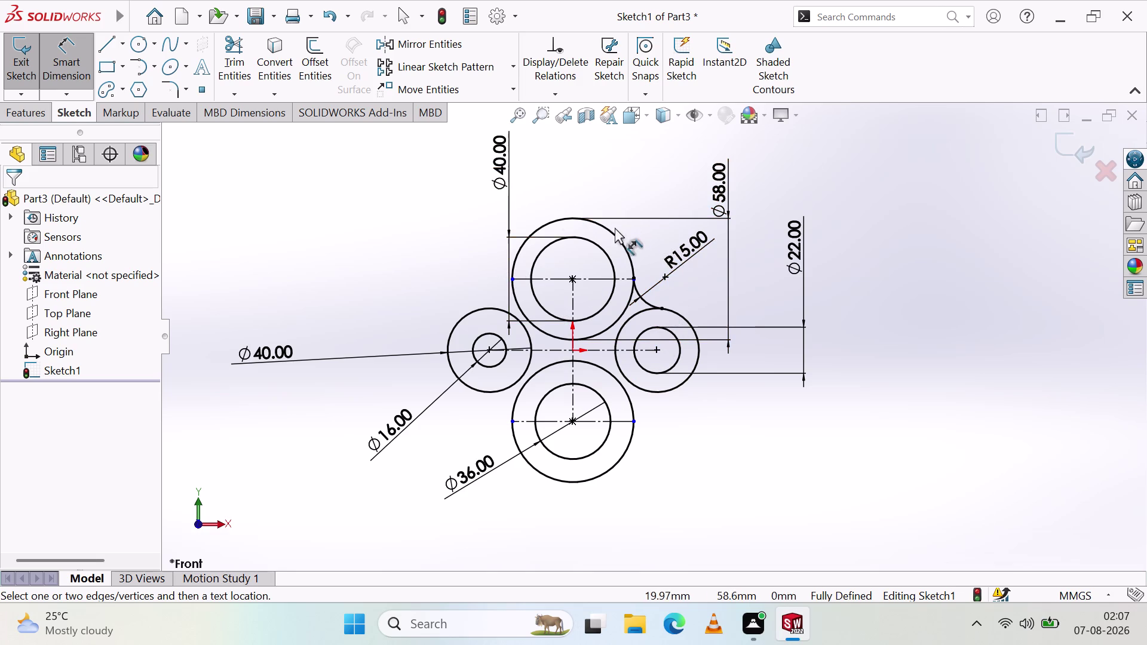
key(Escape)
Trim the right boss circle's segment at the connecting arc, then select the R15 arc.
click(228, 63)
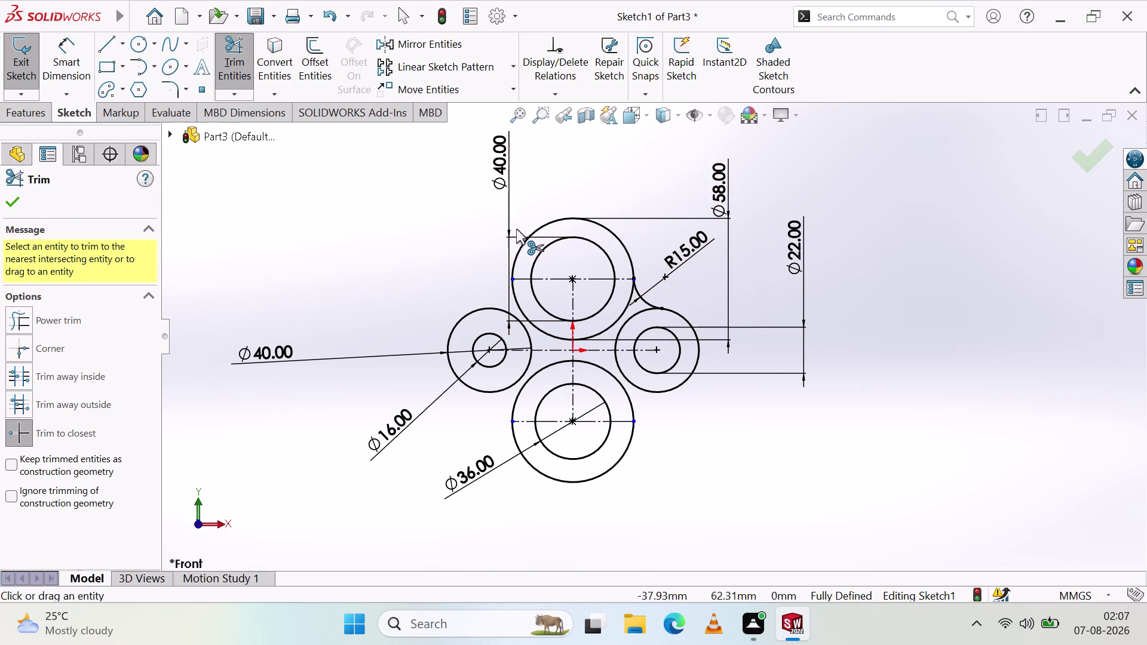
click(643, 311)
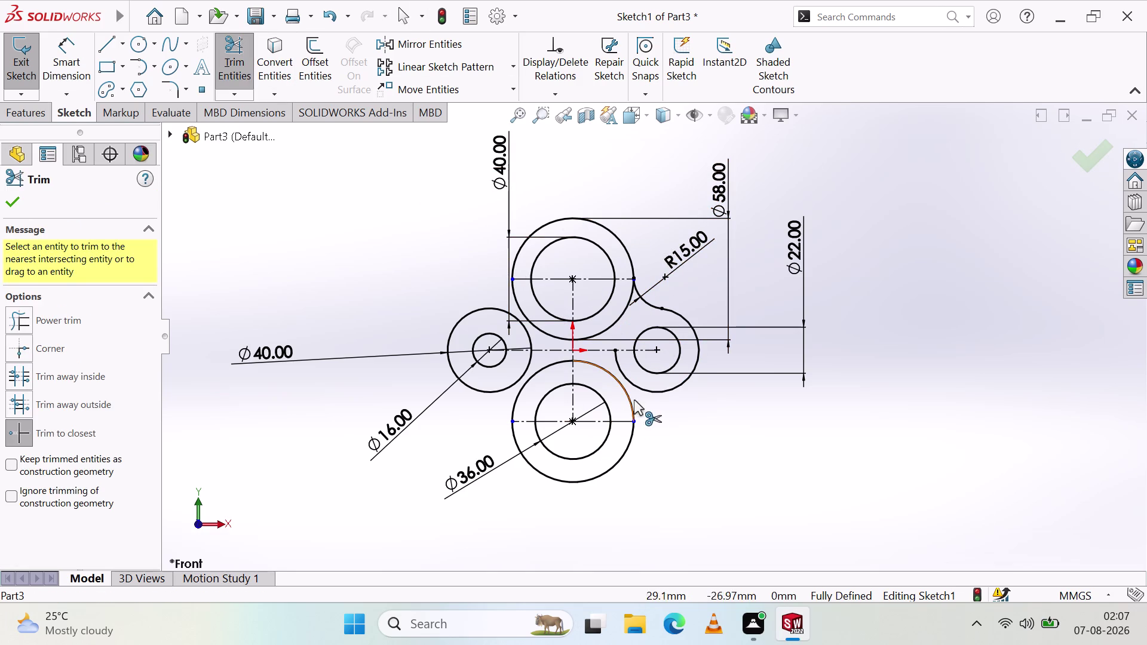
key(Escape)
key(Escape)
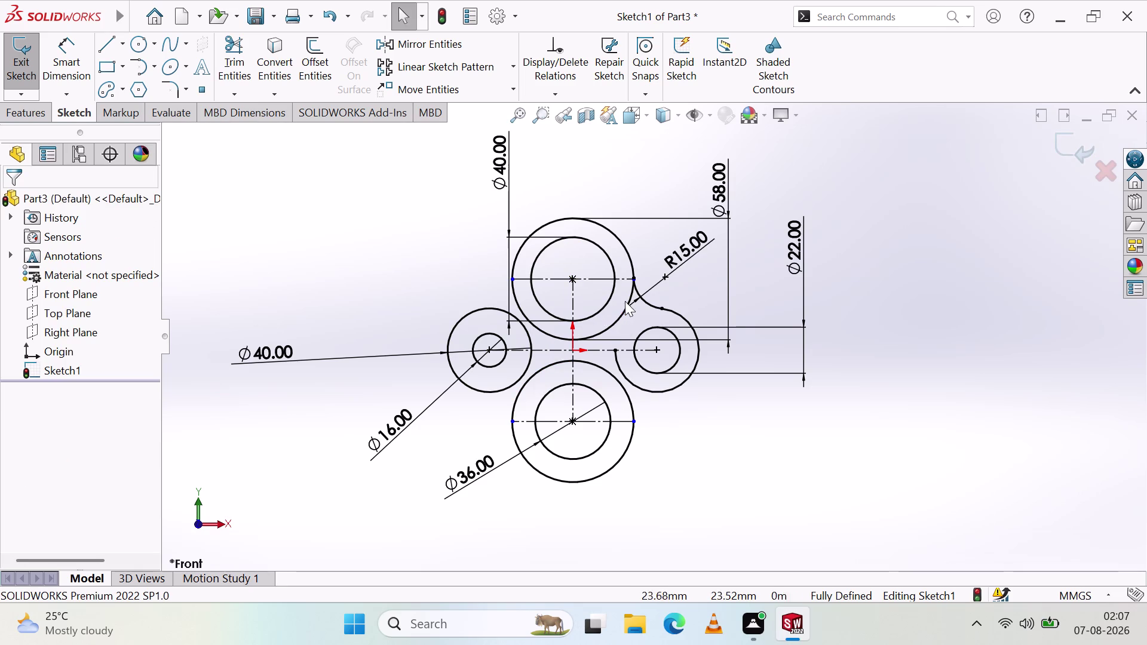
click(643, 300)
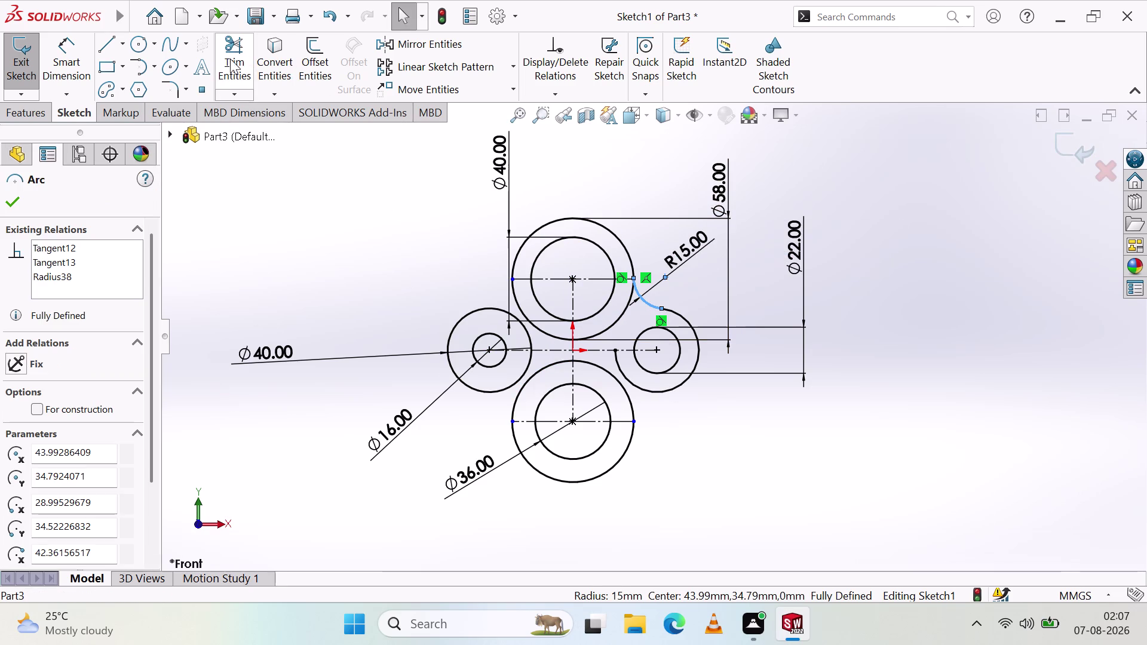
click(412, 40)
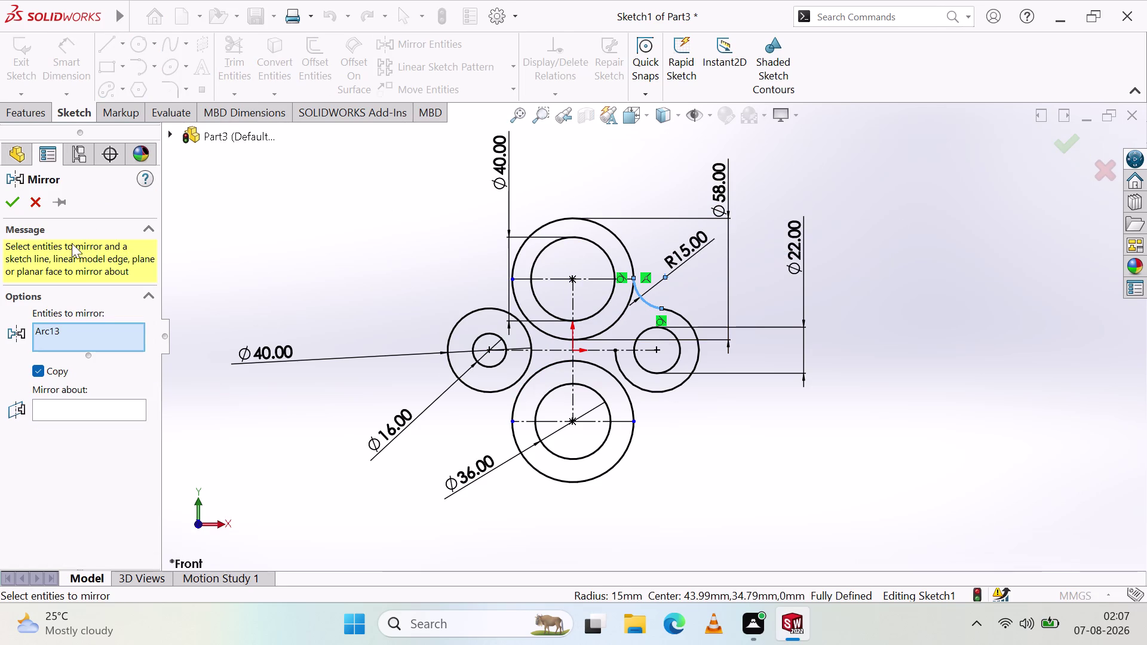
Try picking a mirror line, then cancel that first mirror attempt without making a copy.
click(91, 408)
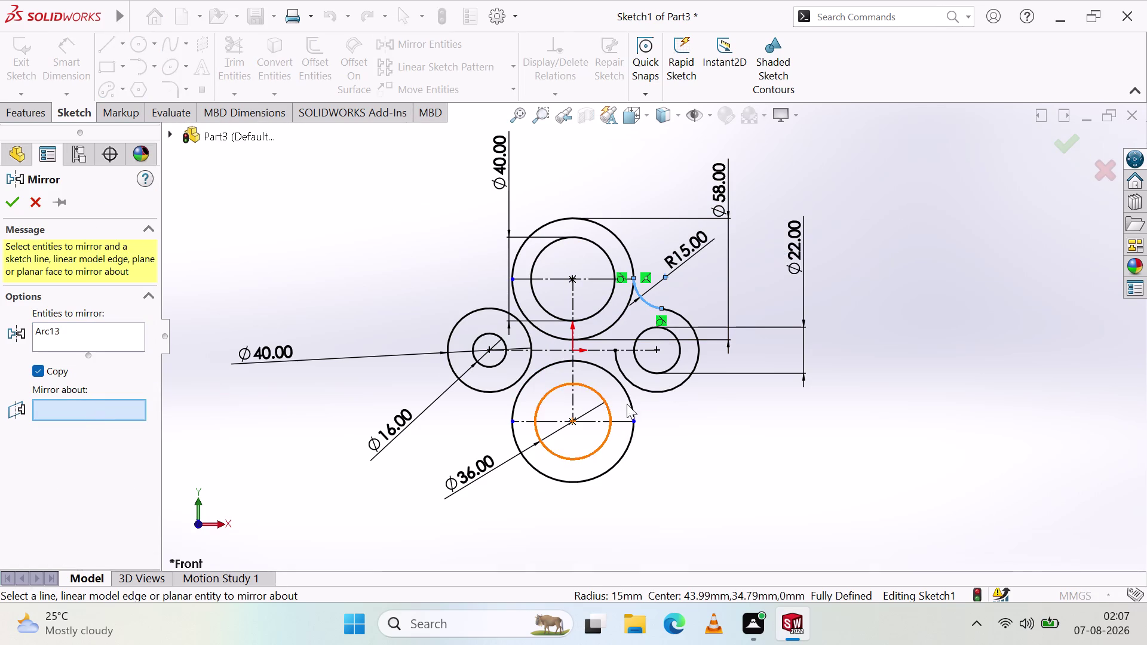
click(585, 421)
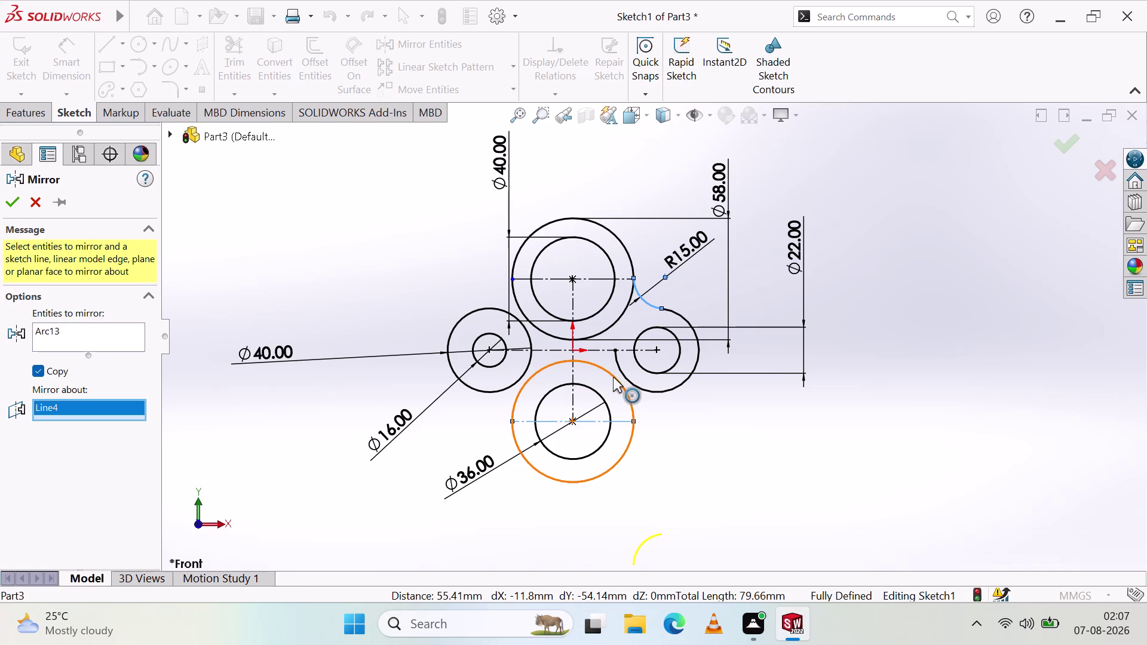
click(571, 394)
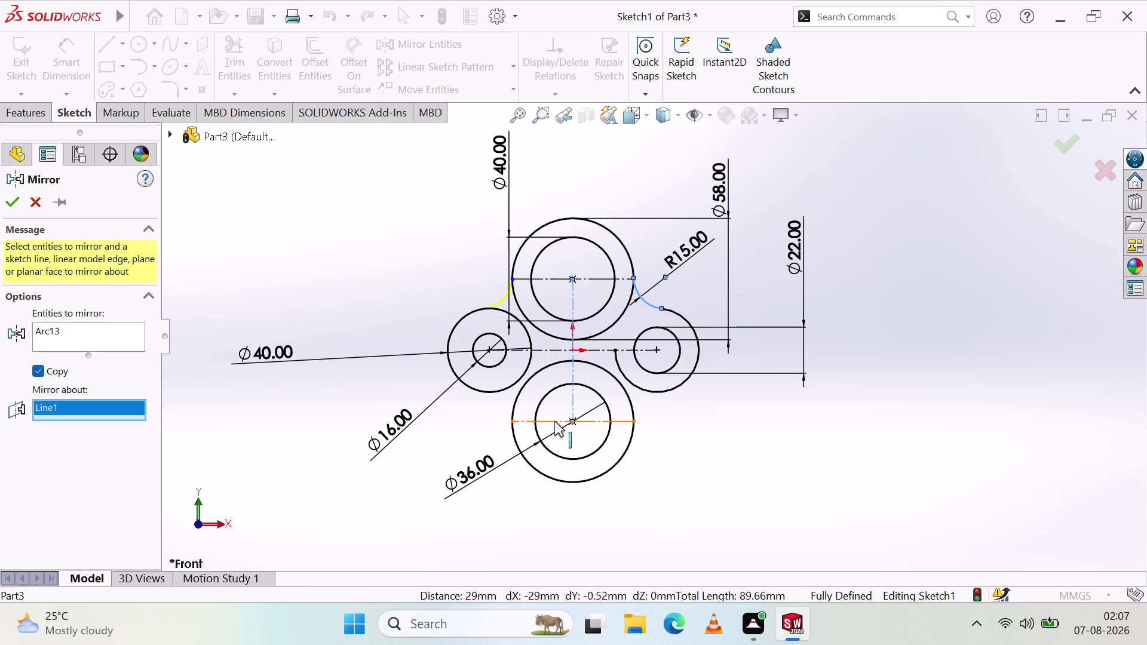
click(556, 420)
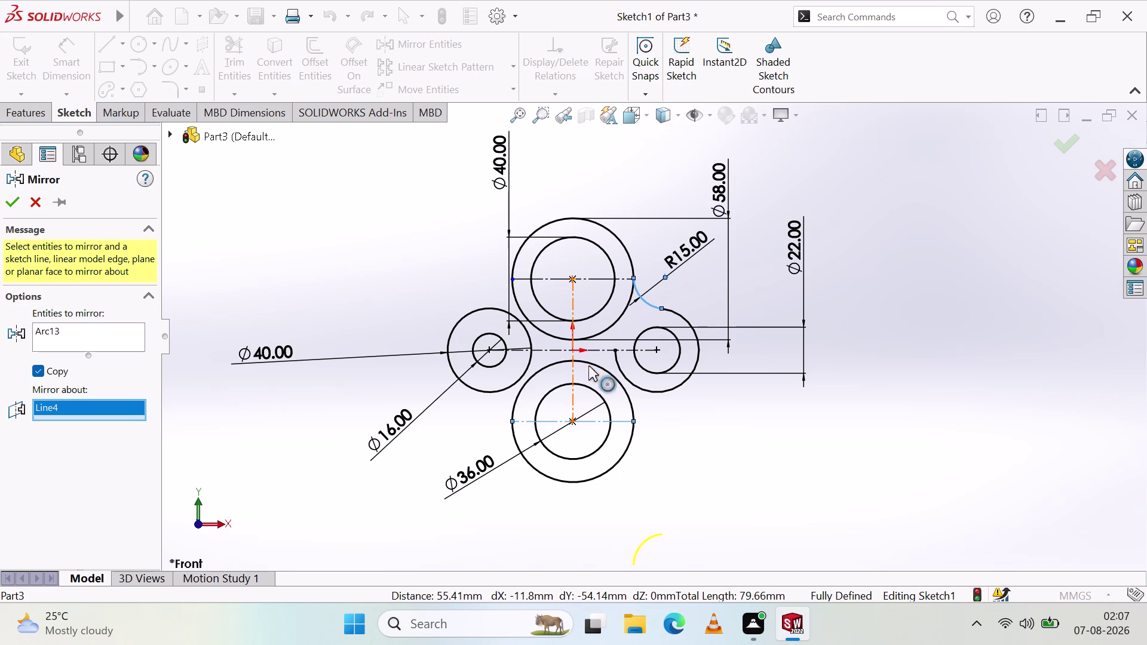
key(Escape)
key(Escape)
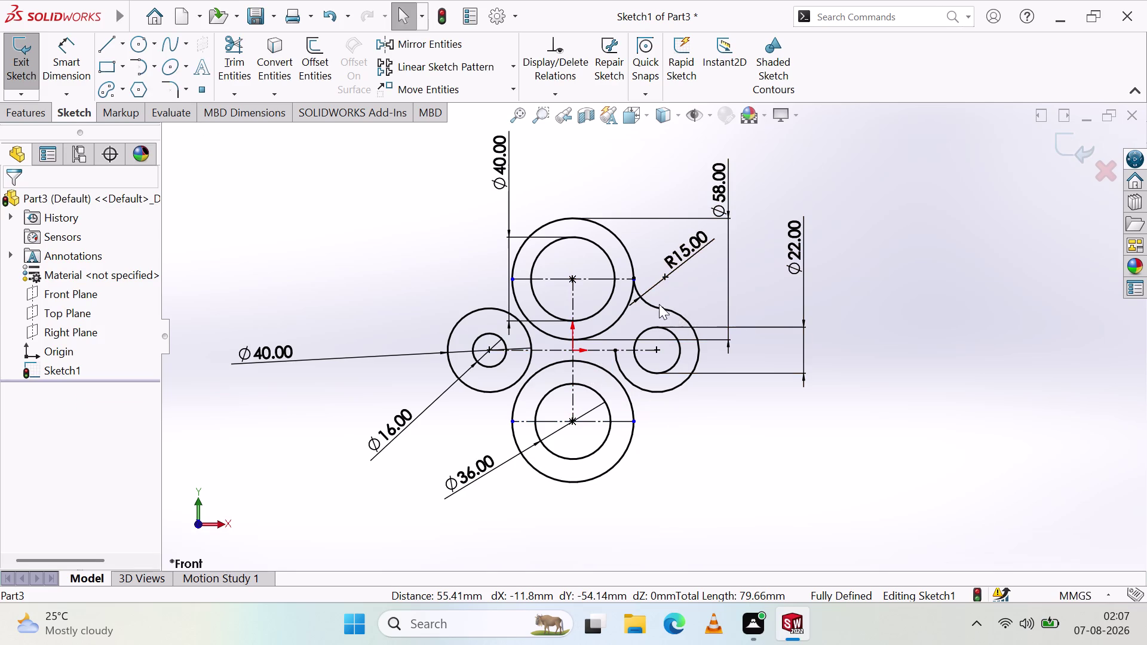
Mirror the R15 arc about the horizontal centerline (Line2), keeping a copy.
click(654, 304)
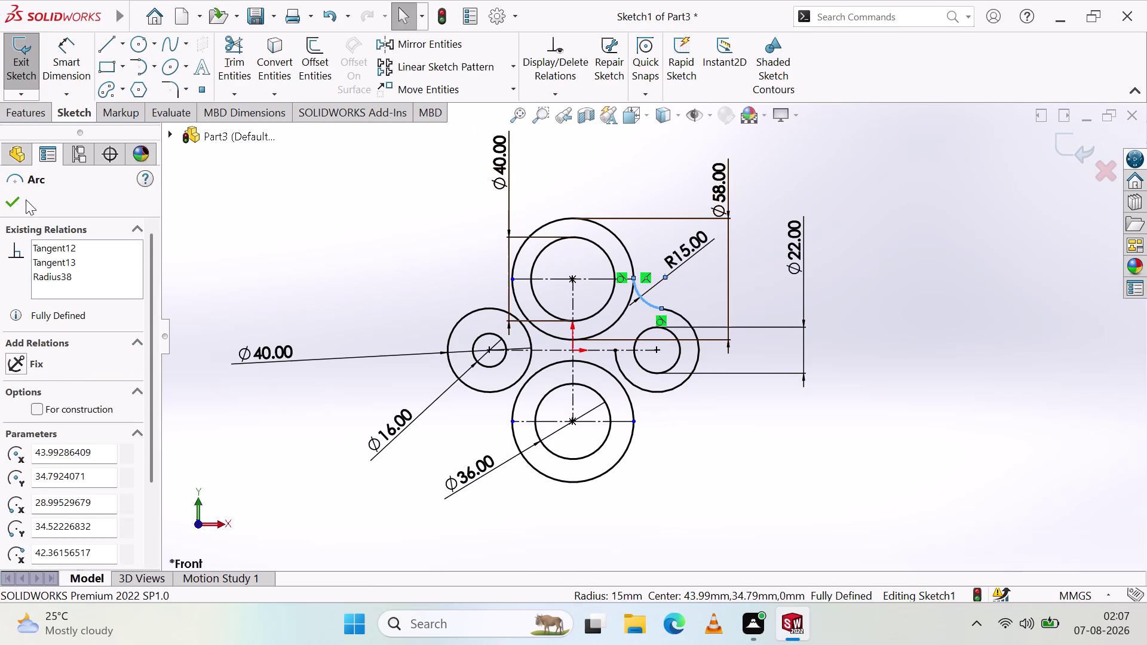
click(430, 44)
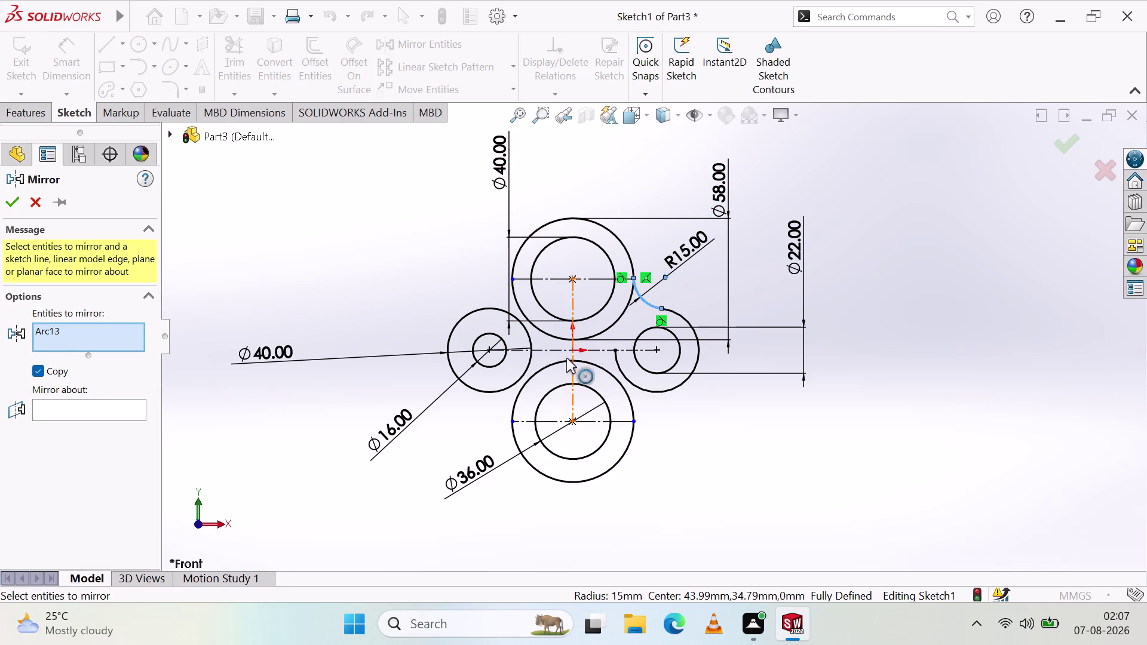
click(572, 300)
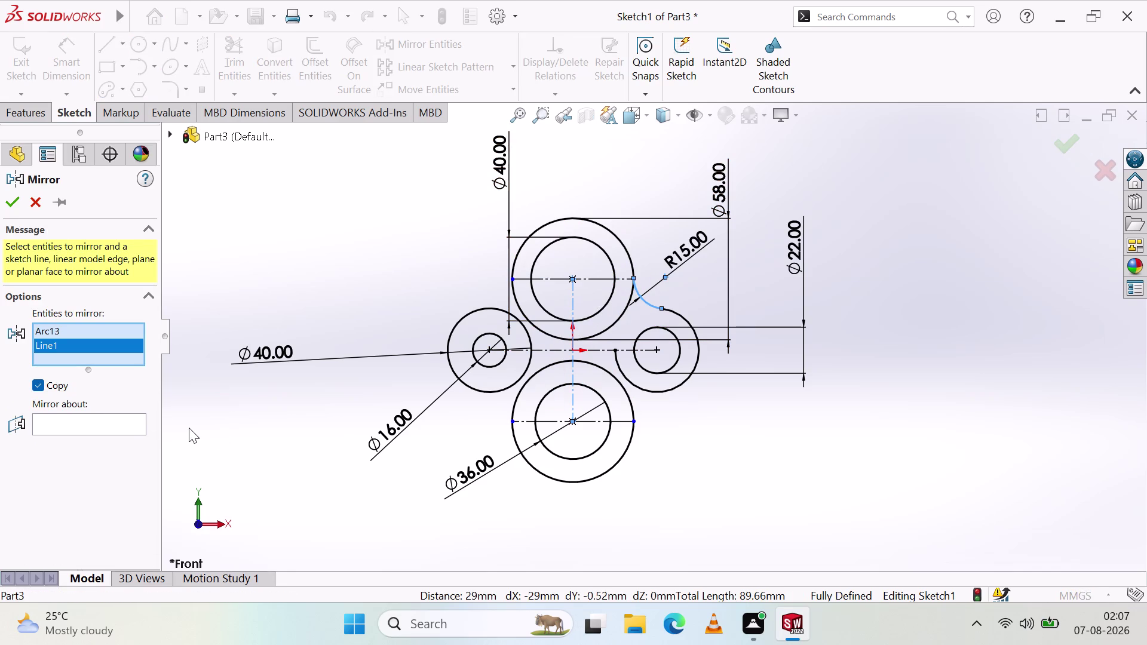
click(143, 426)
click(573, 293)
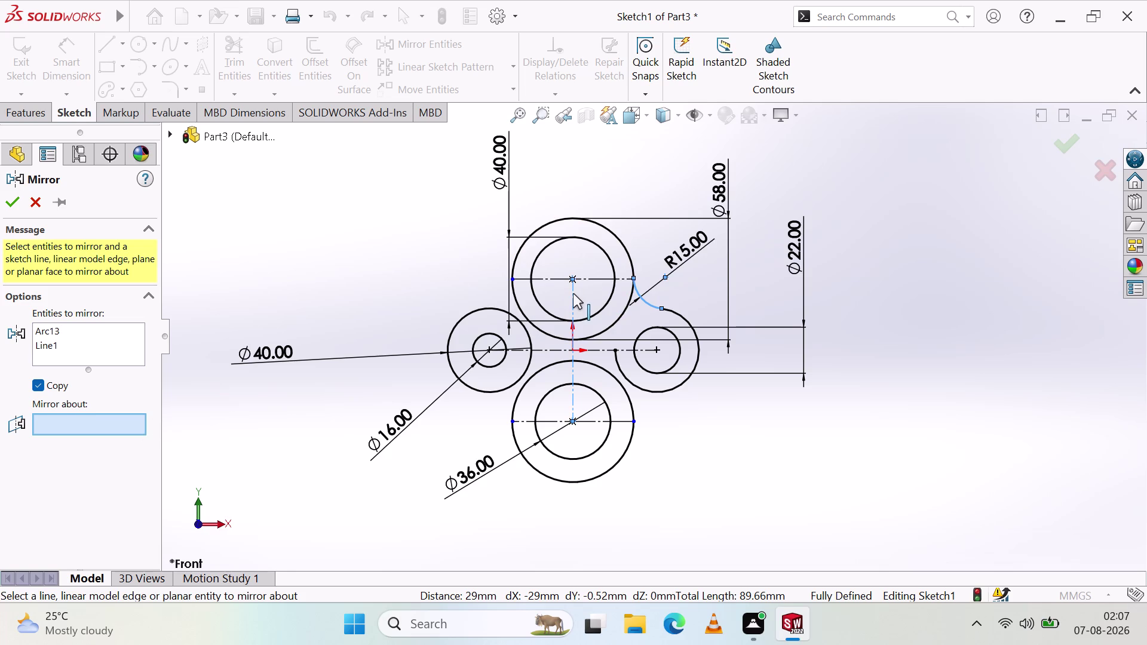
click(561, 349)
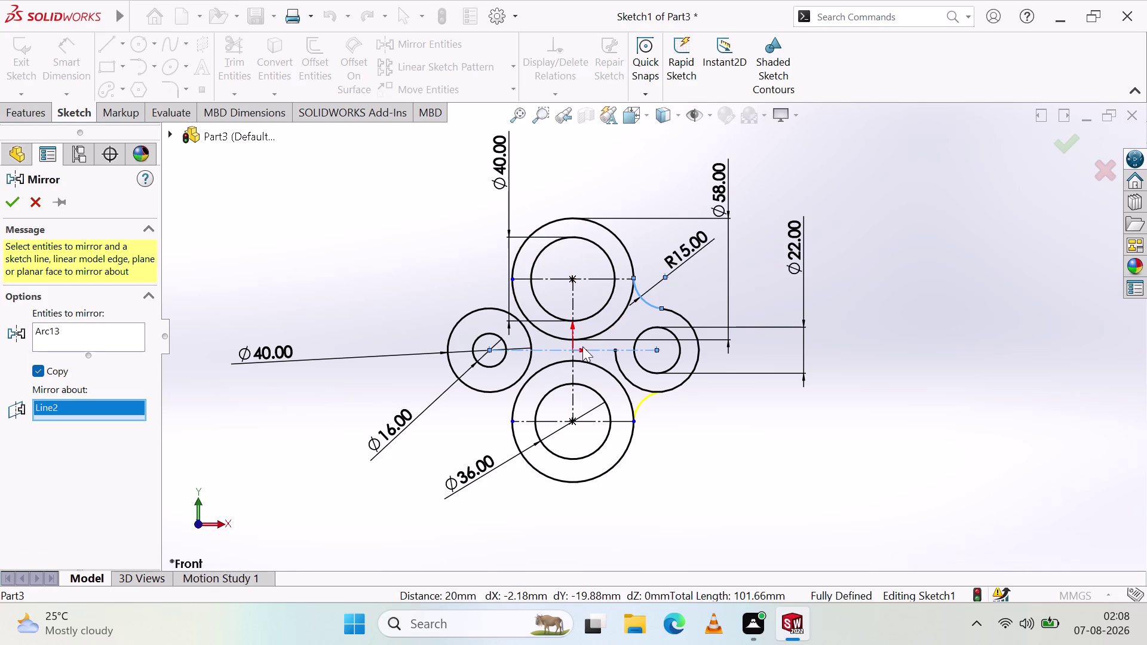
click(572, 371)
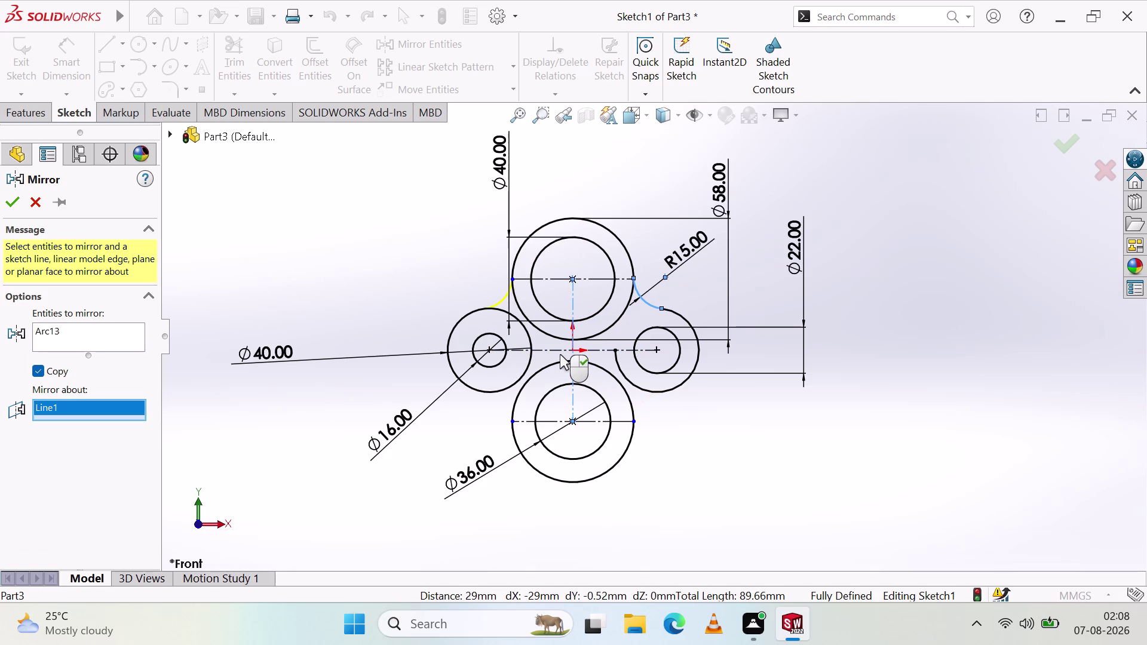
click(558, 350)
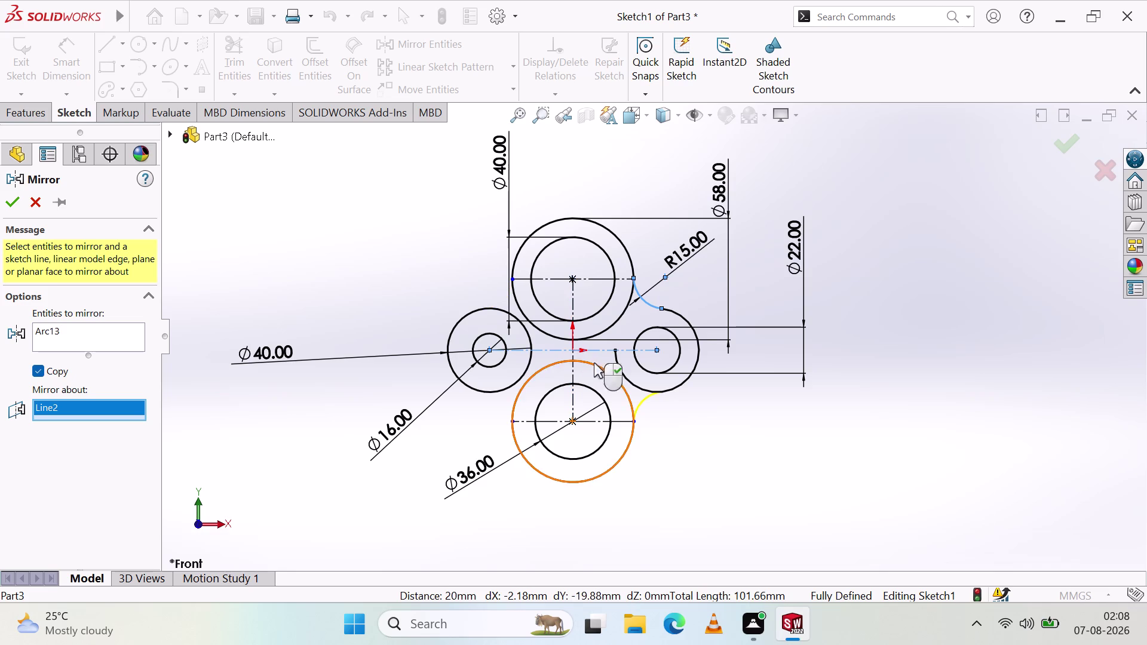
click(572, 302)
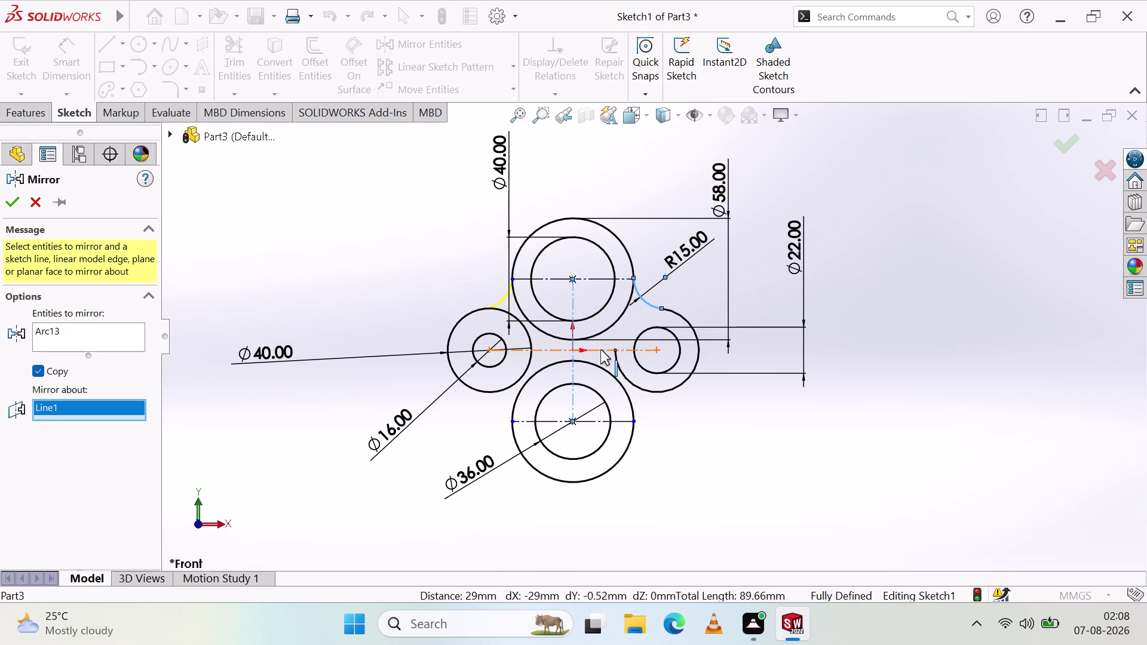
click(600, 349)
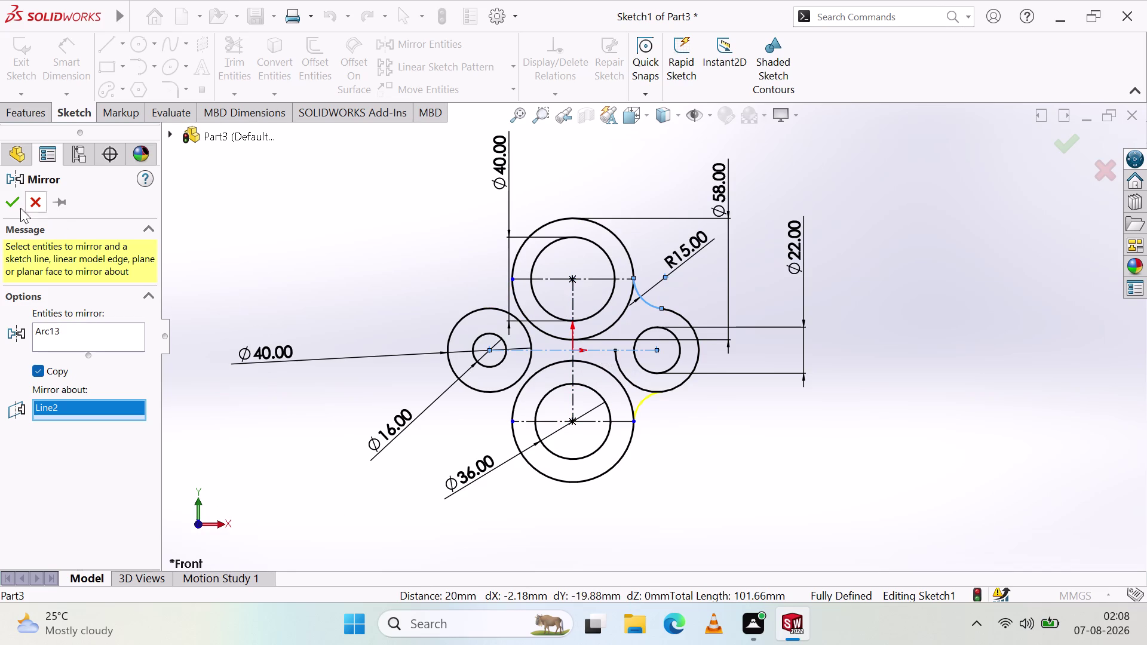
click(9, 207)
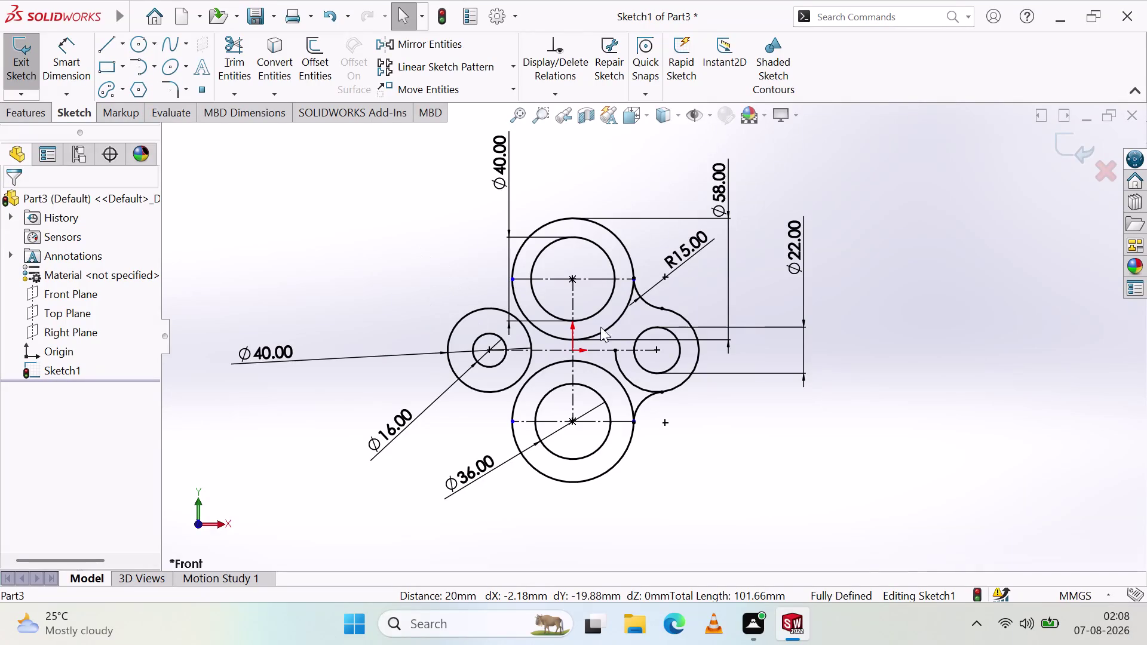
click(233, 65)
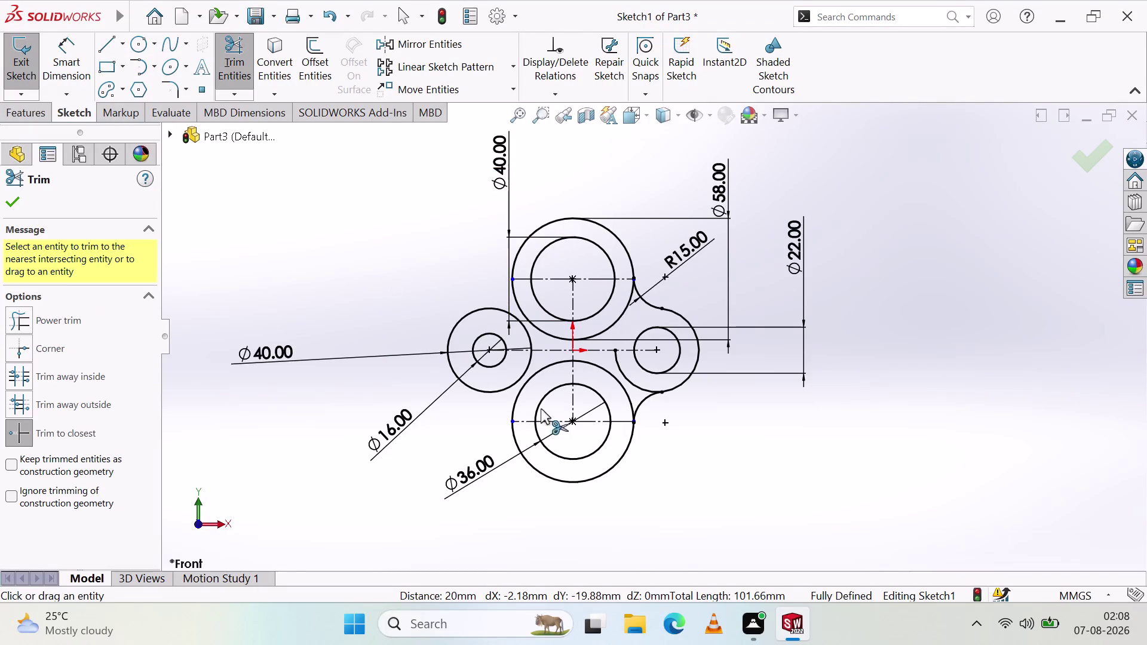
Trim away the right outer circle's inner segment between the two R15 arcs.
click(630, 380)
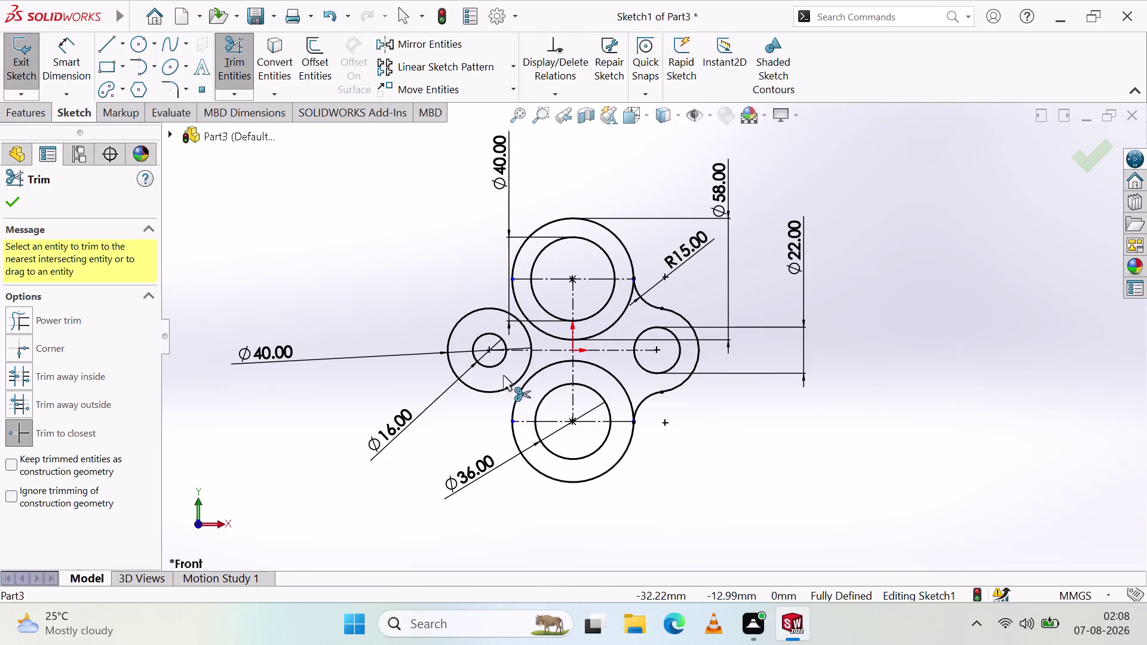
click(11, 206)
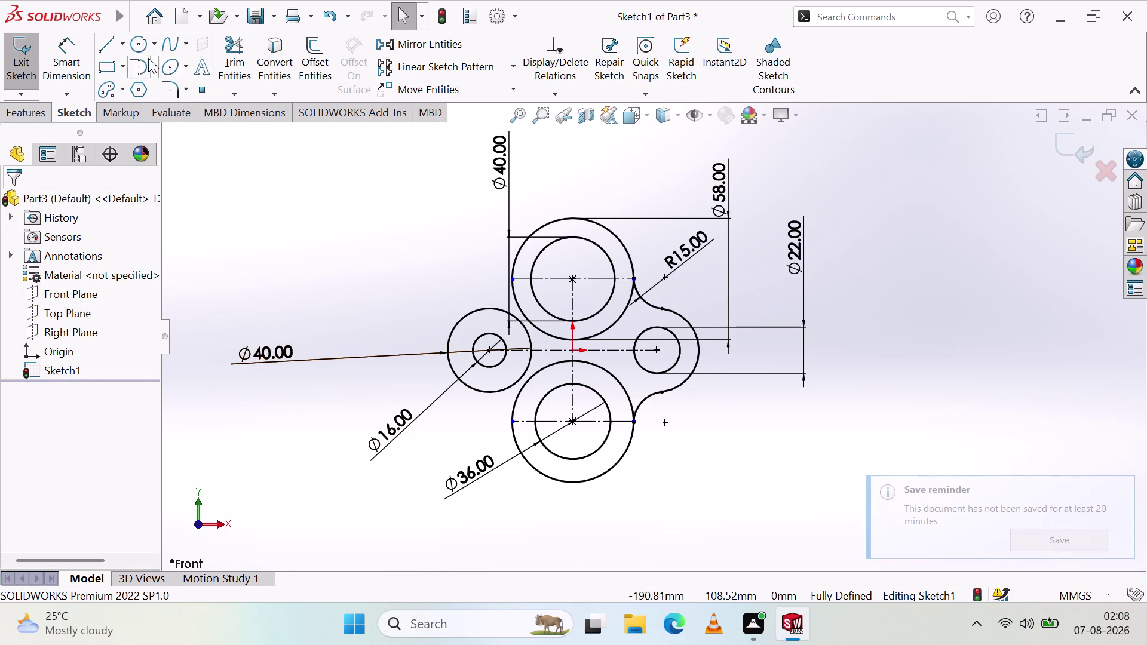
click(107, 38)
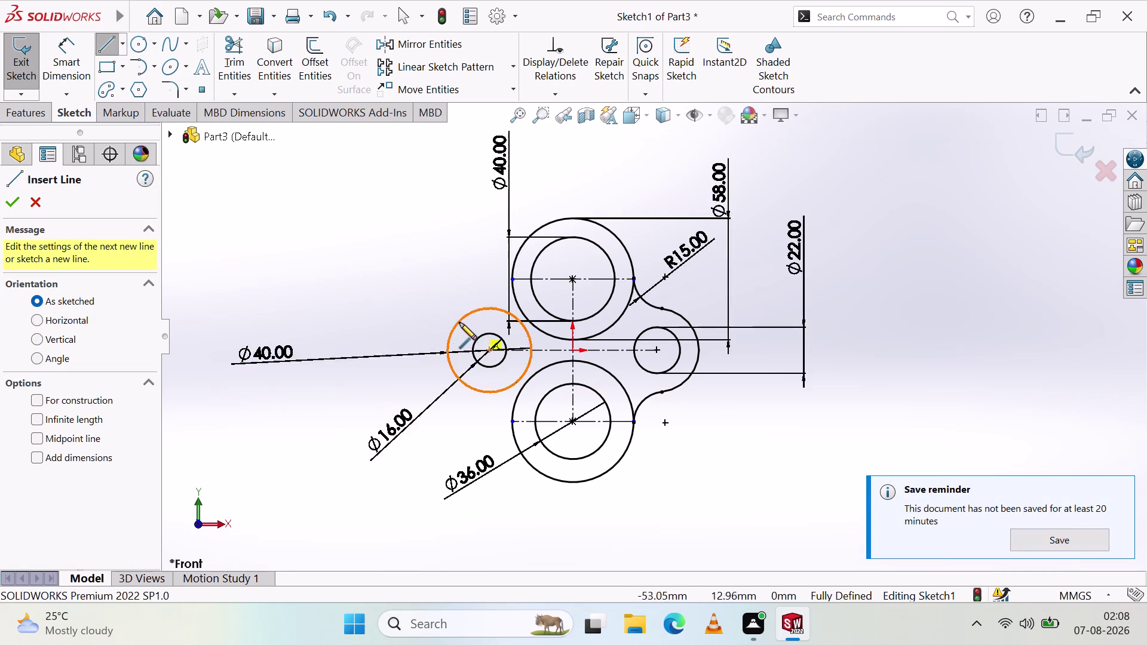
click(458, 321)
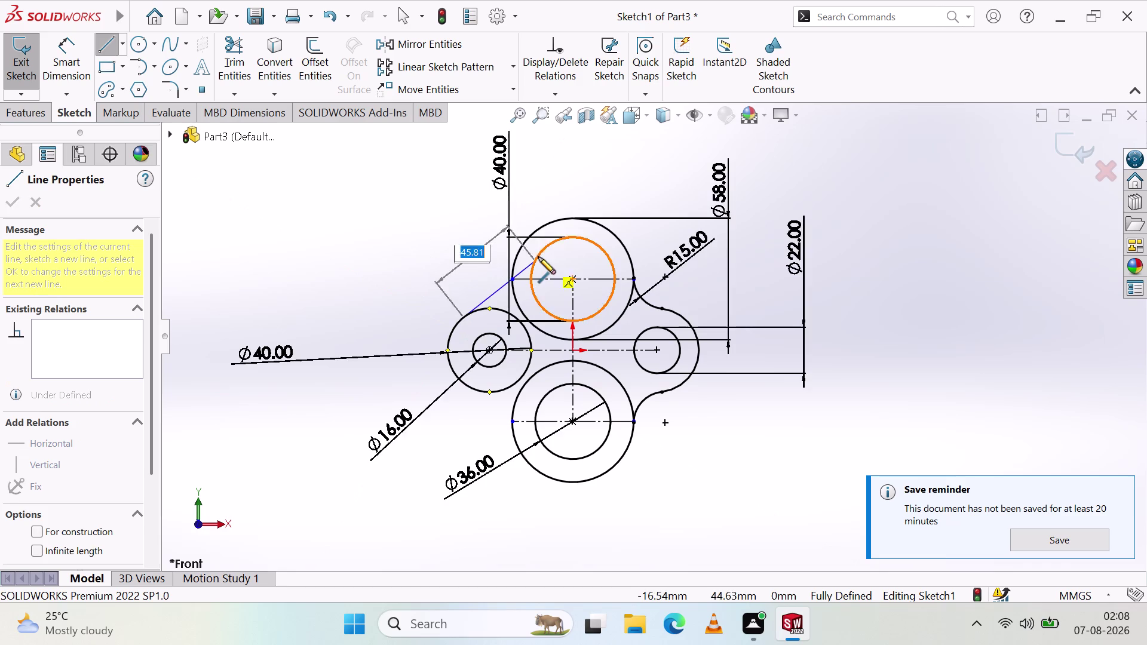
click(553, 204)
key(Escape)
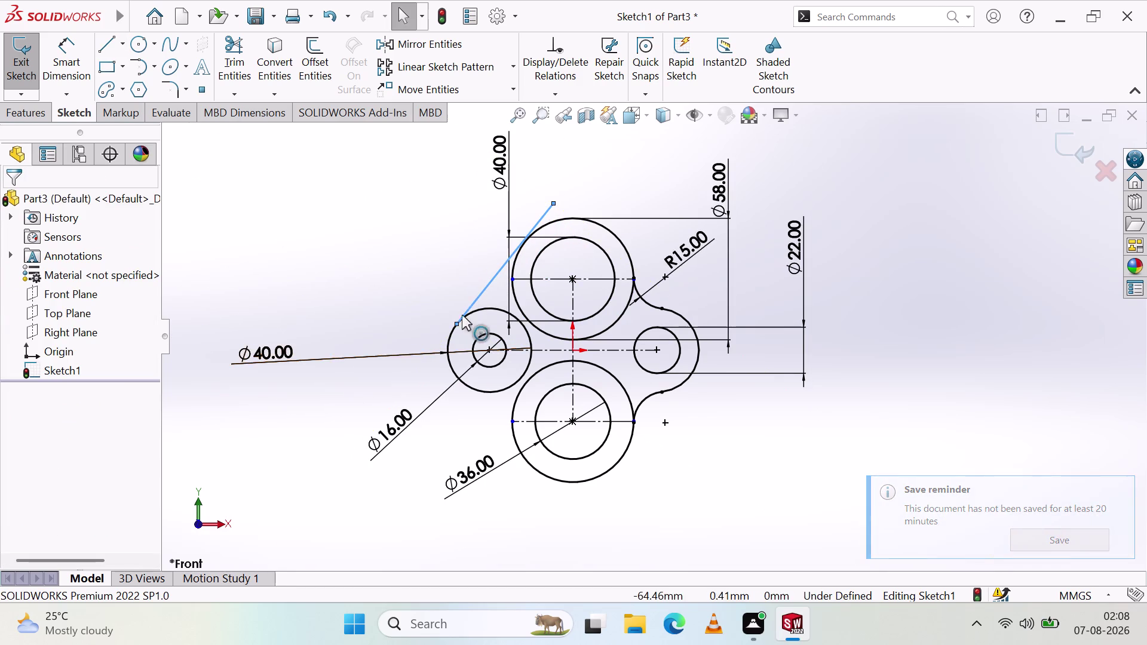
drag(475, 299, 459, 304)
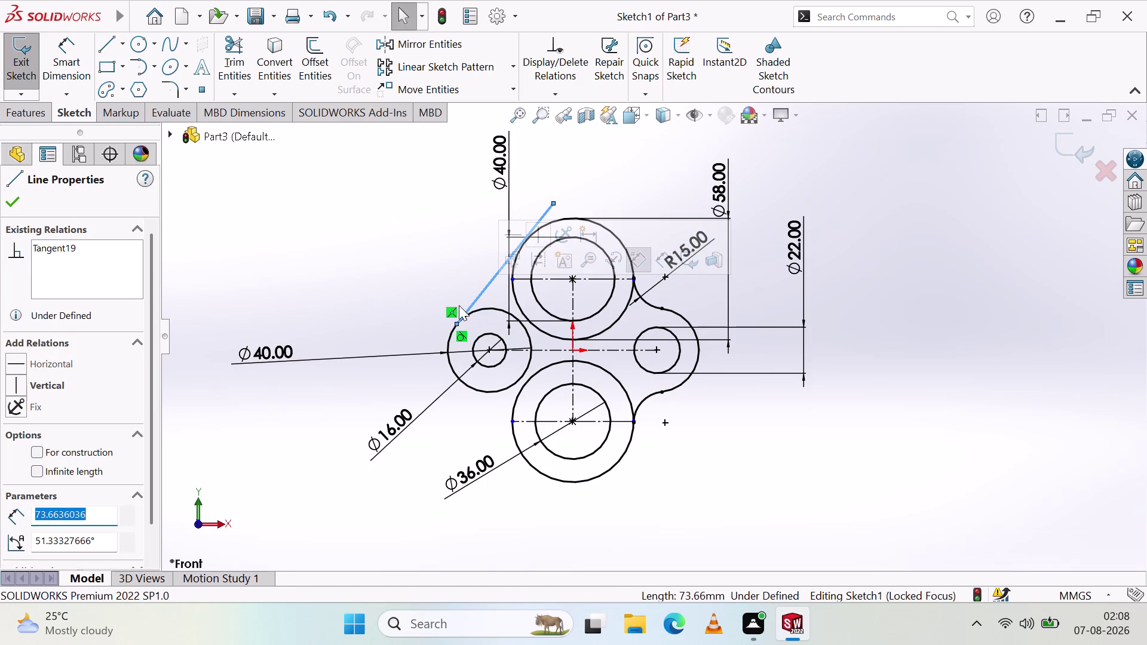
key(Escape)
scroll(down, 3)
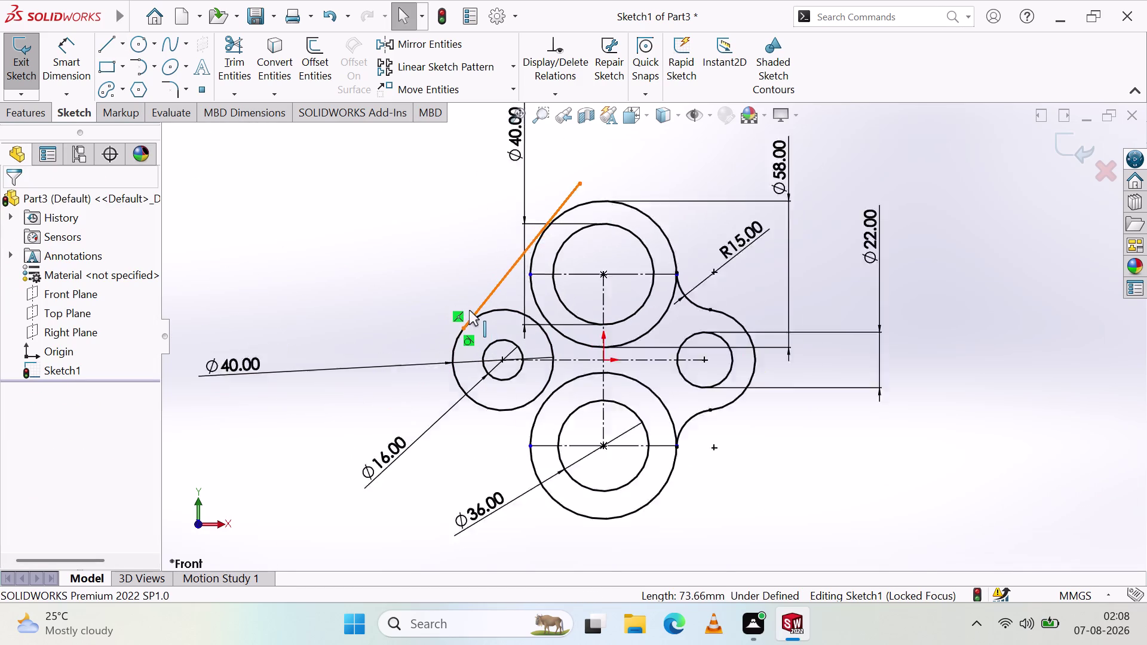
scroll(down, 3)
drag(492, 347, 435, 365)
scroll(up, 3)
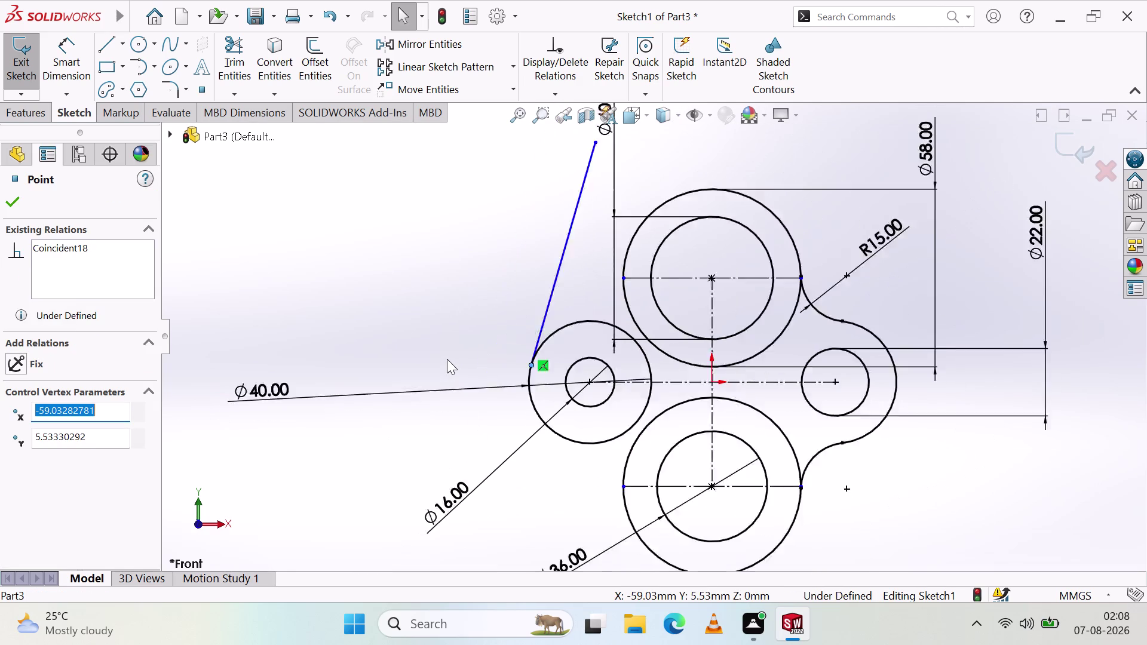
scroll(up, 3)
click(586, 303)
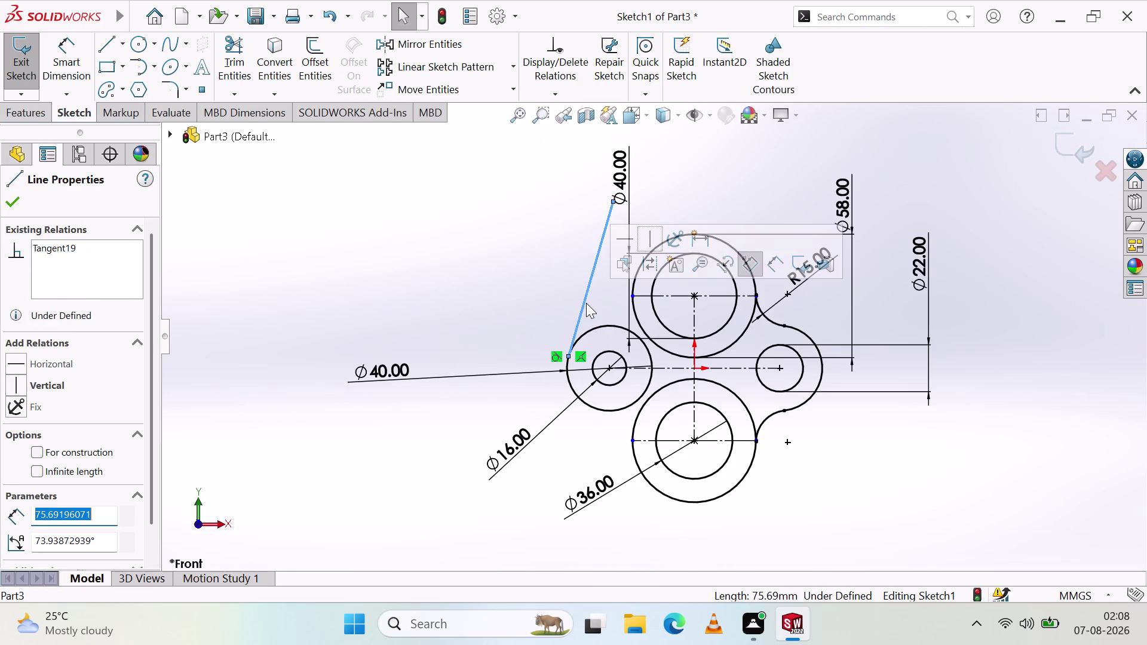
key(Delete)
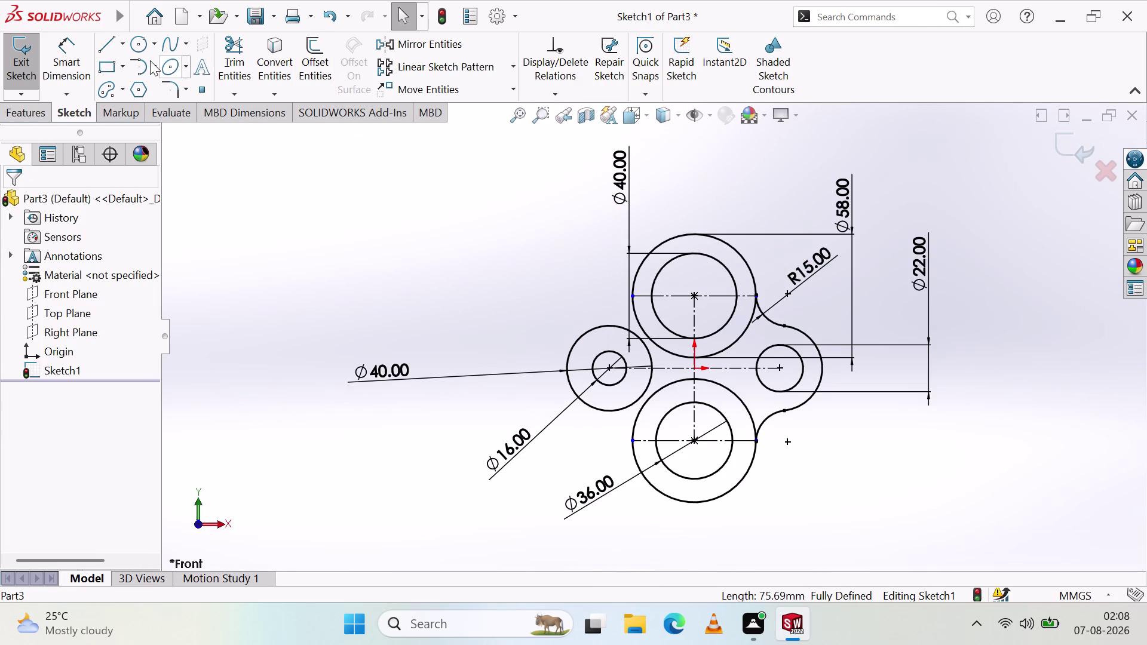
click(109, 44)
click(686, 224)
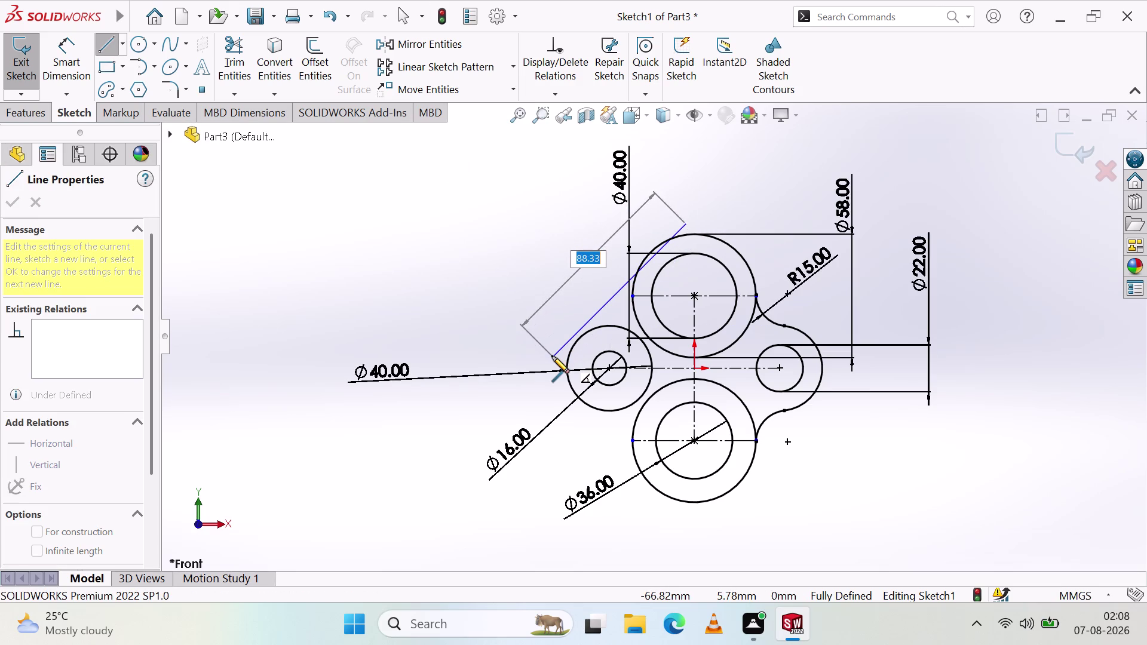
End the slanted line near the top circle and stop drawing lines.
click(552, 357)
key(Escape)
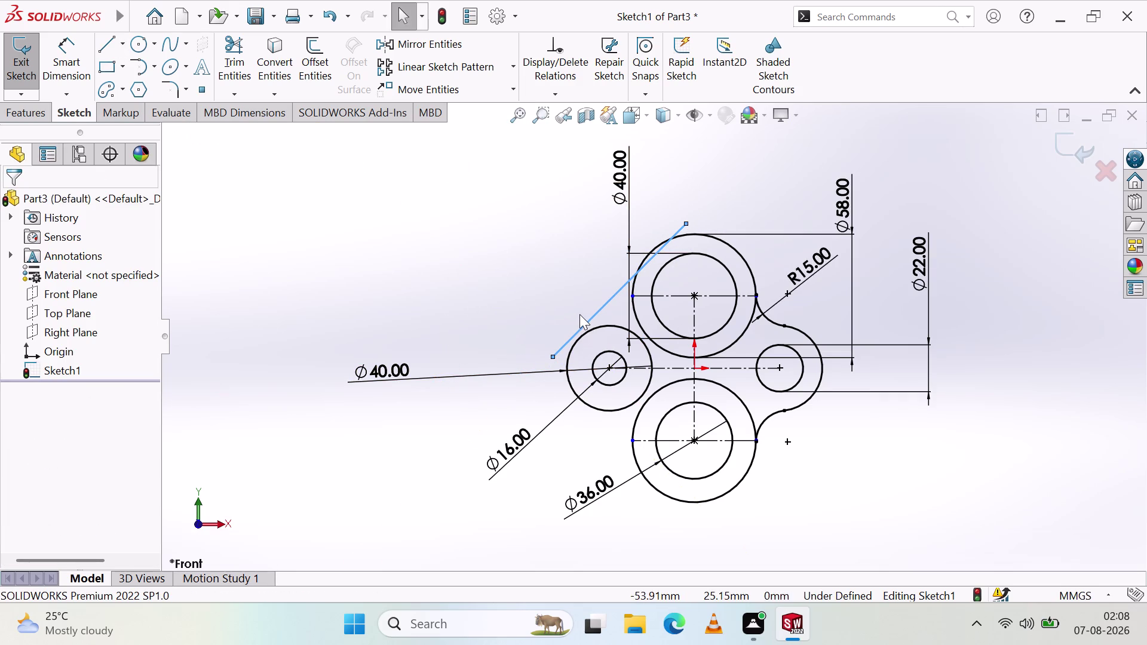
drag(580, 314, 588, 340)
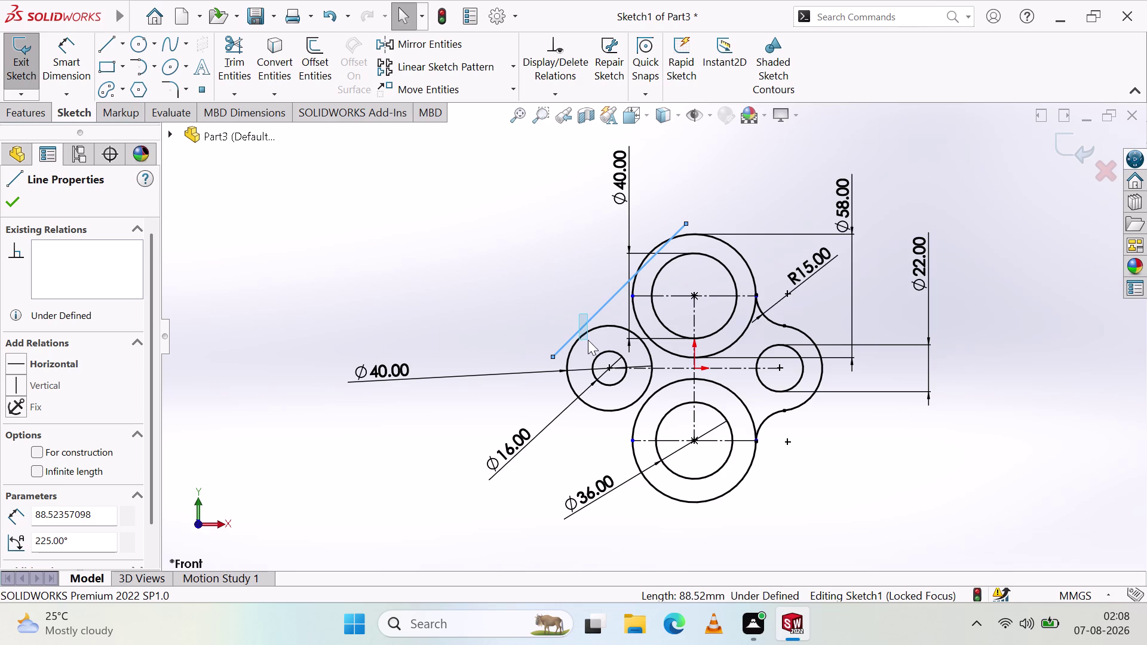
drag(588, 340, 588, 341)
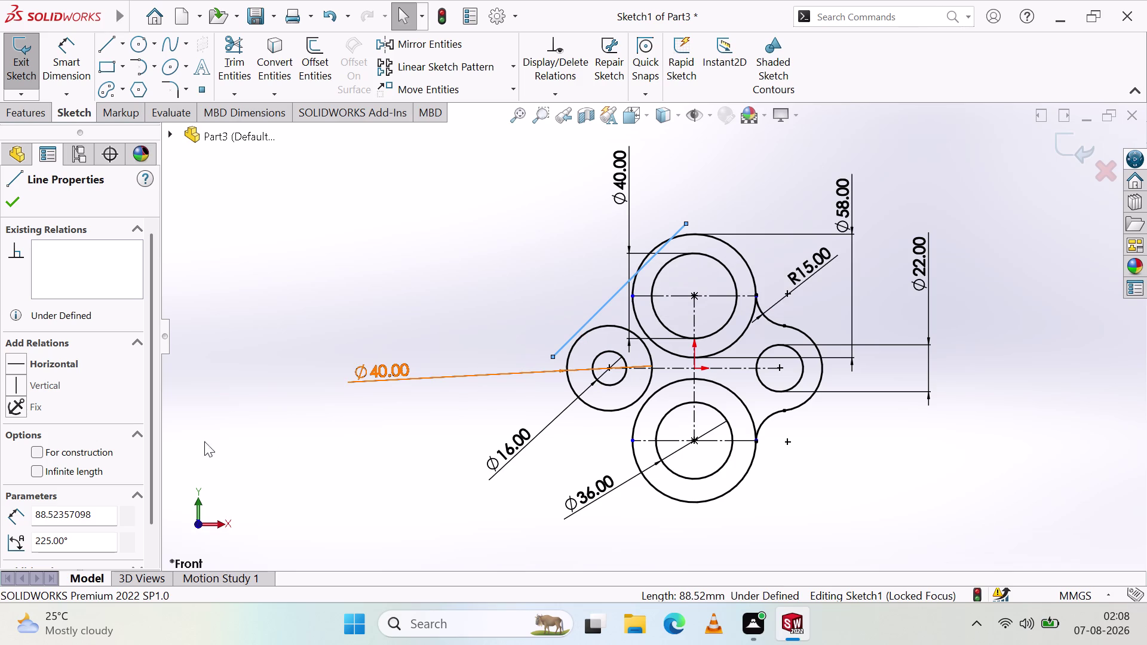
drag(572, 297, 589, 355)
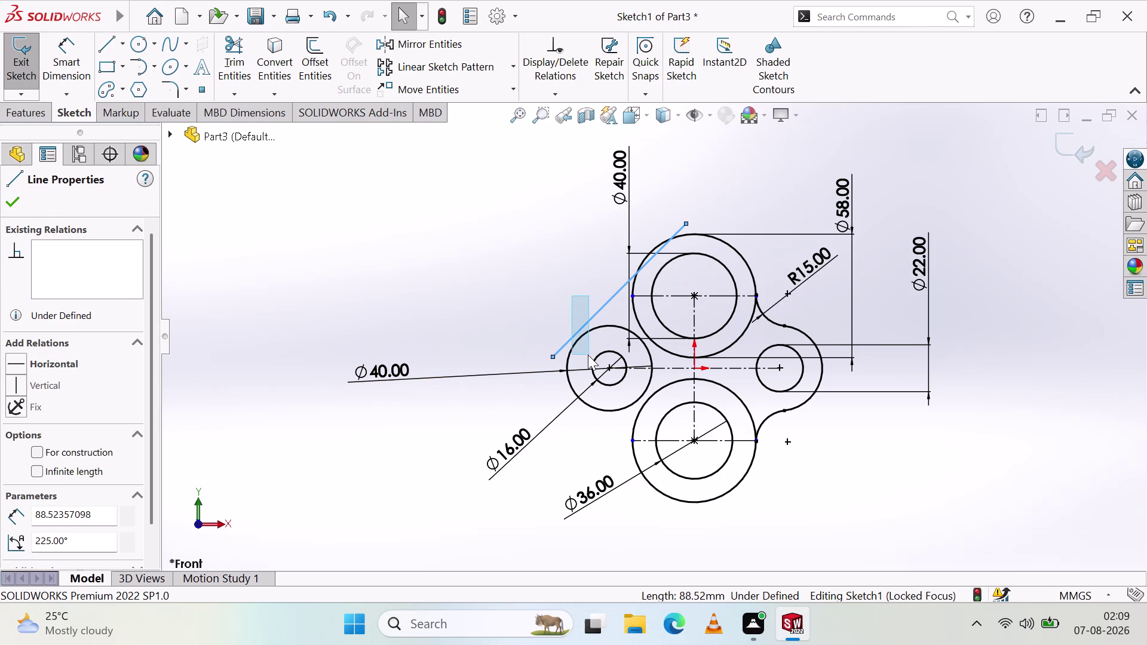
drag(578, 346, 574, 337)
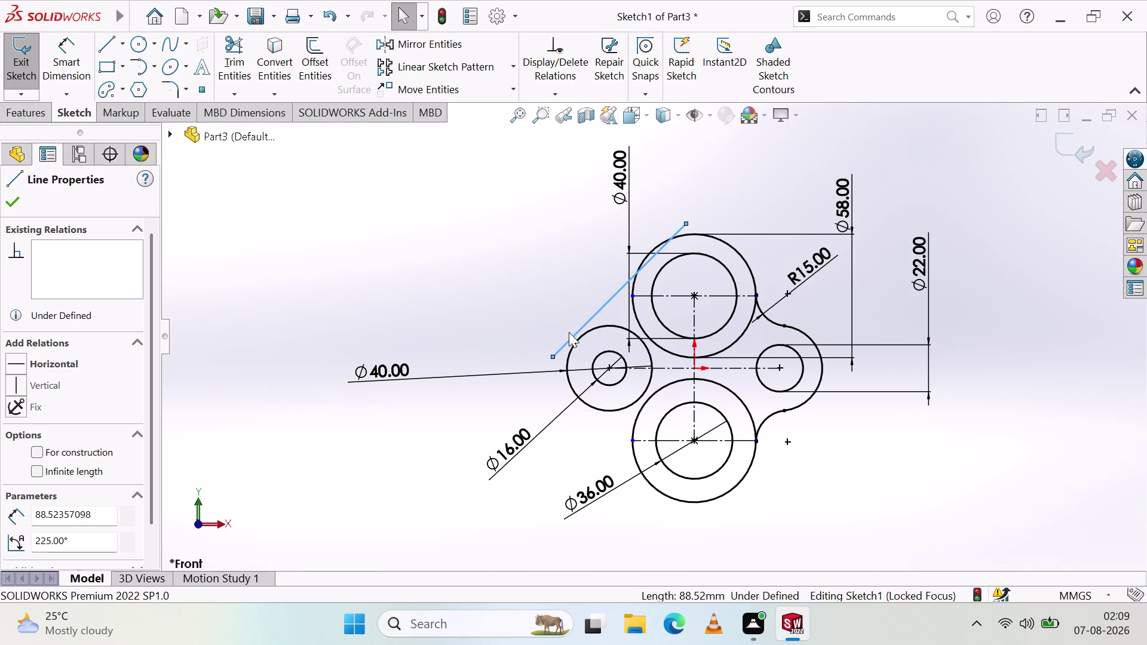
drag(573, 337, 554, 294)
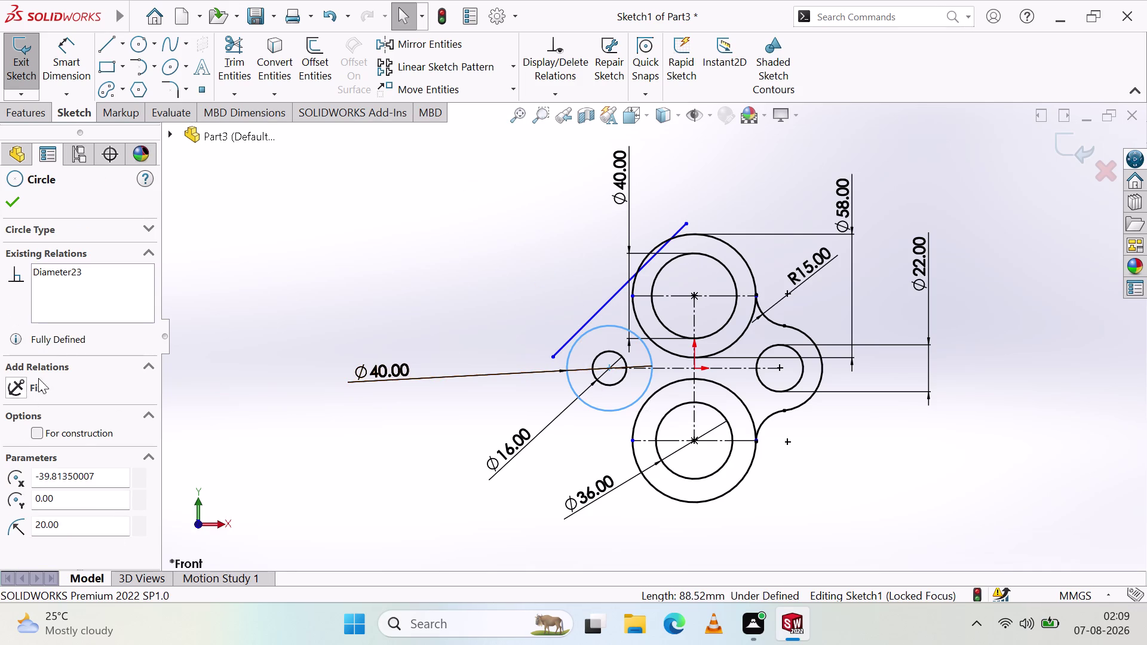
key(Escape)
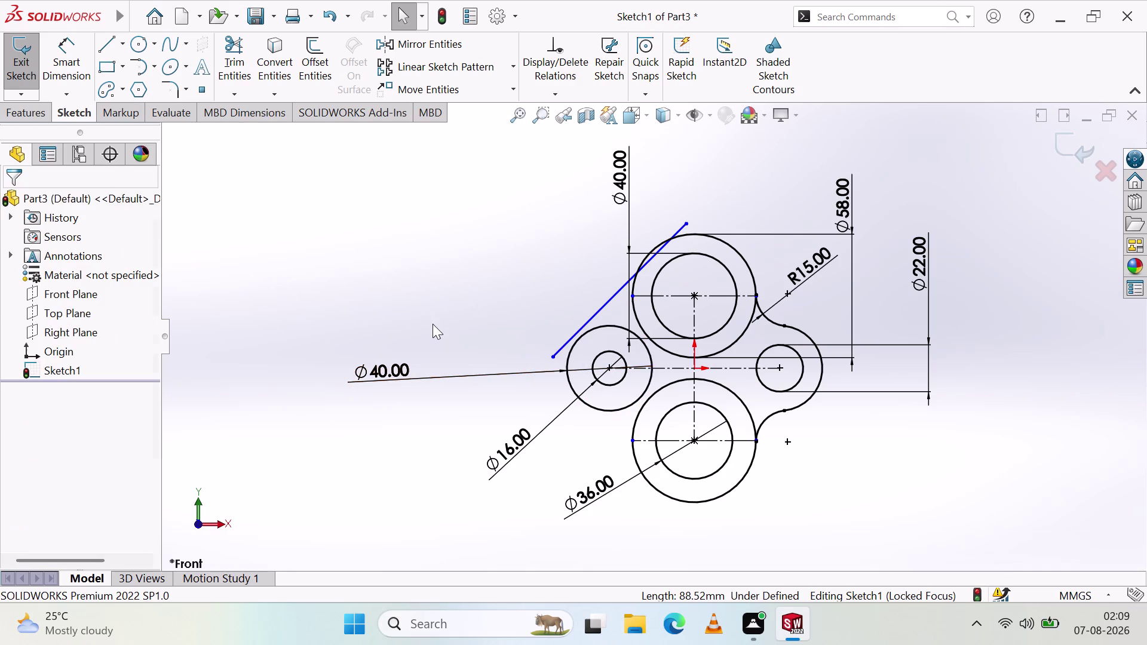
click(568, 335)
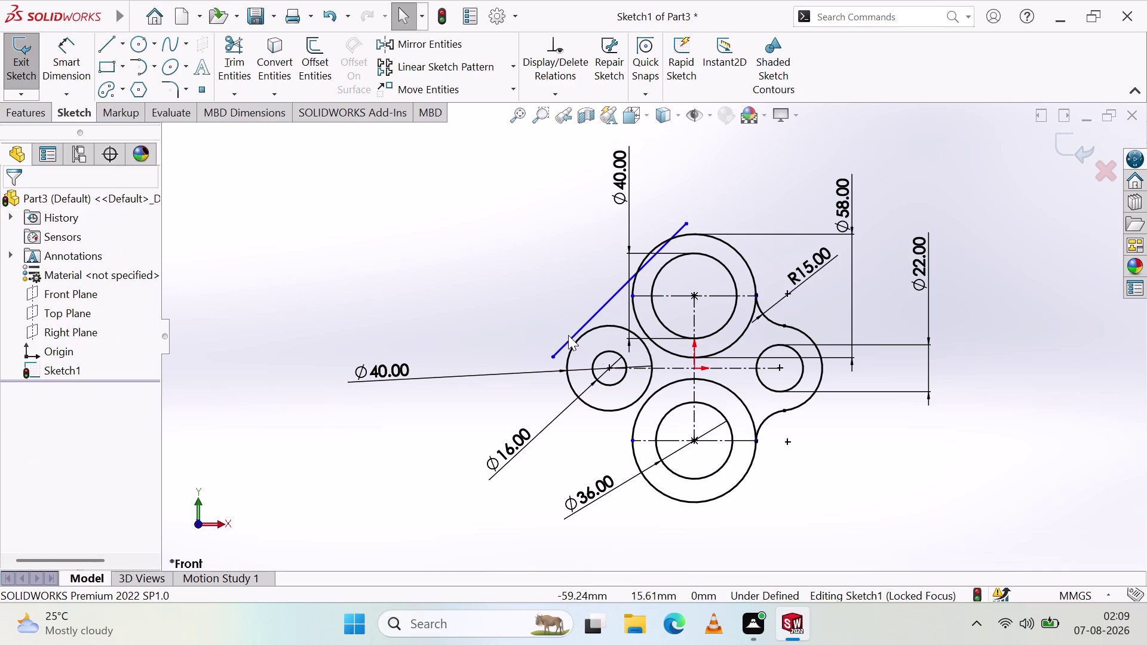
Make the slanted line tangent to the left Ø40 circle.
click(582, 337)
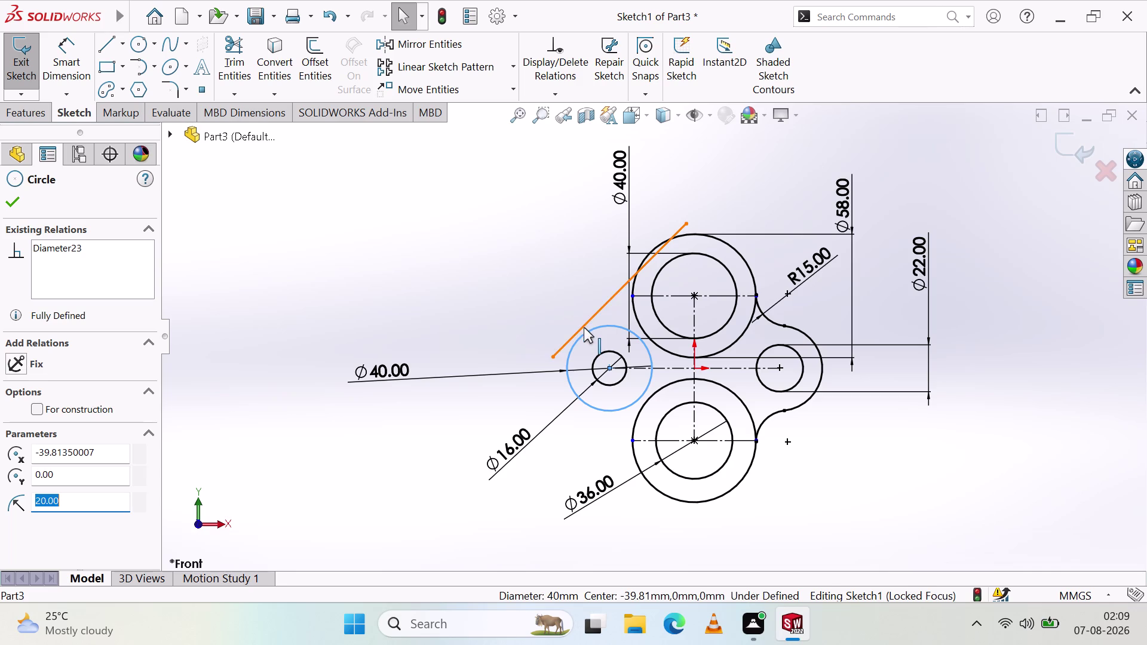
click(584, 327)
click(35, 436)
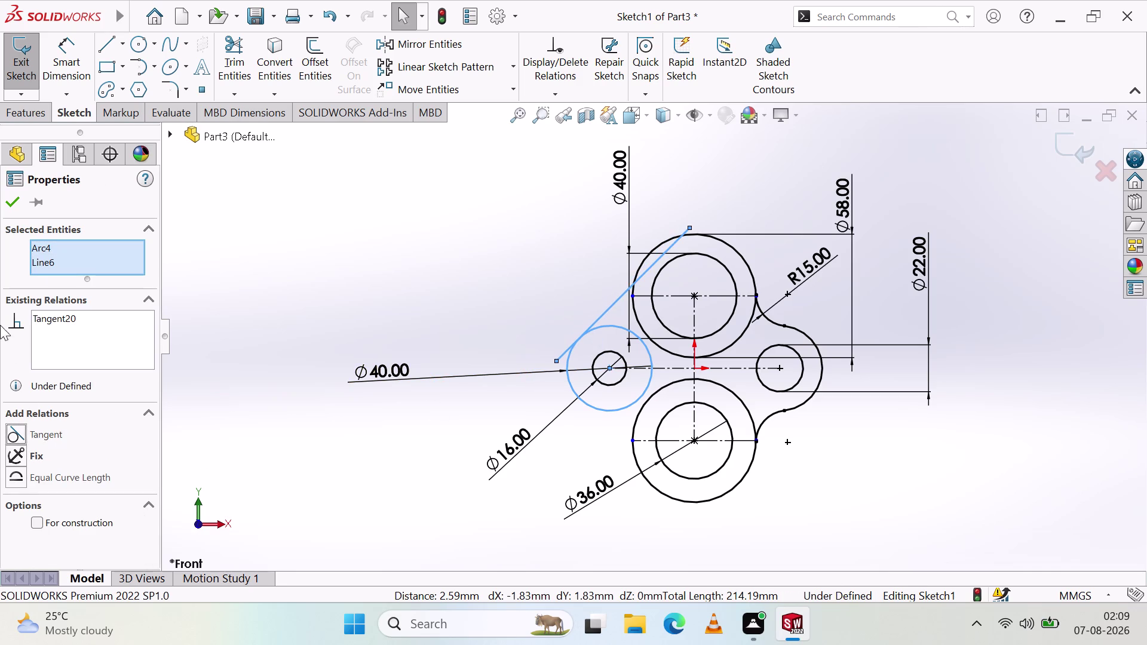
click(20, 208)
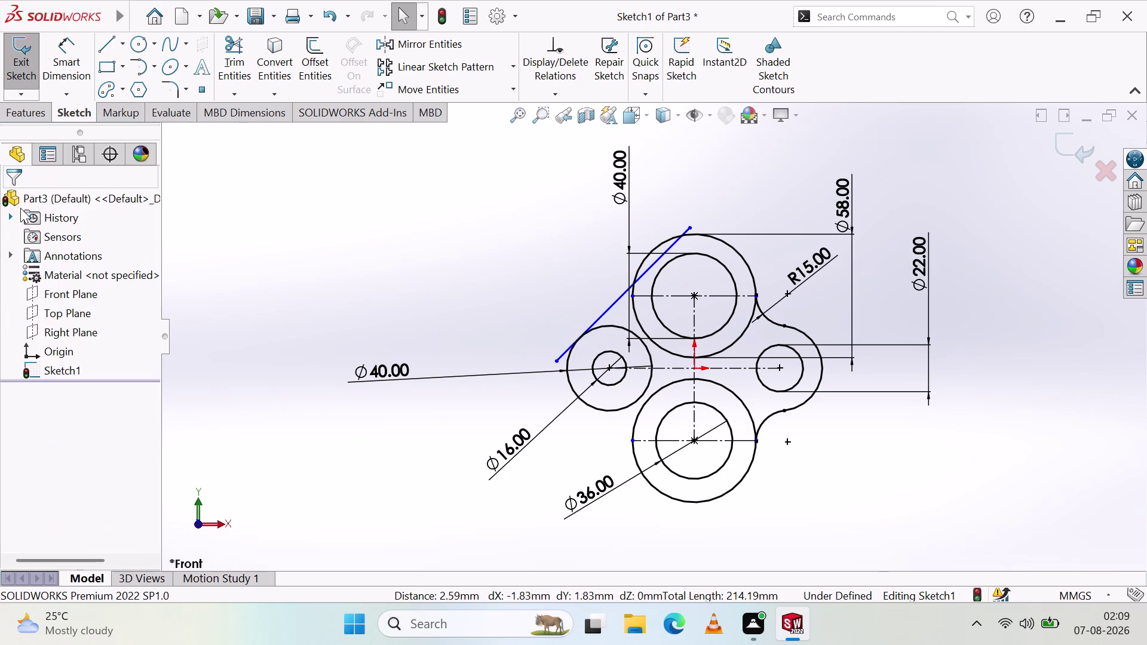
Make the slanted line tangent to the top Ø58 outer circle.
drag(684, 238, 669, 236)
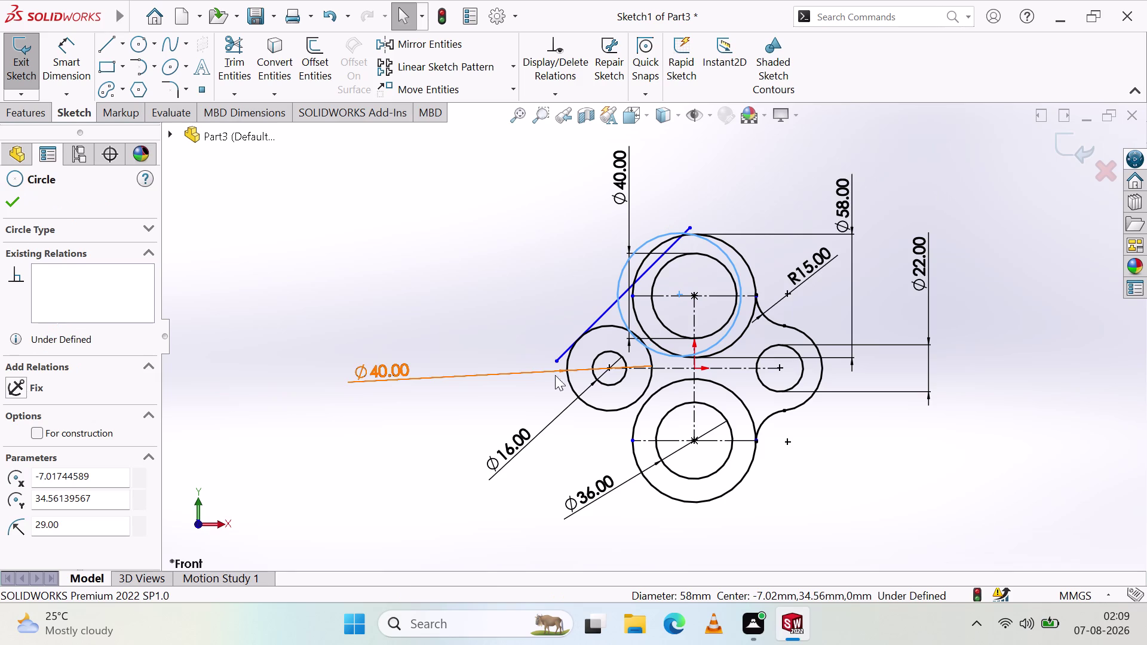
key(Escape)
key(ctrl+z)
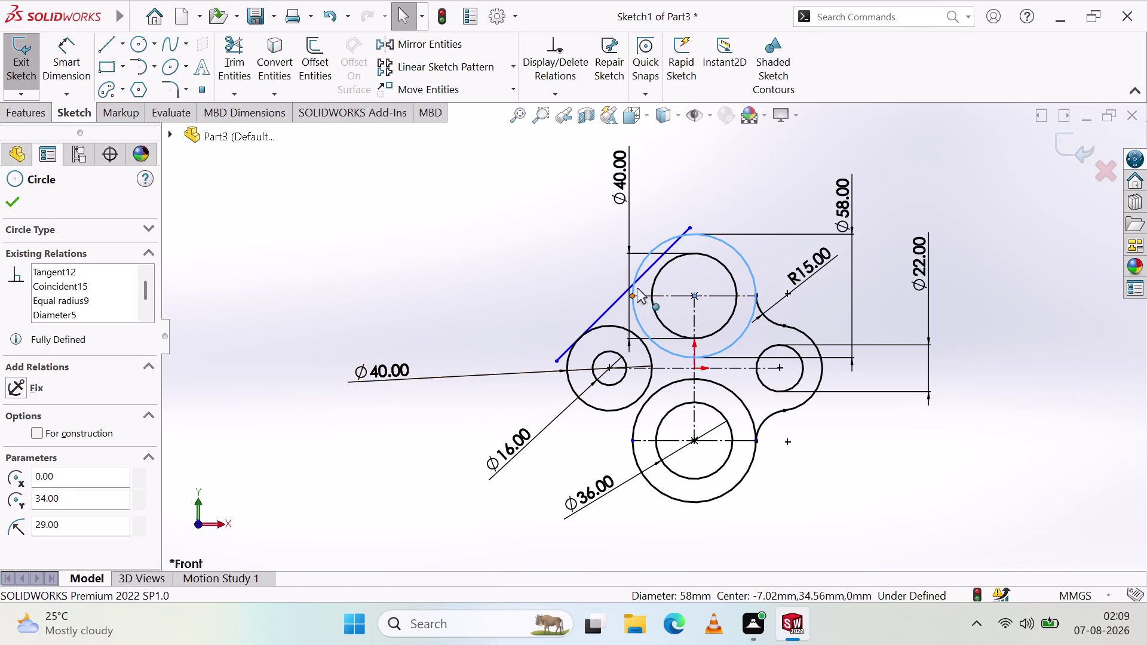
key(Escape)
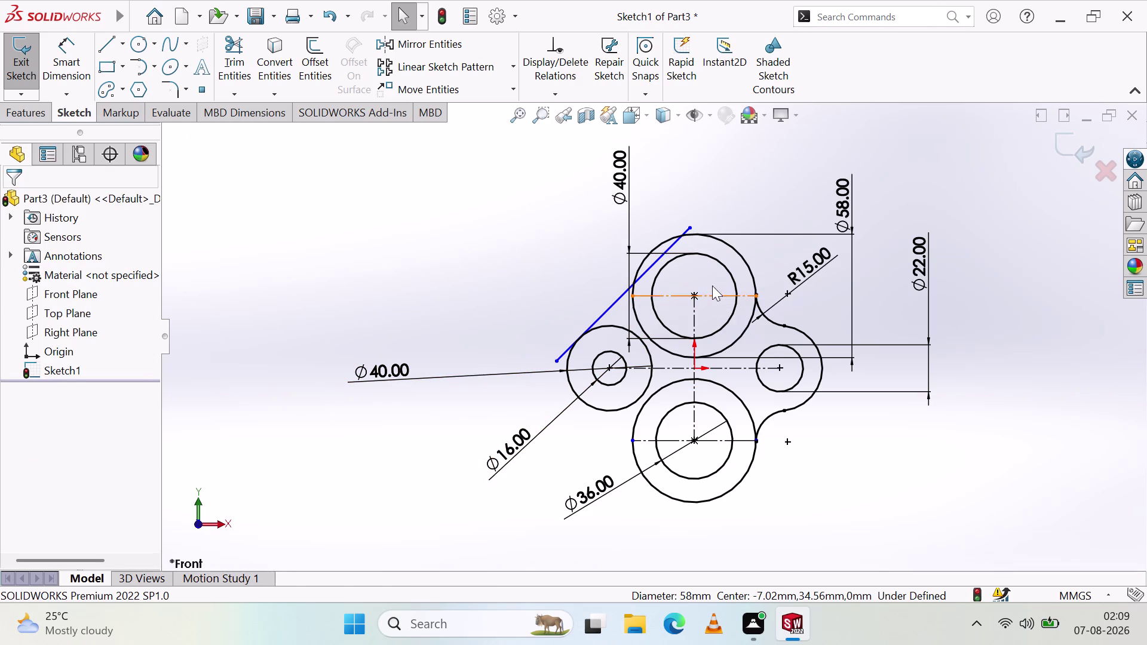
click(676, 242)
click(656, 247)
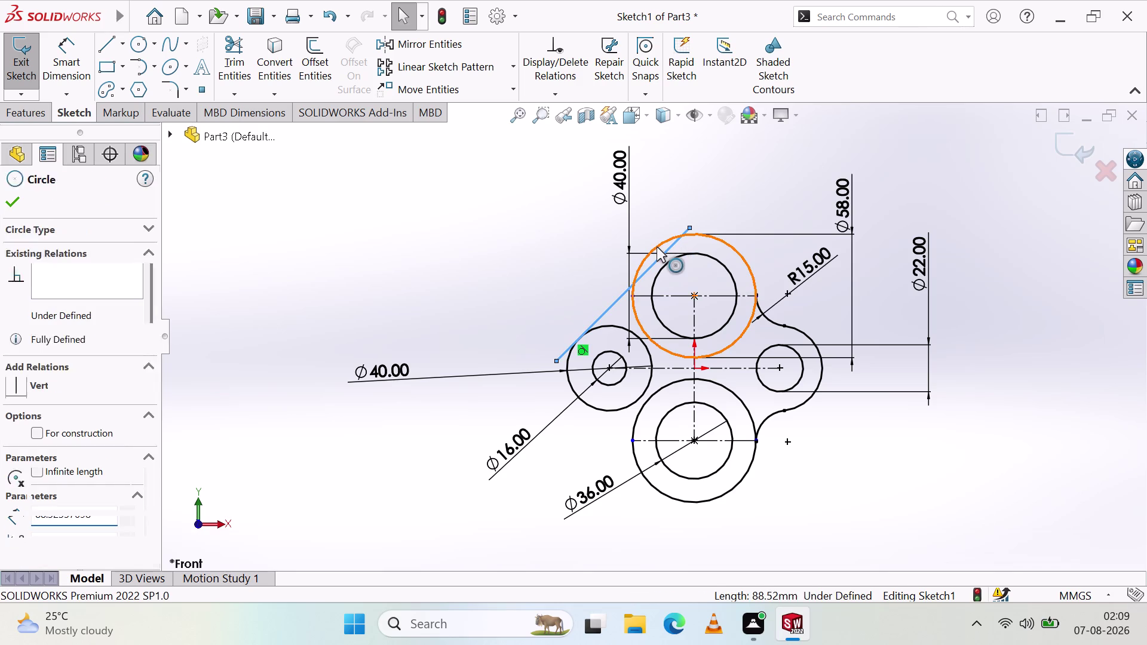
click(38, 430)
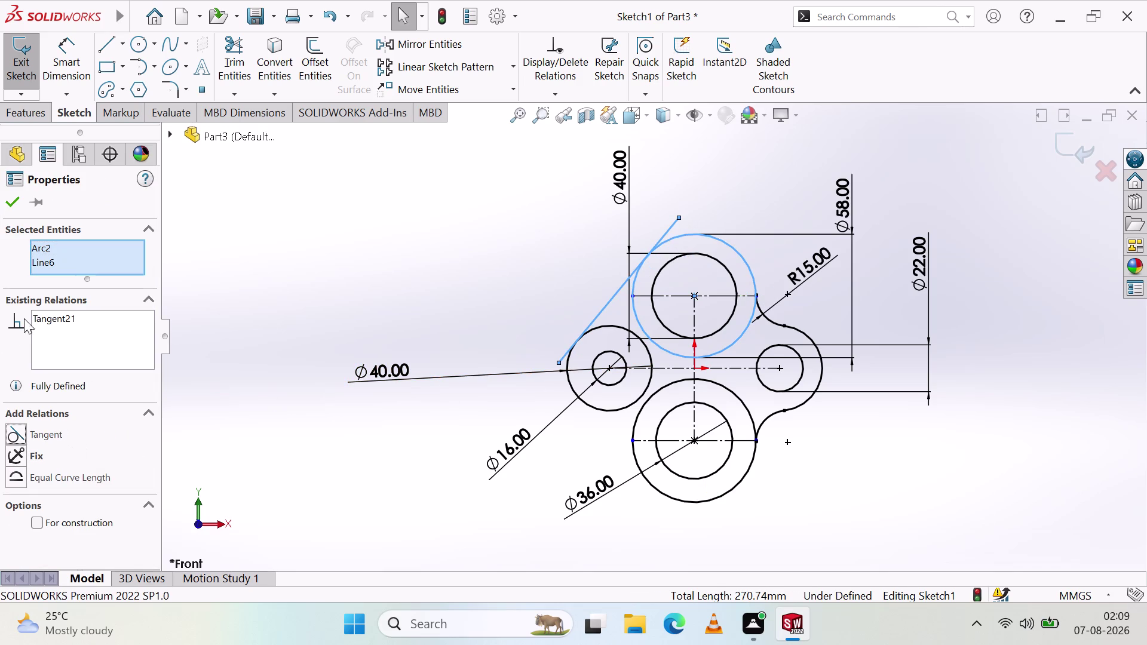
click(9, 209)
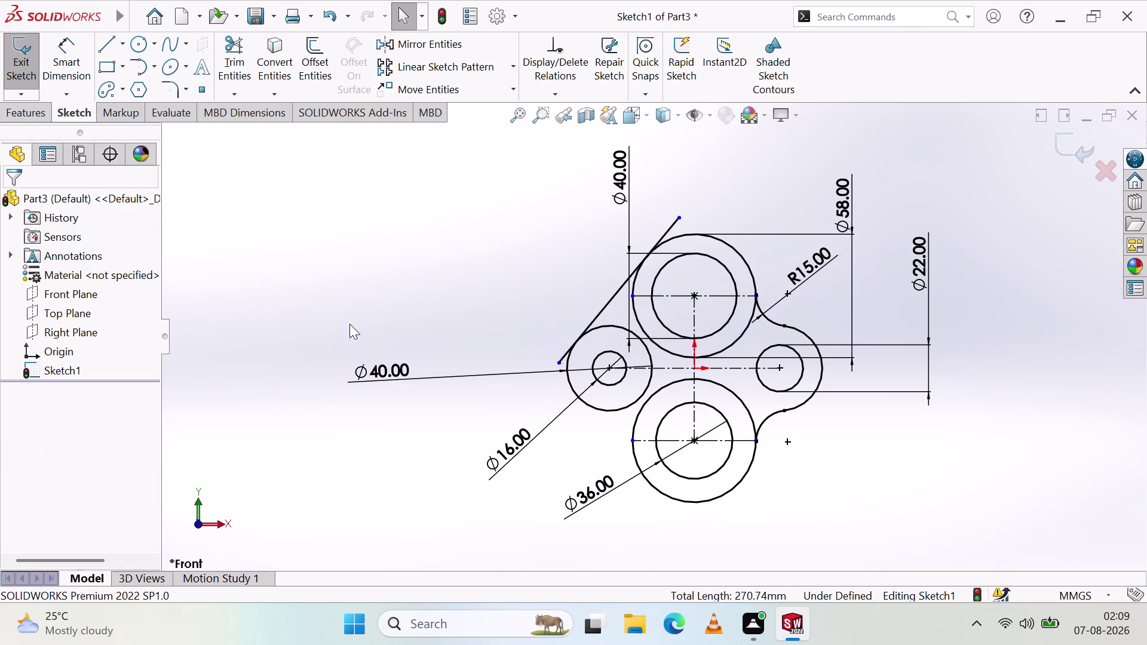
click(353, 304)
scroll(down, 3)
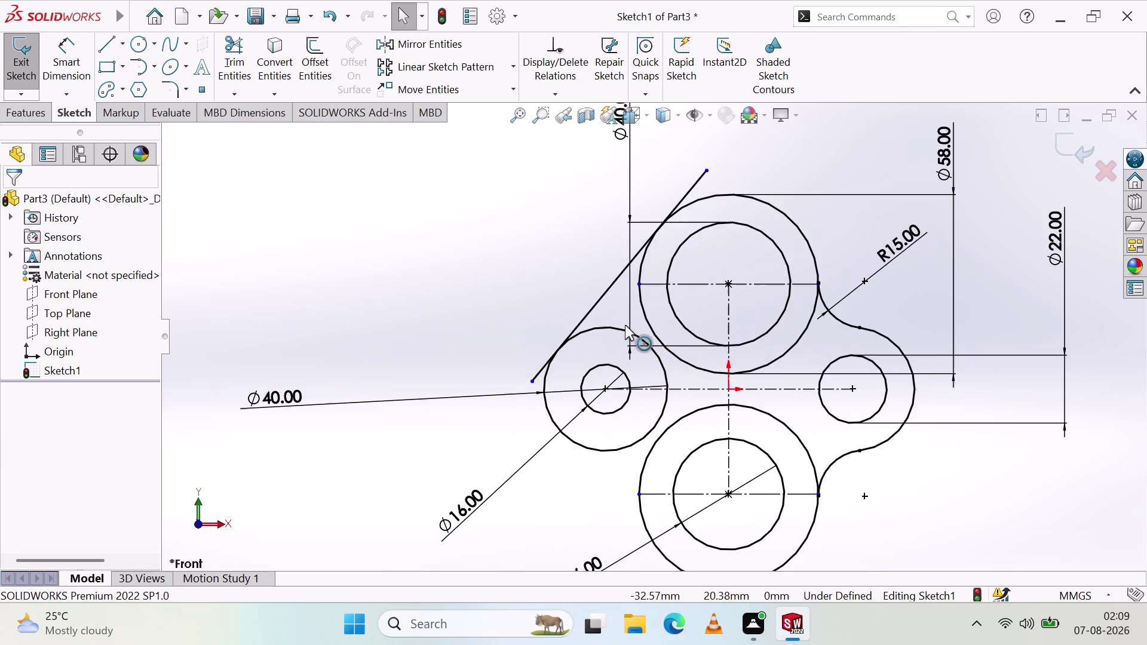
click(225, 58)
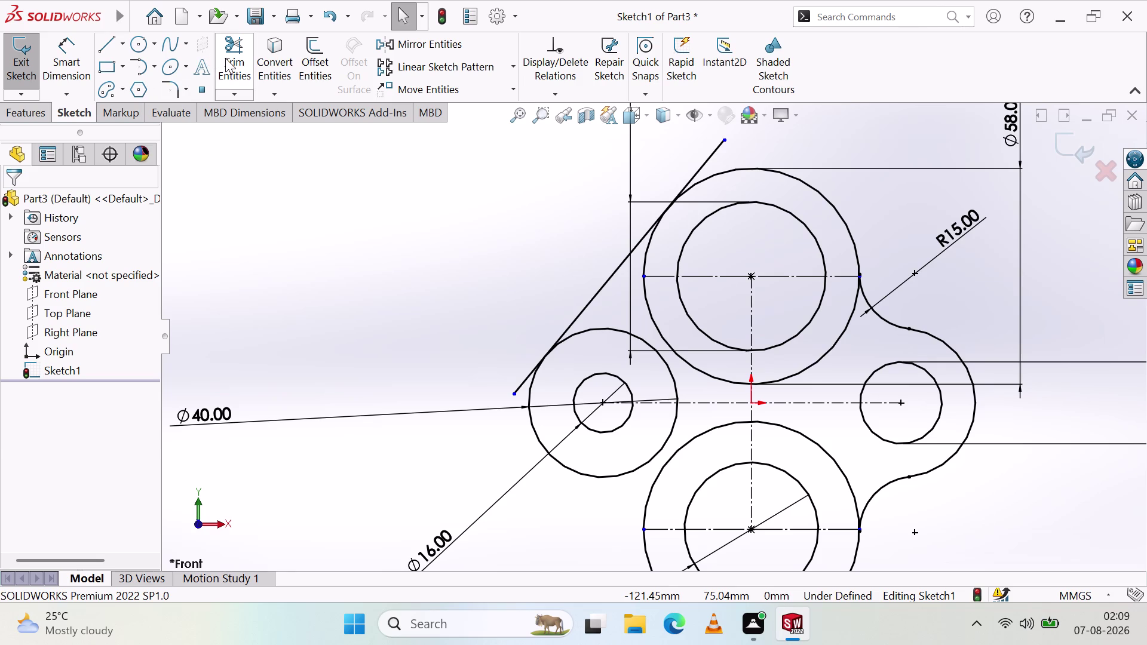
Trim the tangent line's overhang past the top circle, then select the trimmed line.
click(710, 154)
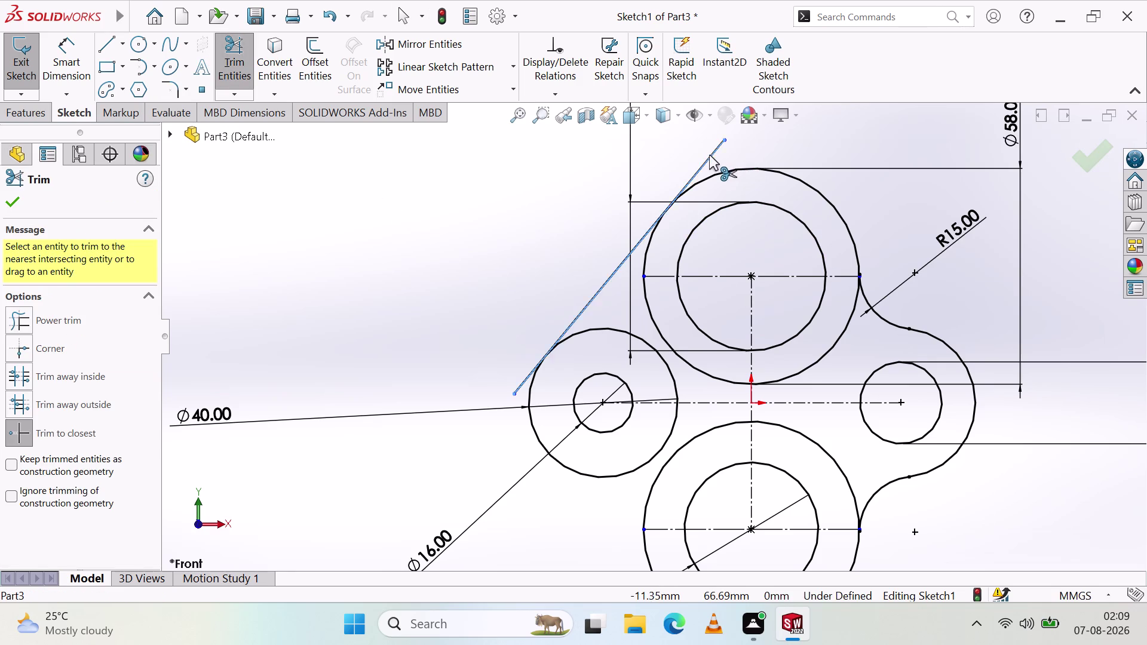
click(520, 385)
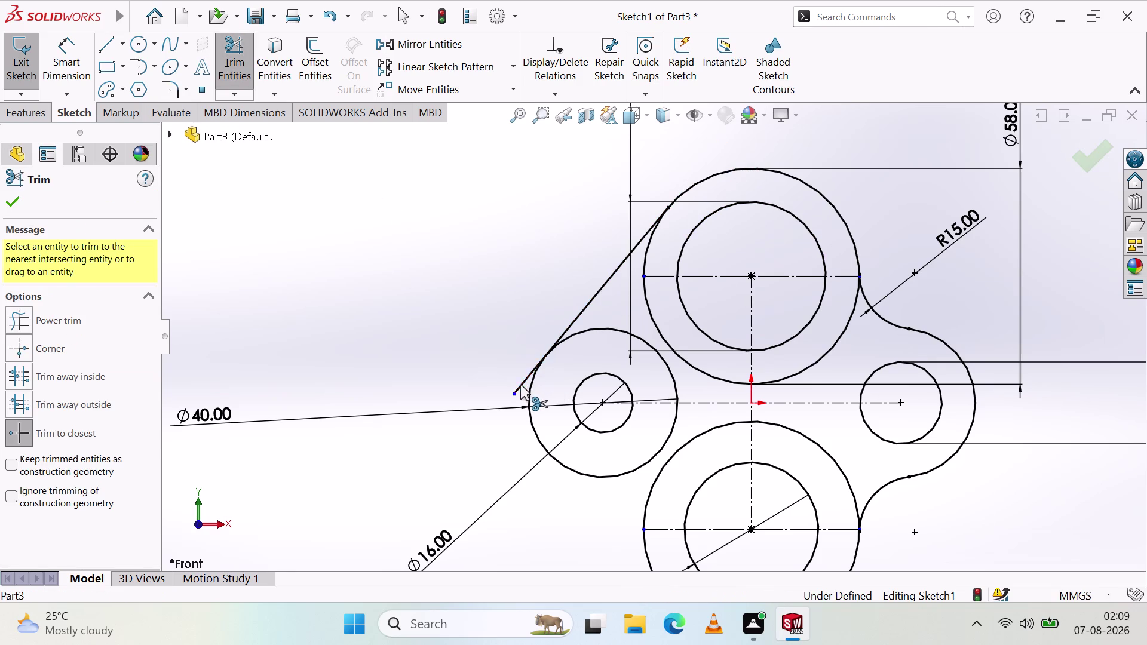
key(Escape)
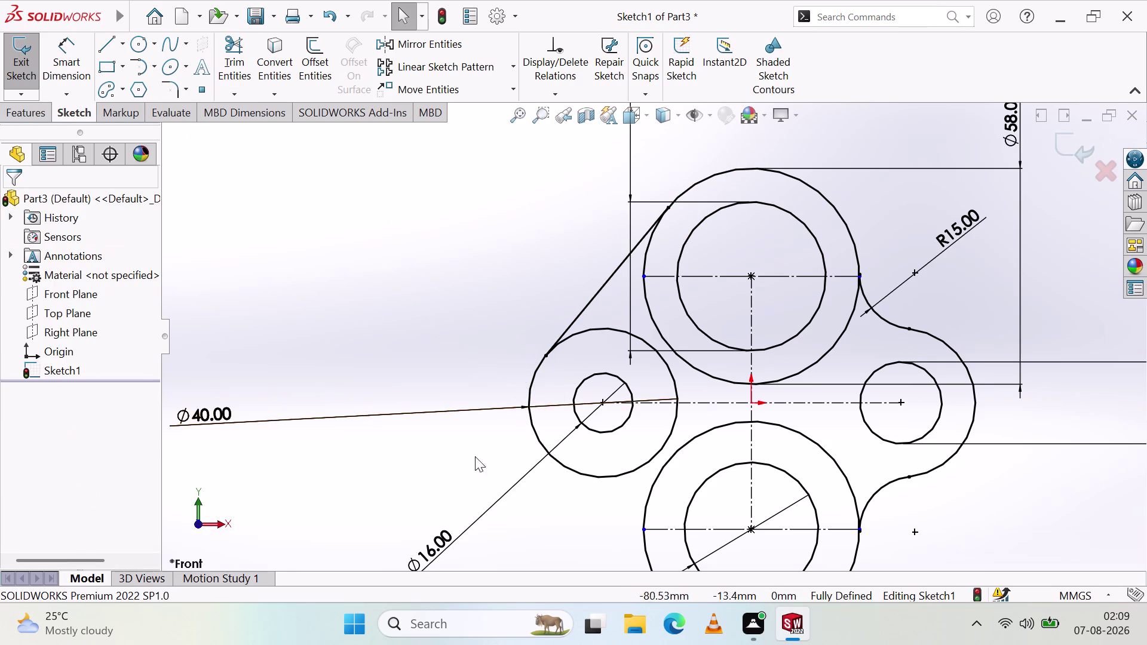
key(Escape)
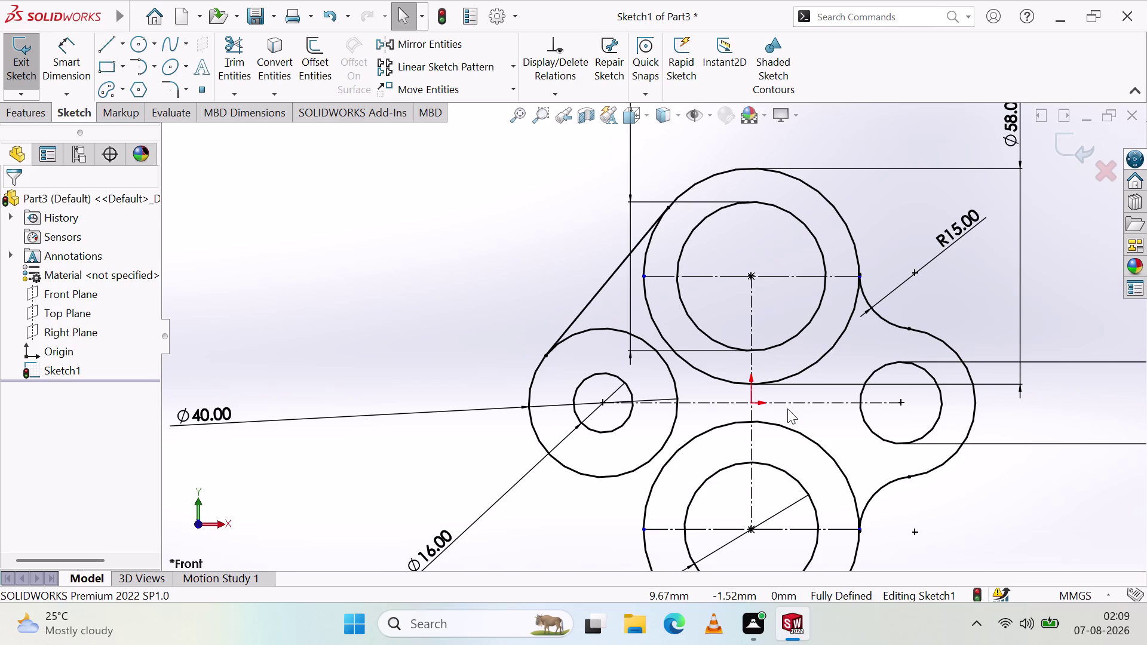
scroll(up, 3)
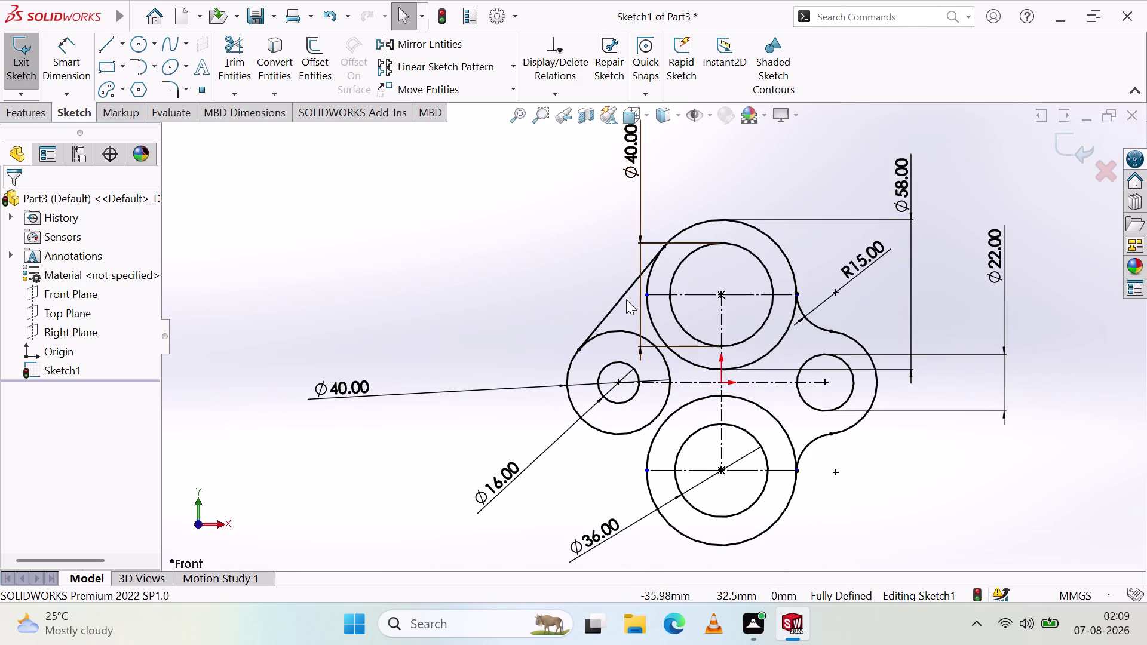
click(619, 303)
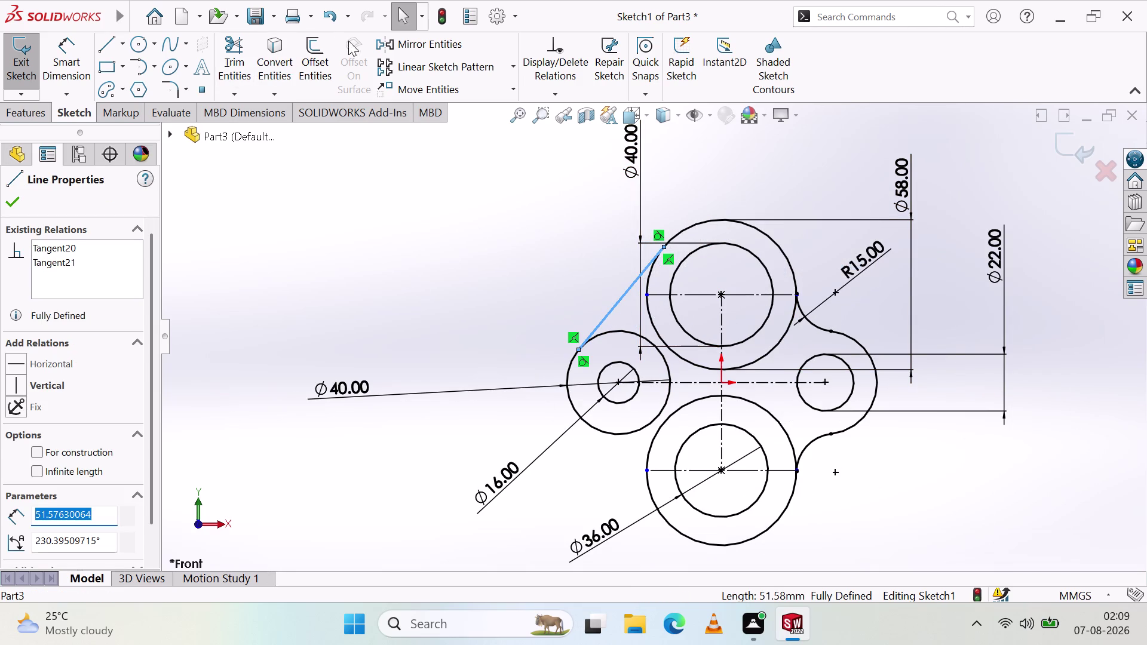
click(407, 42)
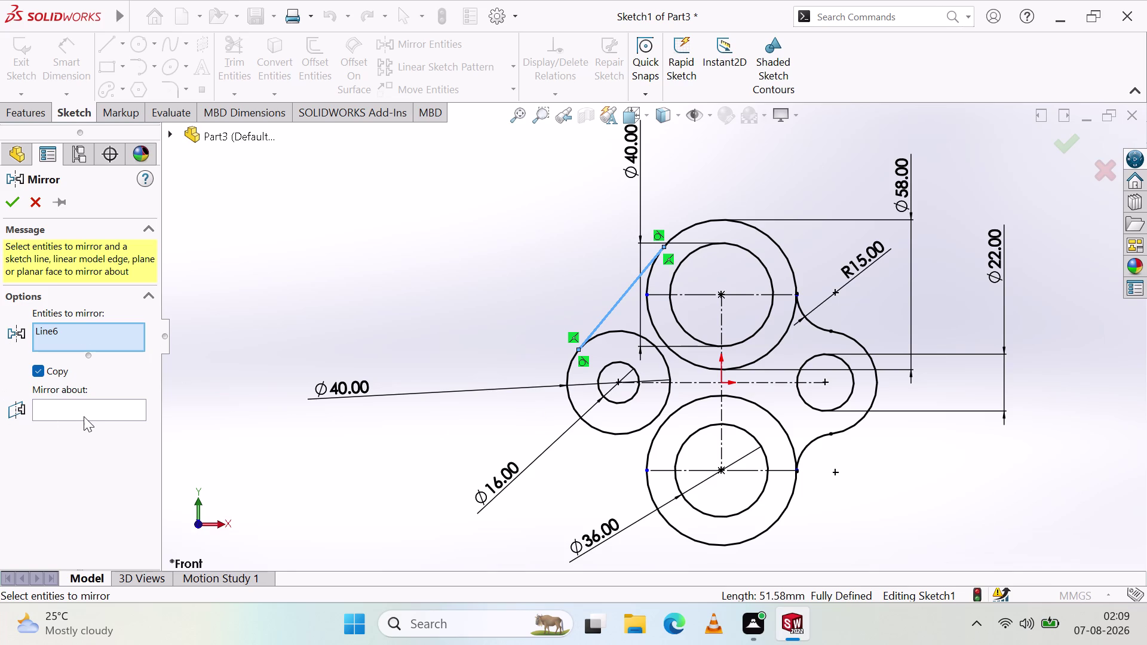
Mirror tangent line Line6 about the horizontal centerline as a copy.
click(84, 417)
click(111, 408)
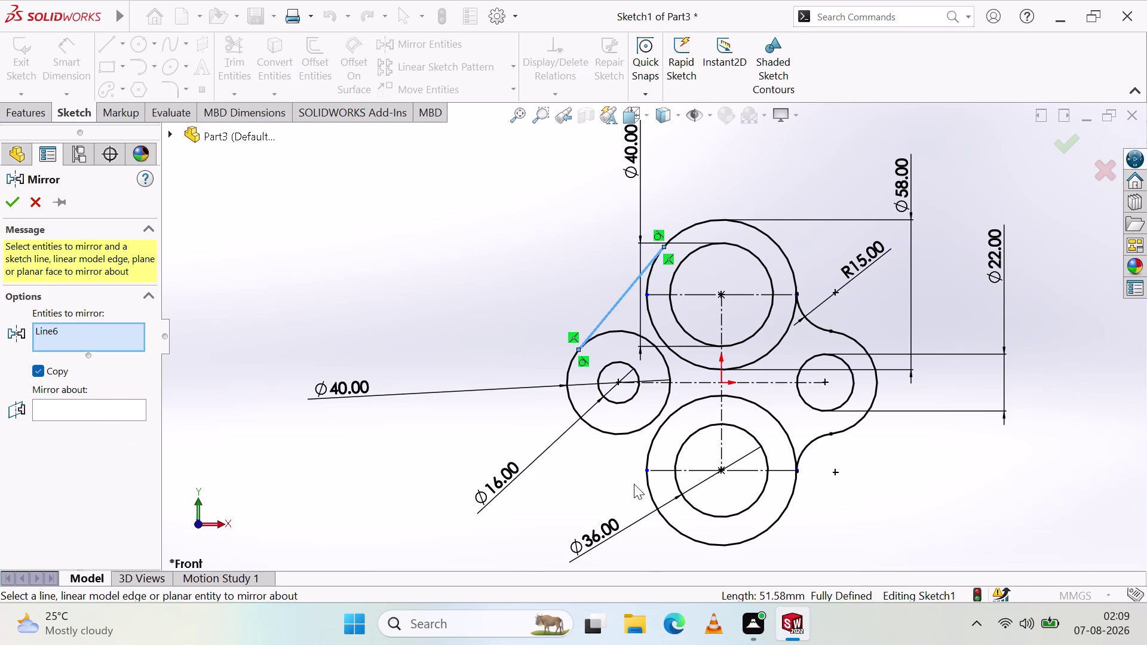
click(710, 384)
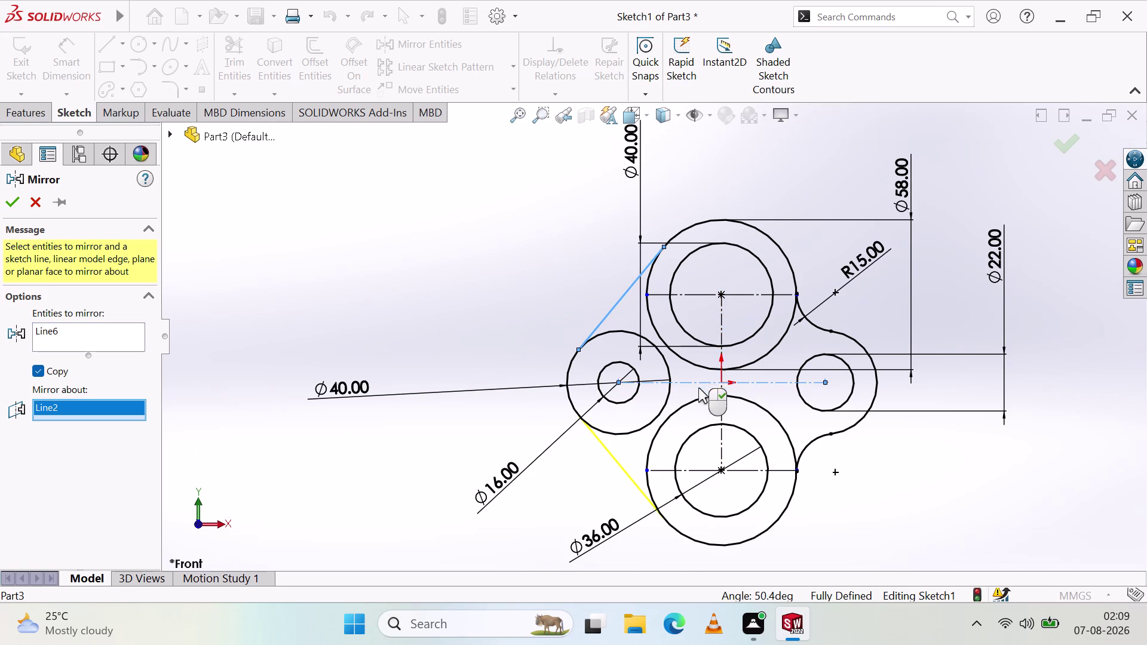
click(16, 209)
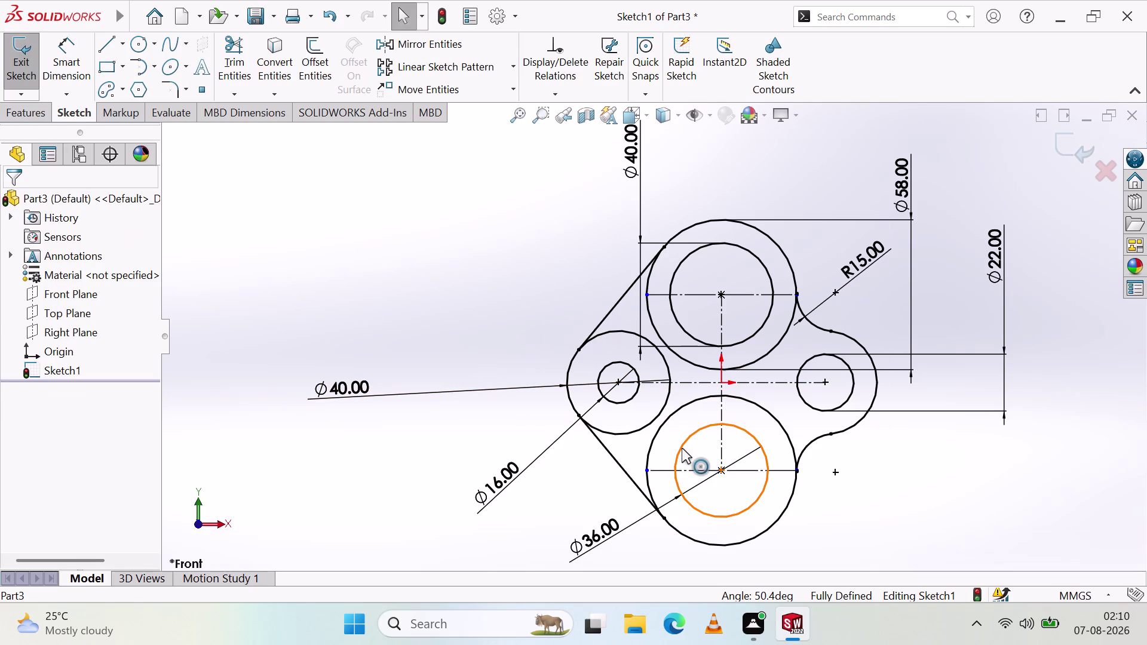
click(246, 69)
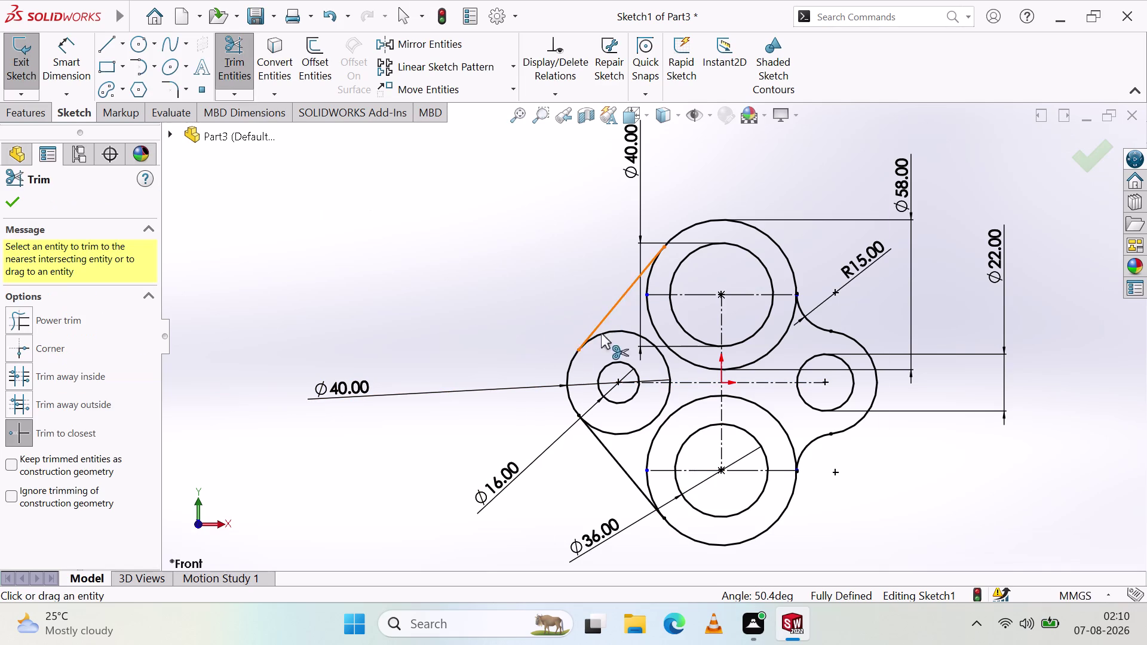
Trim the left circle's inner arc between the two tangent lines.
click(664, 364)
click(662, 407)
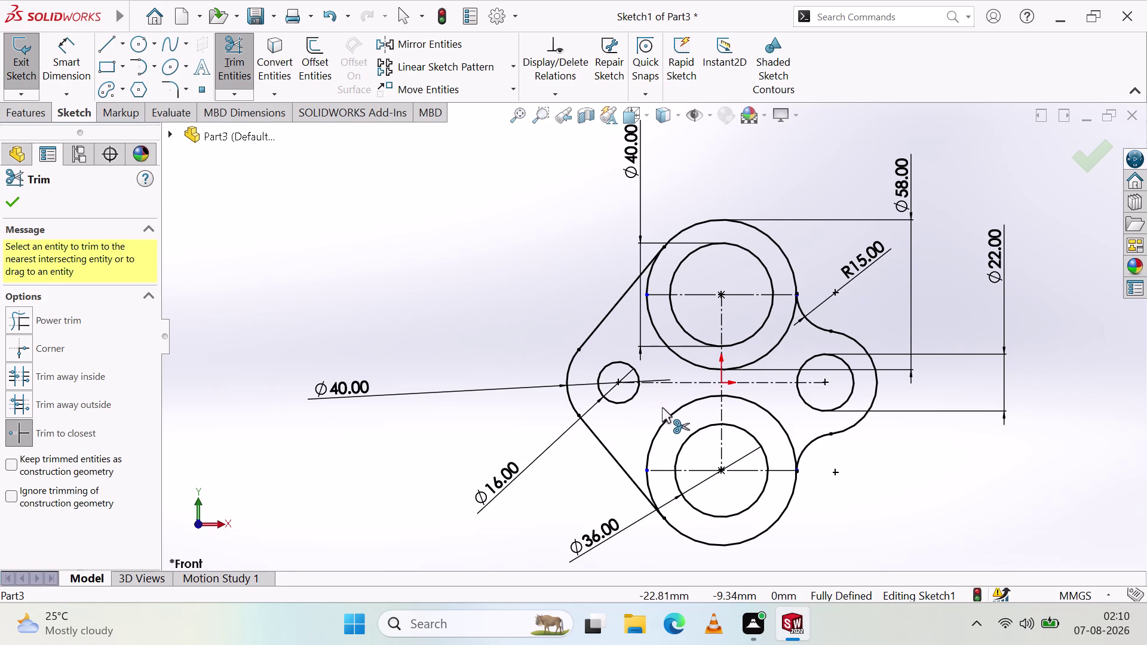
click(16, 196)
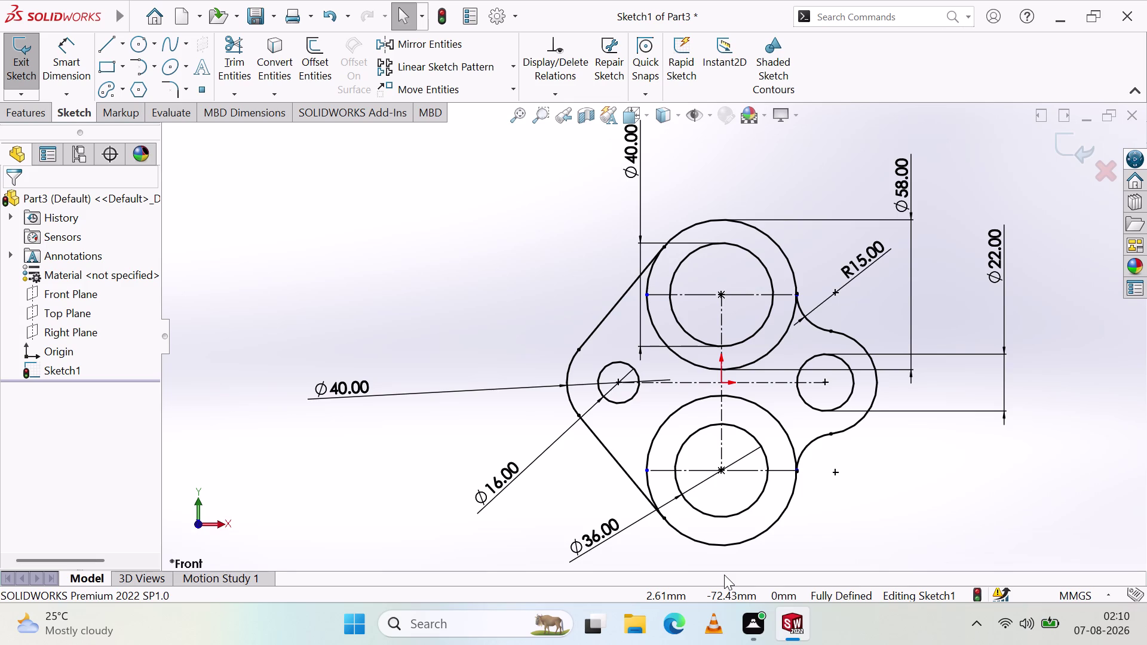
key(Escape)
key(Escape)
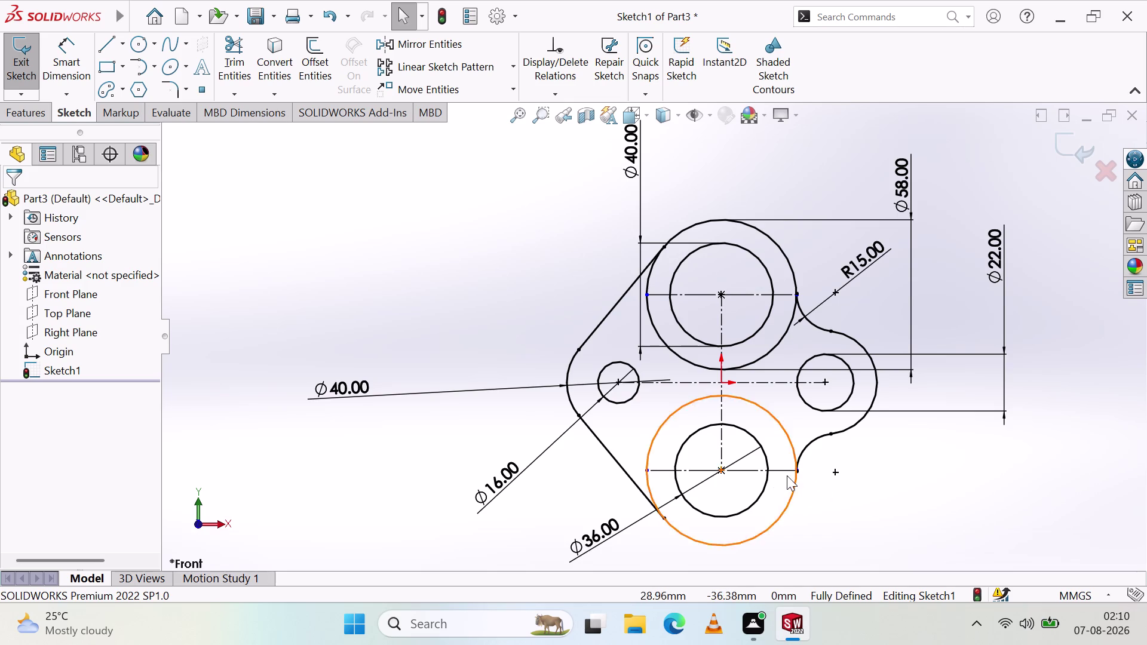
Delete the horizontal diameter lines across the bottom and top circles.
click(758, 470)
key(Delete)
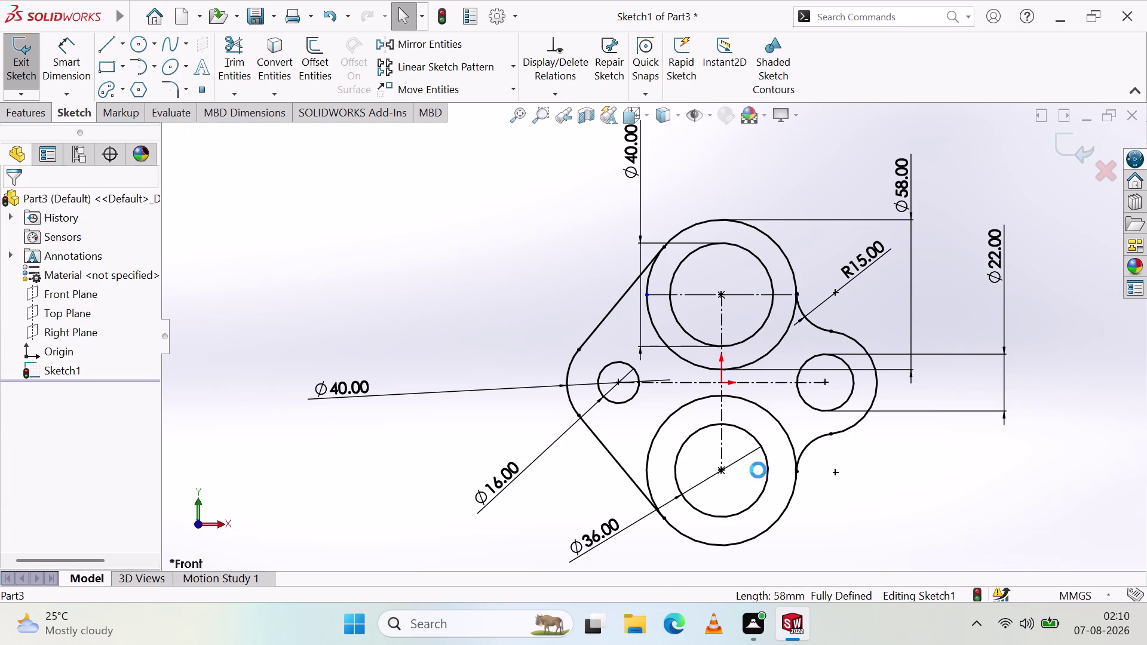
click(738, 292)
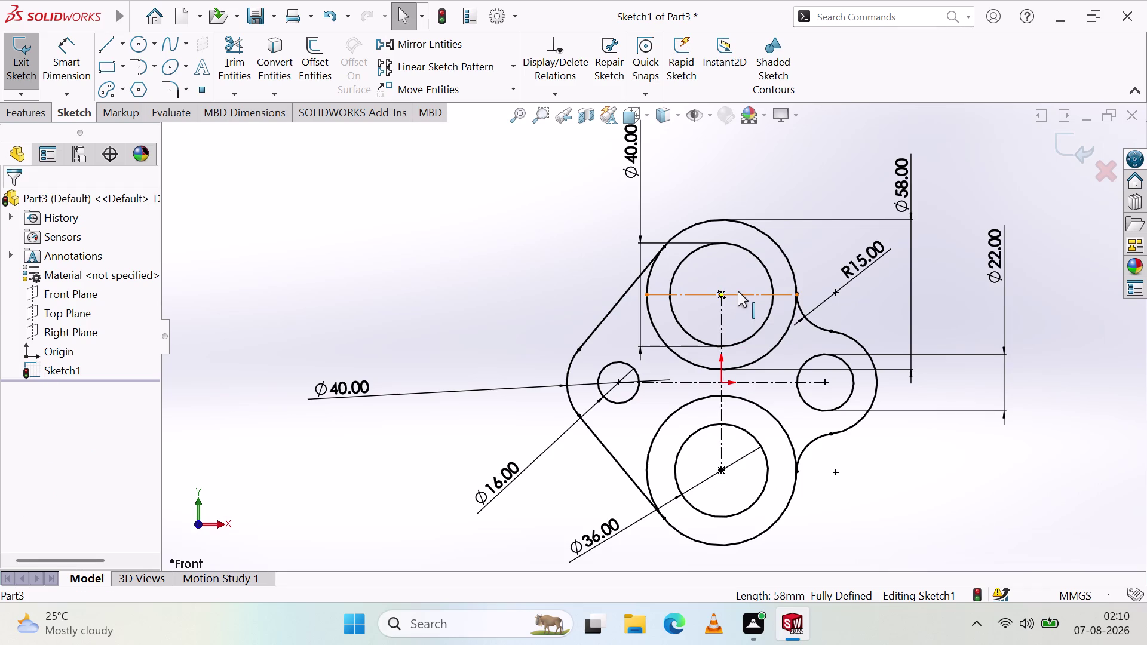
key(Delete)
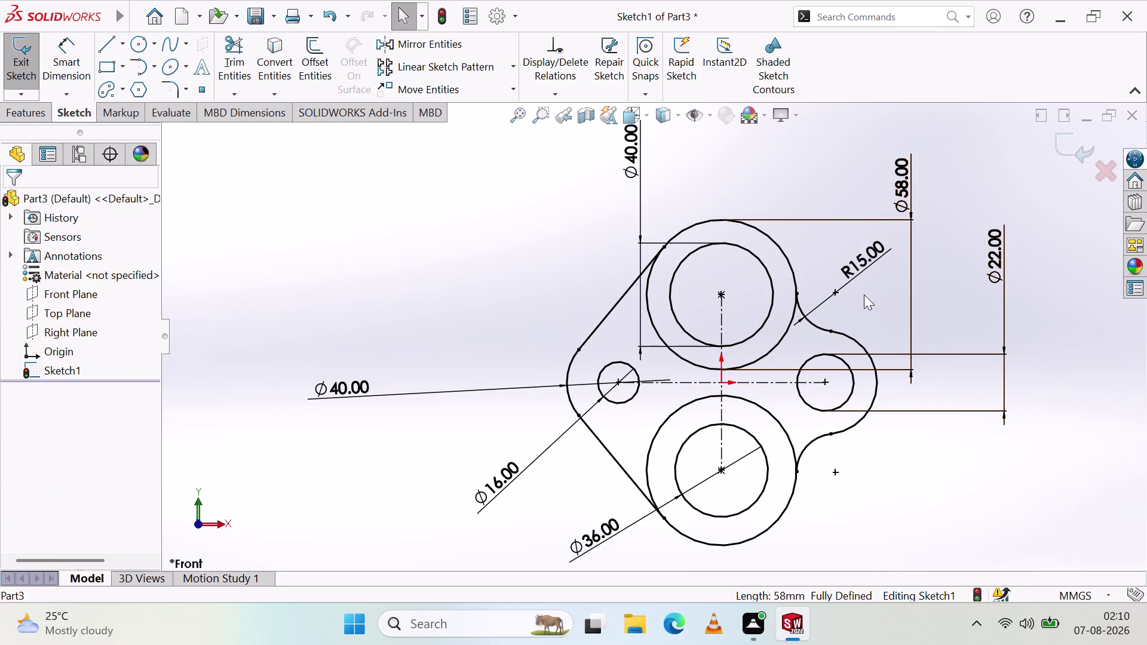
Delete the Ø58 diameter dimension and fix the upper and lower circle centre points.
scroll(up, 3)
click(861, 202)
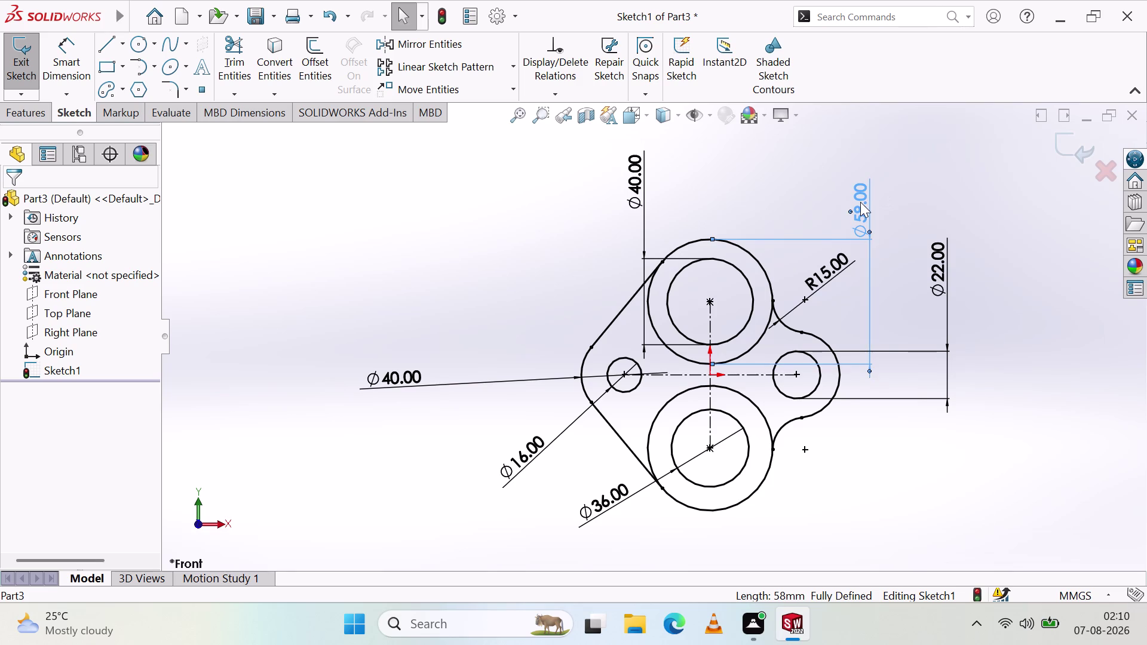
key(Delete)
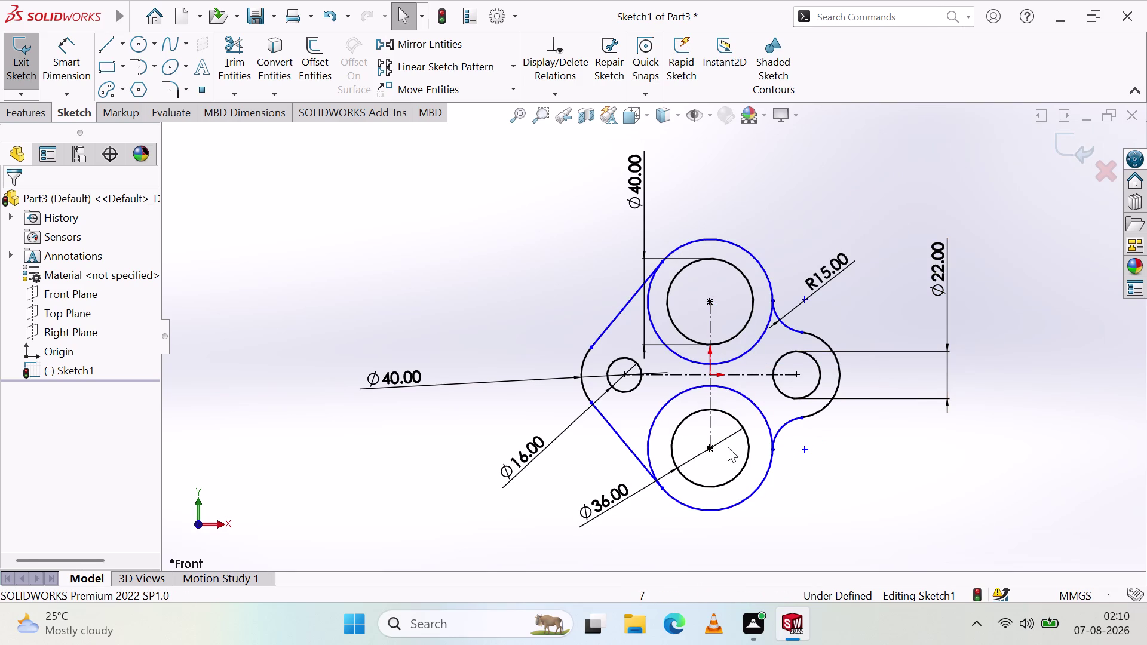
click(708, 447)
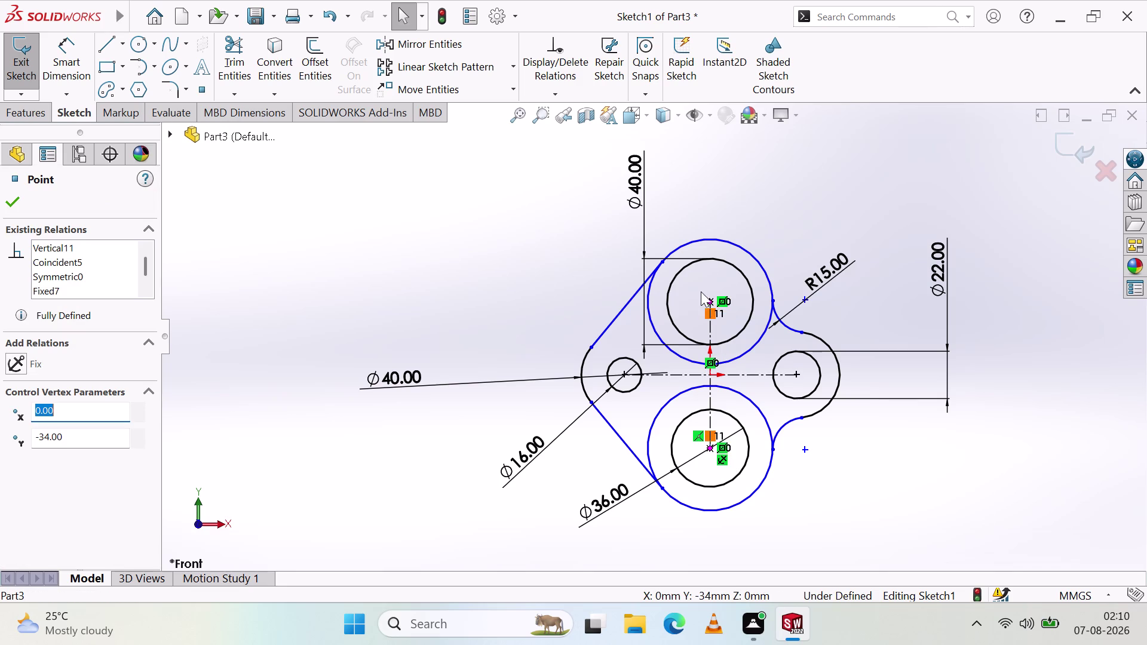
click(712, 301)
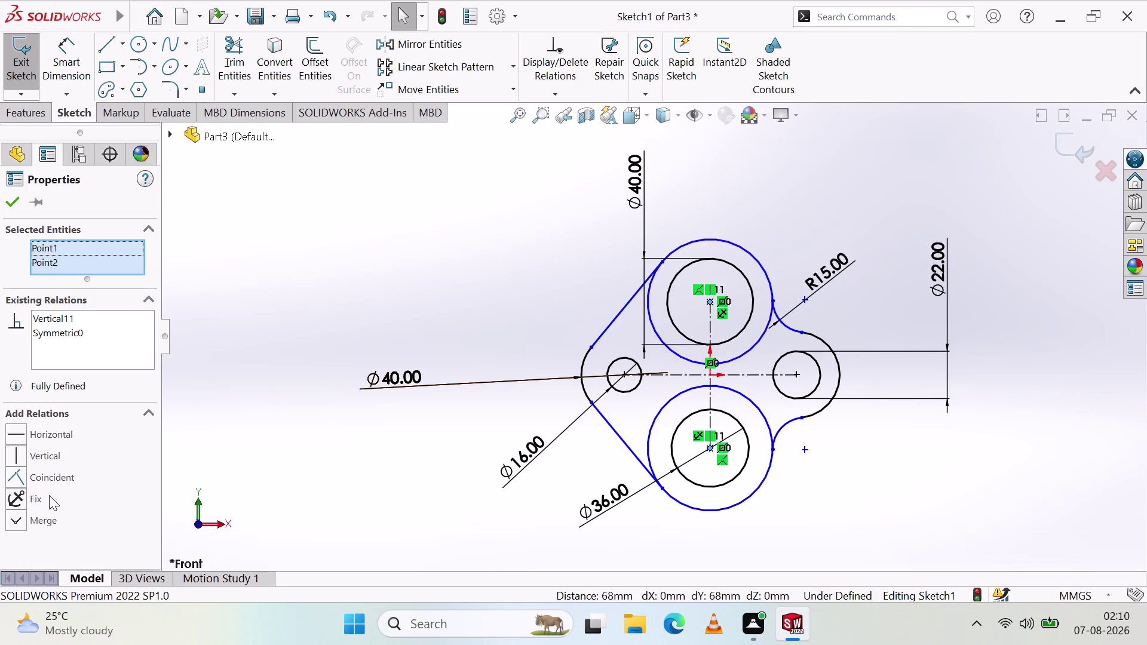
click(19, 496)
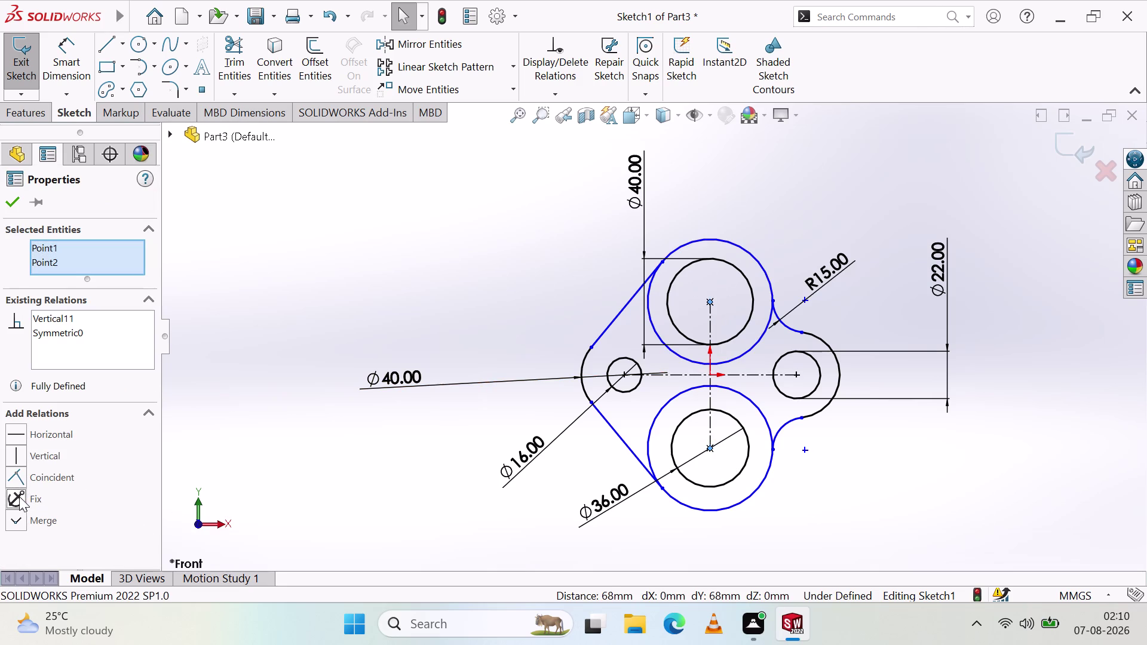
click(13, 206)
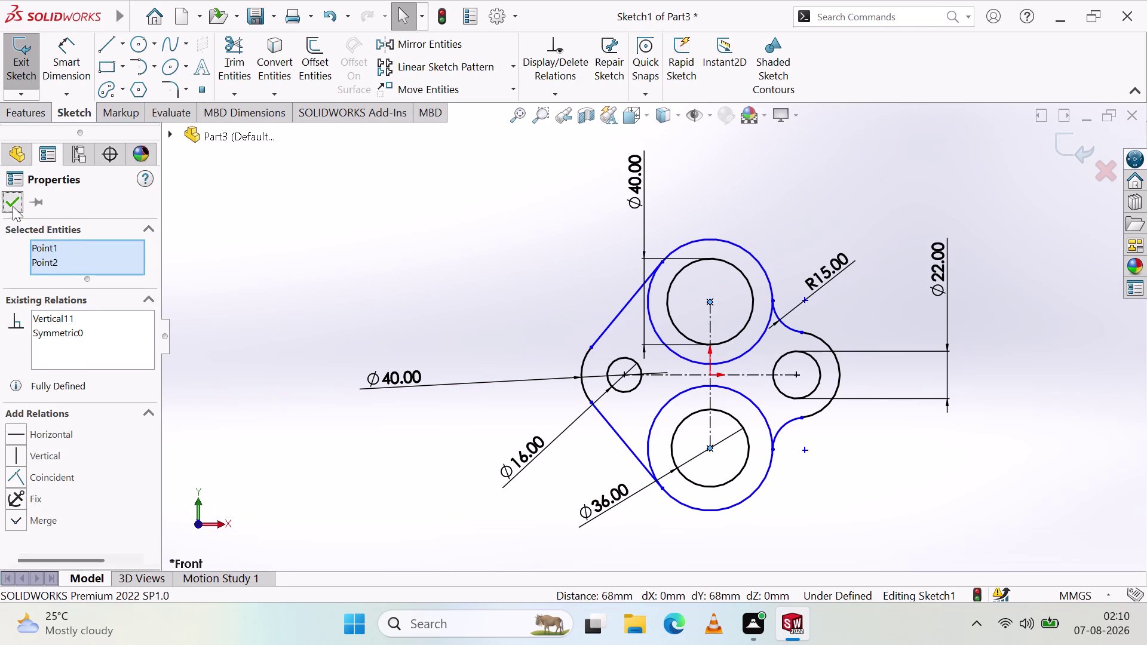
click(389, 292)
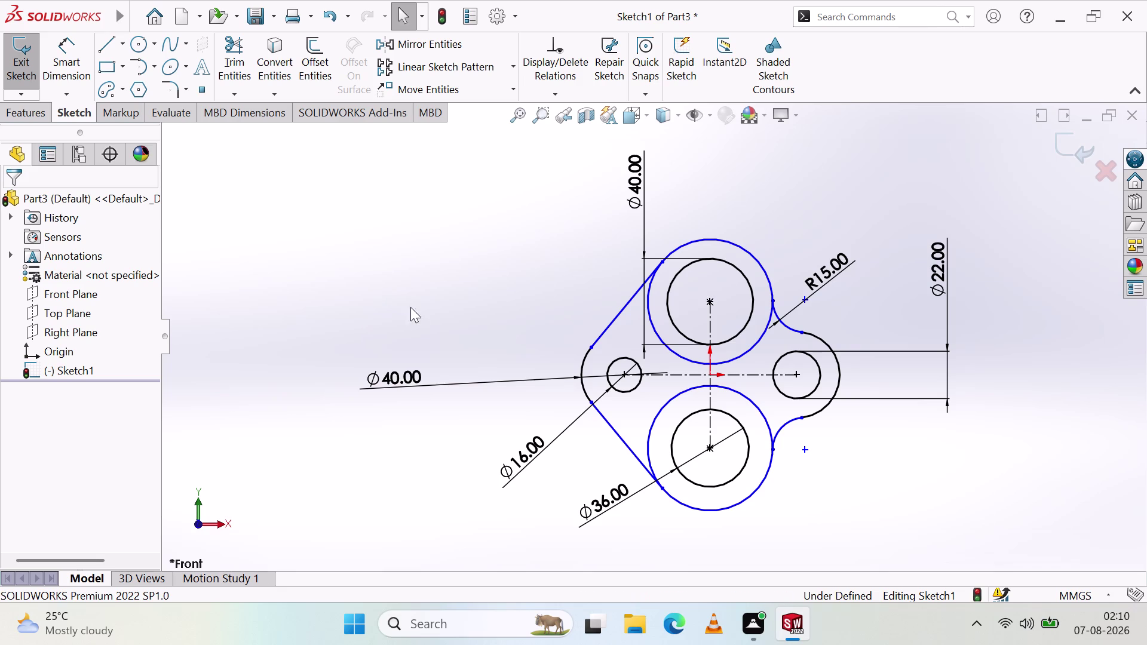
Make the upper and lower outer arcs symmetric about the horizontal centreline.
click(682, 391)
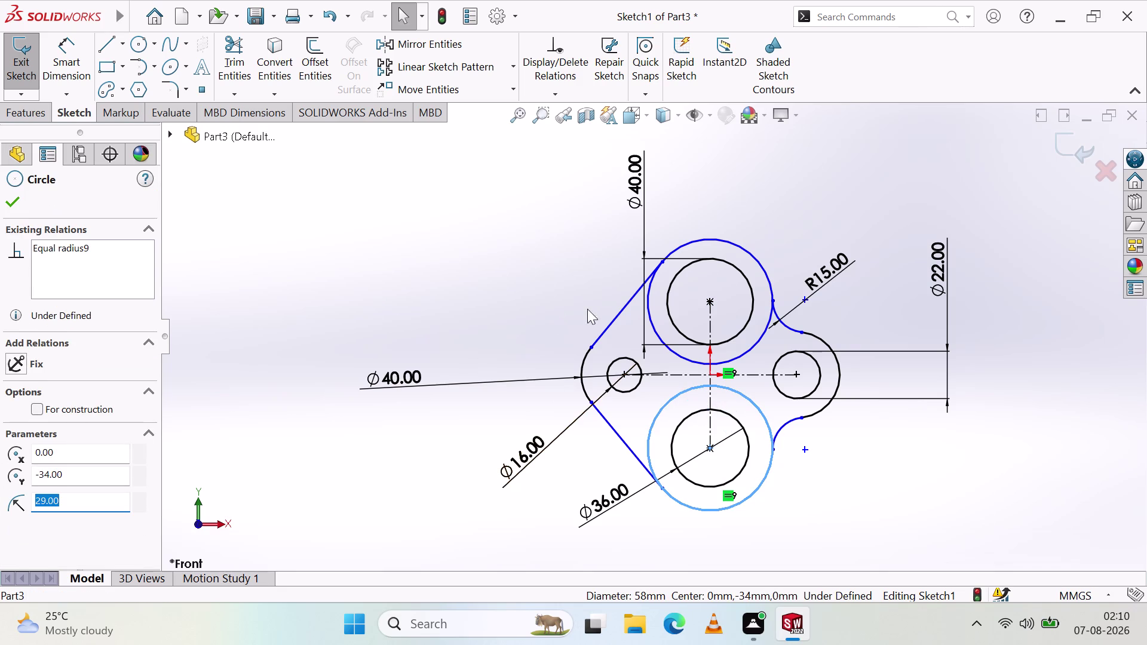
click(670, 349)
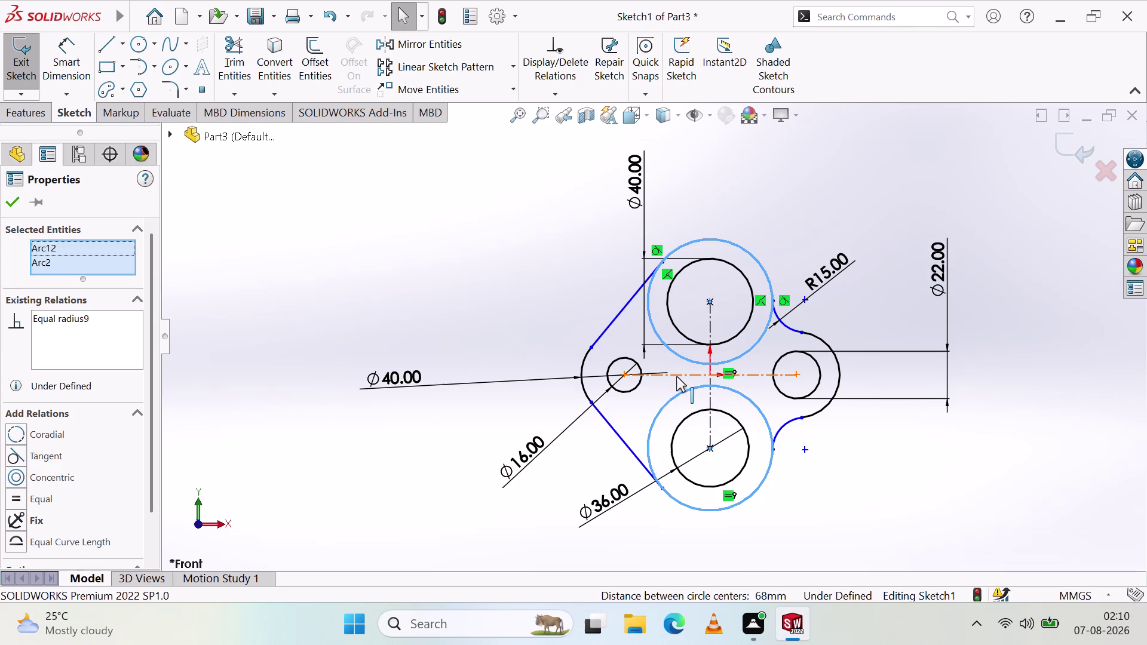
click(684, 373)
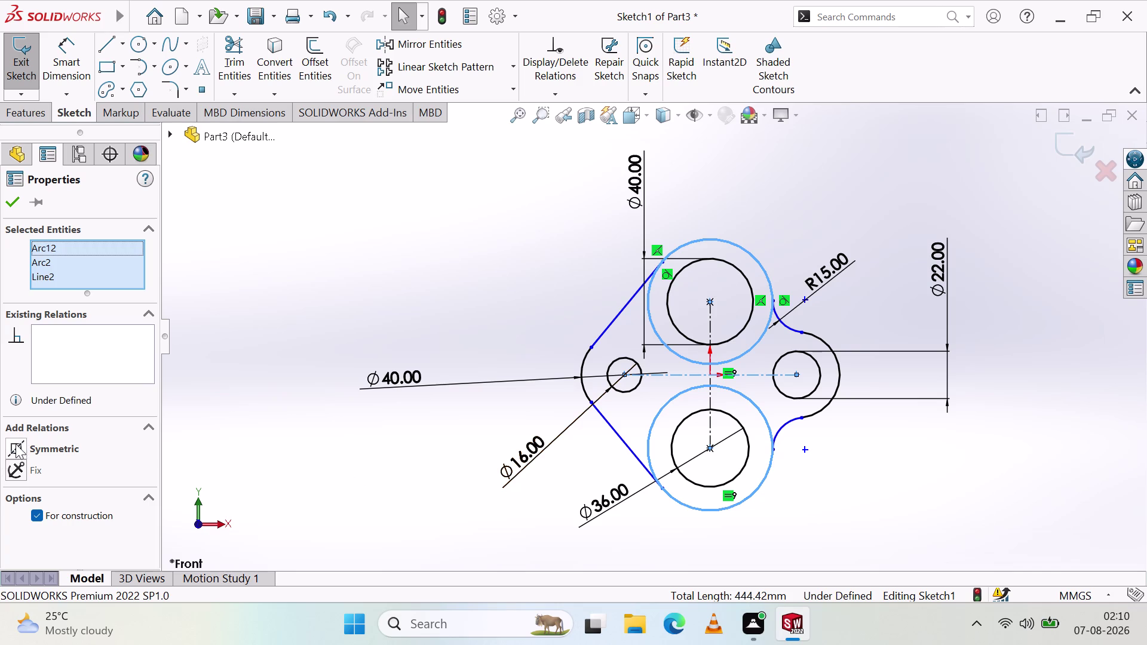
click(21, 441)
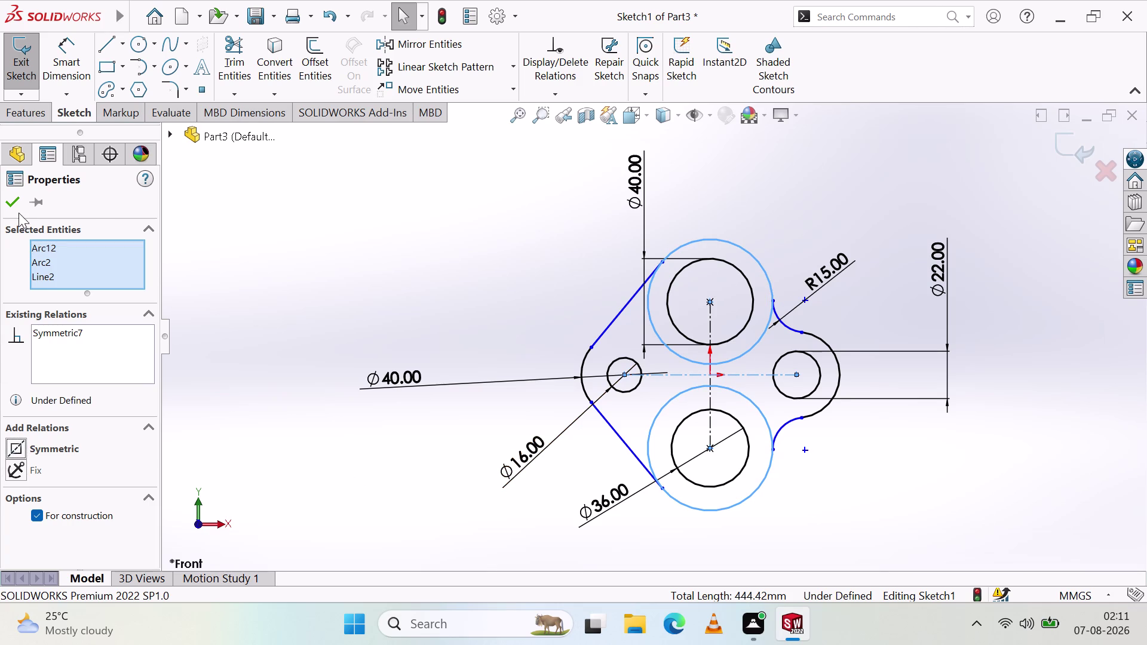
click(11, 205)
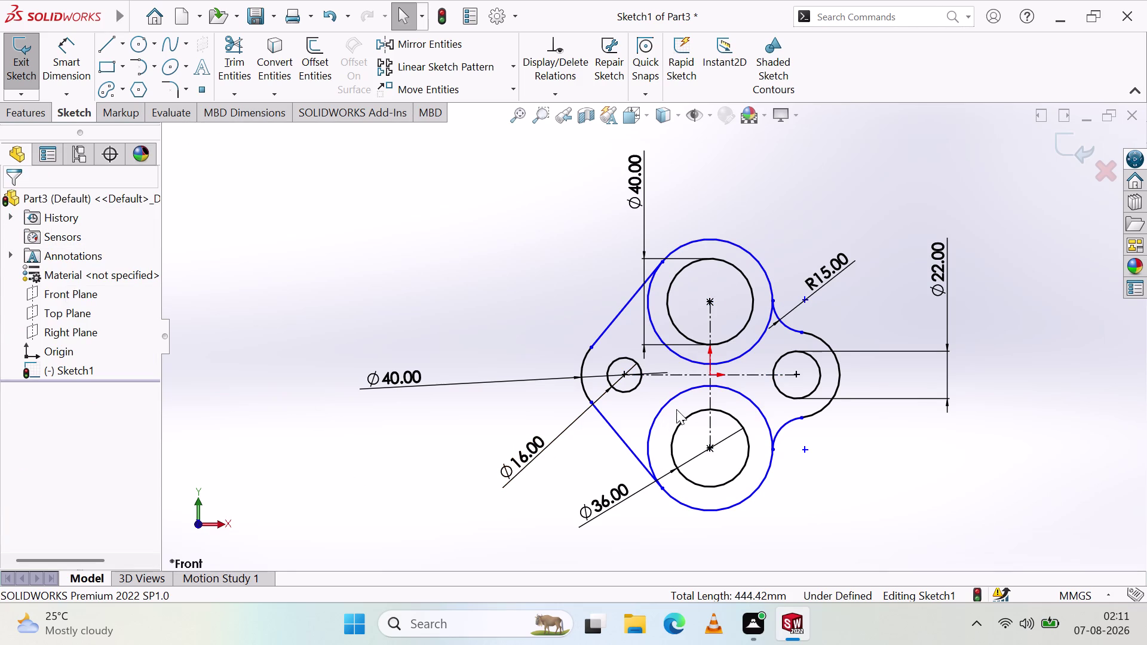
click(613, 319)
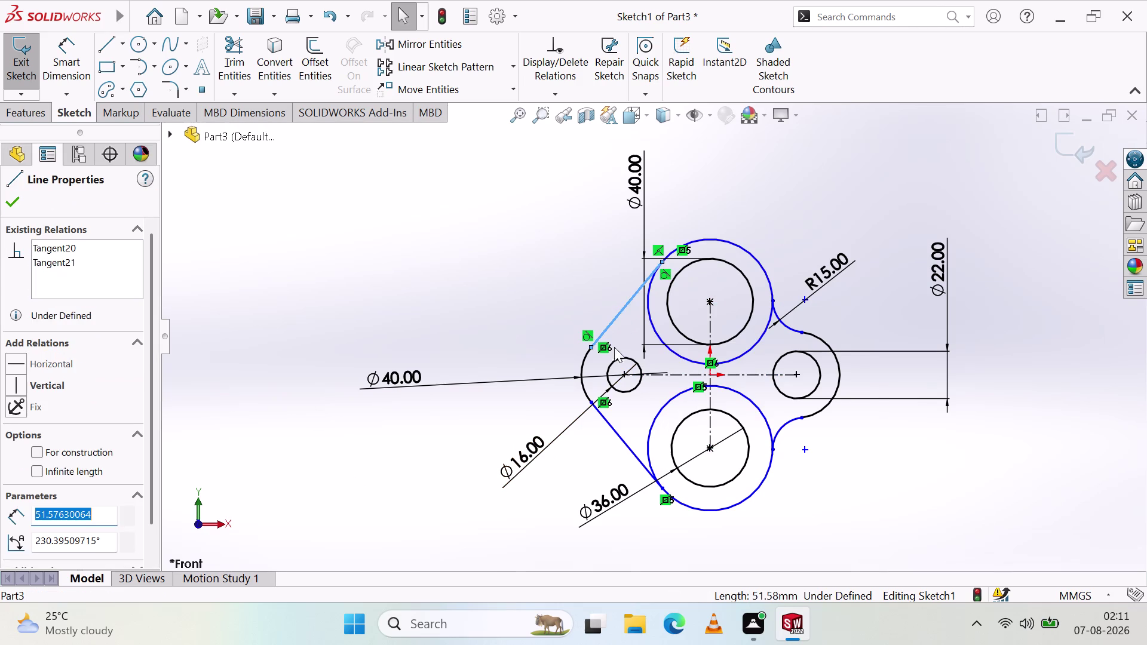
Make the two slanted tangent lines equal, undoing the failed Horizontal and Collinear relations.
click(620, 436)
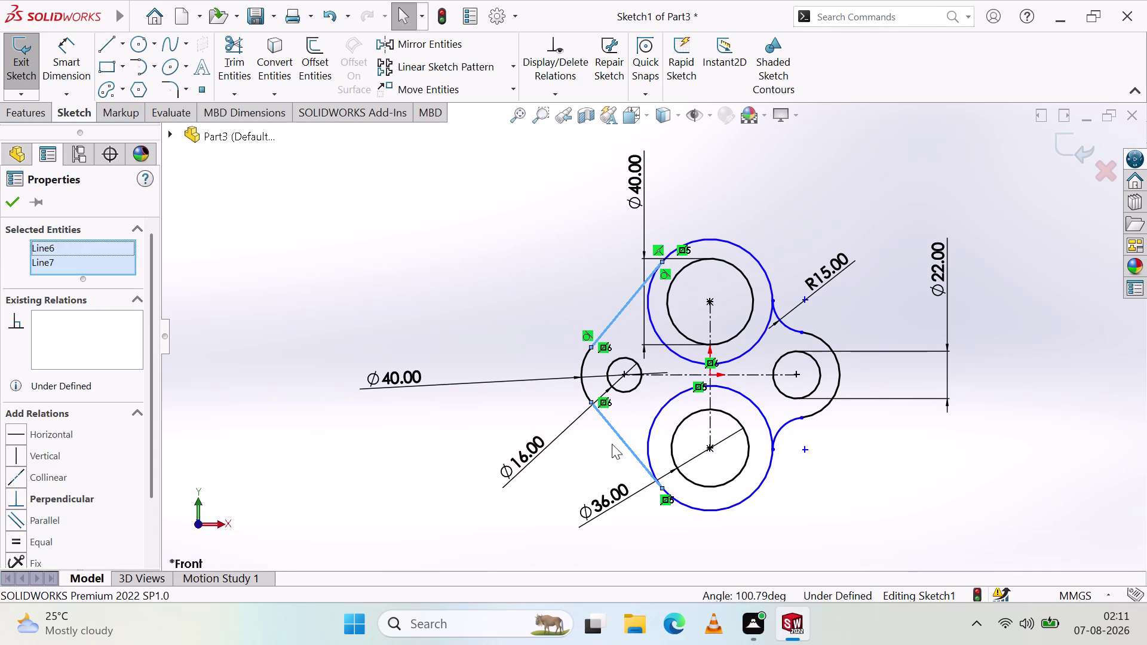
click(19, 539)
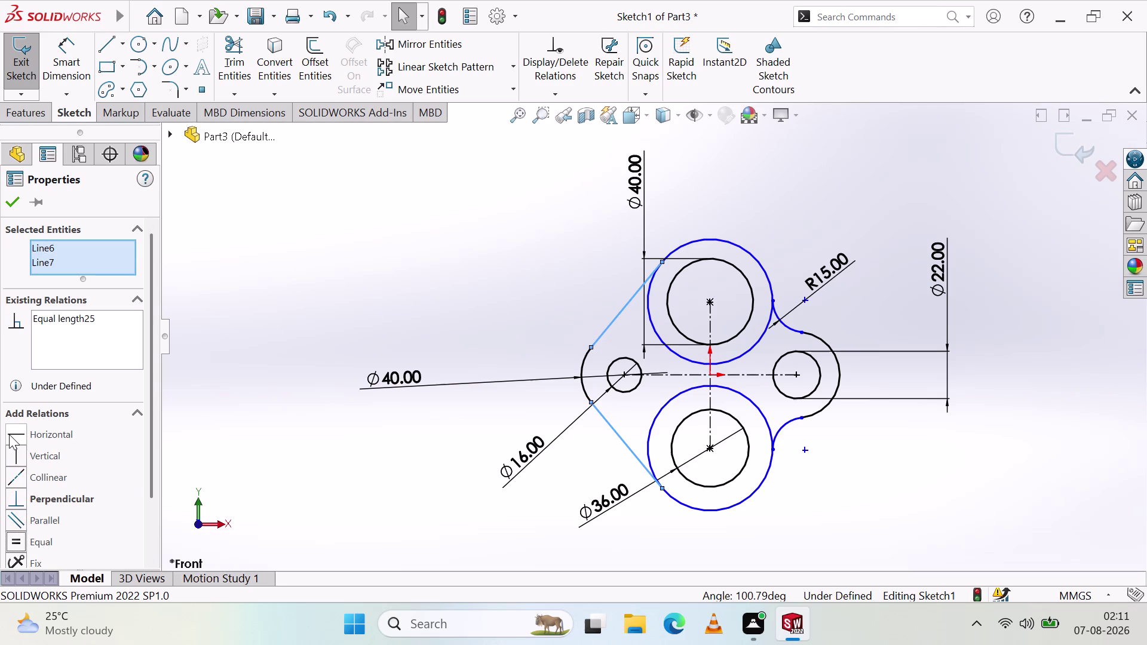
click(11, 436)
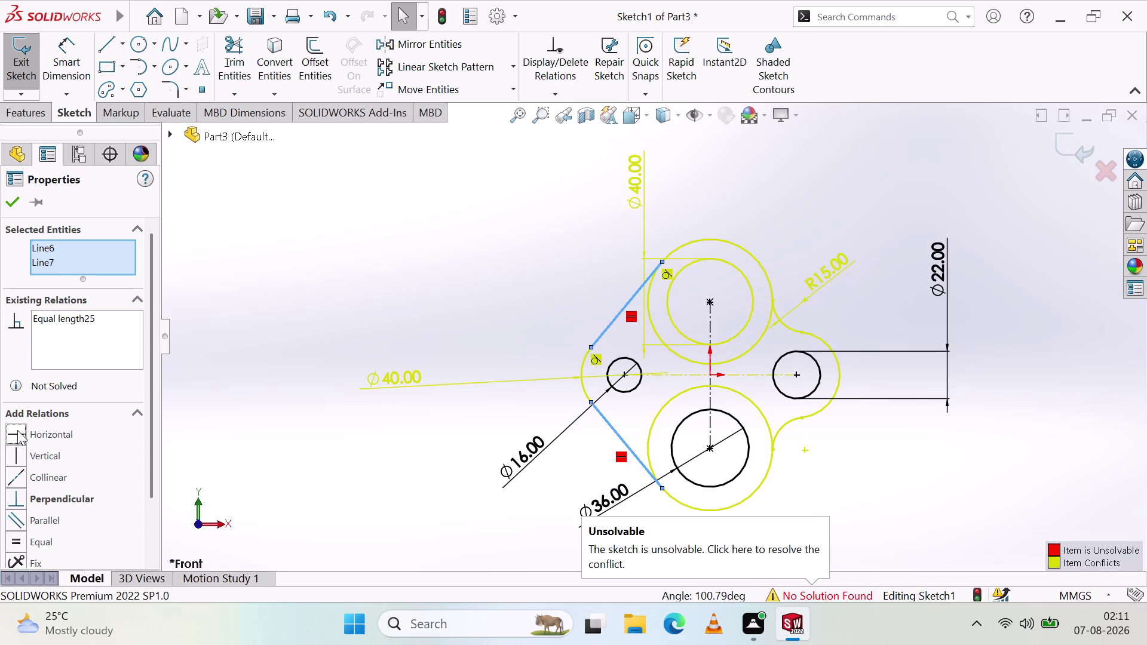
key(ctrl+z)
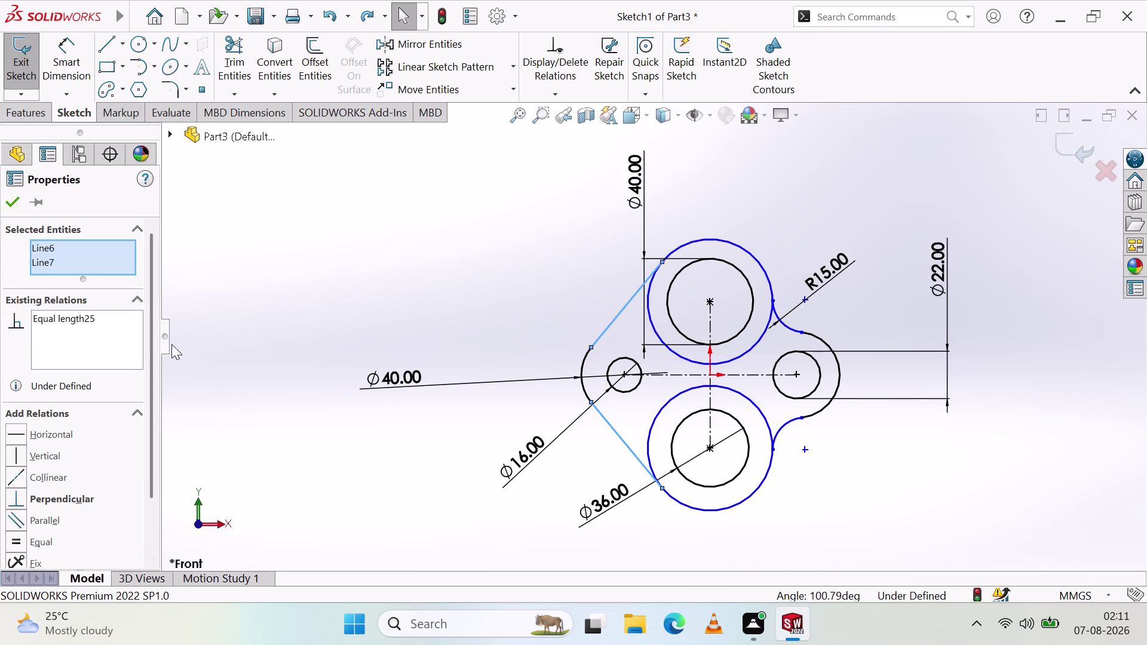
click(11, 476)
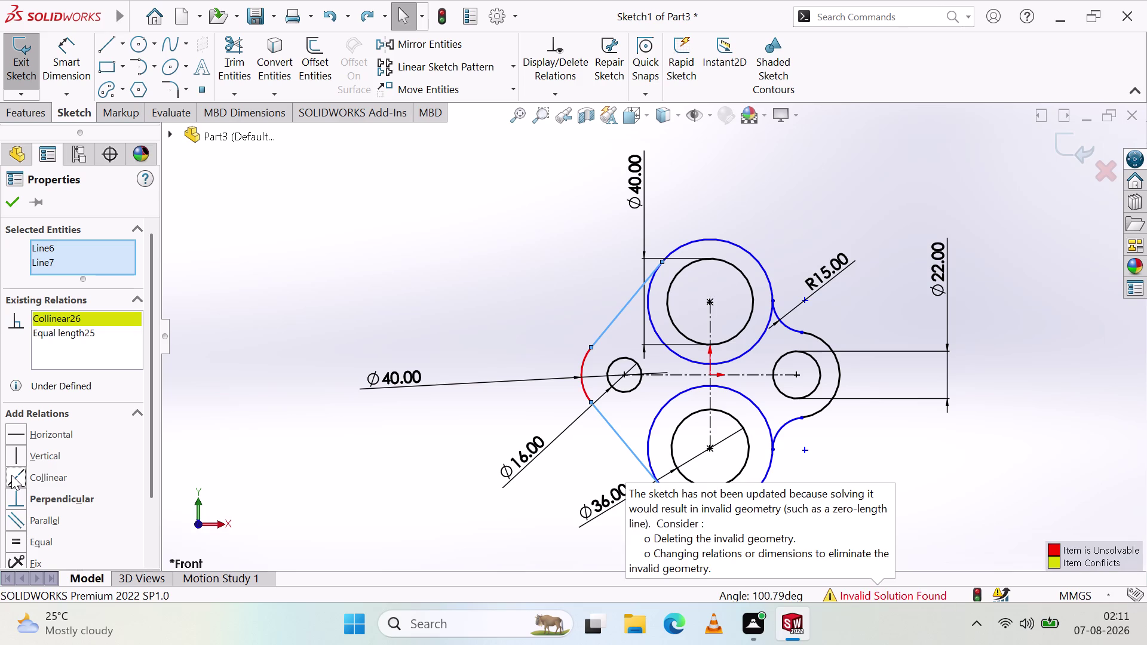
key(ctrl+z)
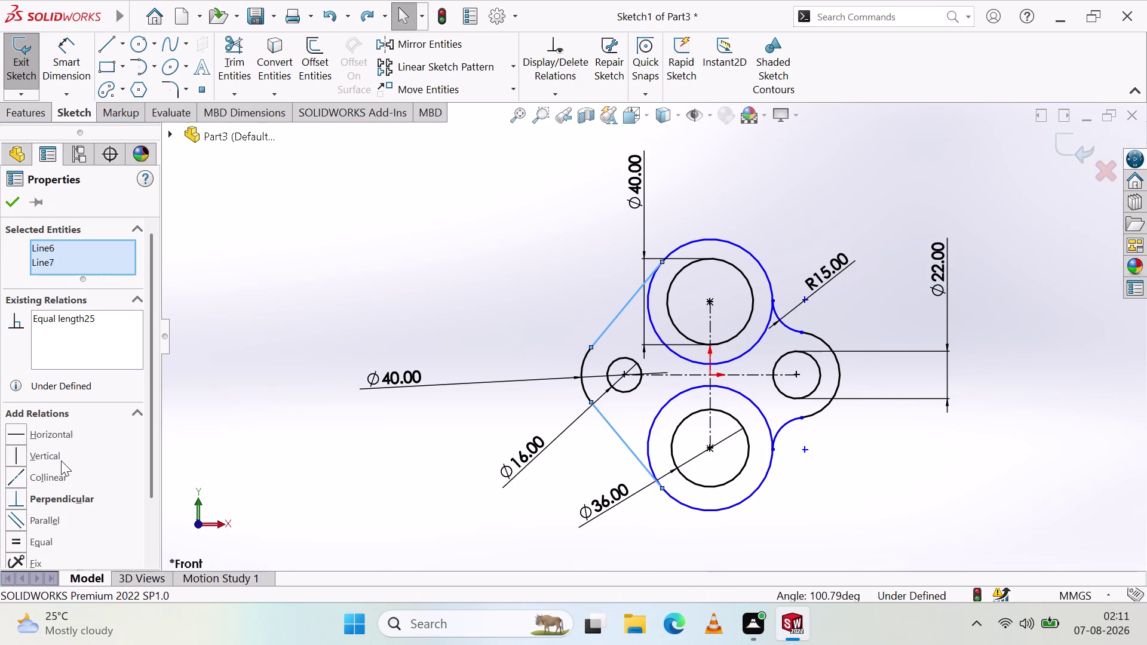
Fix the slanted lines and delete the redundant left Ø40 dimension.
scroll(down, 3)
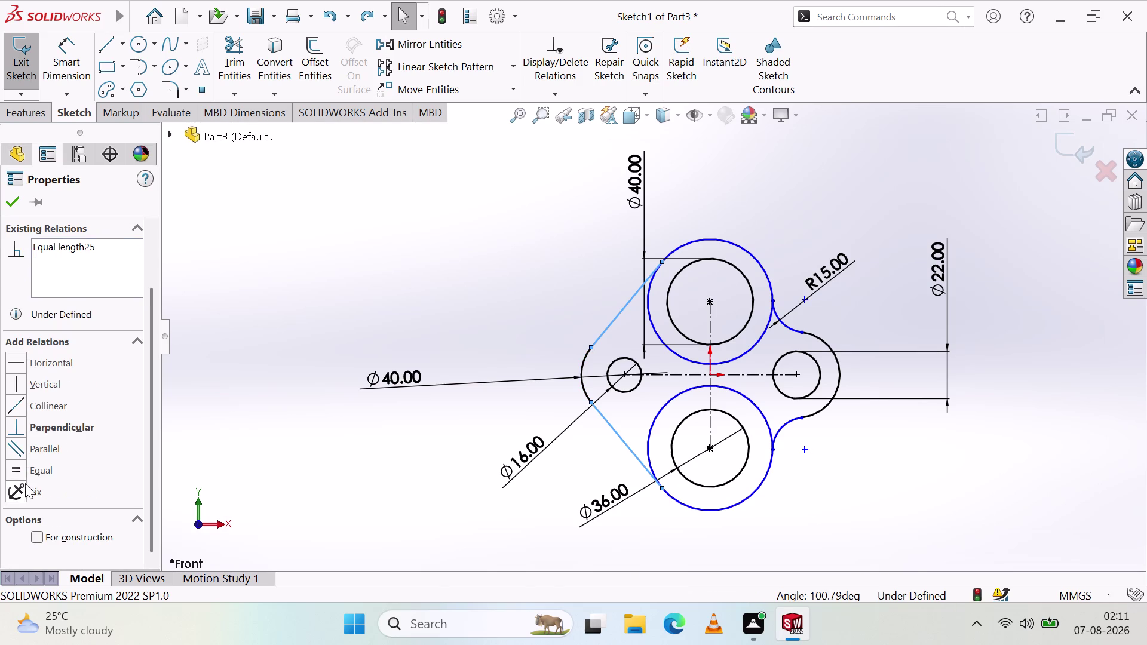
click(20, 485)
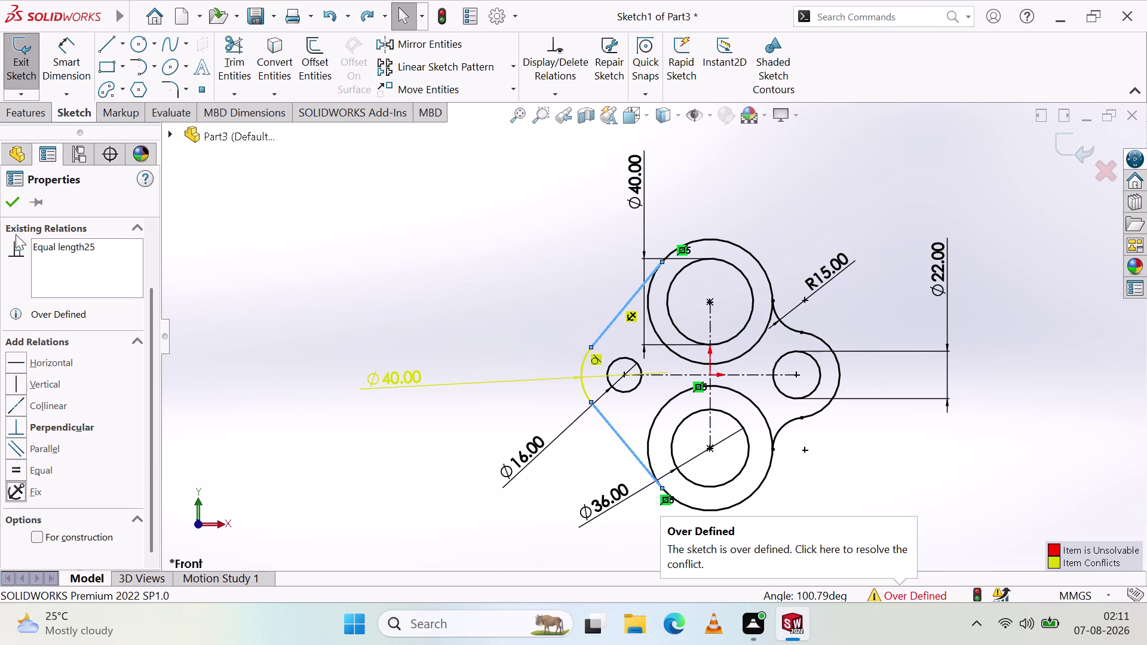
click(19, 208)
click(224, 396)
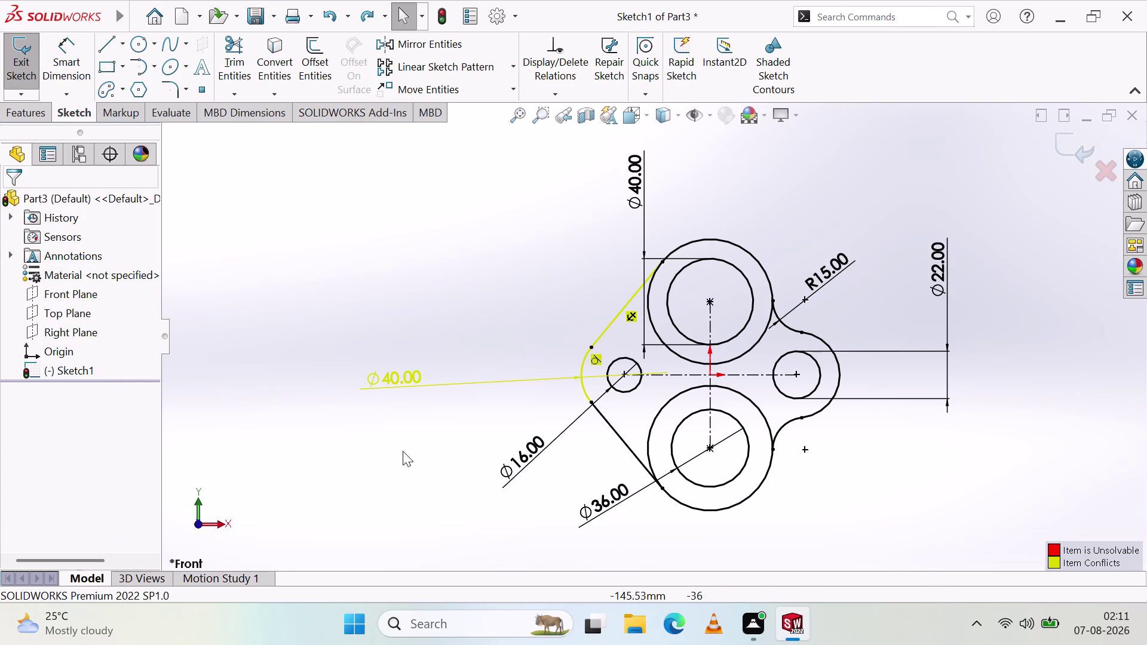
click(388, 386)
key(Delete)
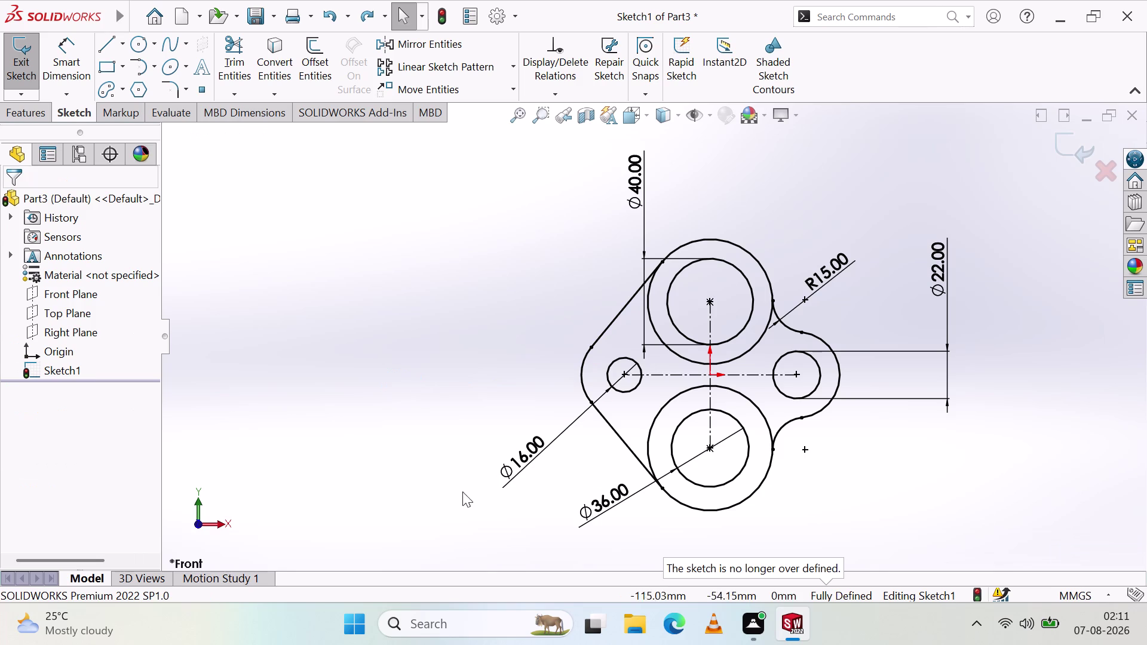
Move the Ø16 and vertical Ø40 dimensions to clearer spots.
drag(542, 441, 462, 372)
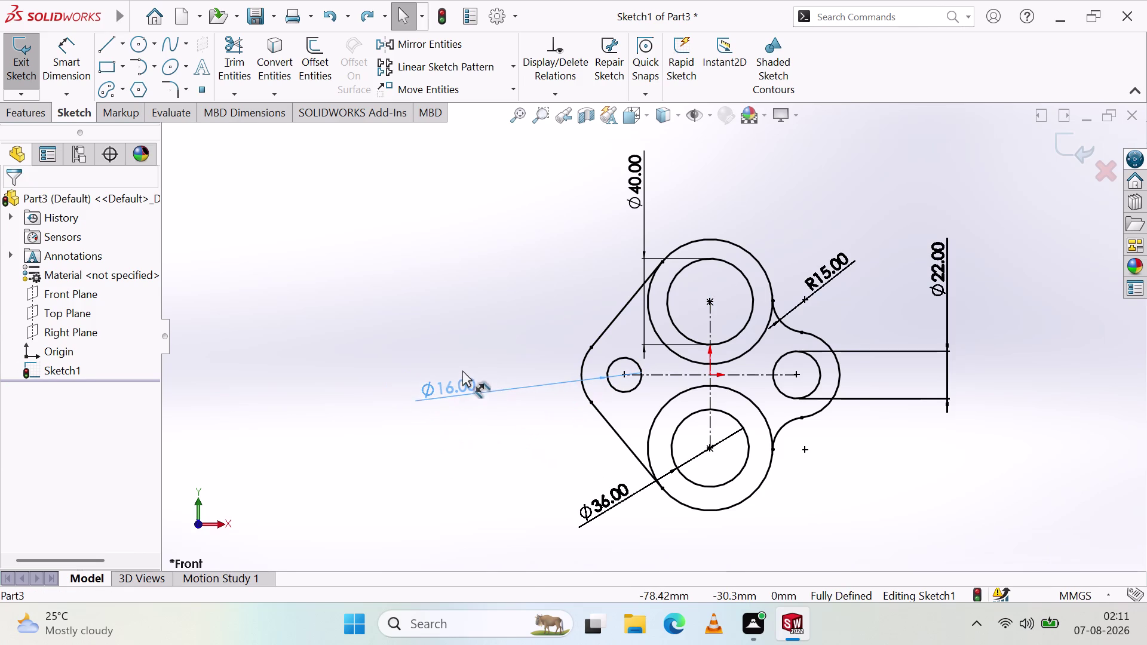
drag(462, 372, 465, 359)
click(466, 424)
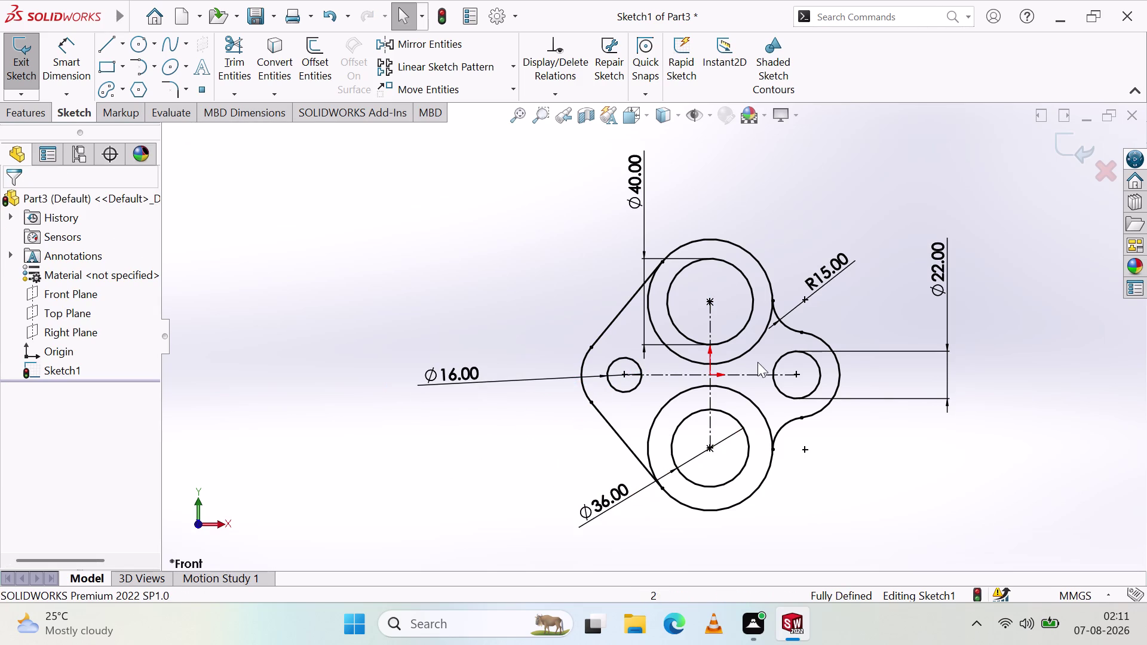
drag(630, 187, 588, 199)
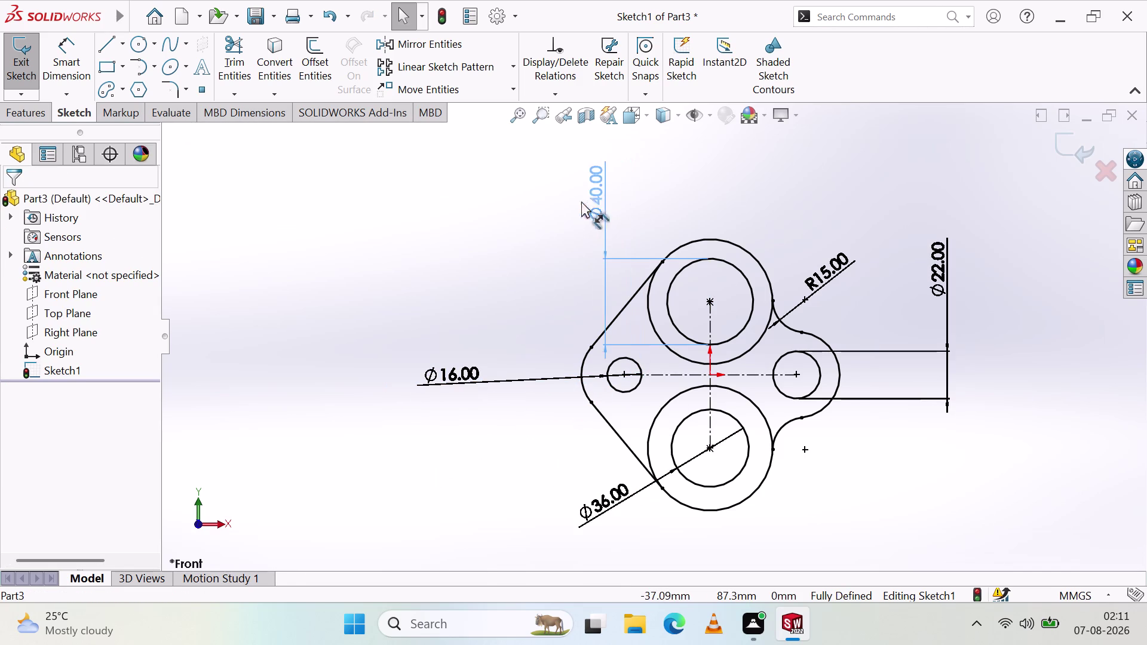
drag(588, 199, 550, 256)
click(514, 298)
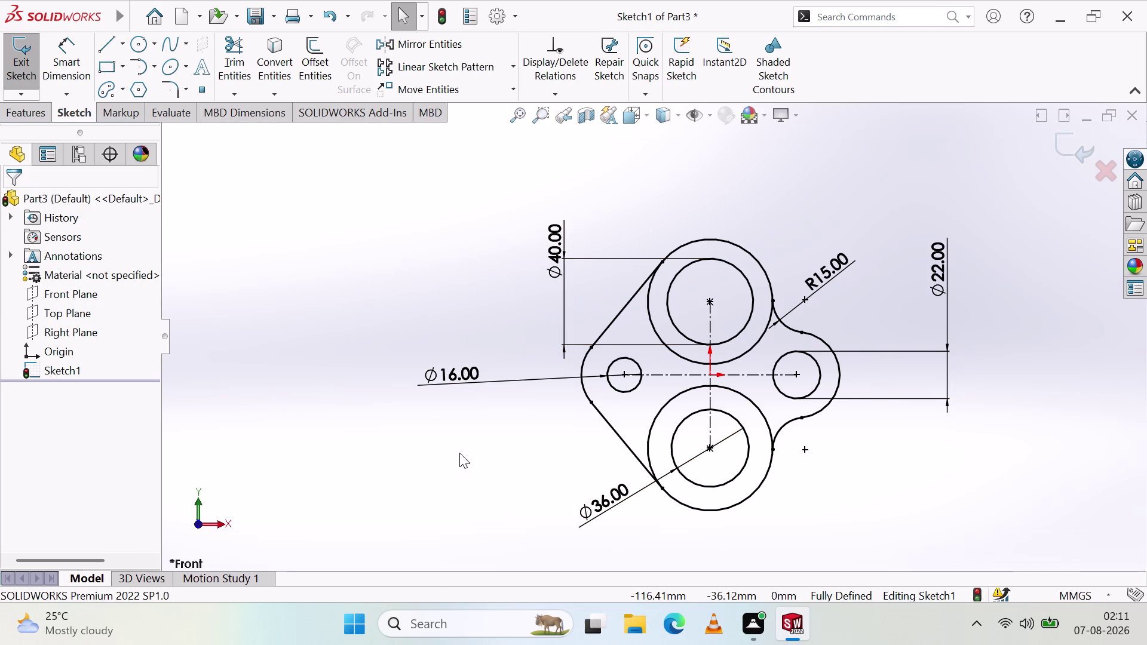
Add an R20 radius dimension to the left outer arc.
click(83, 61)
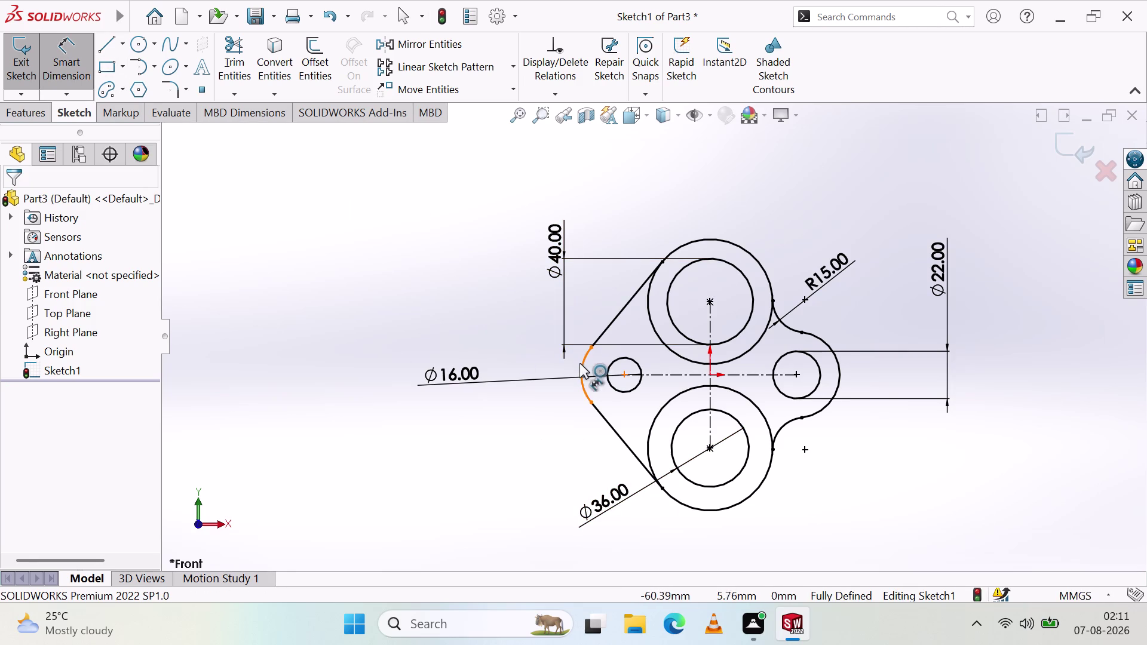
click(579, 364)
click(584, 389)
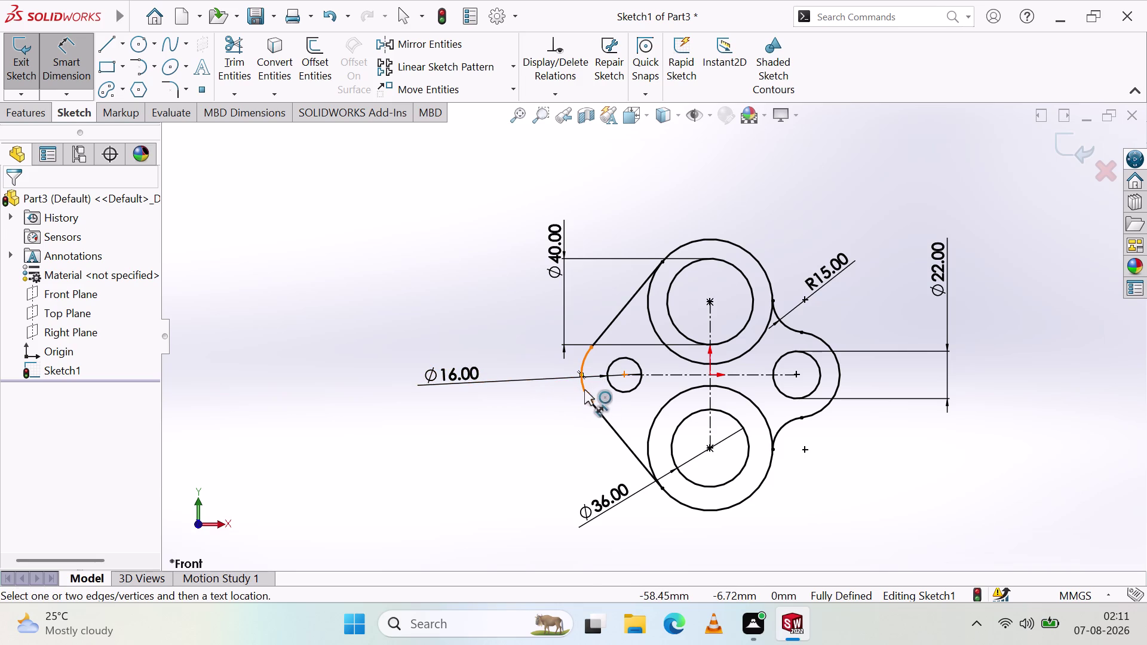
click(529, 413)
click(497, 456)
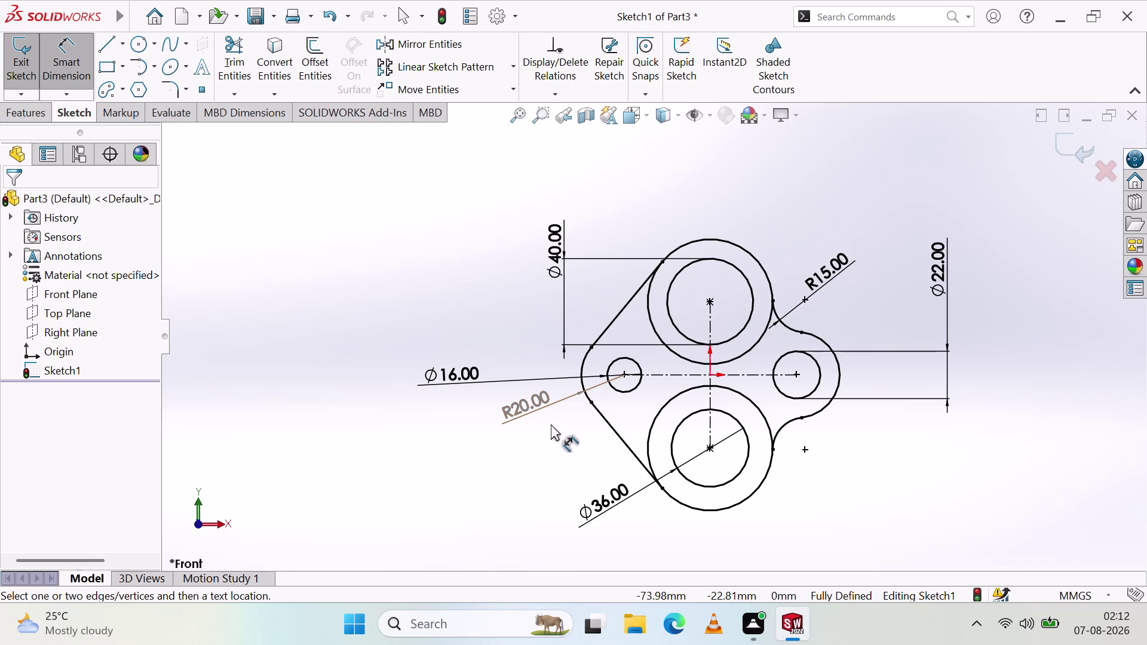
Place a Ø58 diameter dimension beside the lower outer circle.
scroll(down, 3)
scroll(up, 3)
scroll(down, 3)
scroll(up, 3)
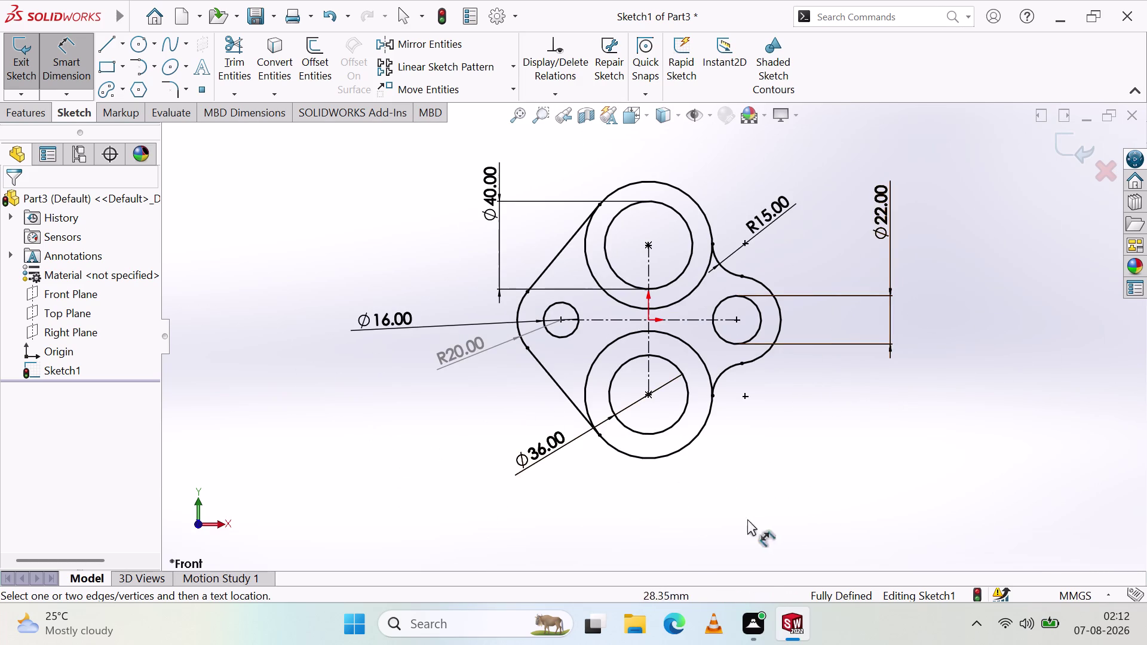
click(674, 424)
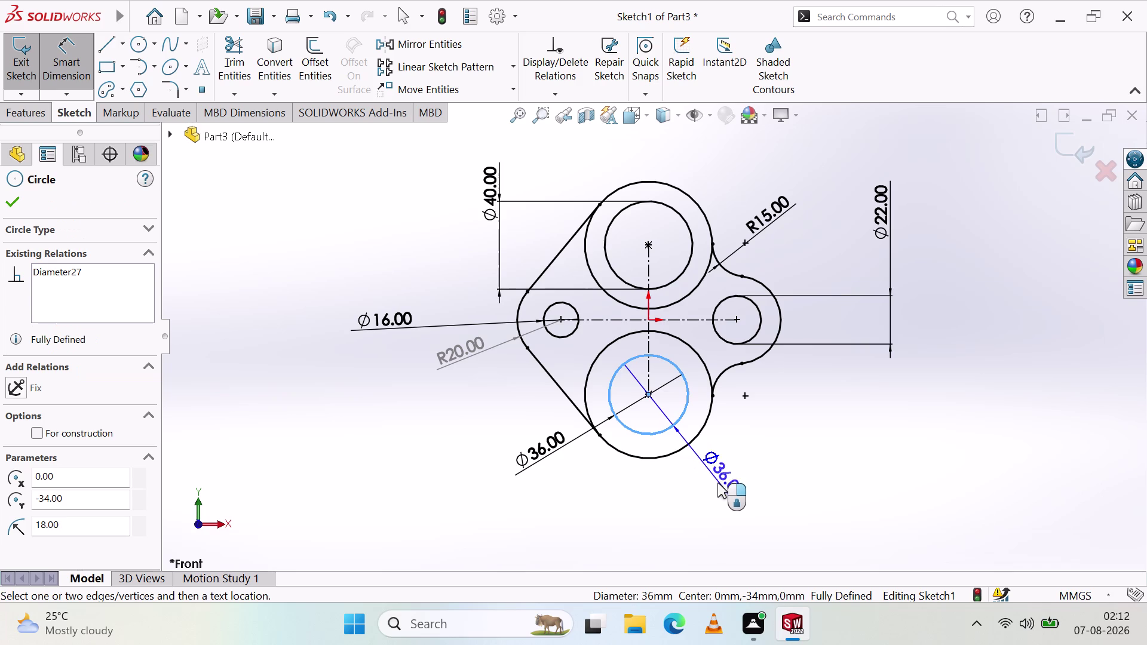
key(Escape)
click(692, 439)
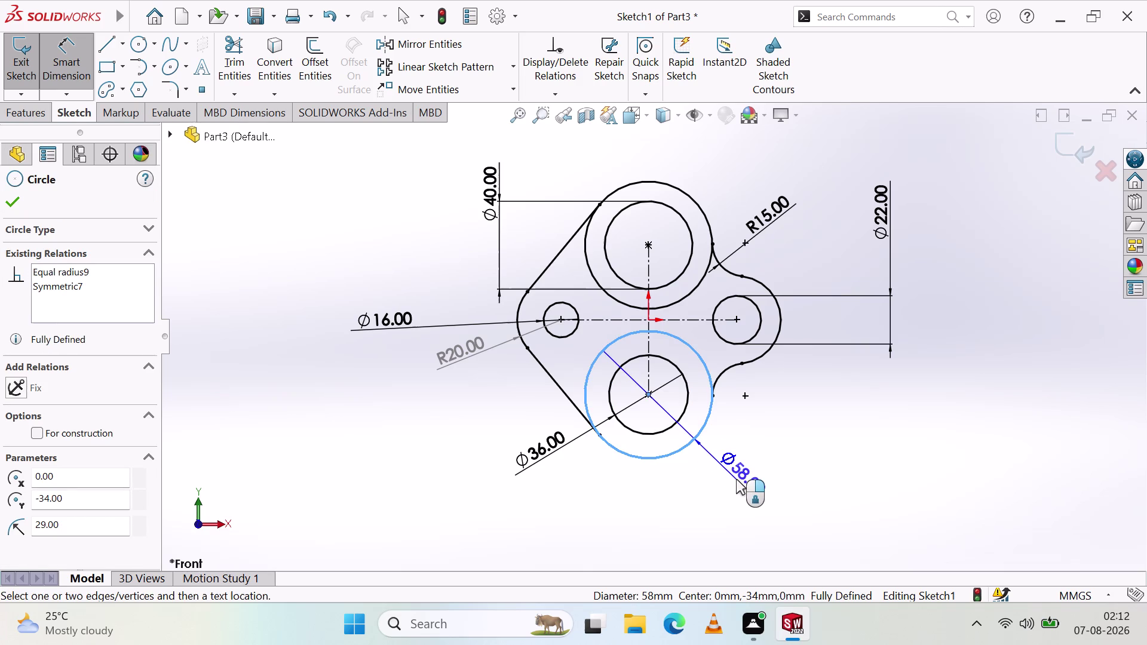
click(736, 479)
click(656, 541)
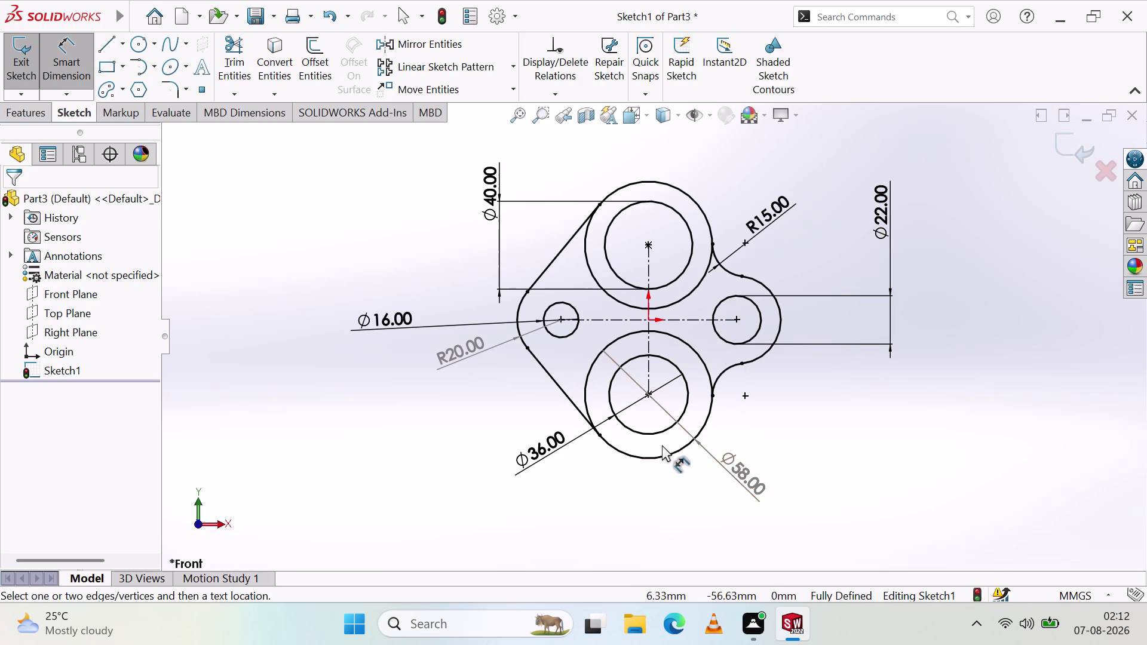
Undo back through recent changes, removing the lower circle's Ø58 dimension.
key(ctrl+z)
key(ctrl+z)
key(ctrl+z)
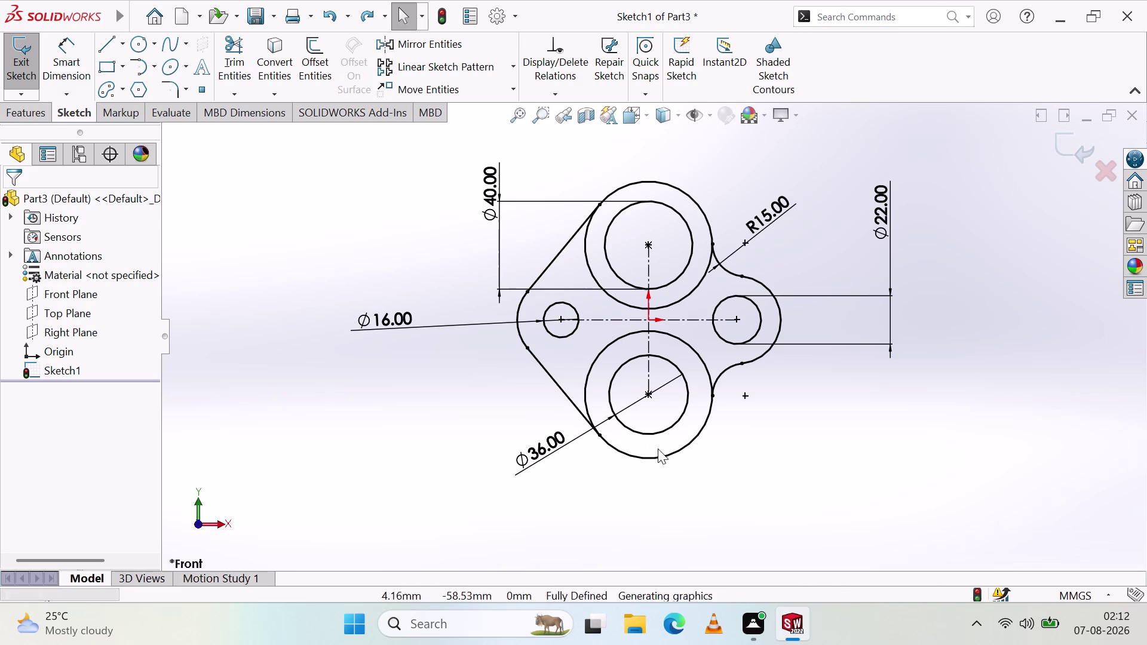
key(ctrl+z)
key(ctrl+z)
key(ctrl+z)
key(ctrl+z)
key(ctrl+z)
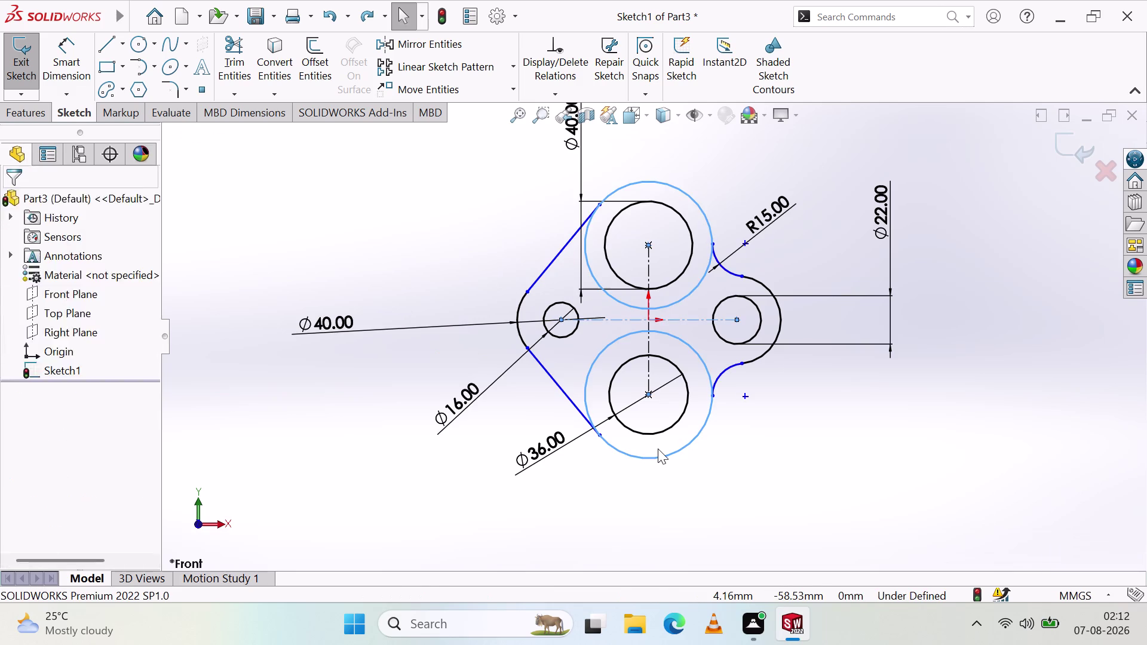
key(ctrl+z)
key(ctrl+z)
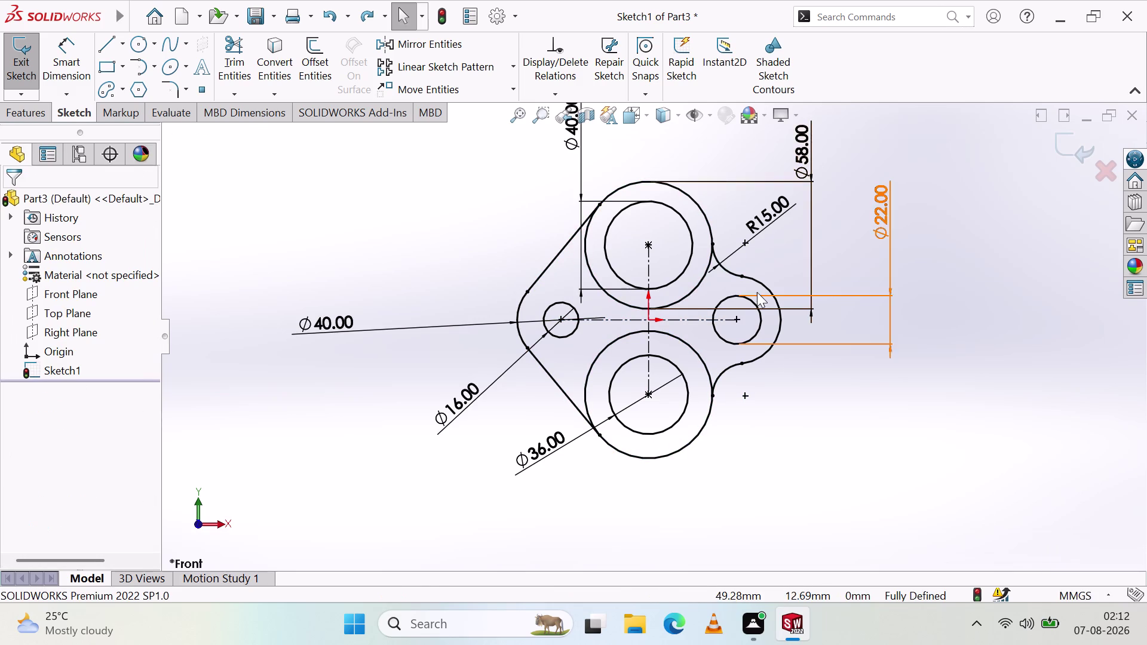
Drag the misplaced Ø58 dimension left of the sketch, then delete it and a stray dimension.
drag(811, 157, 434, 199)
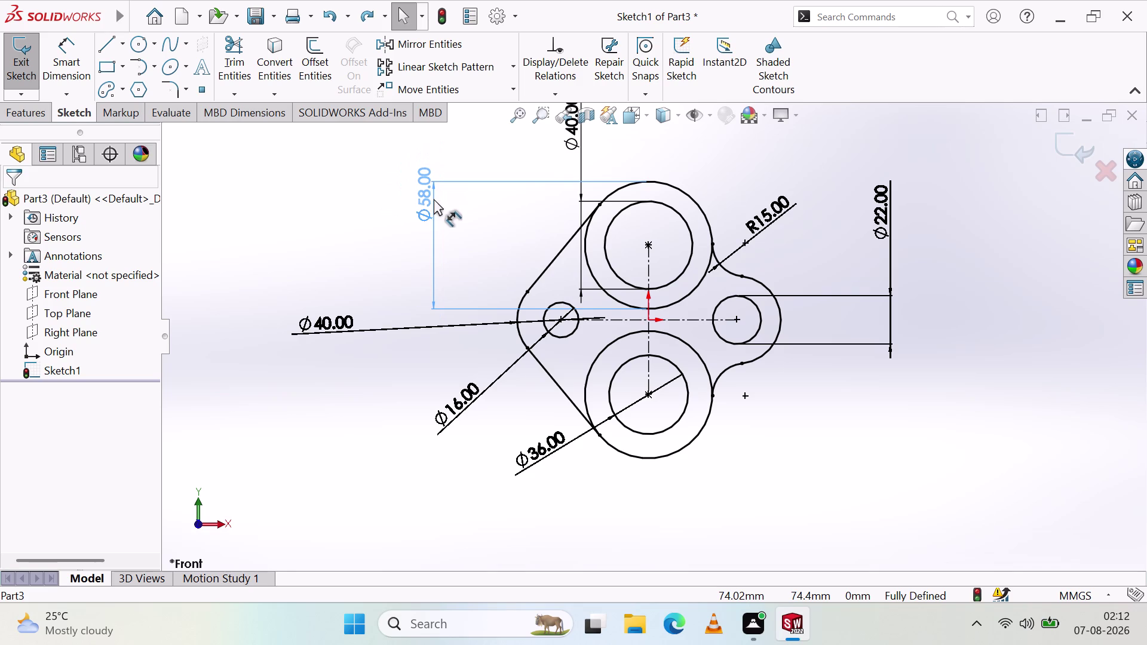
drag(434, 199, 434, 200)
key(Escape)
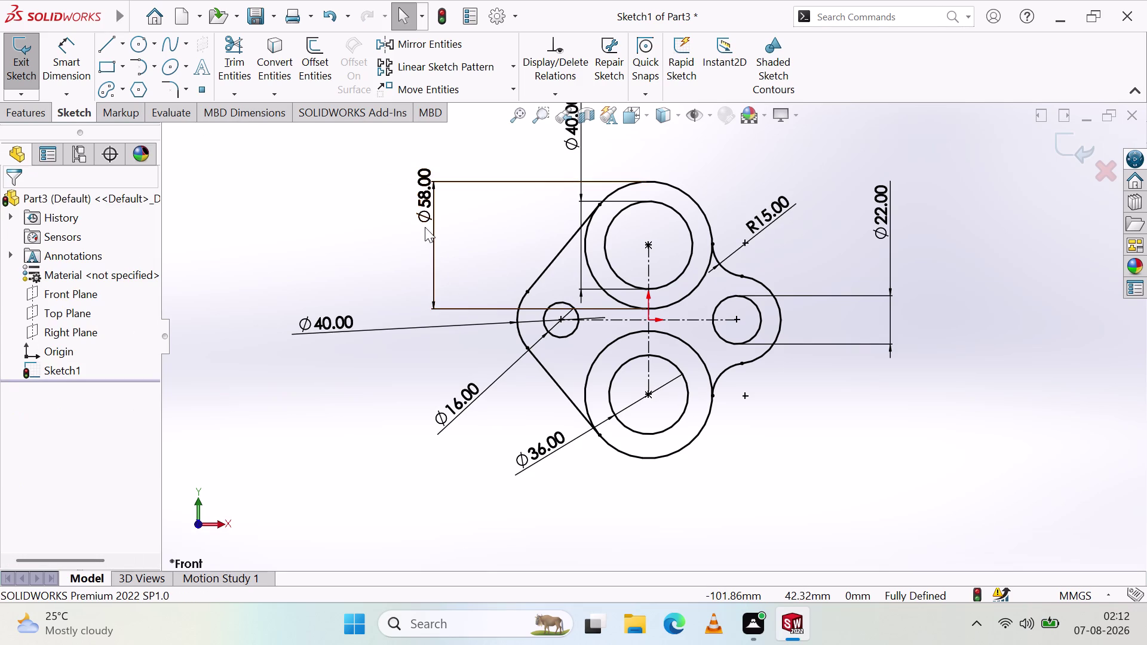
click(425, 226)
key(Delete)
click(427, 190)
key(Delete)
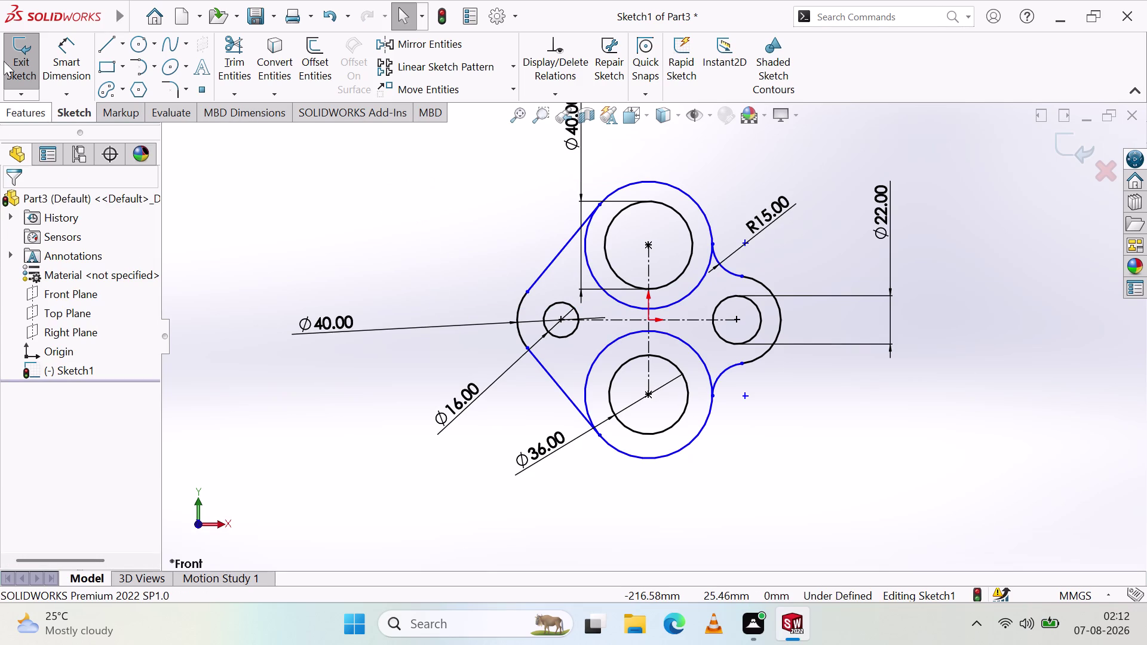
Dimension the upper outer circle at Ø58 mm, placed above it.
click(82, 46)
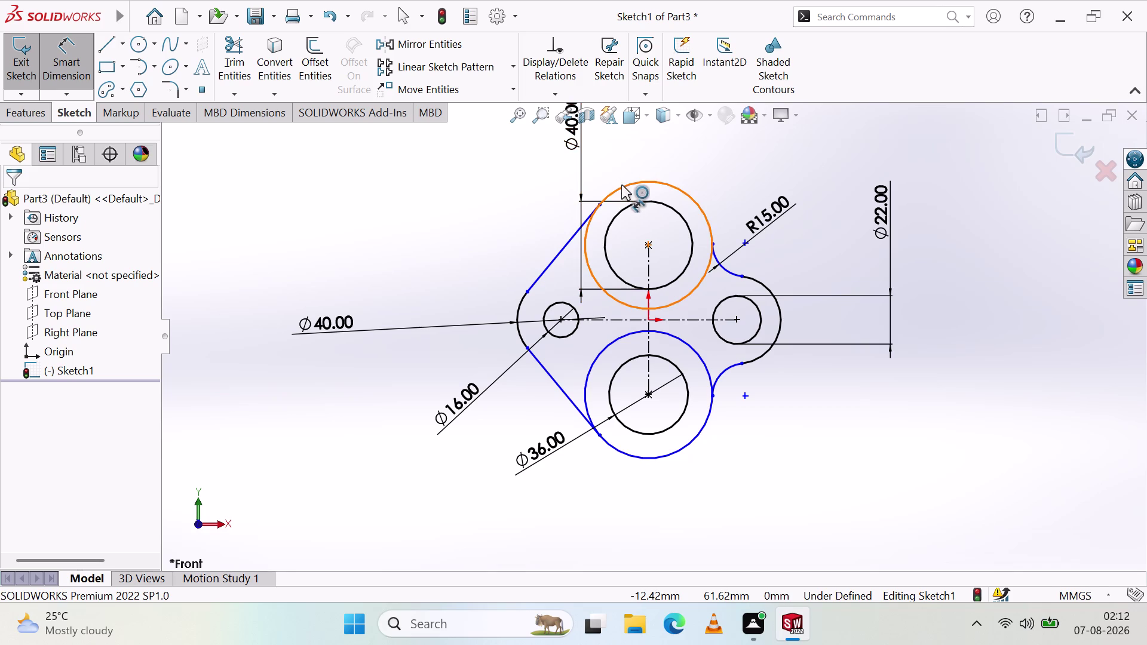
click(621, 184)
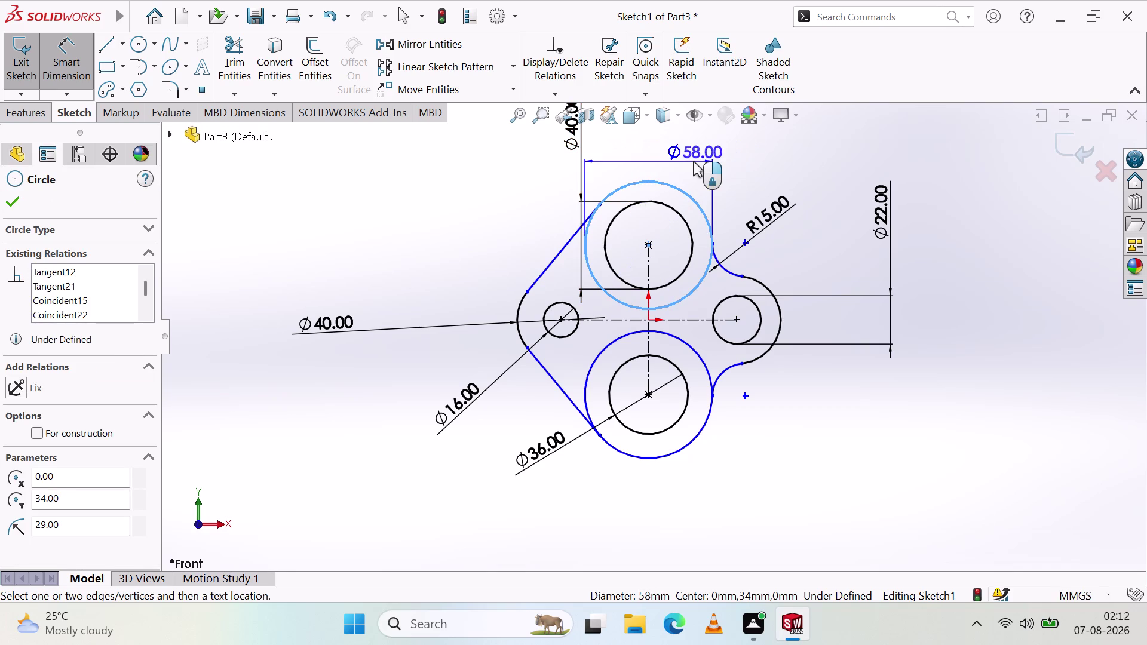
click(689, 160)
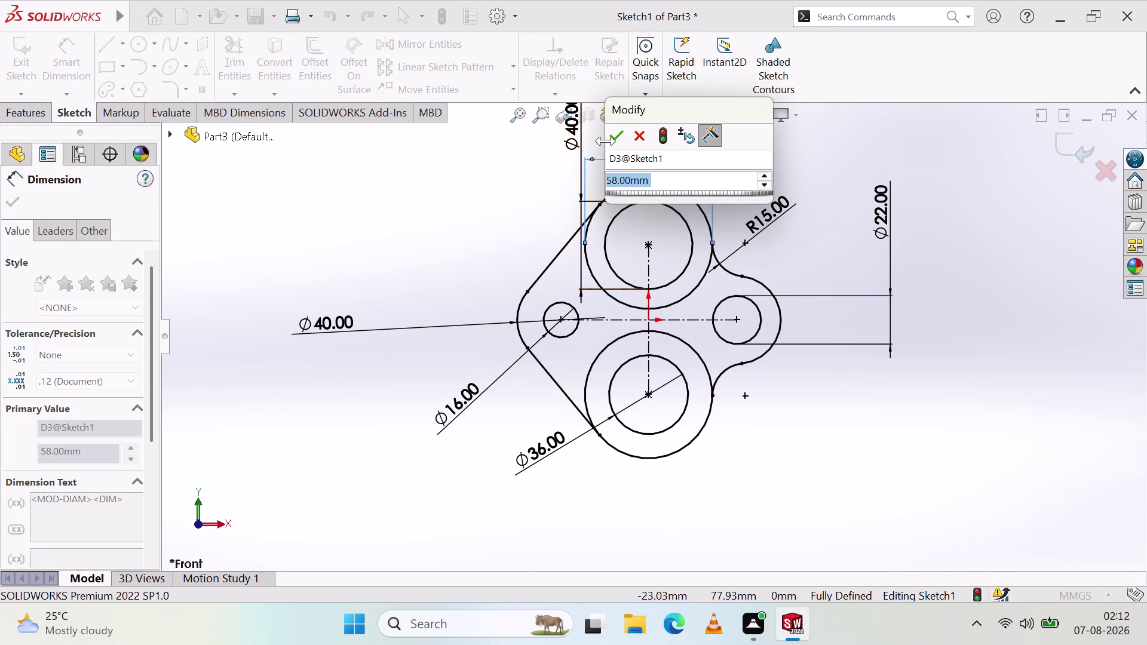
click(606, 140)
click(724, 178)
drag(712, 154, 748, 153)
click(738, 178)
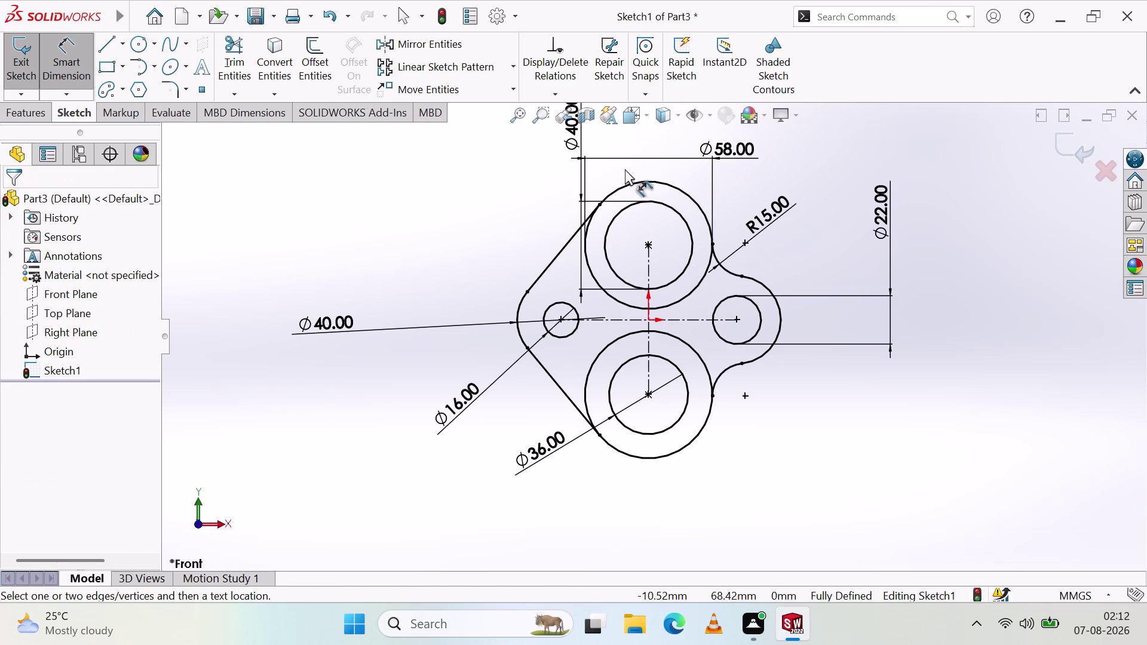
drag(576, 145, 528, 164)
scroll(up, 3)
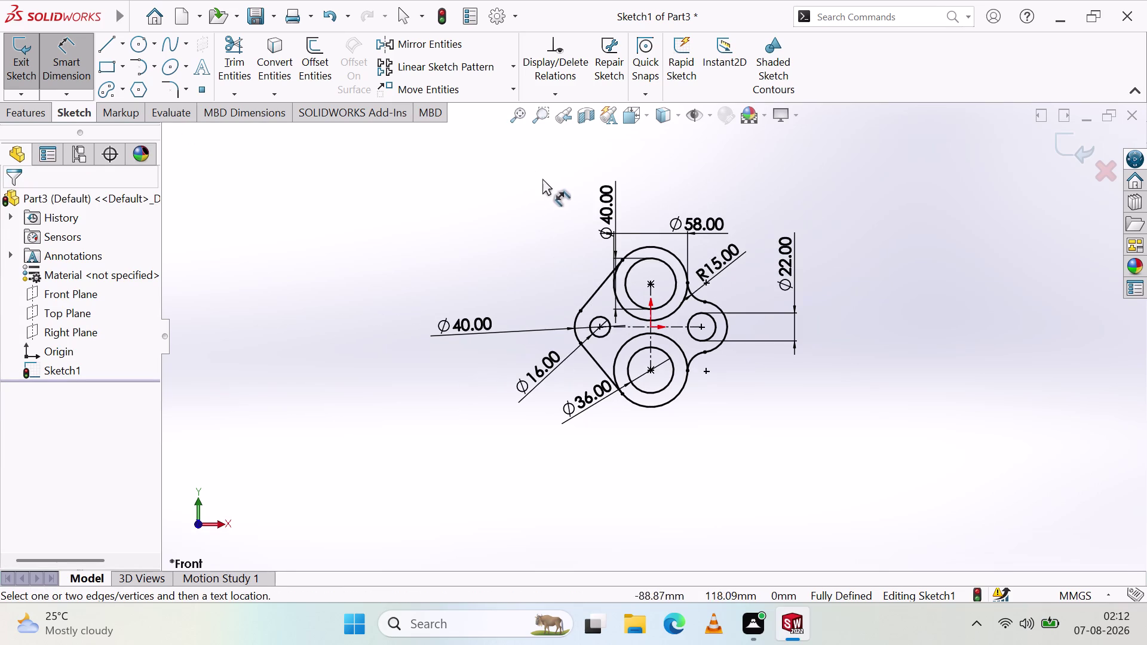
Move the vertical Ø40 dimension label closer to its circle.
drag(615, 210, 573, 229)
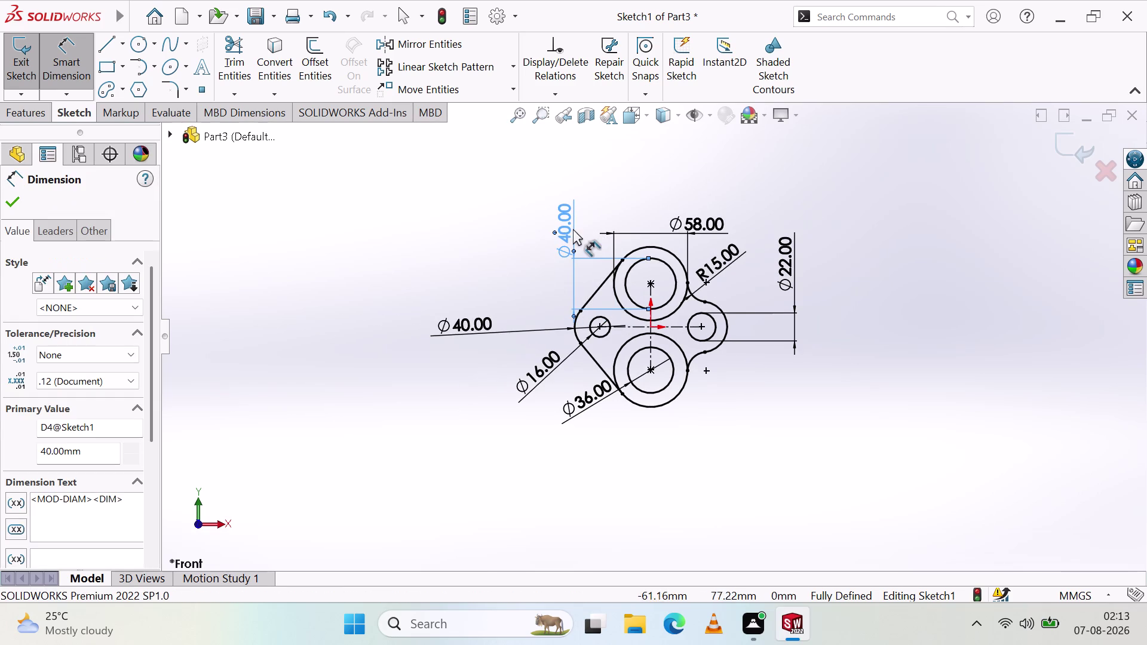
click(510, 271)
scroll(down, 3)
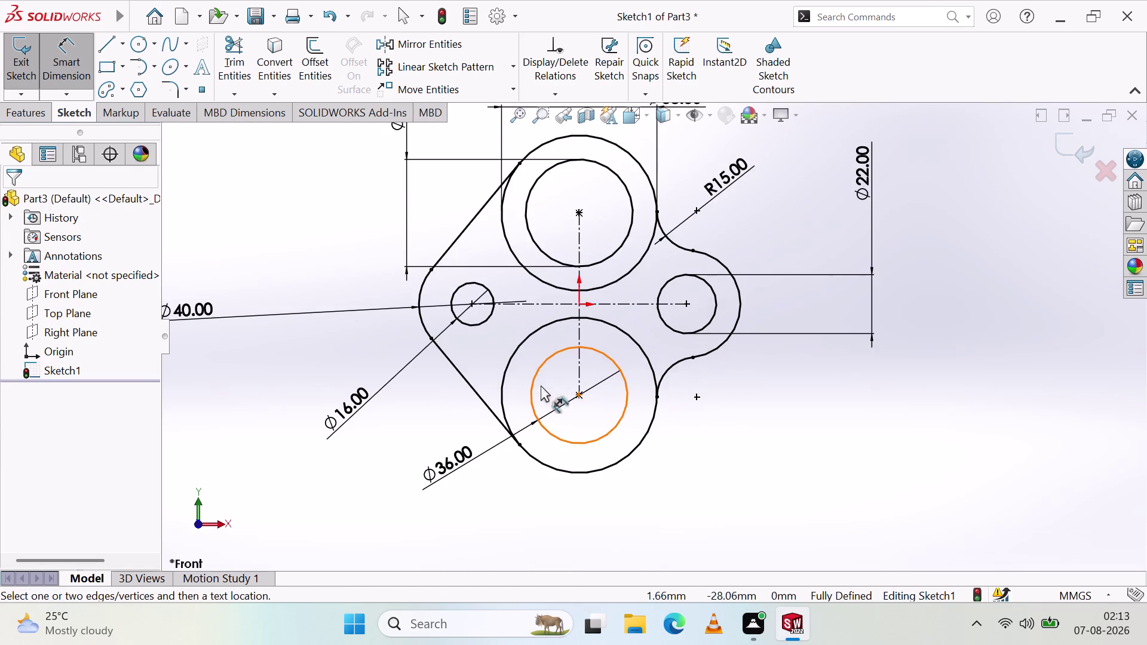
scroll(up, 3)
scroll(down, 3)
scroll(up, 3)
scroll(down, 3)
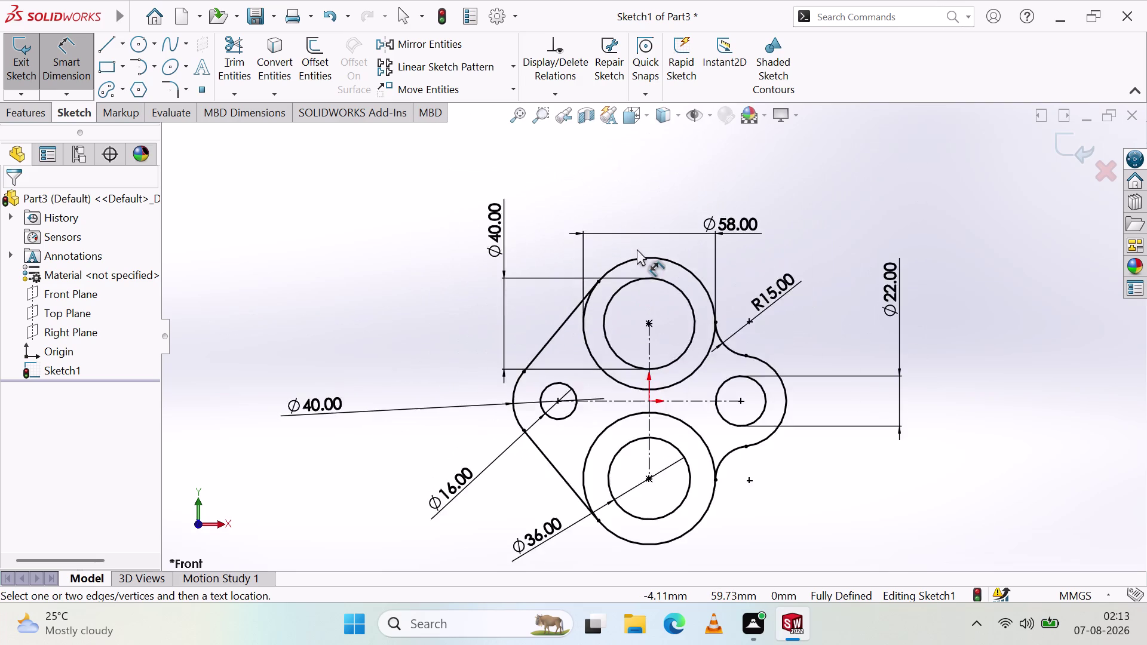
scroll(up, 3)
scroll(down, 3)
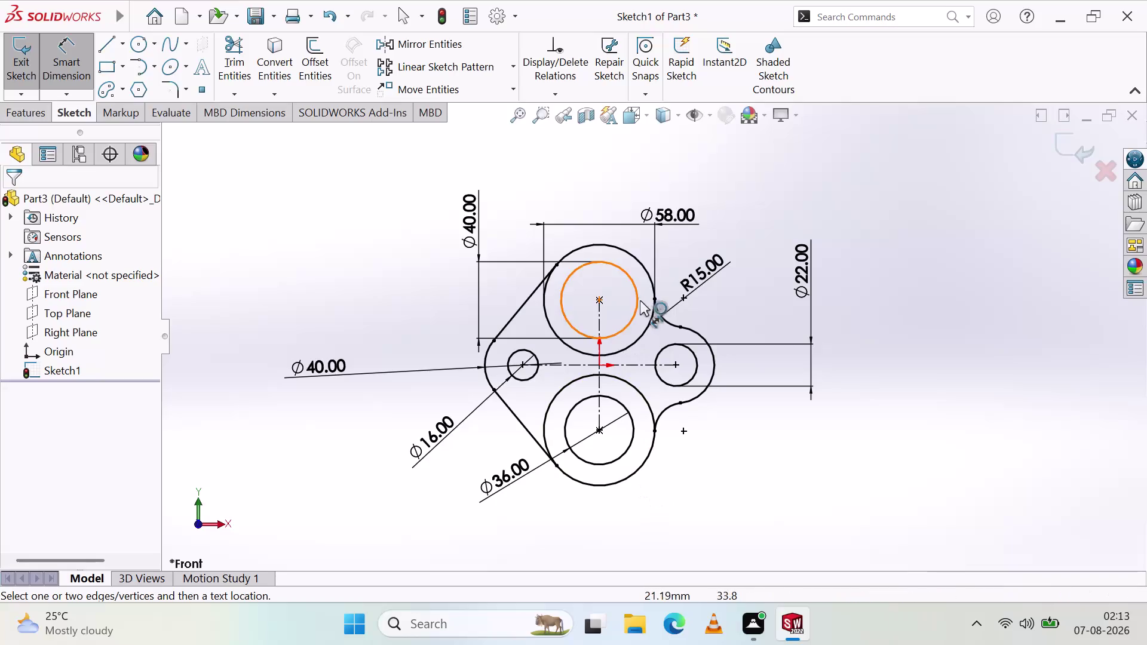
scroll(down, 3)
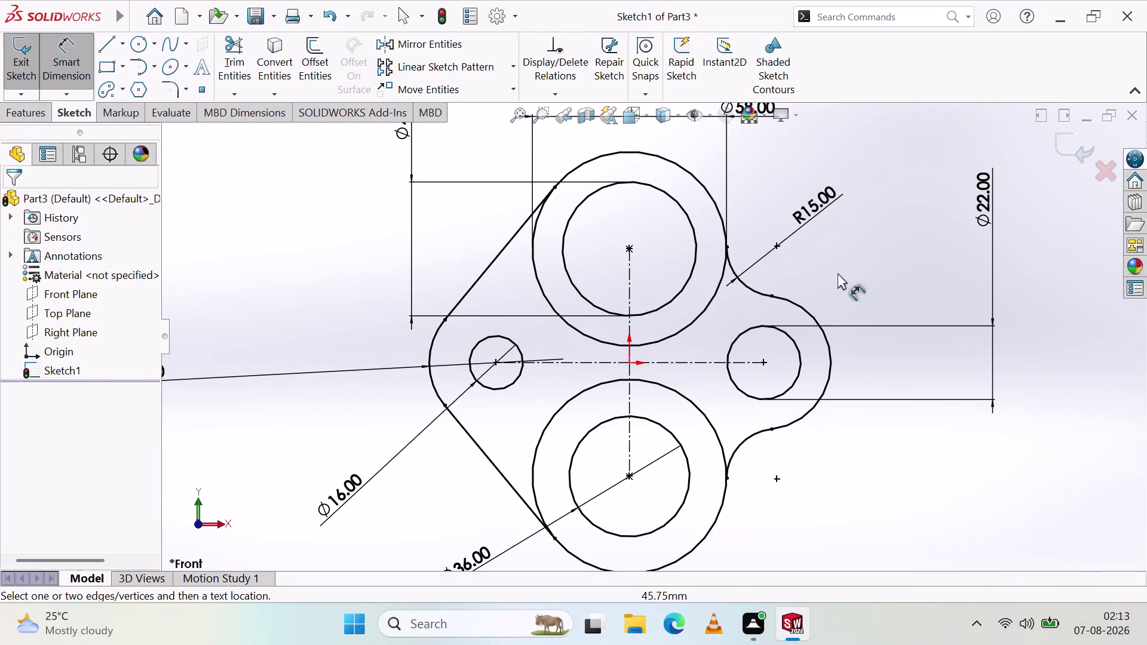
scroll(up, 3)
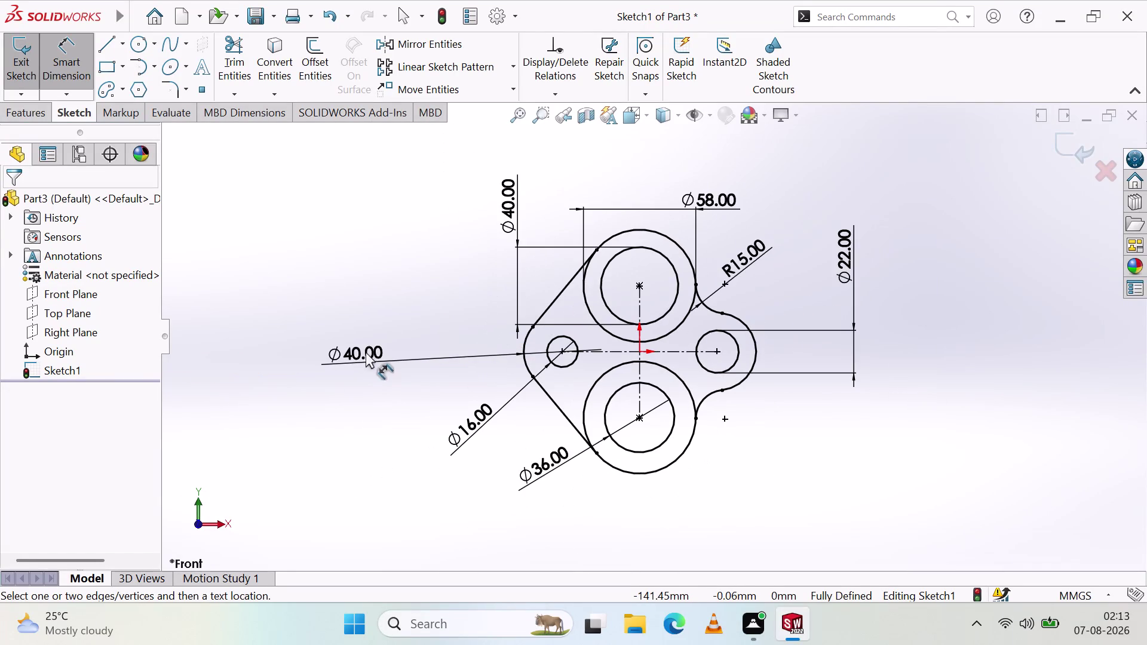
Reposition the left Ø40 dimension label inward beside the sketch outline.
drag(366, 352, 571, 353)
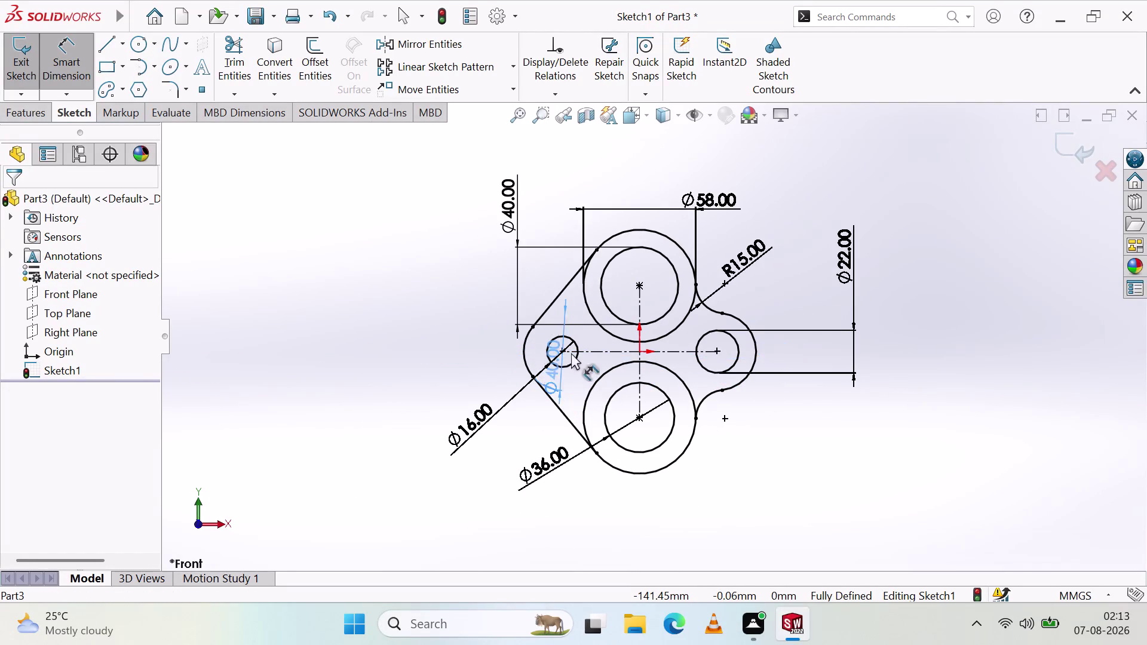
drag(572, 353, 493, 359)
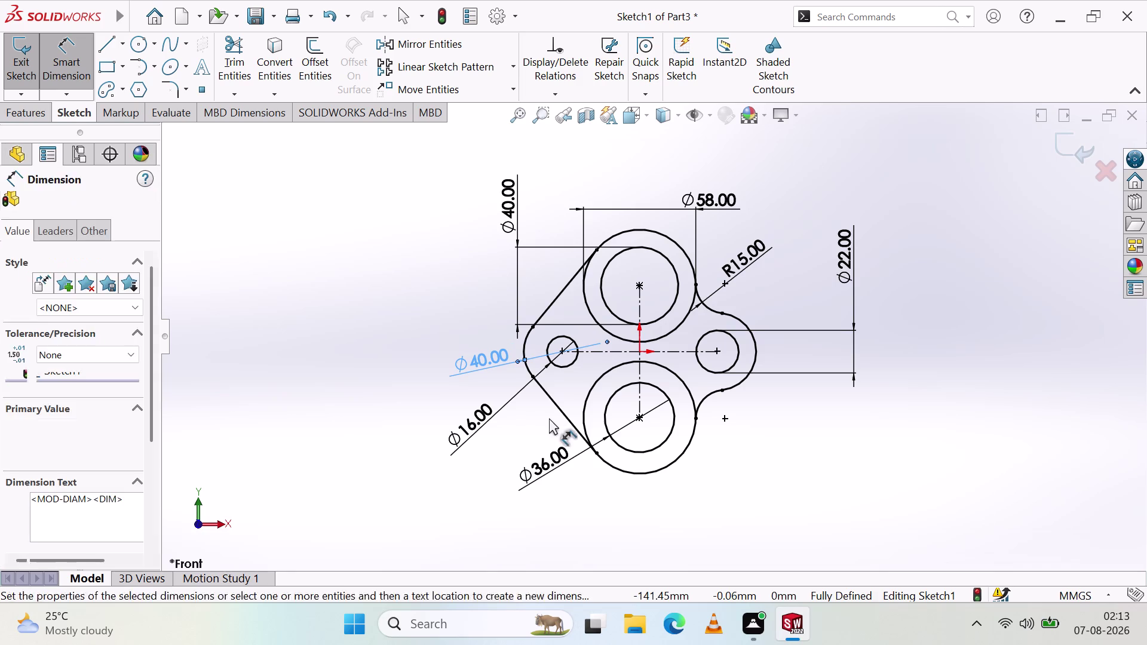
click(543, 414)
scroll(down, 3)
scroll(down, 3)
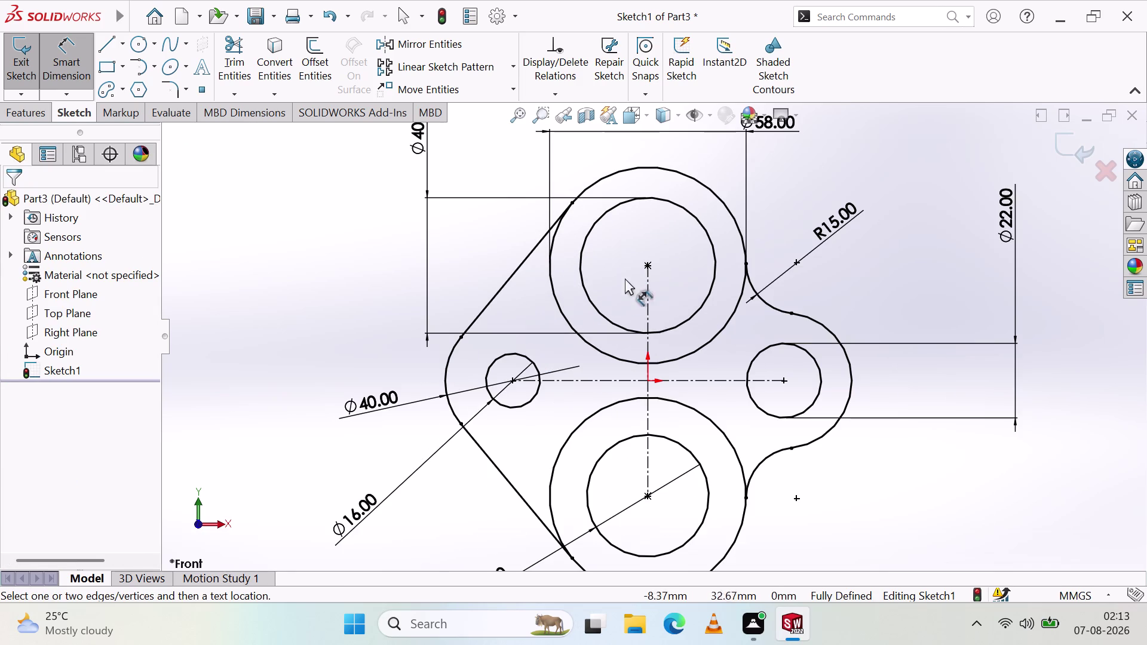
click(55, 77)
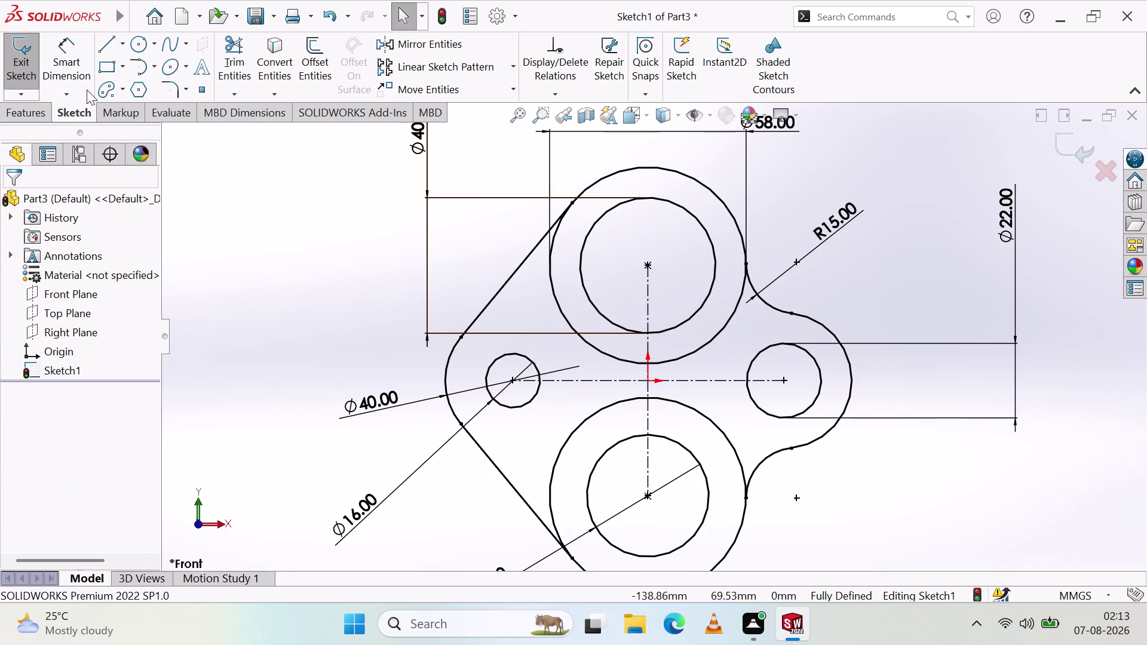
click(147, 42)
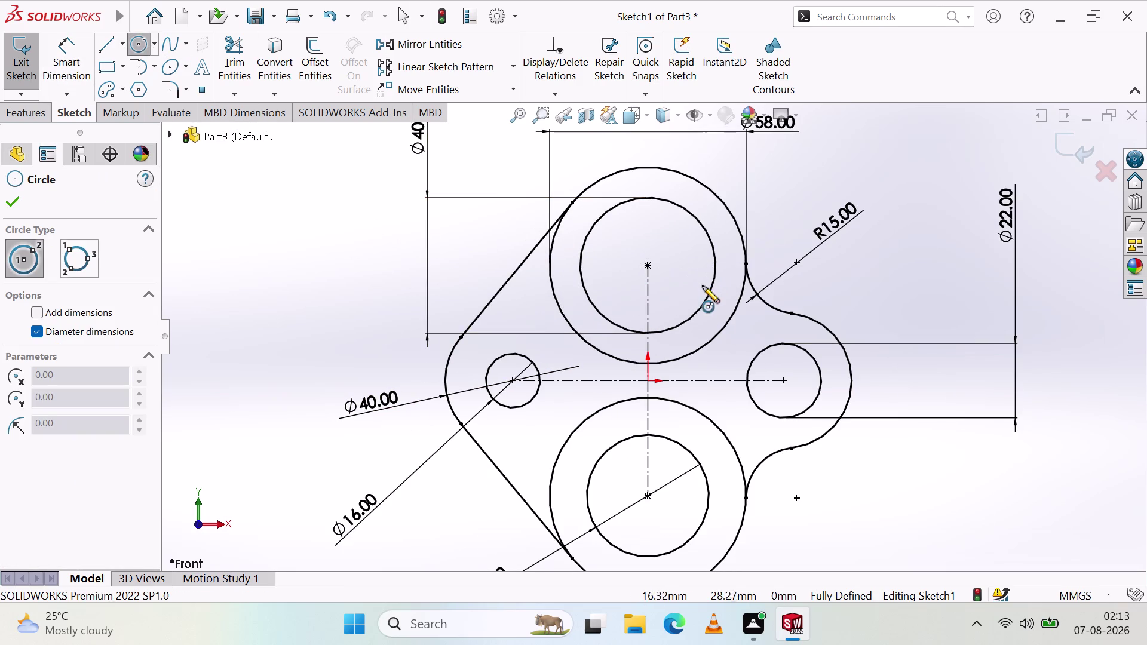
Convert the upper Ø40 and lower Ø36 inner circles to construction geometry.
key(Escape)
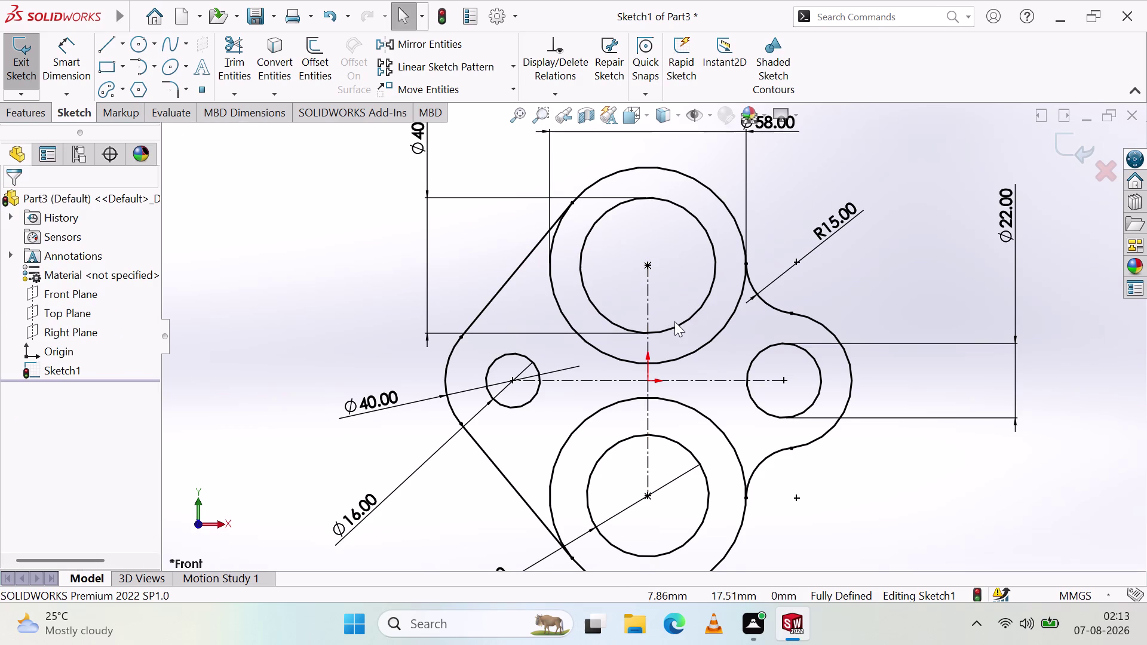
click(677, 327)
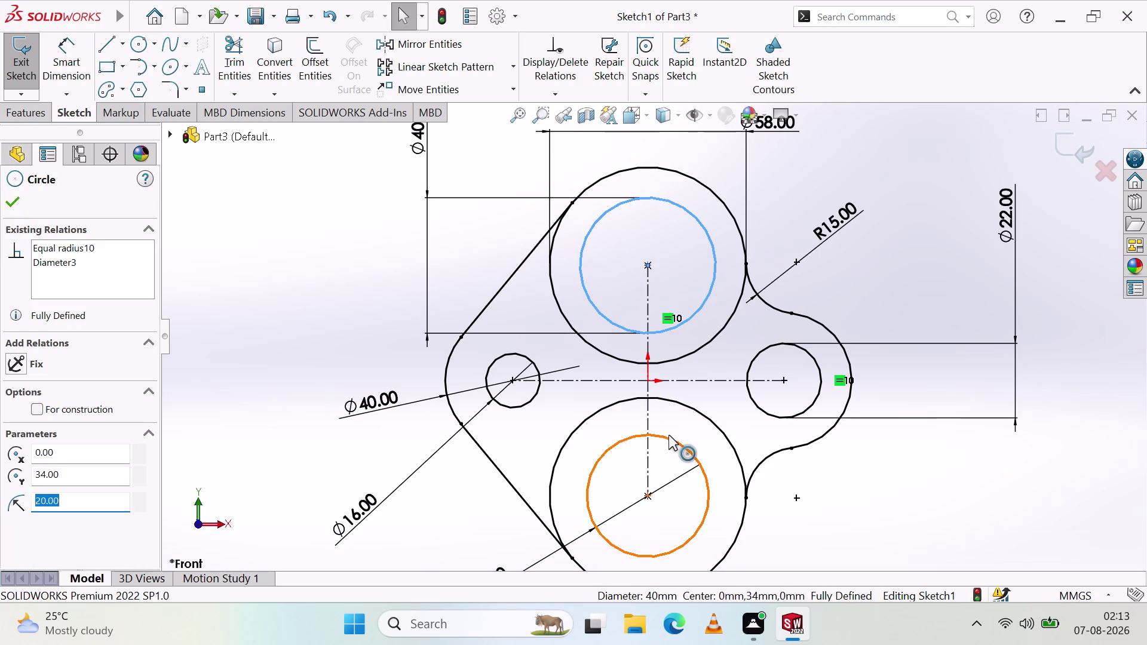
click(671, 435)
click(45, 436)
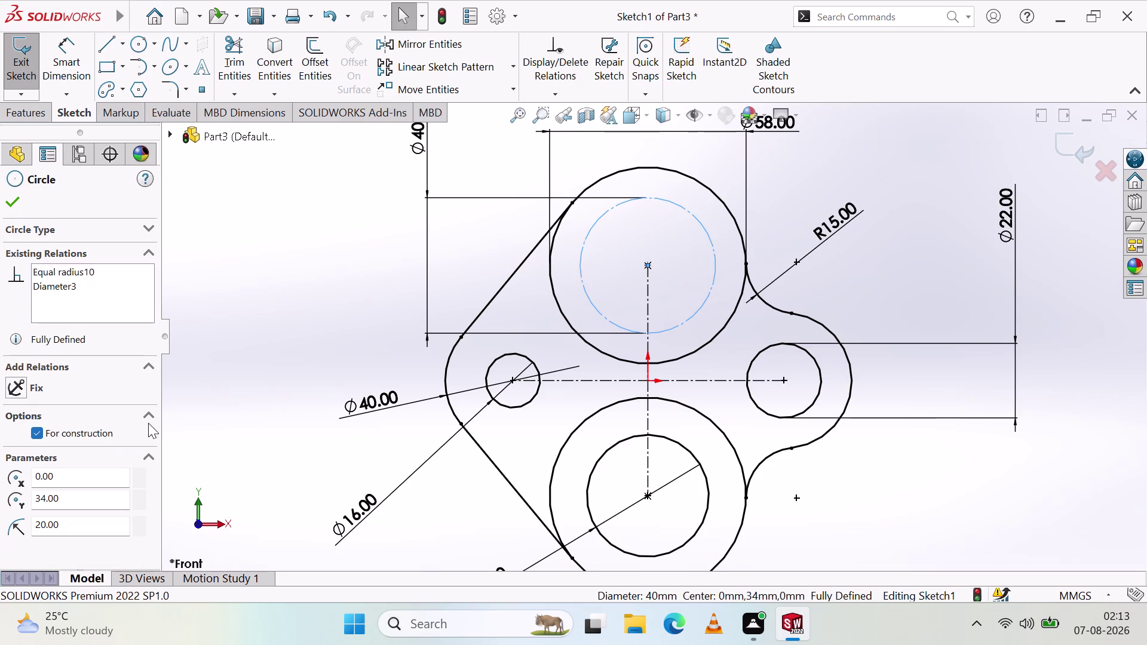
click(197, 353)
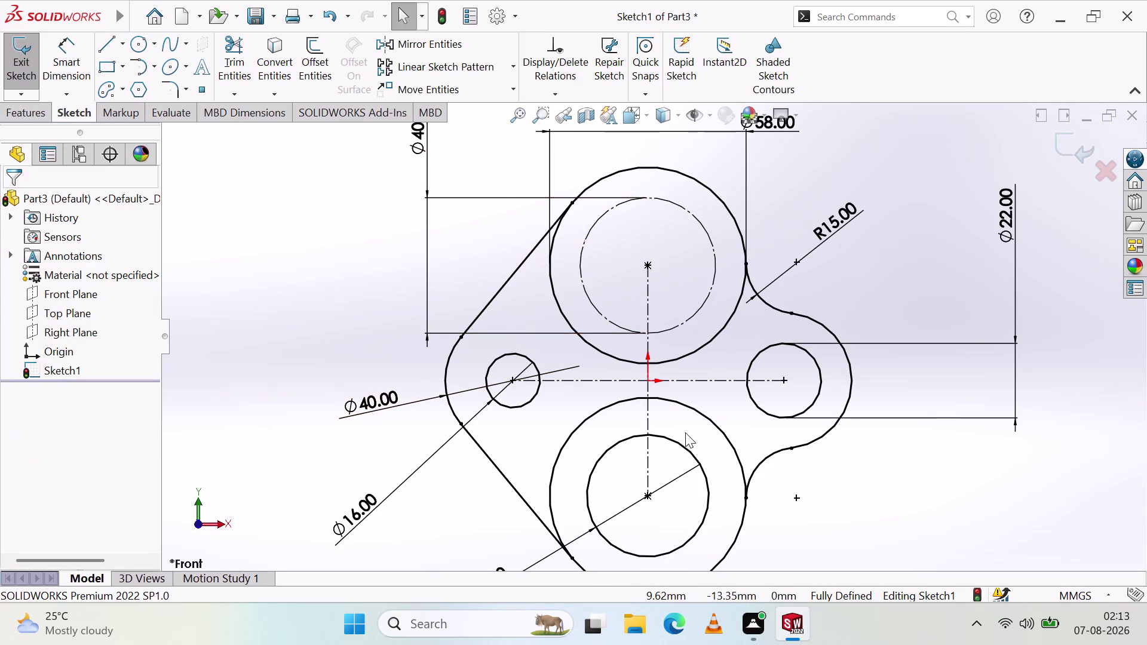
click(683, 448)
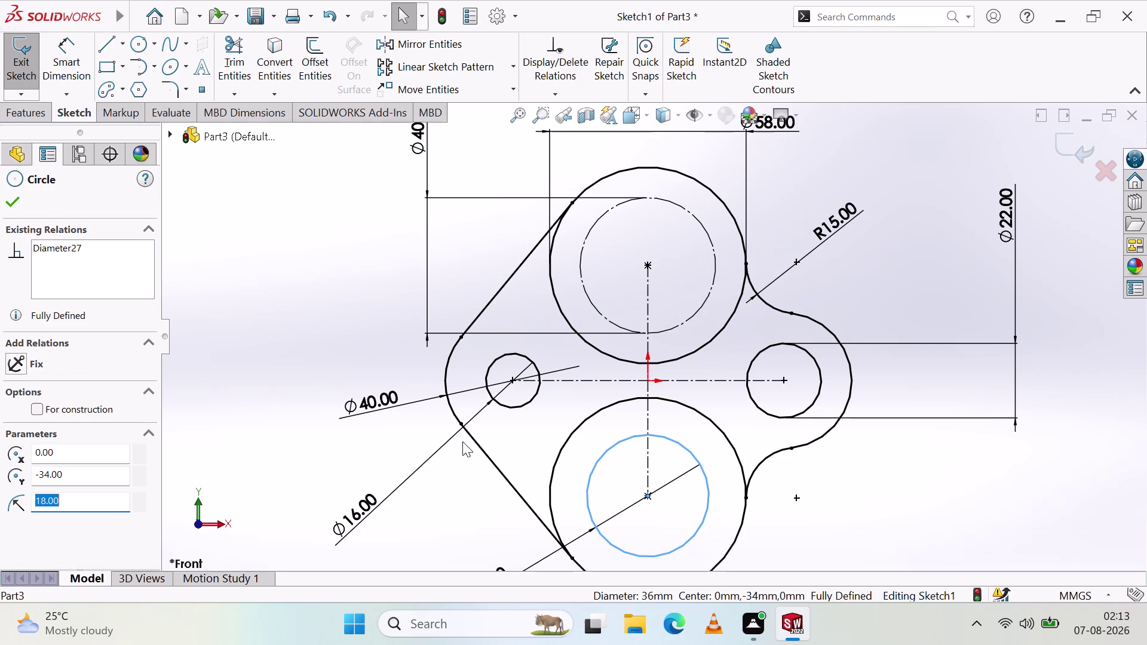
click(81, 403)
click(251, 345)
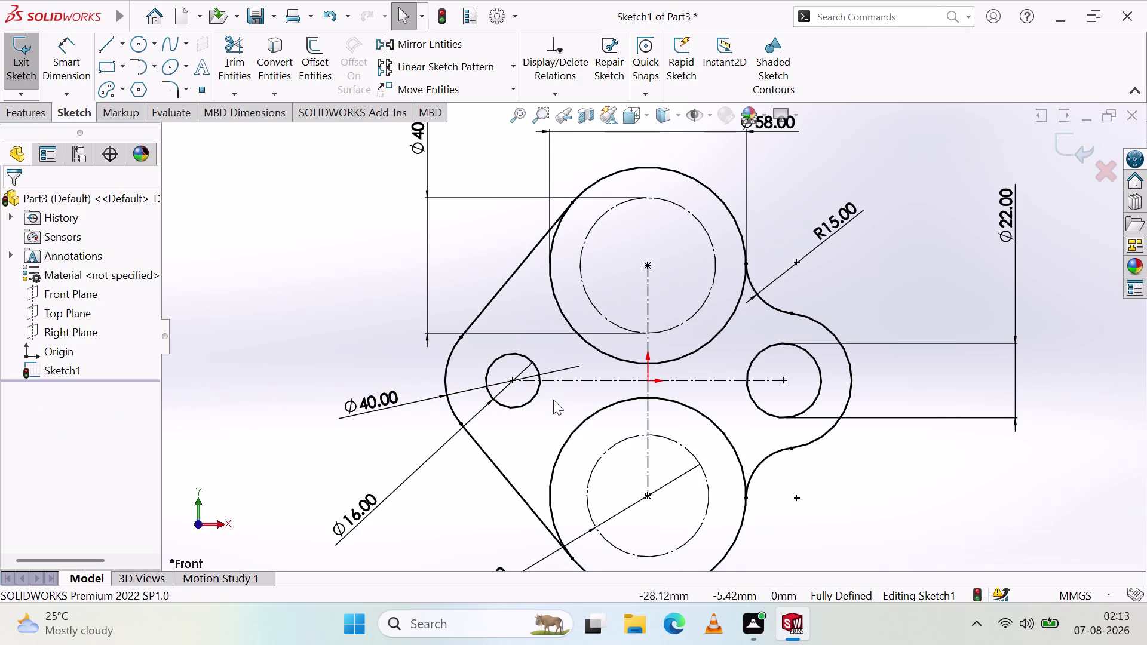
Sketch a small circle centred on the upper construction circle.
click(147, 46)
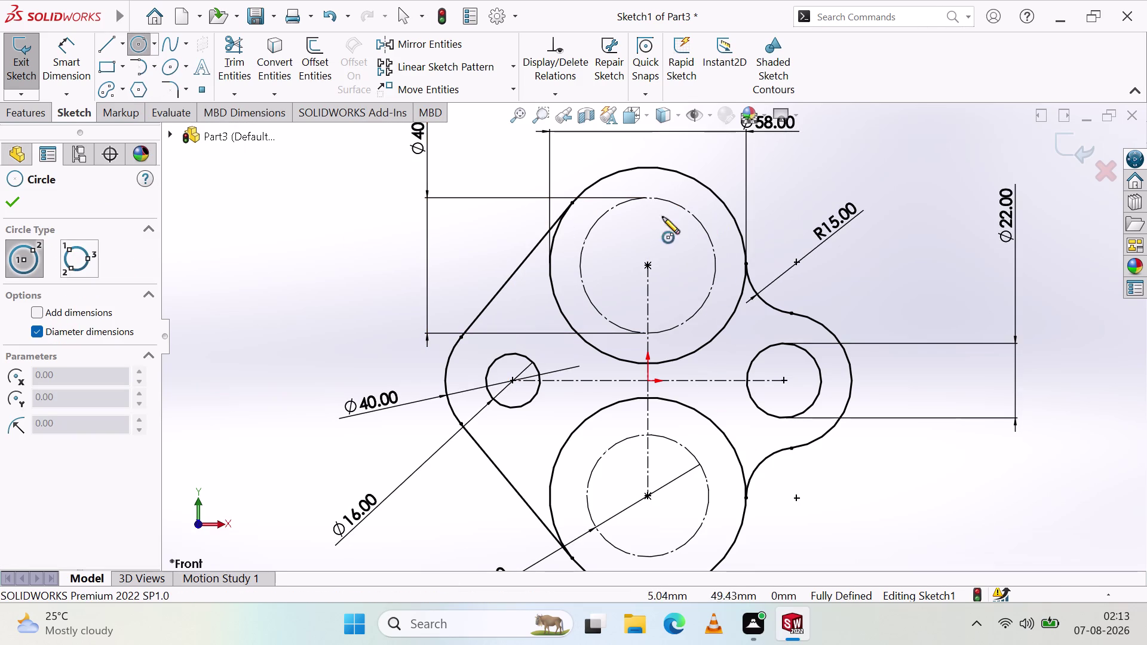
click(715, 264)
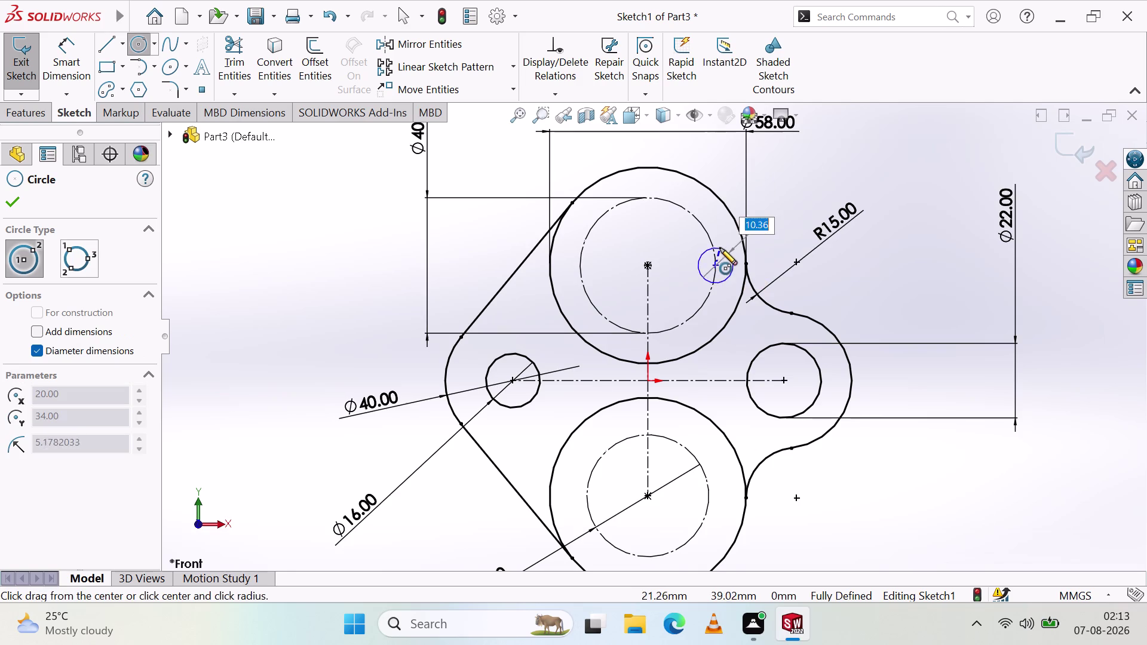
click(726, 279)
key(Escape)
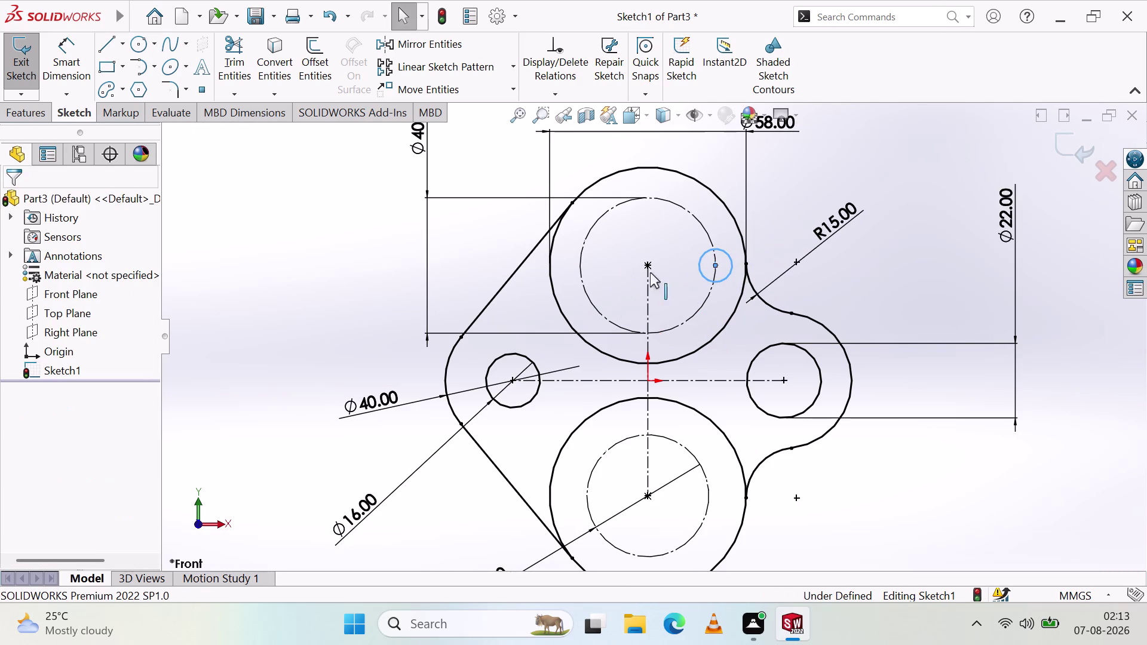
Dimension the upper hole circle to a 10 mm diameter.
click(73, 60)
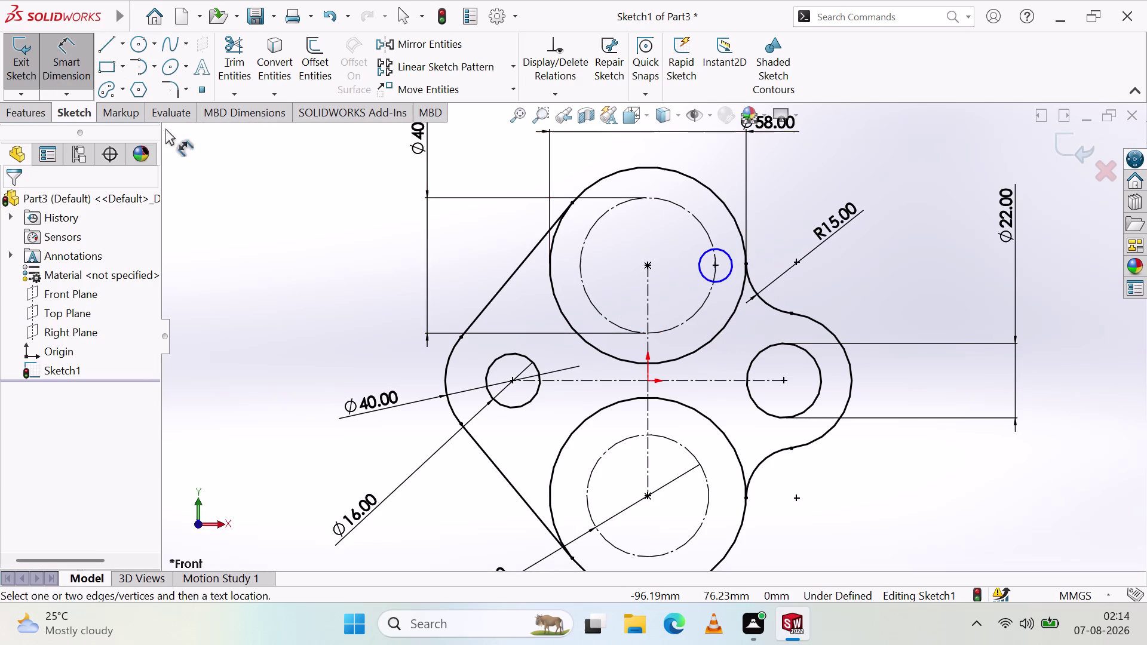
click(699, 268)
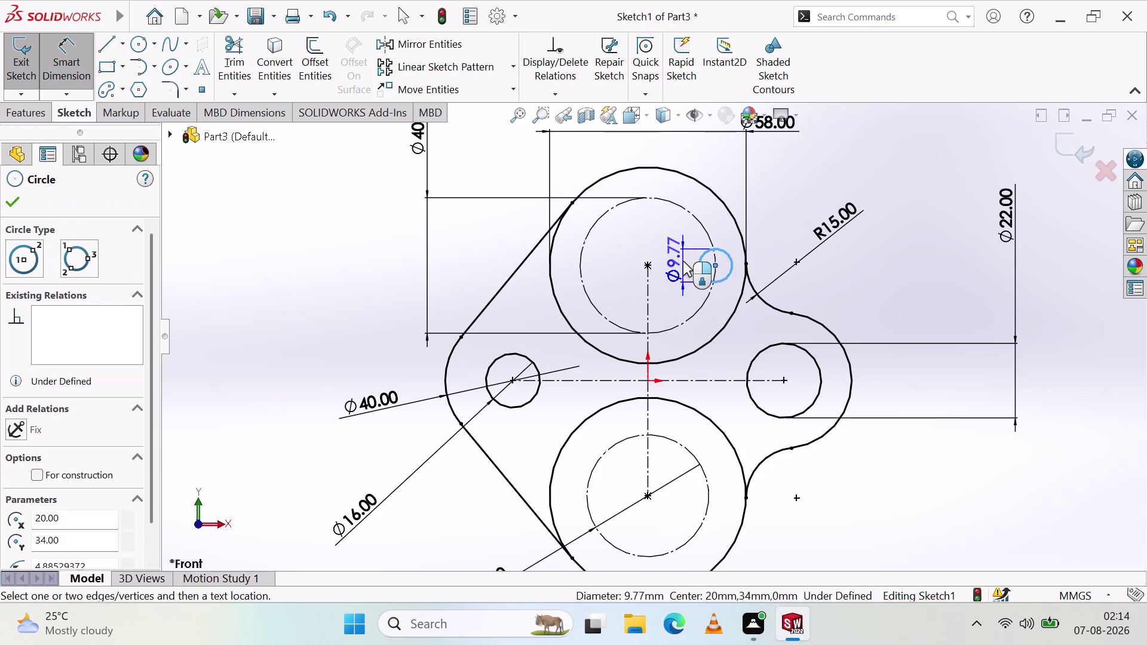
click(683, 260)
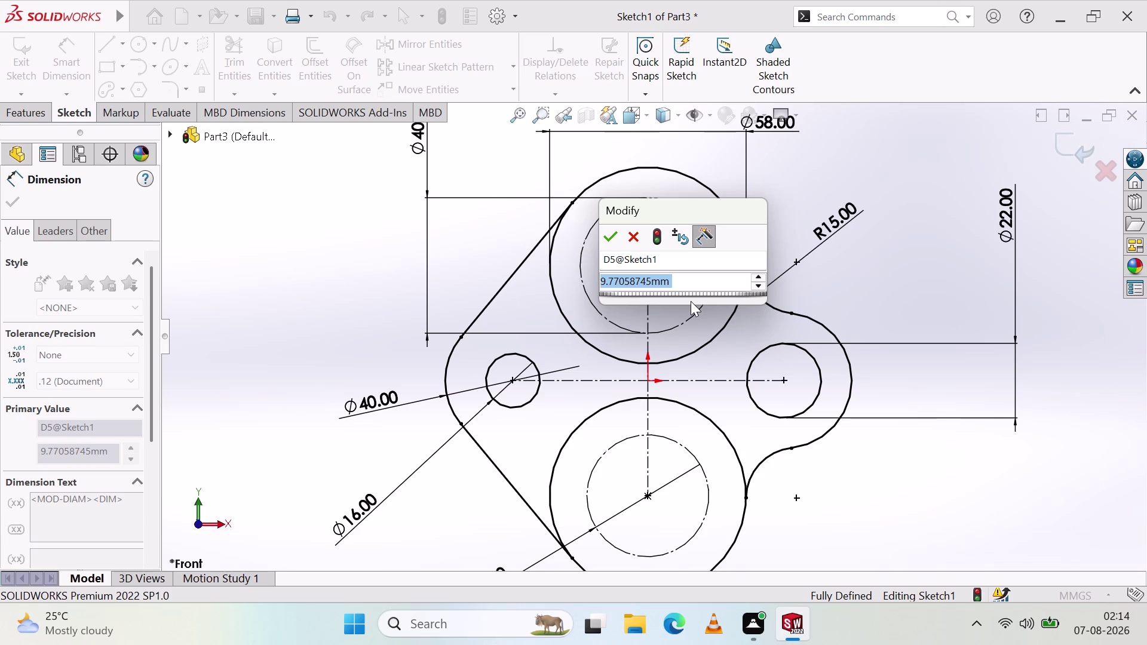
text(10)
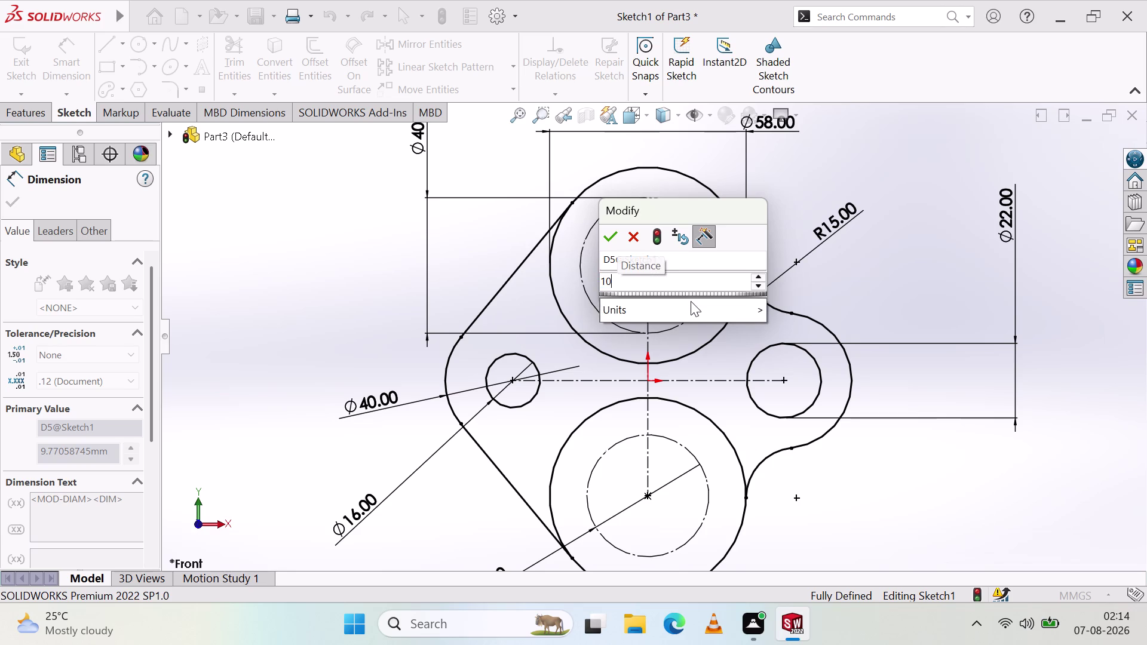
key(Return)
click(691, 301)
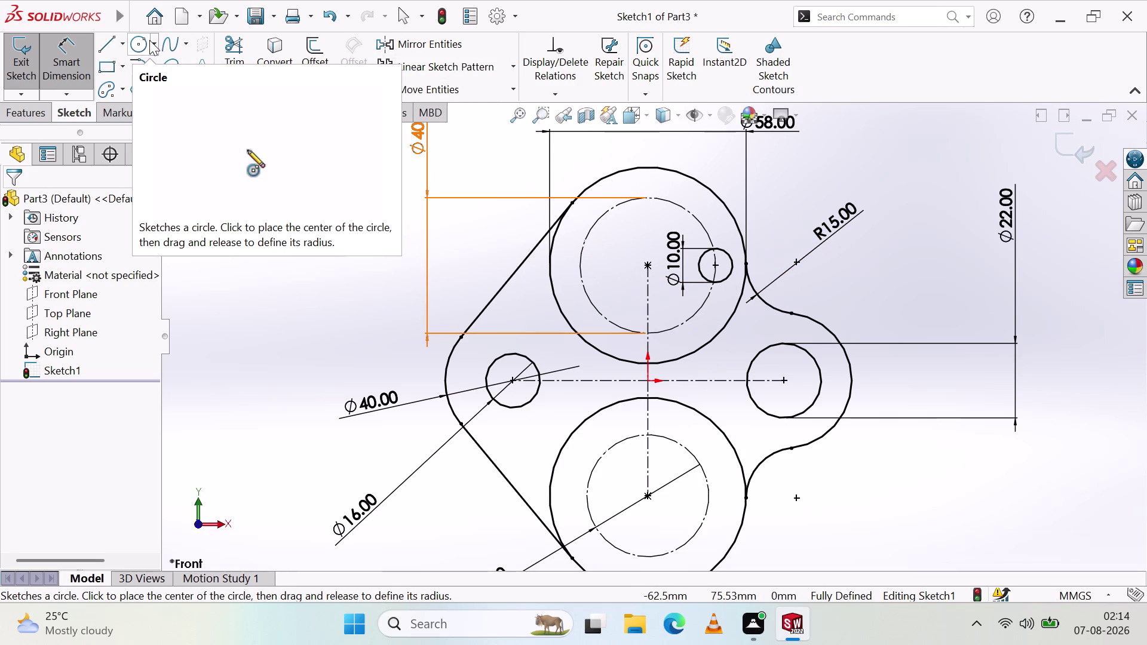
Sketch a small circle centred on the lower construction circle.
scroll(down, 3)
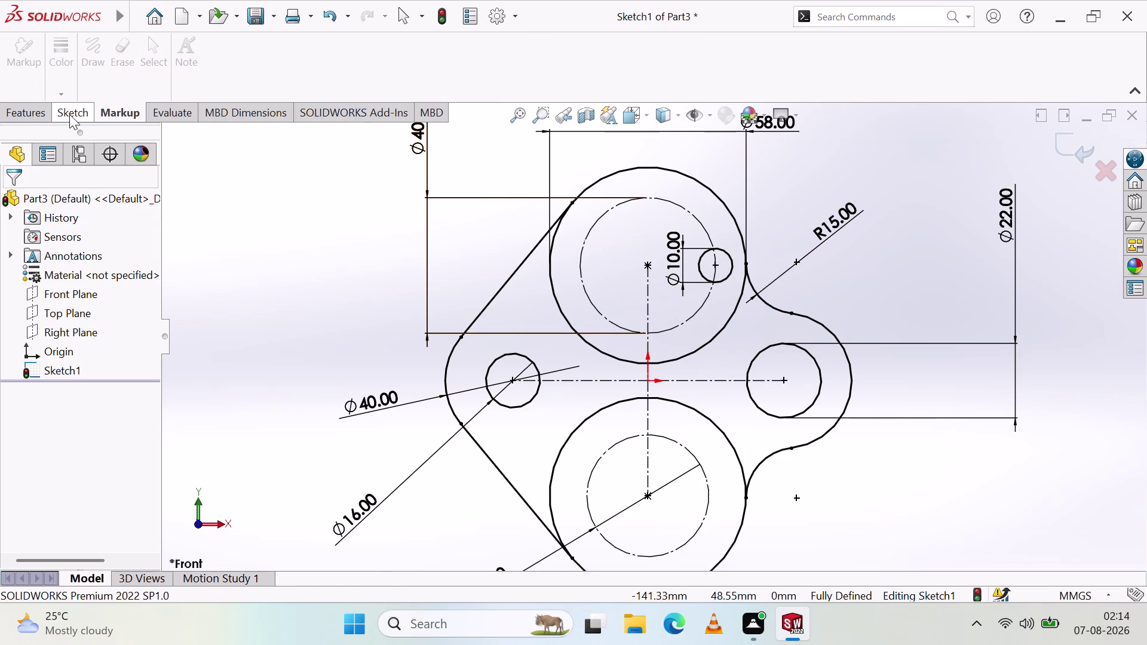
click(83, 112)
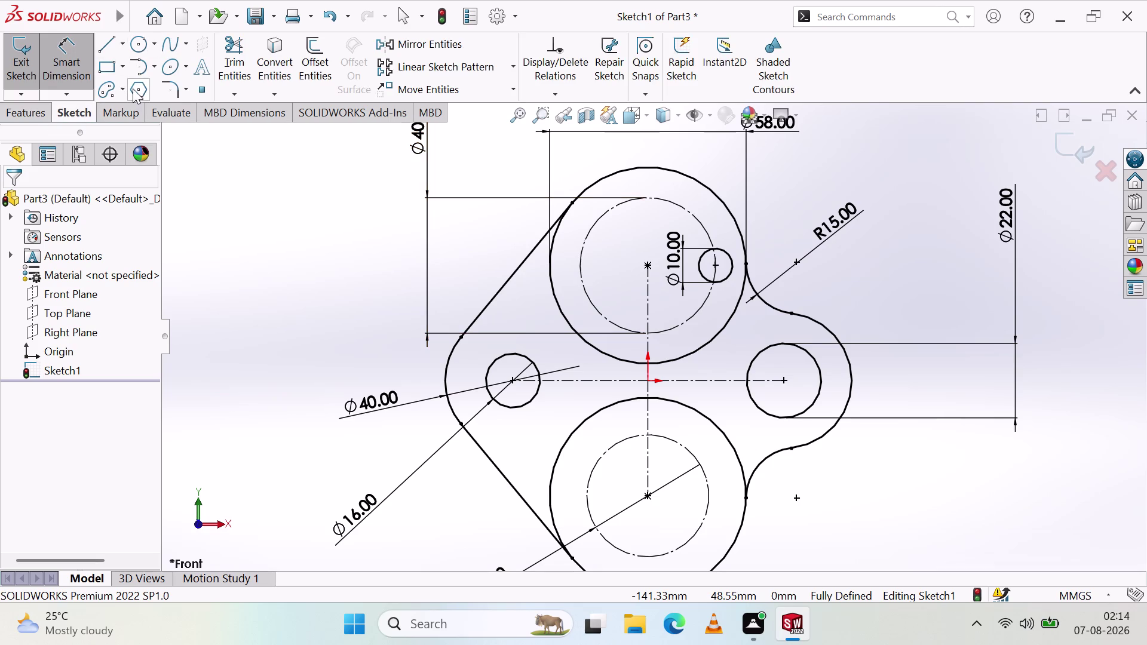
click(134, 45)
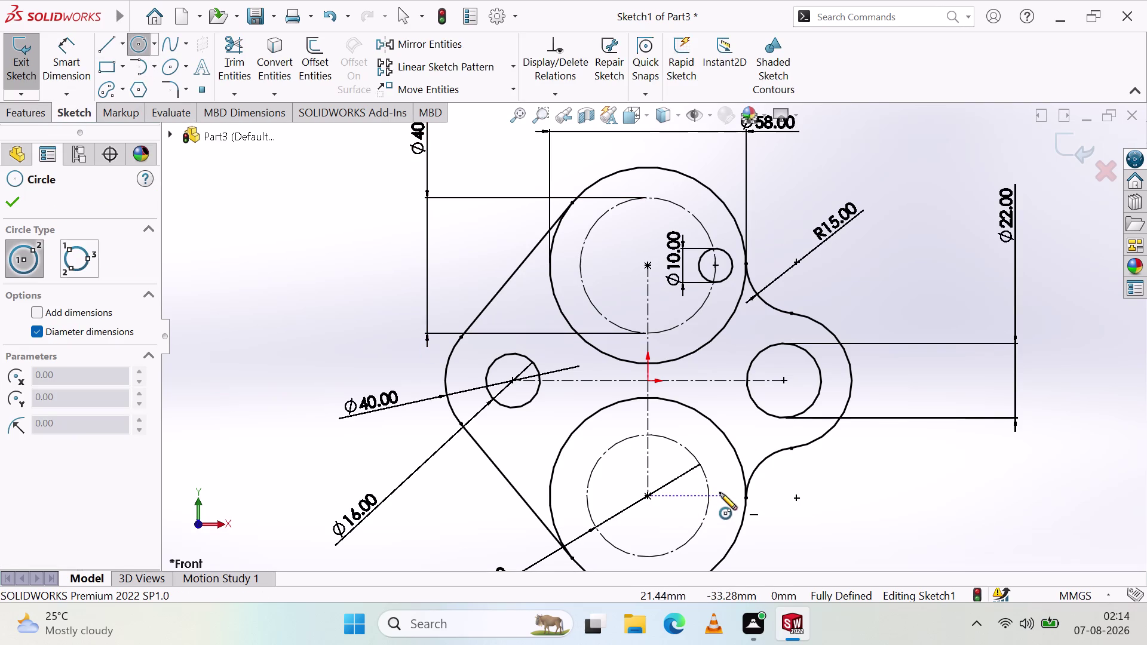
click(708, 497)
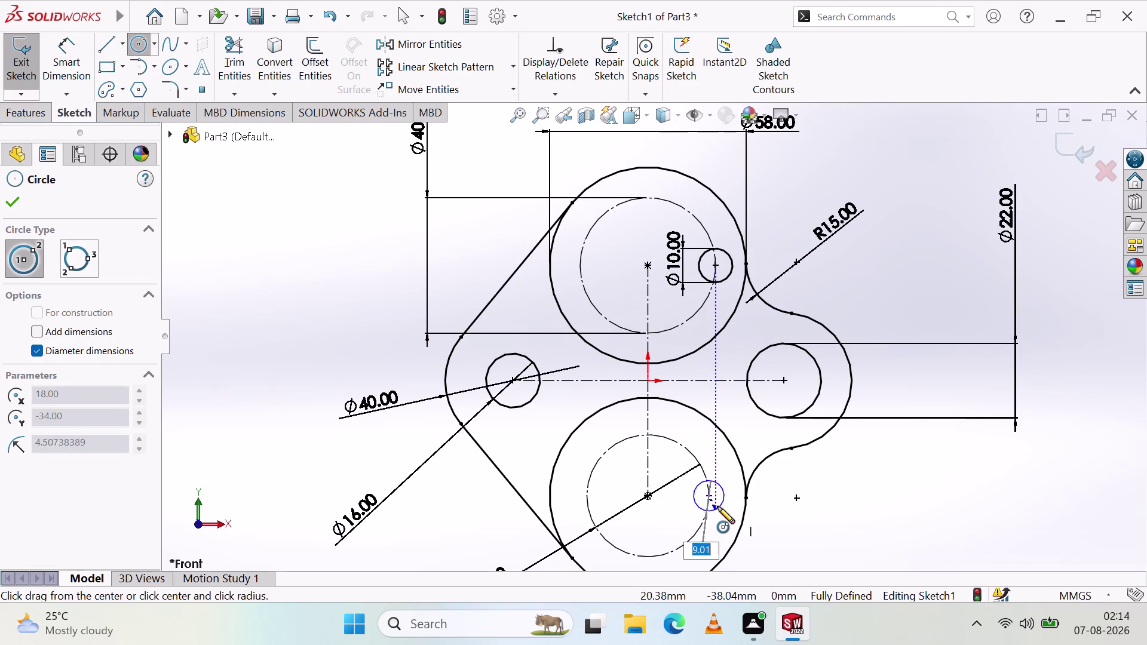
click(718, 507)
key(Escape)
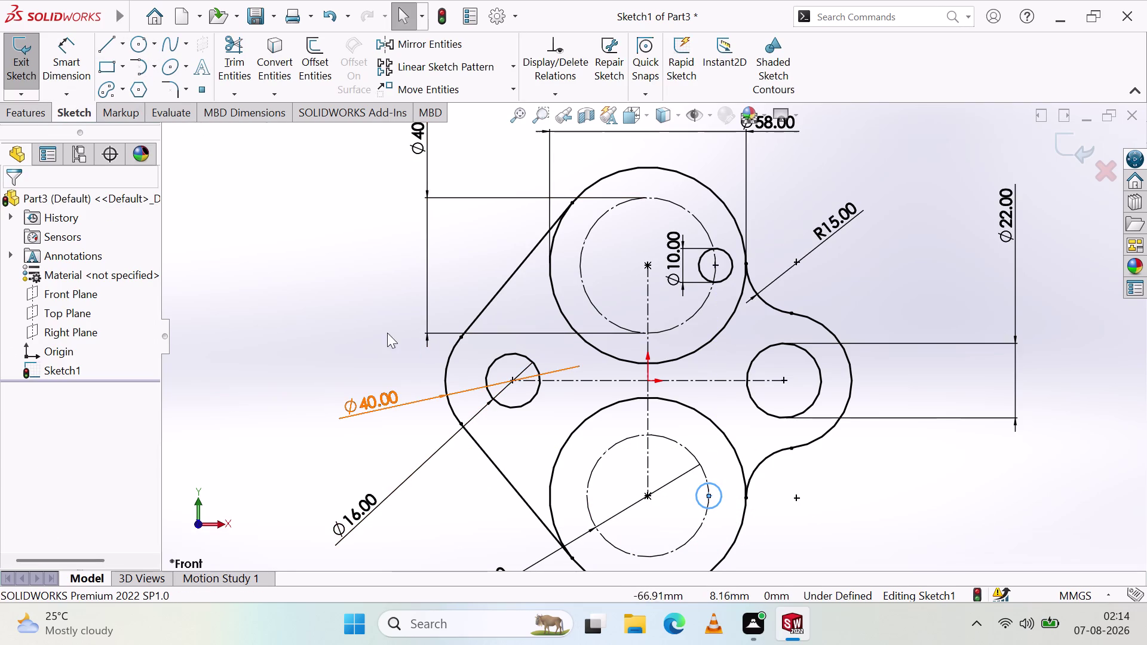
Dimension the lower hole to an 8 mm diameter and pull its label closer.
click(83, 78)
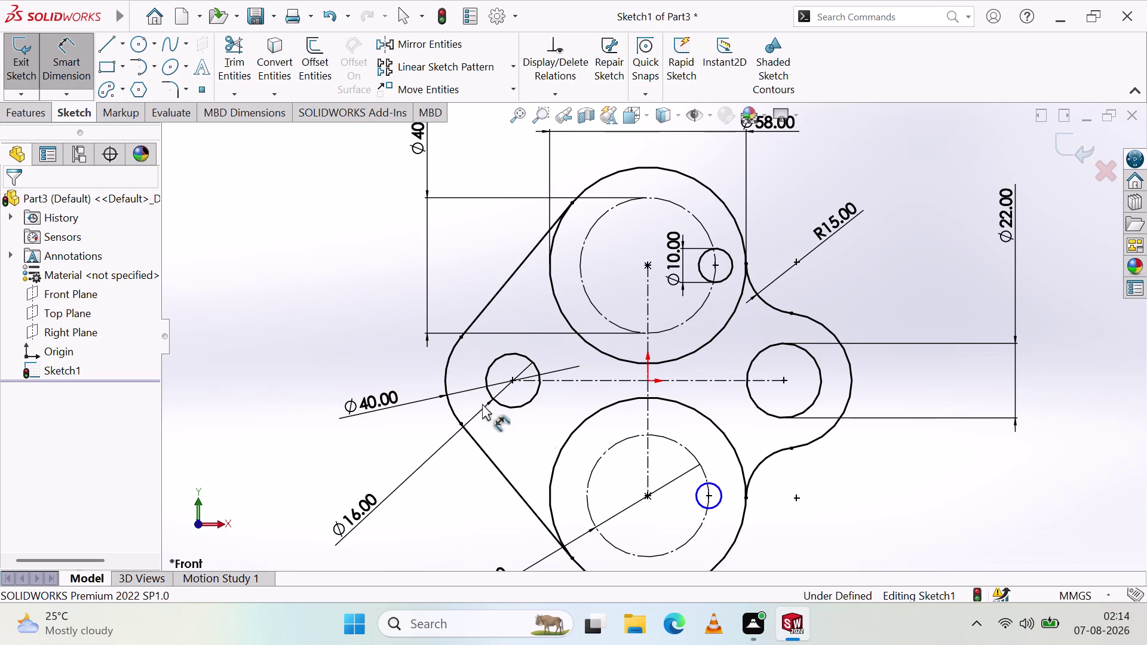
click(698, 501)
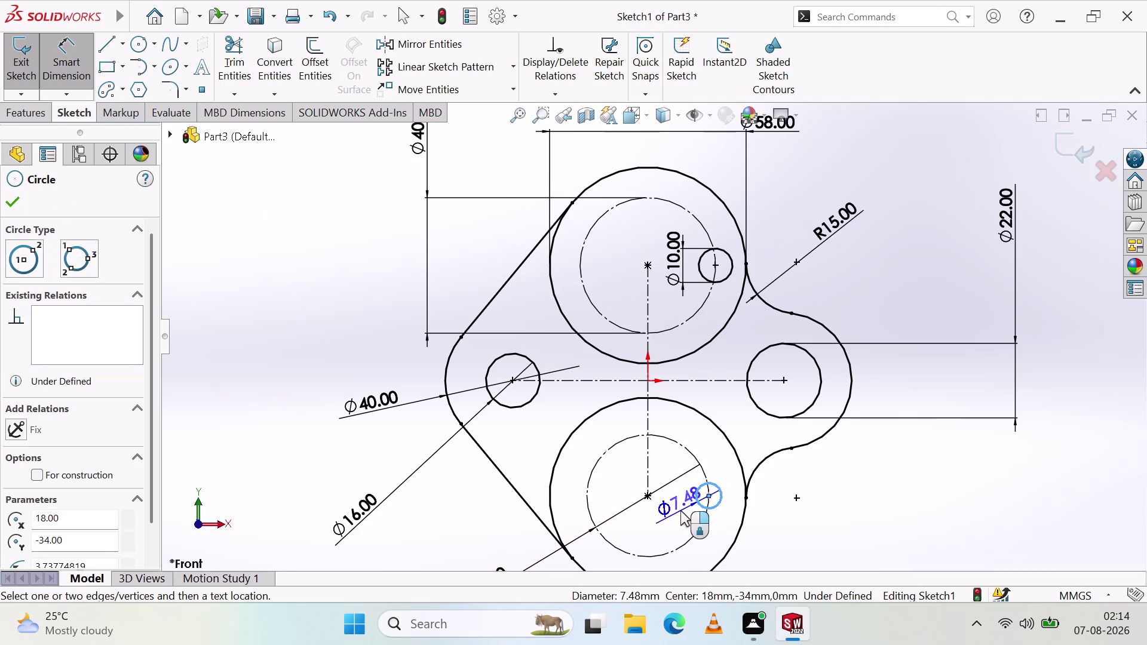
click(678, 511)
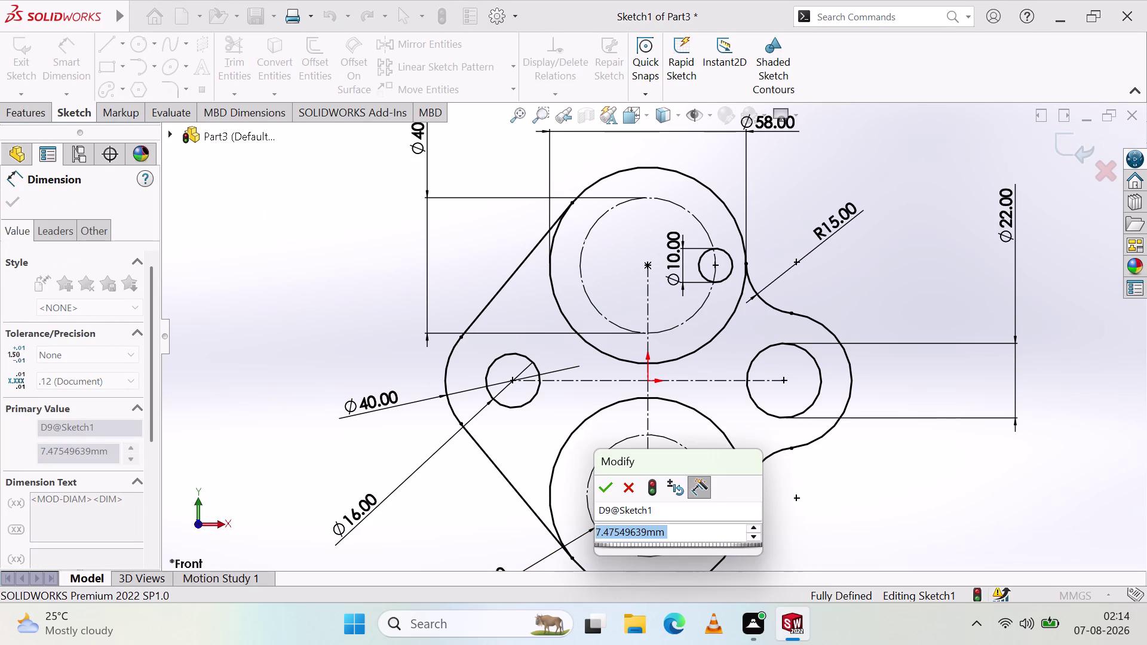
key(8)
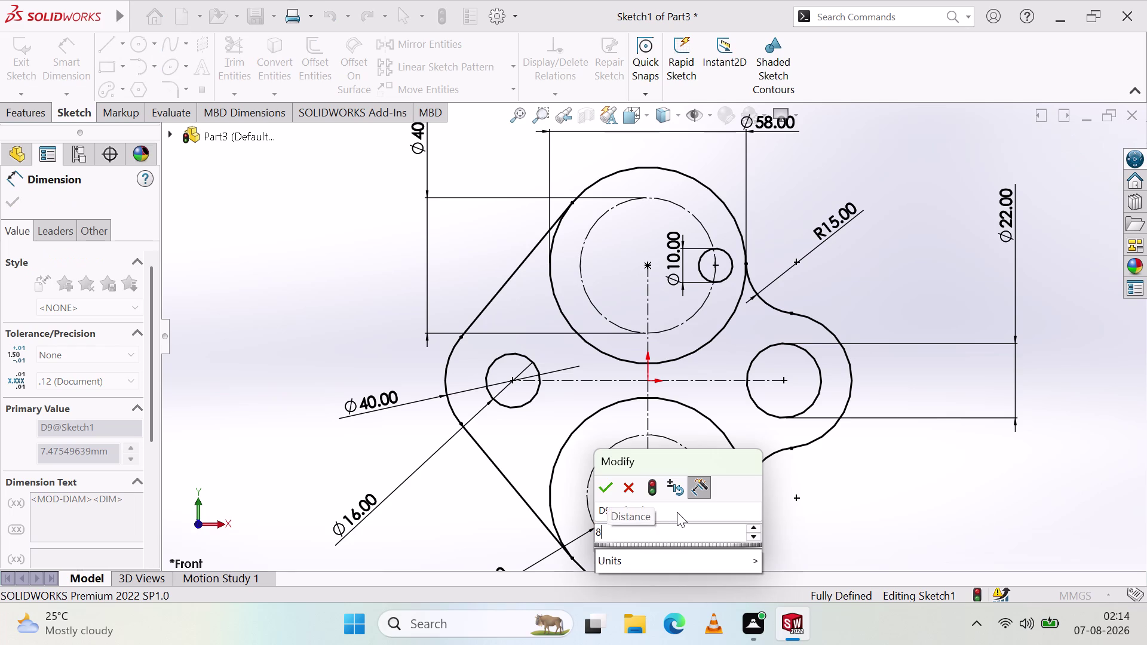
key(Return)
click(677, 512)
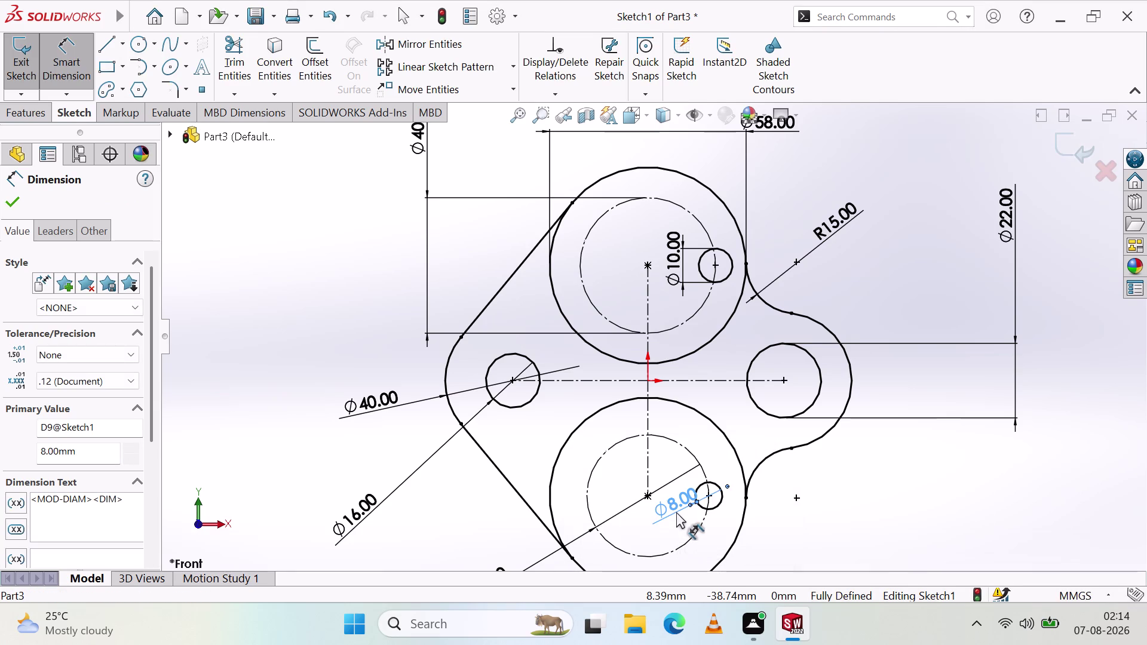
click(1005, 532)
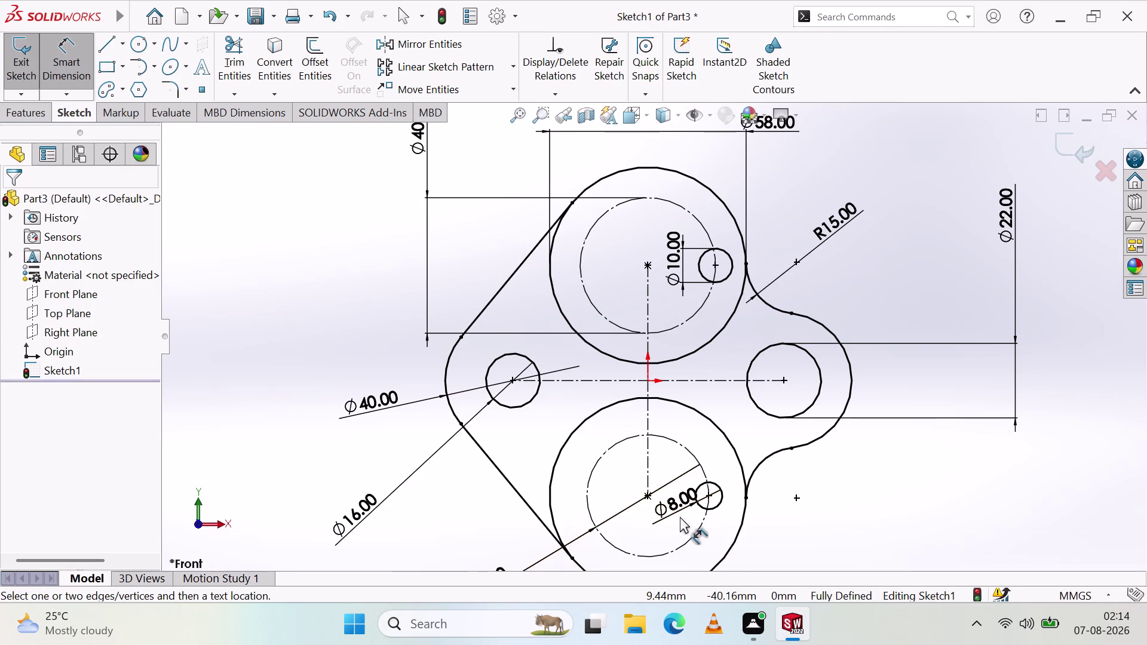
drag(674, 511, 658, 514)
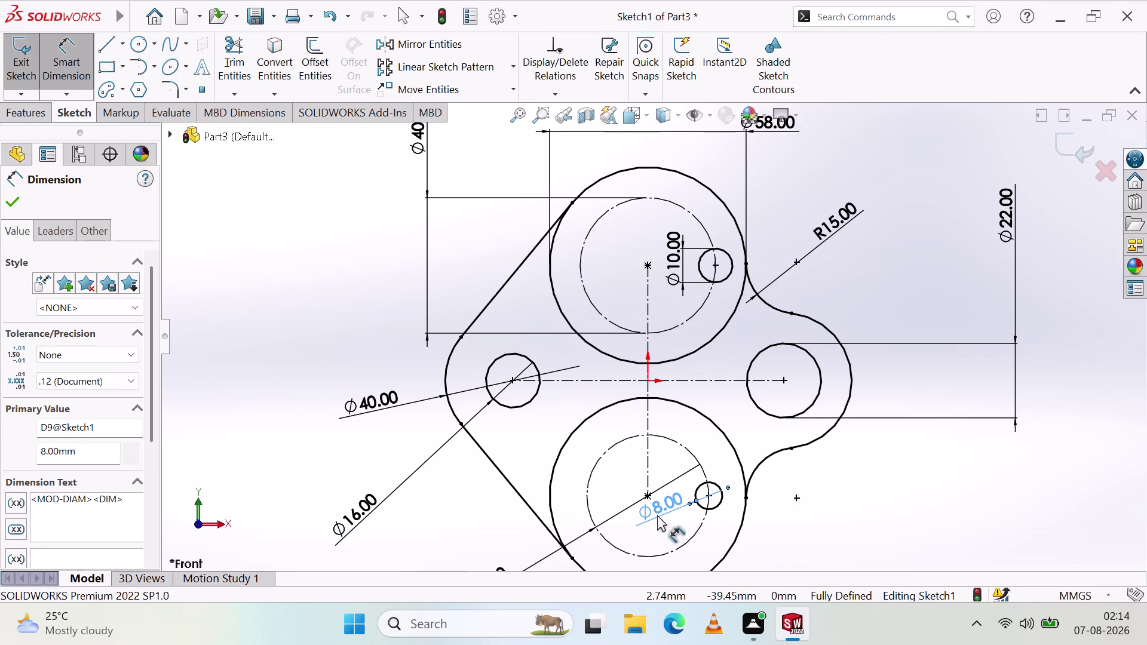
Move the ∅8.00 and ∅10.00 labels out to the right of the outline.
click(842, 529)
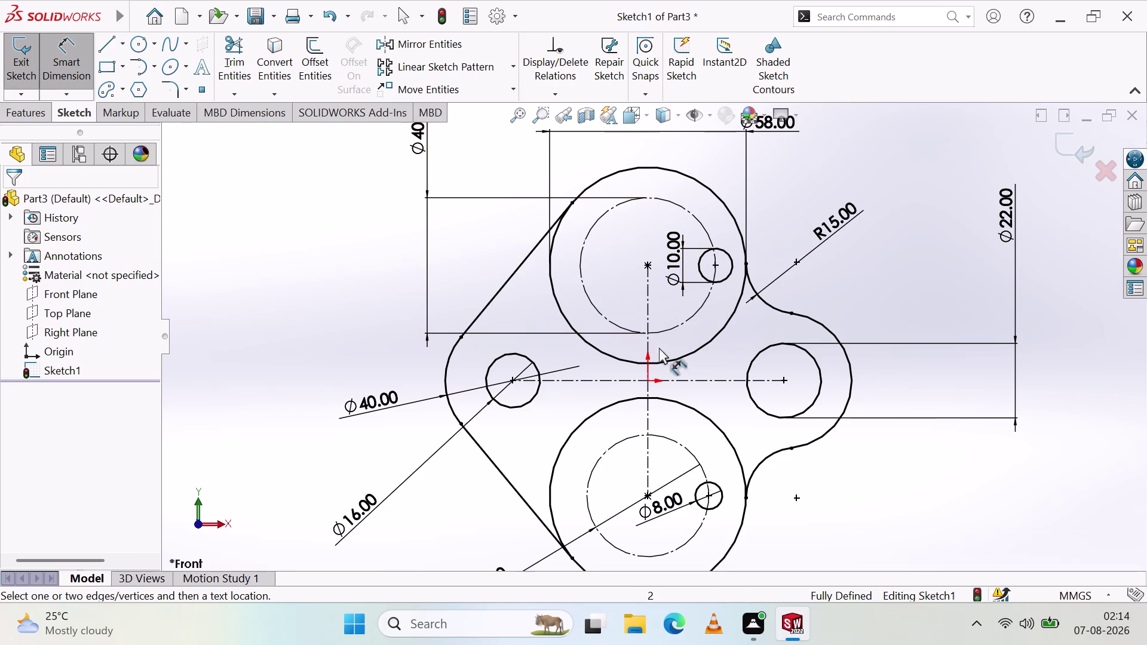
drag(670, 501, 759, 448)
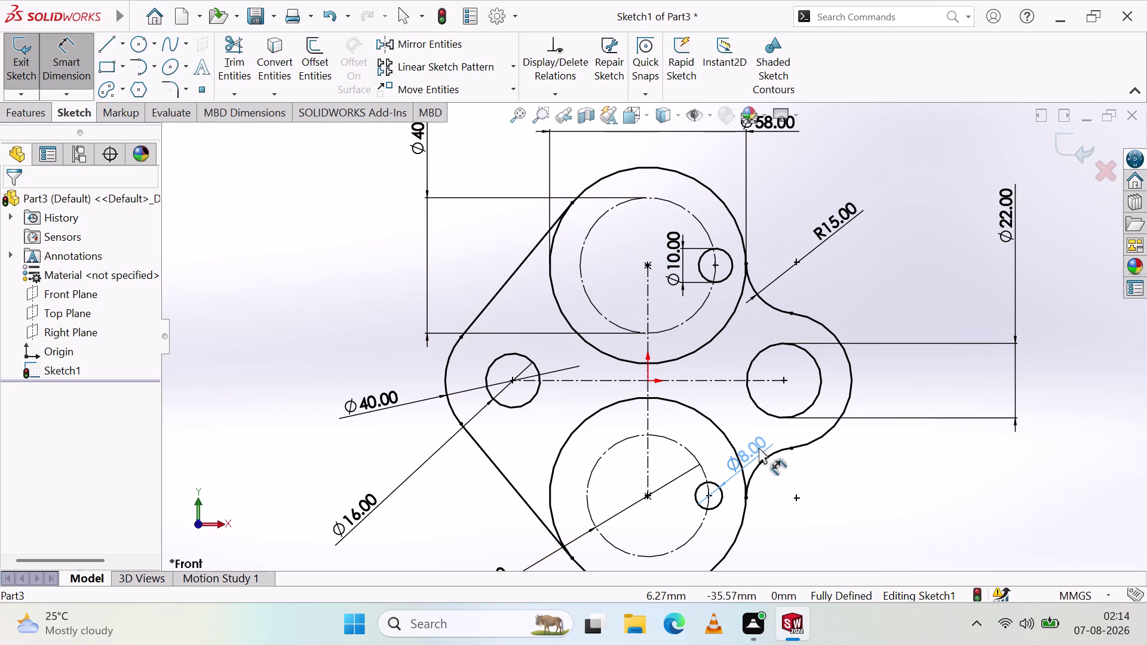
drag(759, 447, 890, 517)
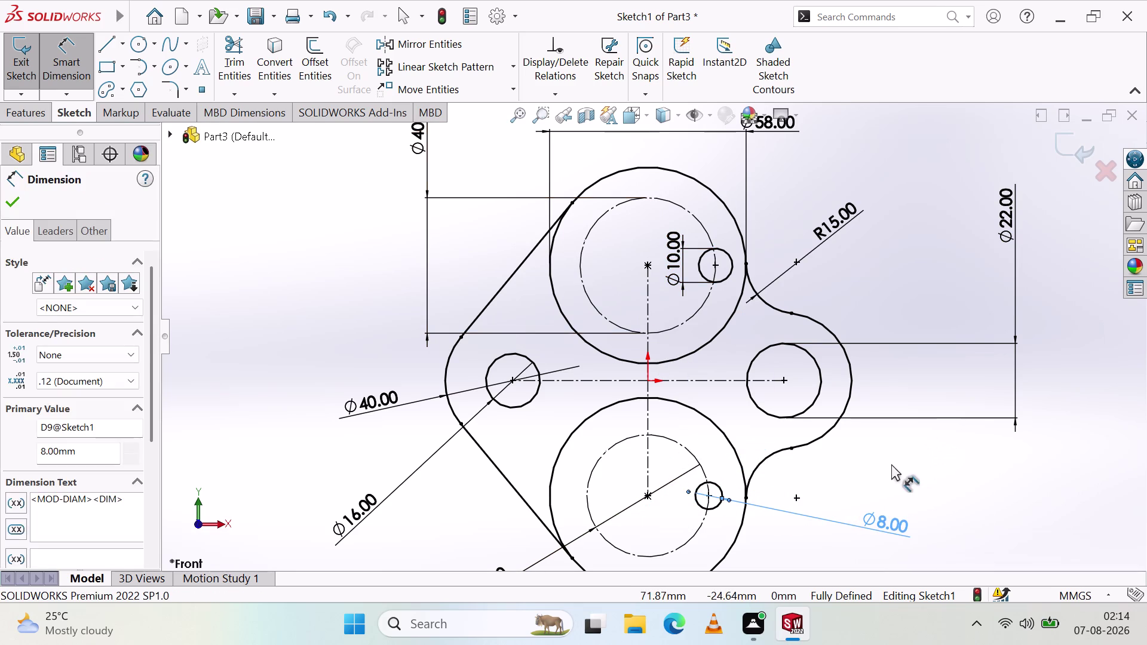
click(891, 465)
drag(675, 243, 784, 265)
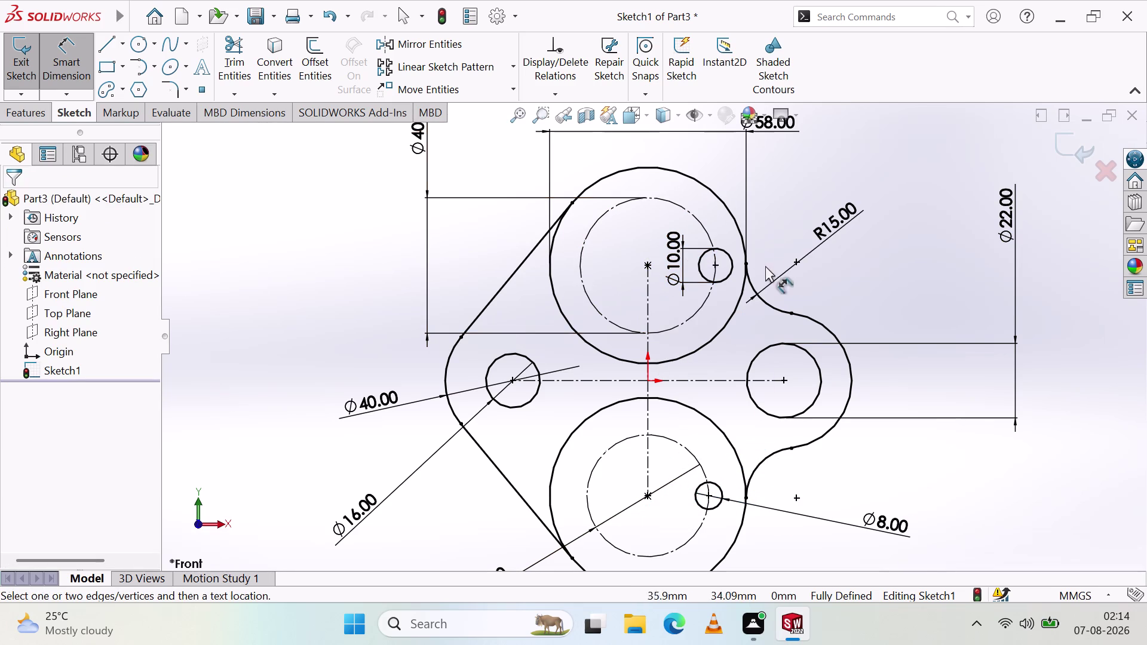
drag(673, 262, 892, 258)
click(891, 358)
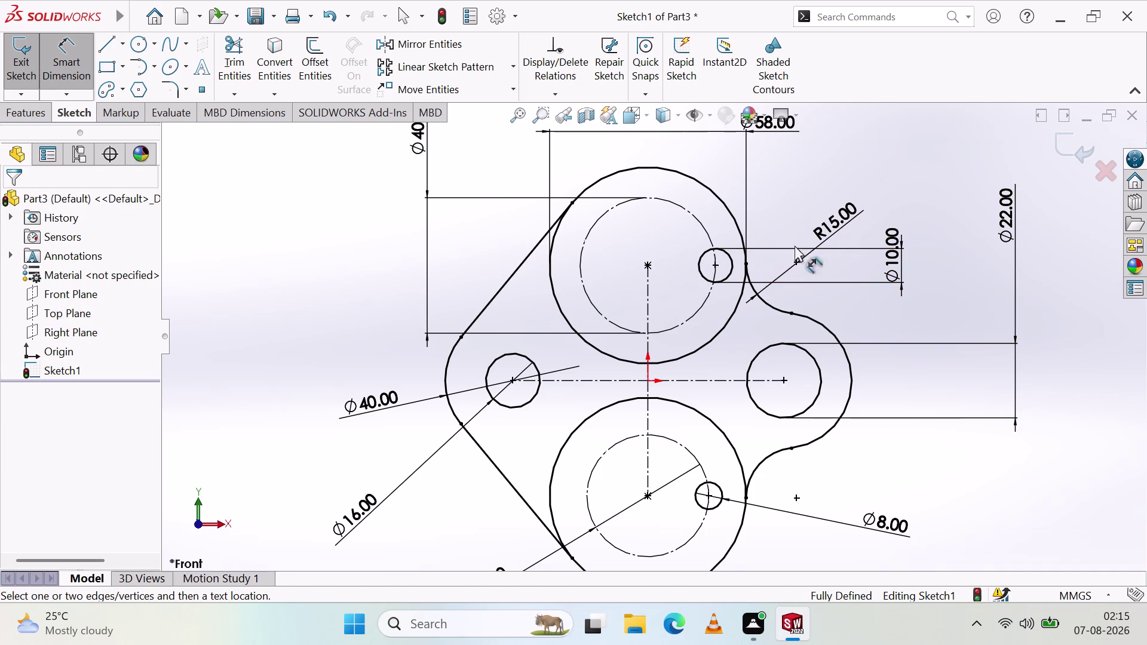
Nudge the R15.00 label and fine-tune the ∅8.00 label's position.
drag(844, 223, 843, 212)
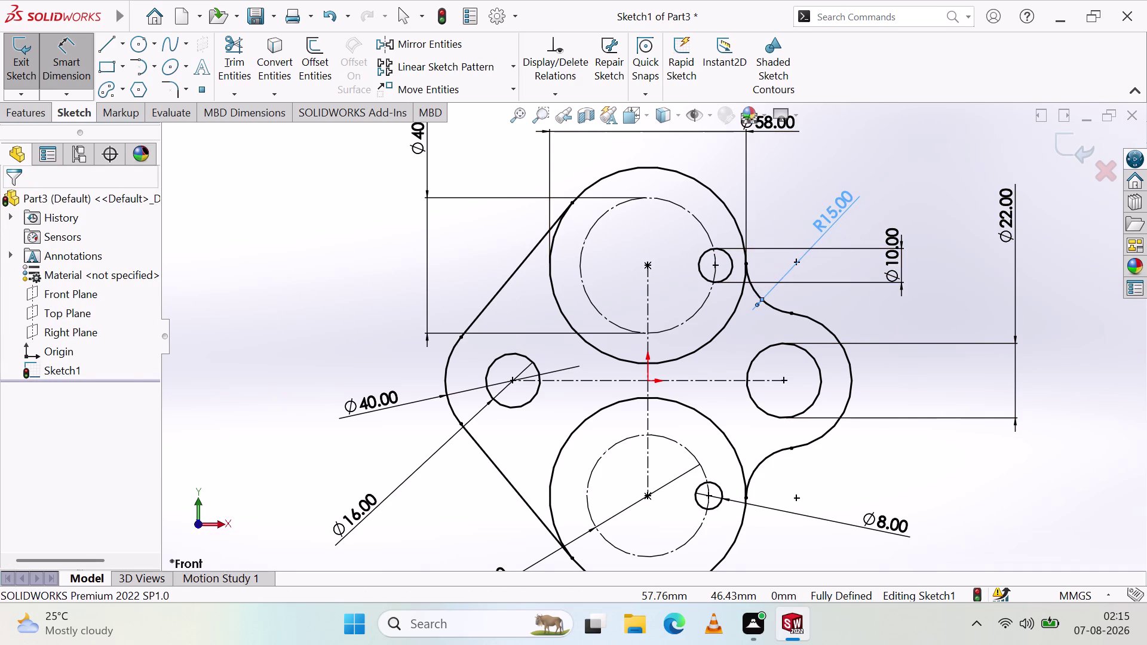
click(851, 309)
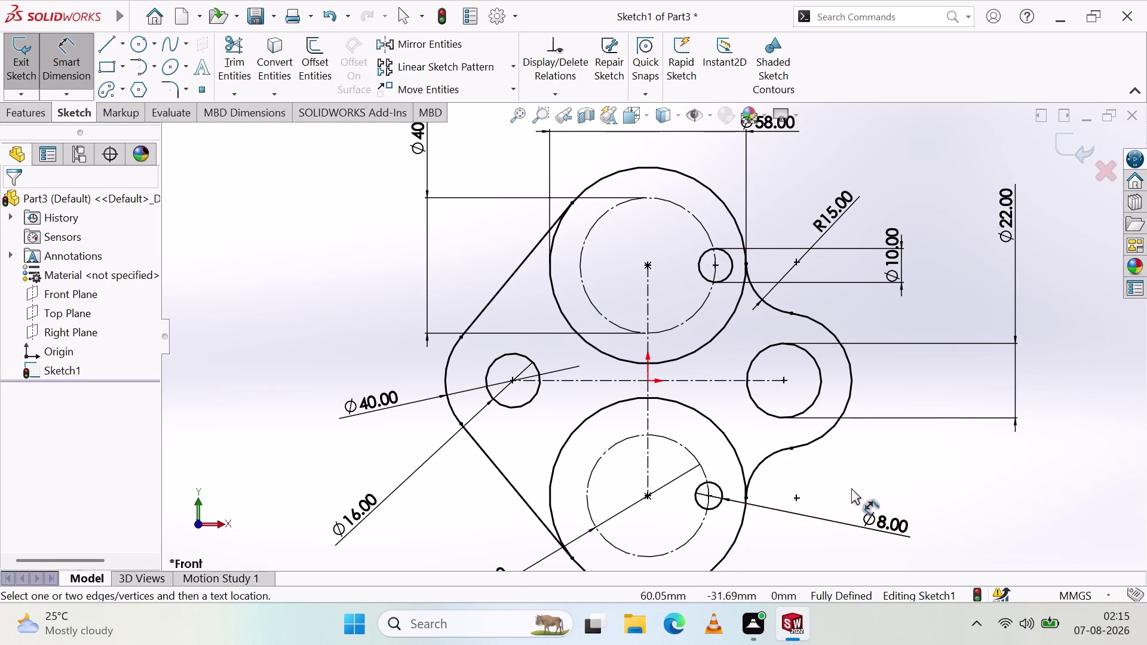
drag(888, 524, 894, 485)
click(841, 545)
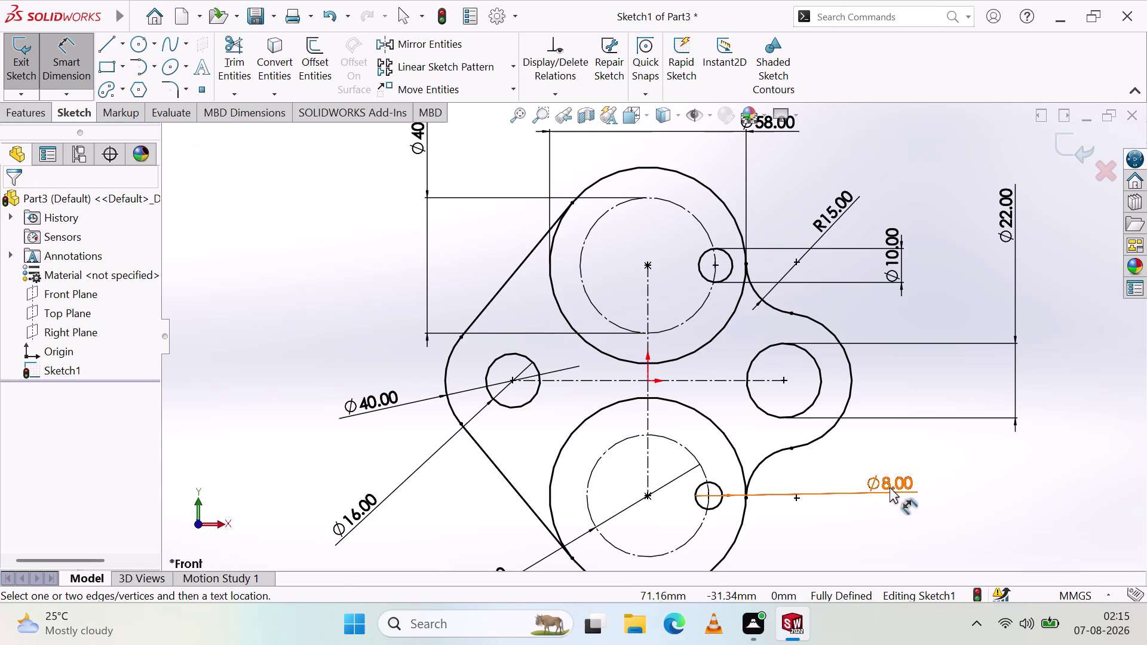
drag(891, 483, 882, 490)
click(863, 529)
scroll(down, 3)
scroll(up, 3)
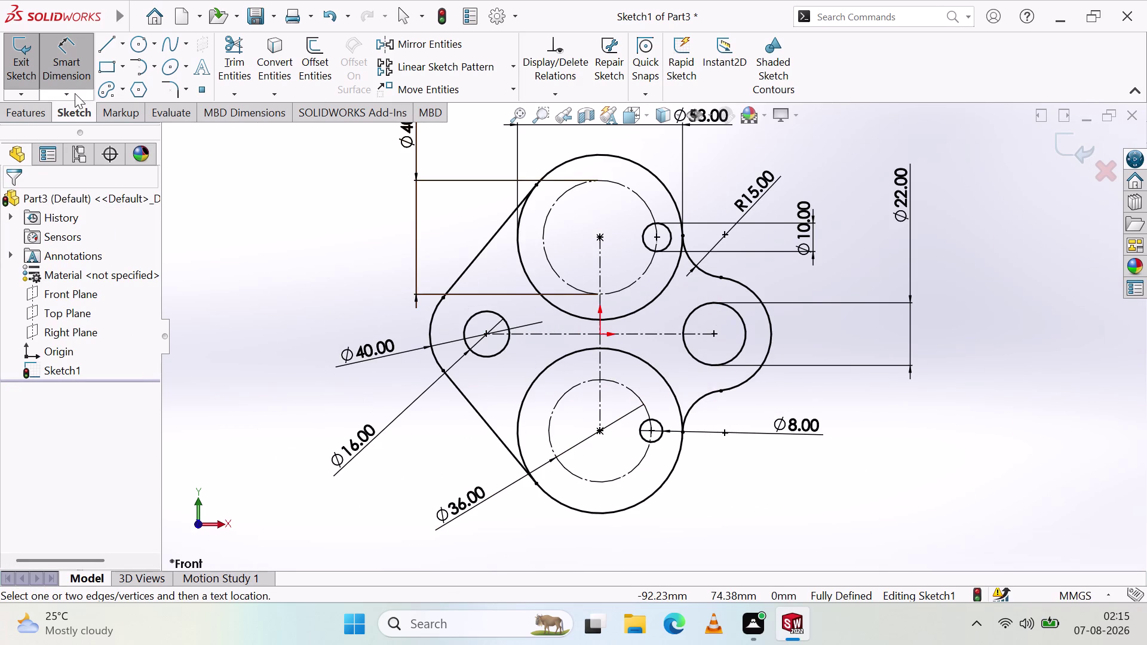
click(65, 63)
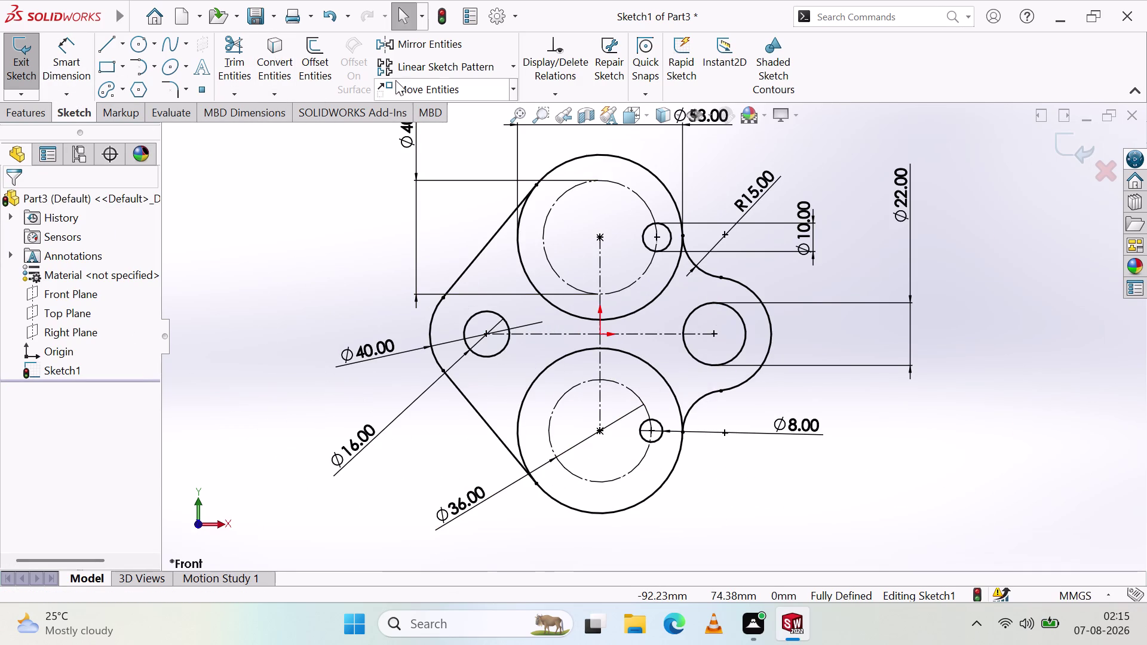
Create a circular sketch pattern of the small hole with 8 instances.
click(453, 64)
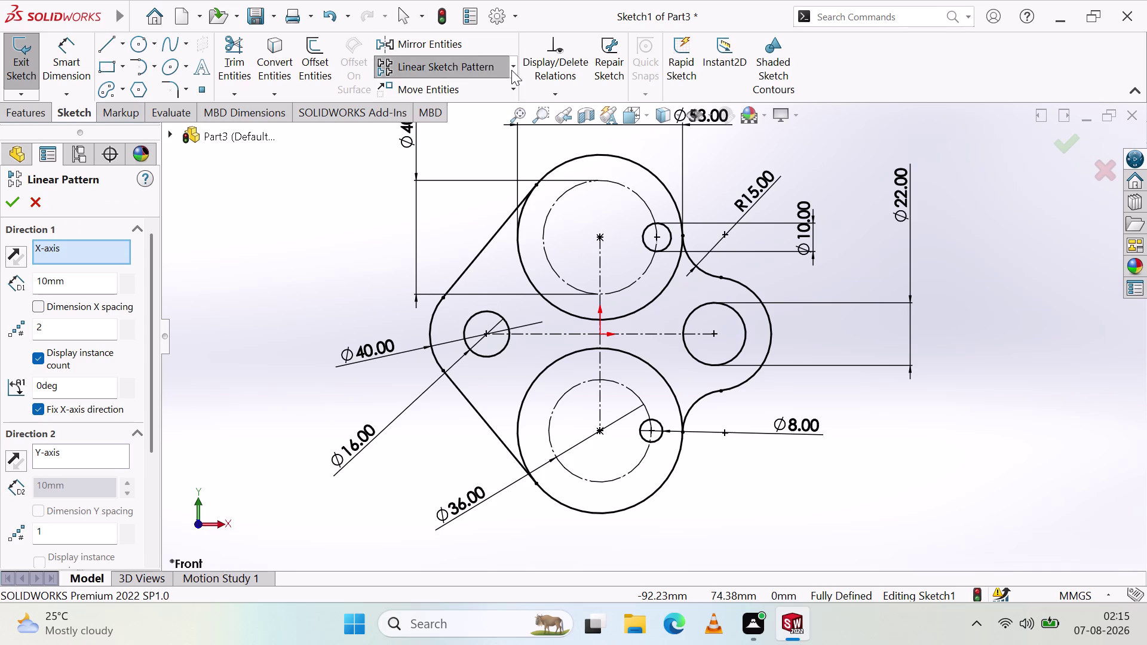
click(512, 70)
click(503, 106)
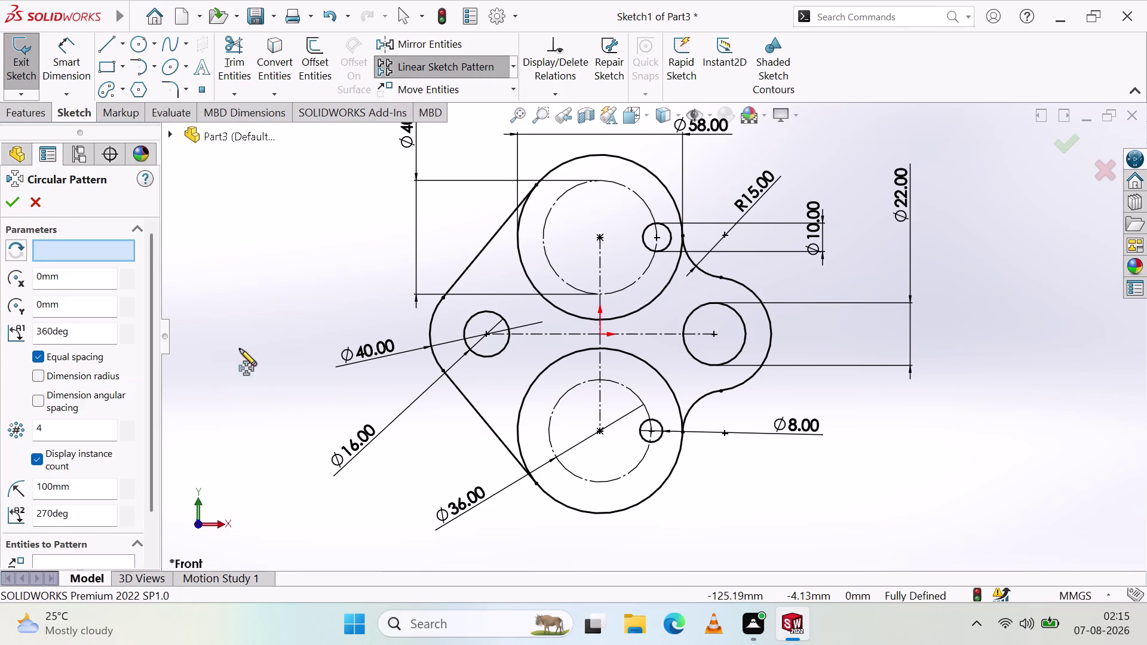
click(643, 235)
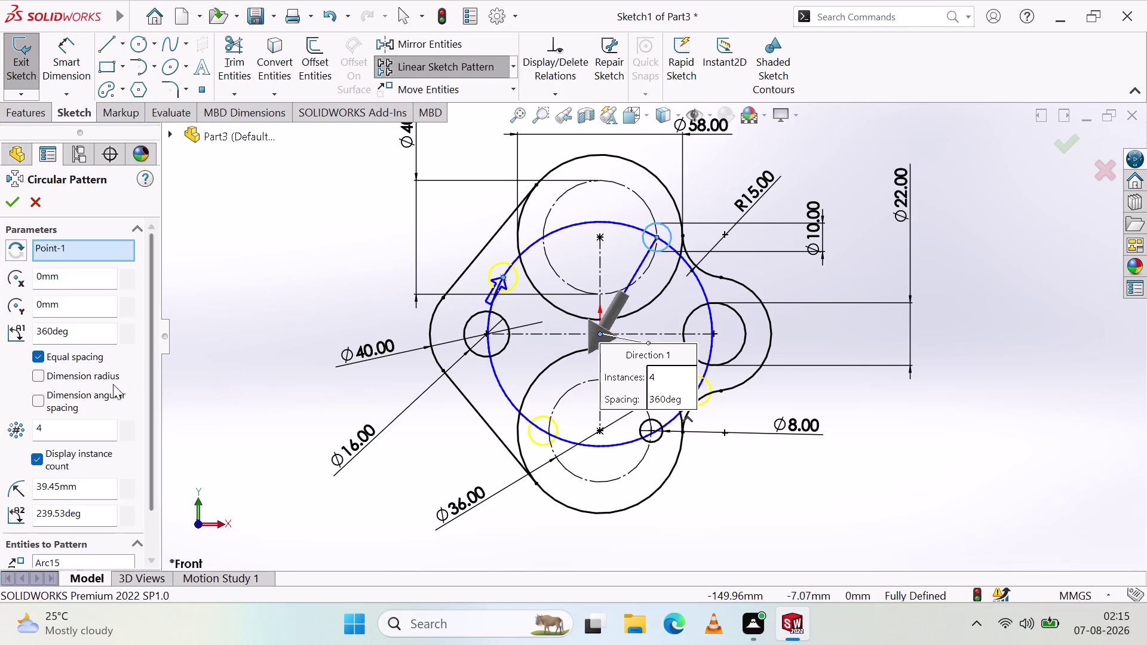
click(58, 427)
key(BackSpace)
key(BackSpace)
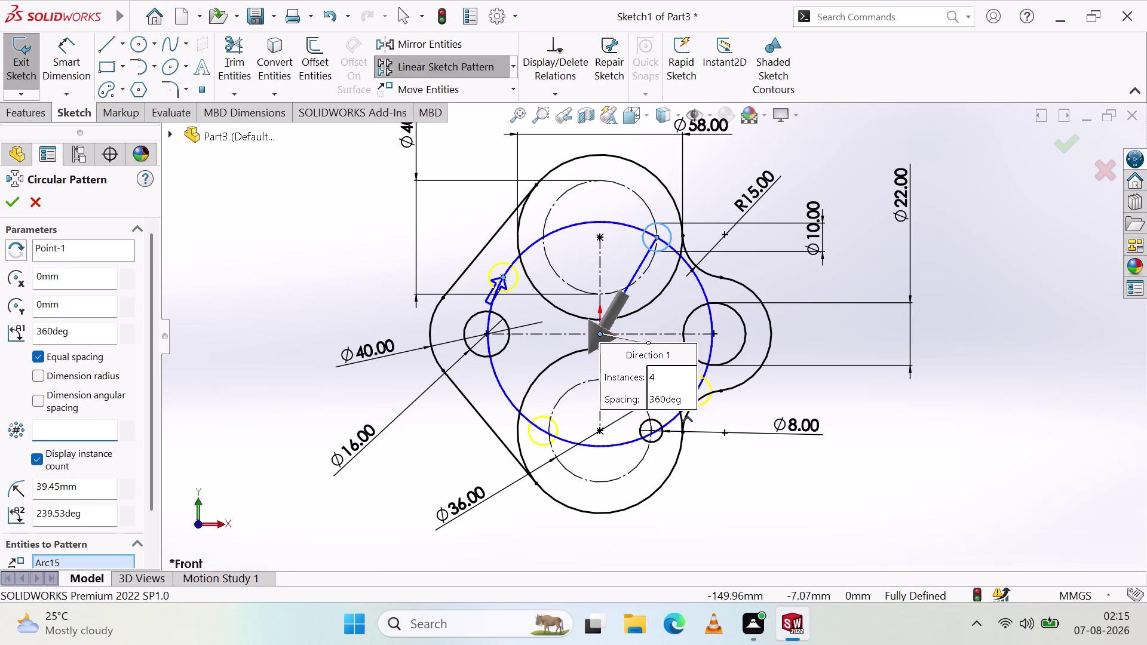
key(8)
key(Return)
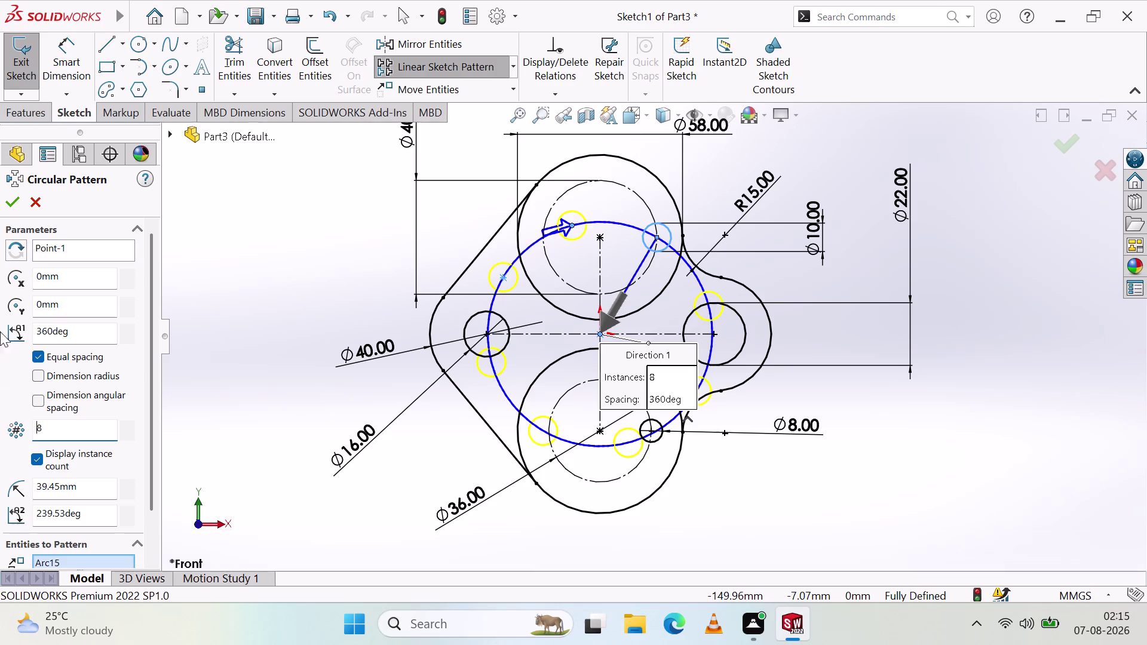
click(9, 205)
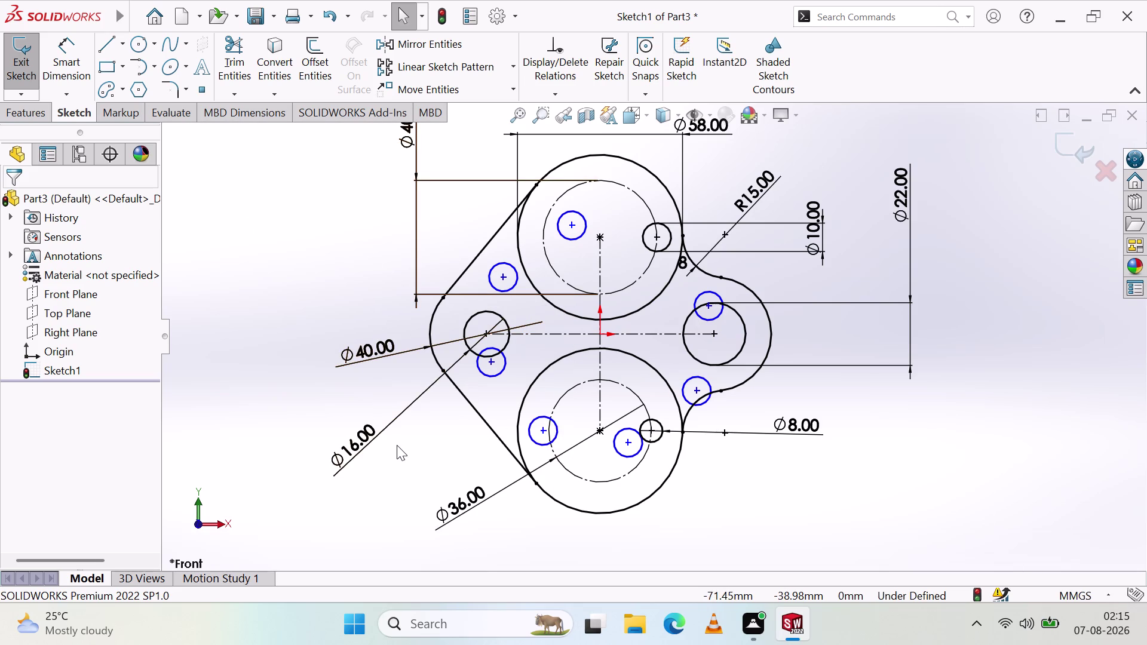
Undo the eight-copy circular pattern.
key(ctrl+z)
key(ctrl+z)
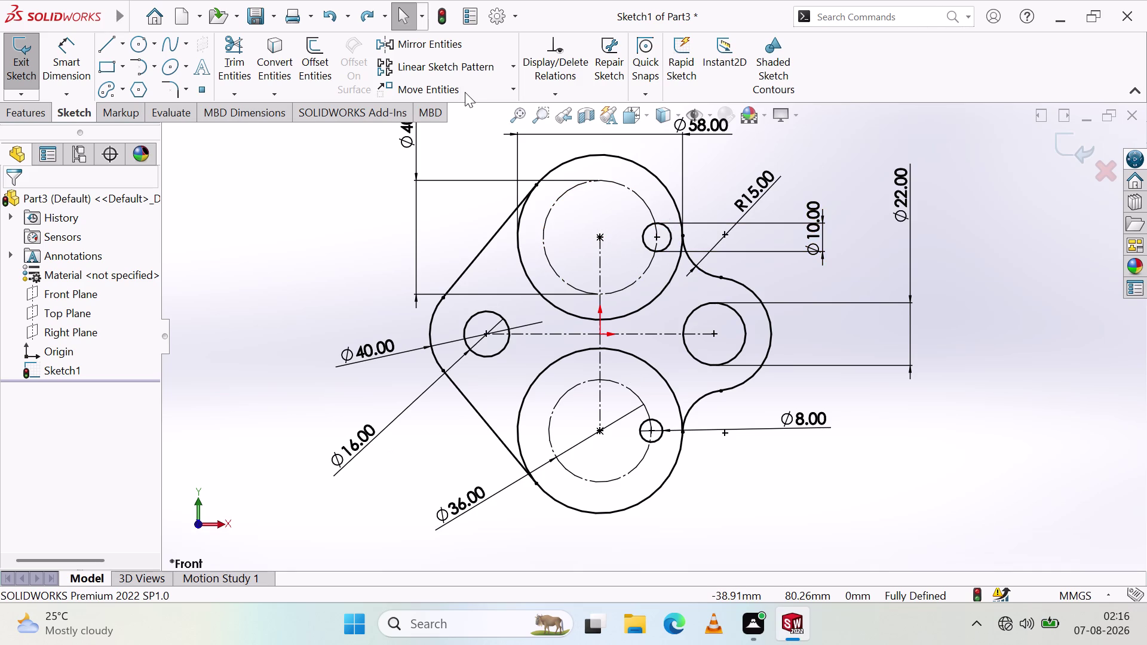
click(512, 72)
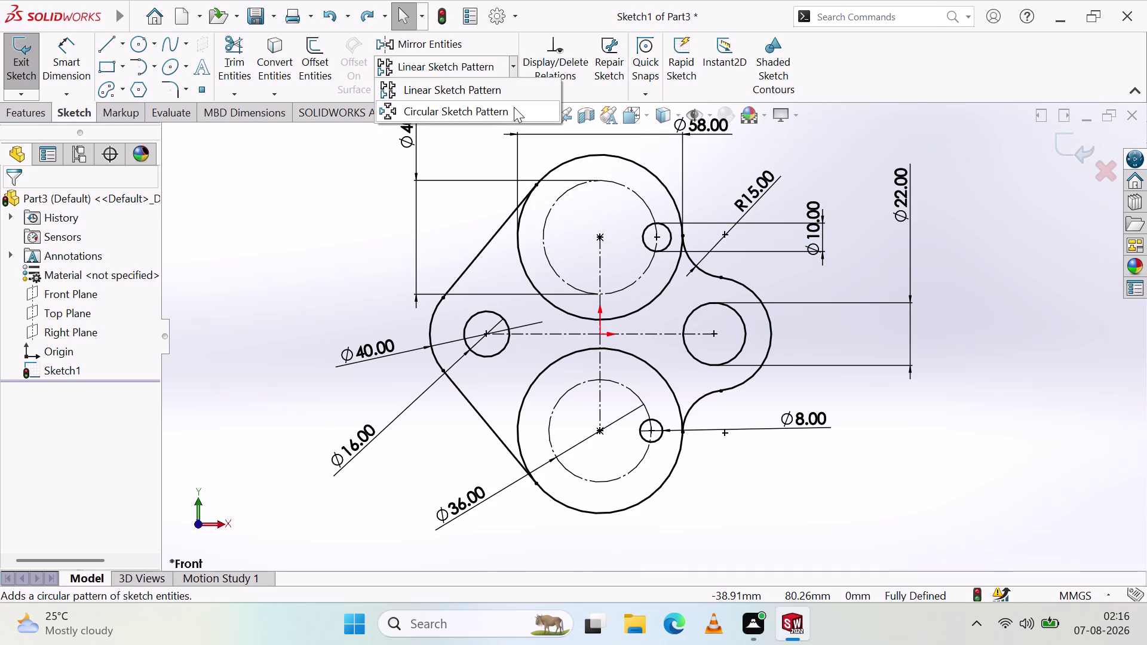
Circularly pattern the Ø10 hole into 6 instances about the upper circle's centre.
click(515, 108)
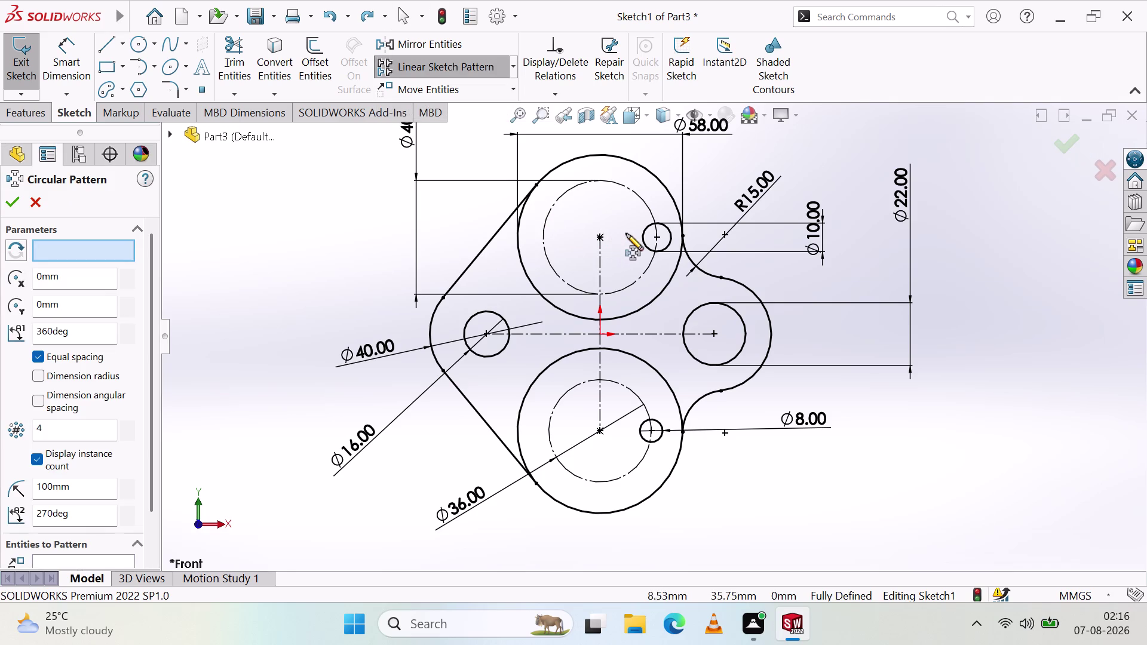
click(644, 238)
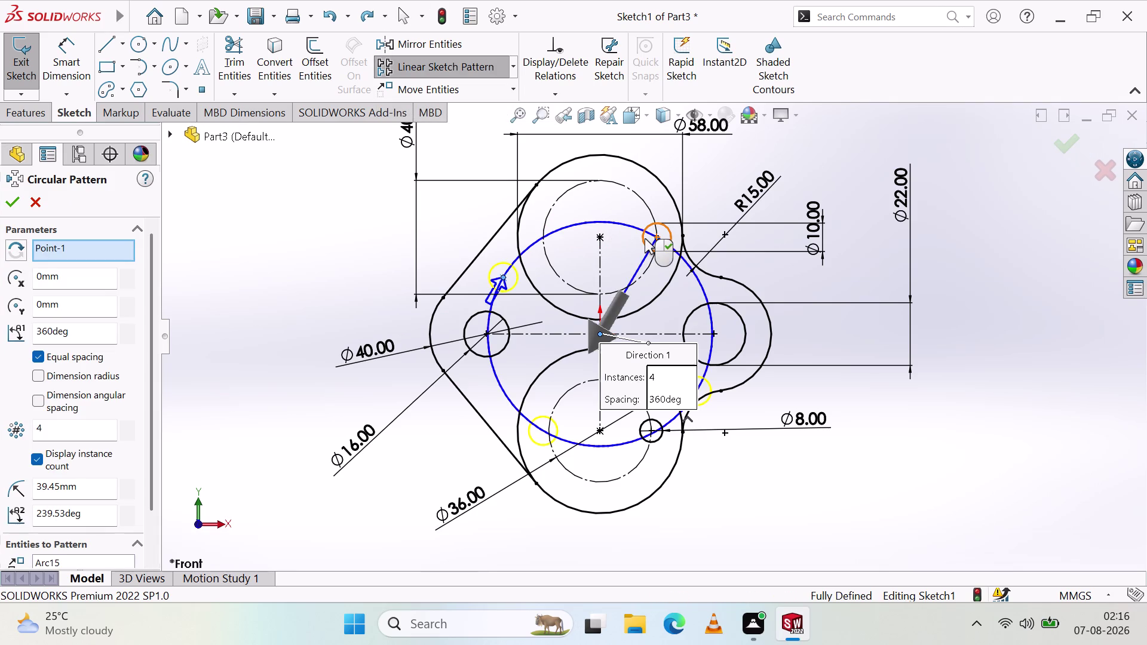
drag(601, 333, 564, 247)
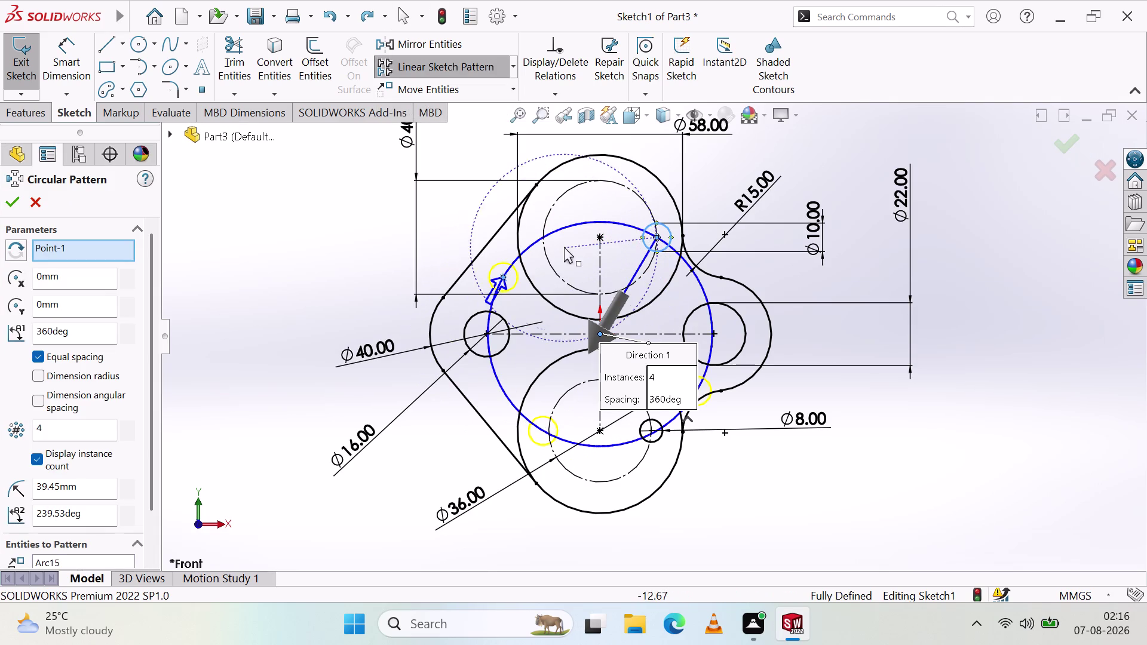
drag(564, 247, 607, 224)
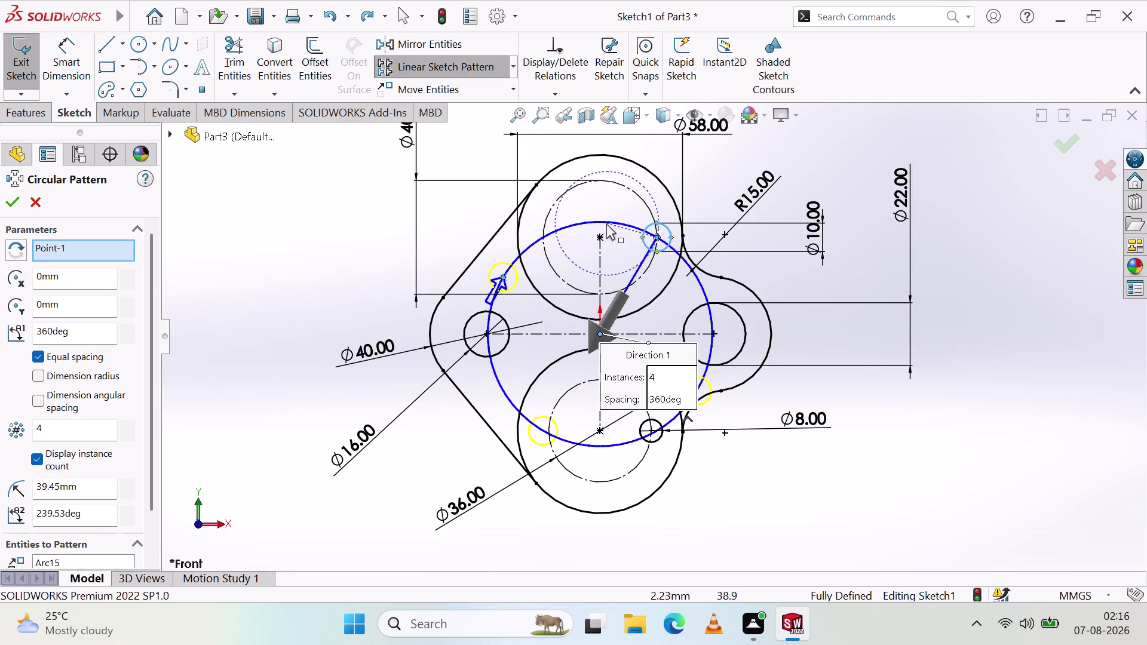
drag(606, 223, 598, 241)
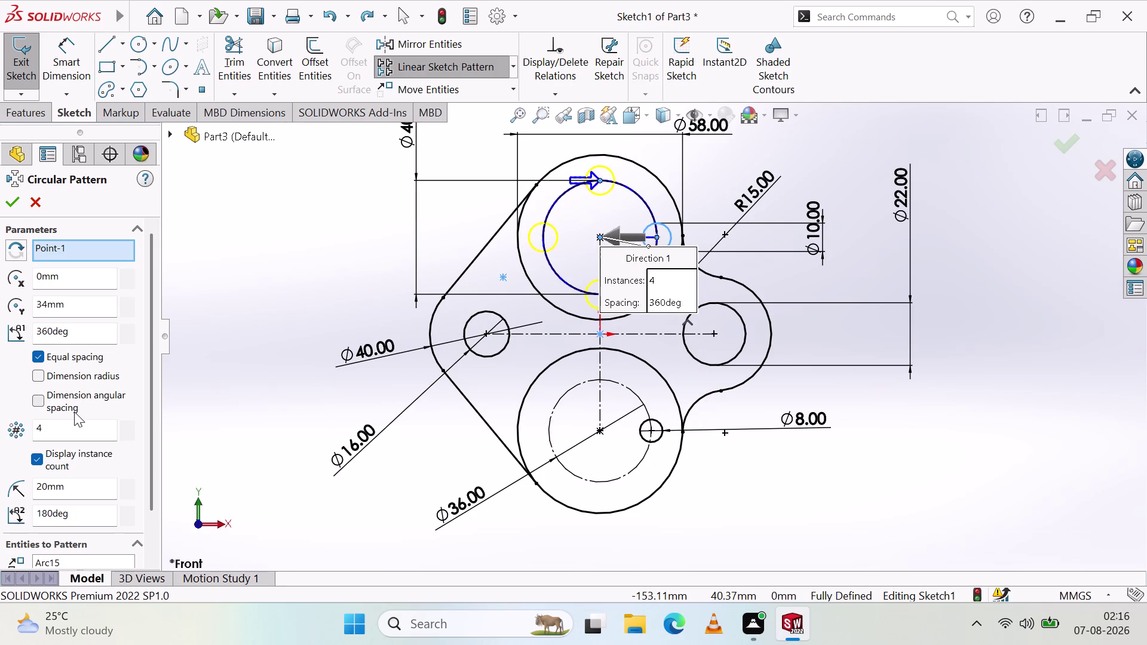
click(67, 426)
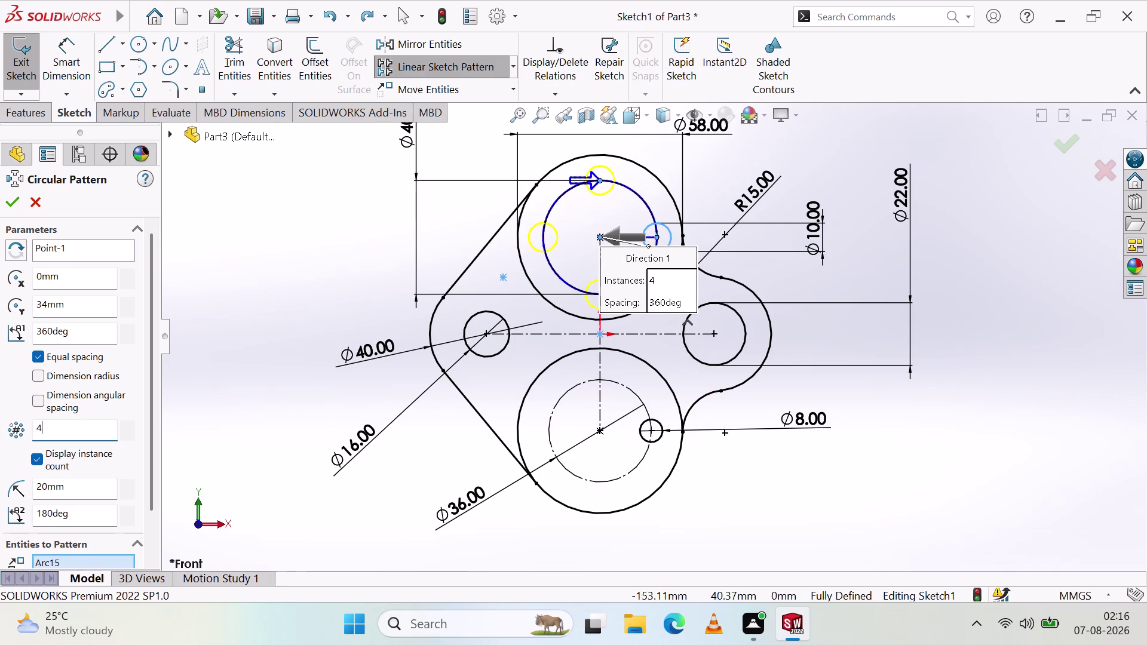
key(BackSpace)
key(BackSpace)
key(6)
click(19, 206)
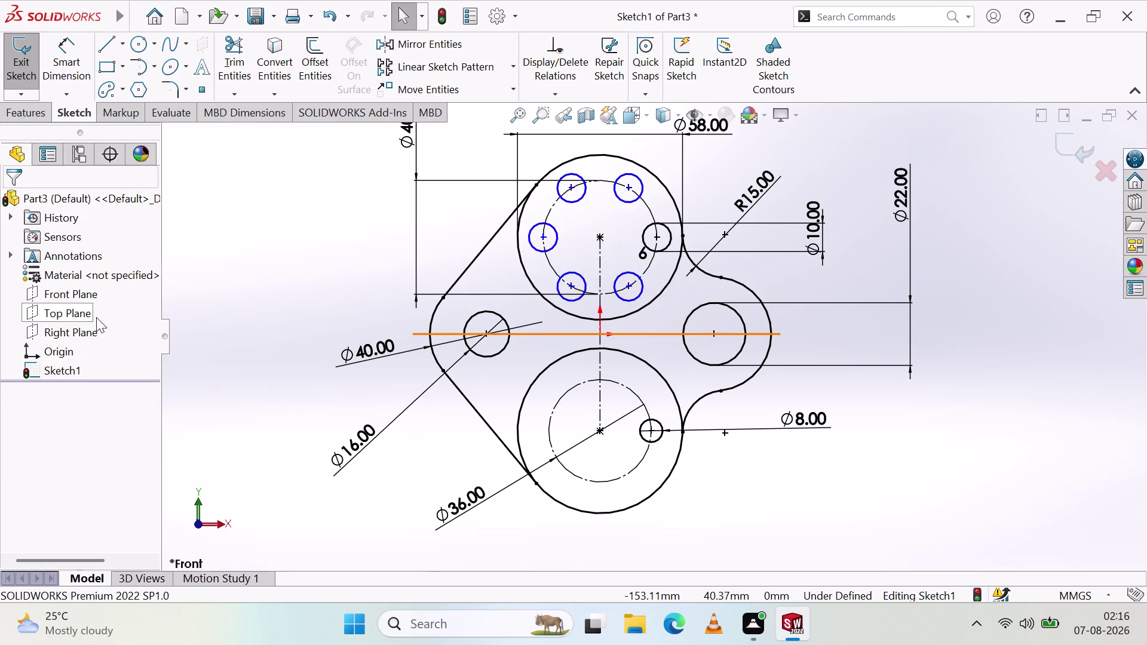
click(705, 480)
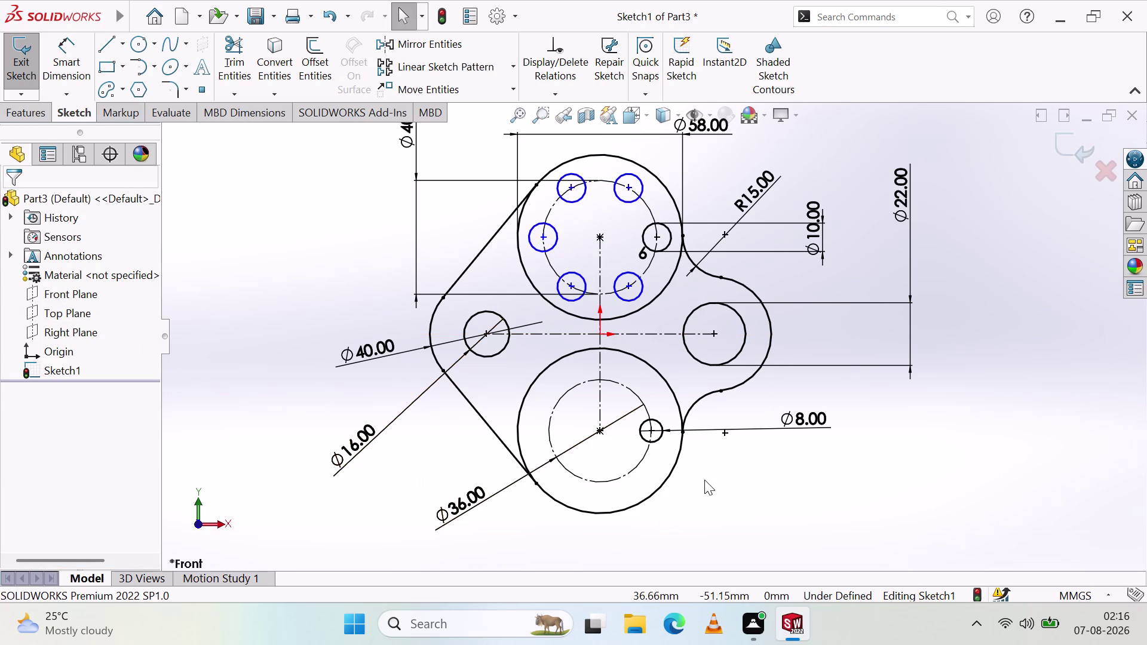
Make two patterned hole centres coincident with the pitch circle, then undo the last relation.
click(627, 284)
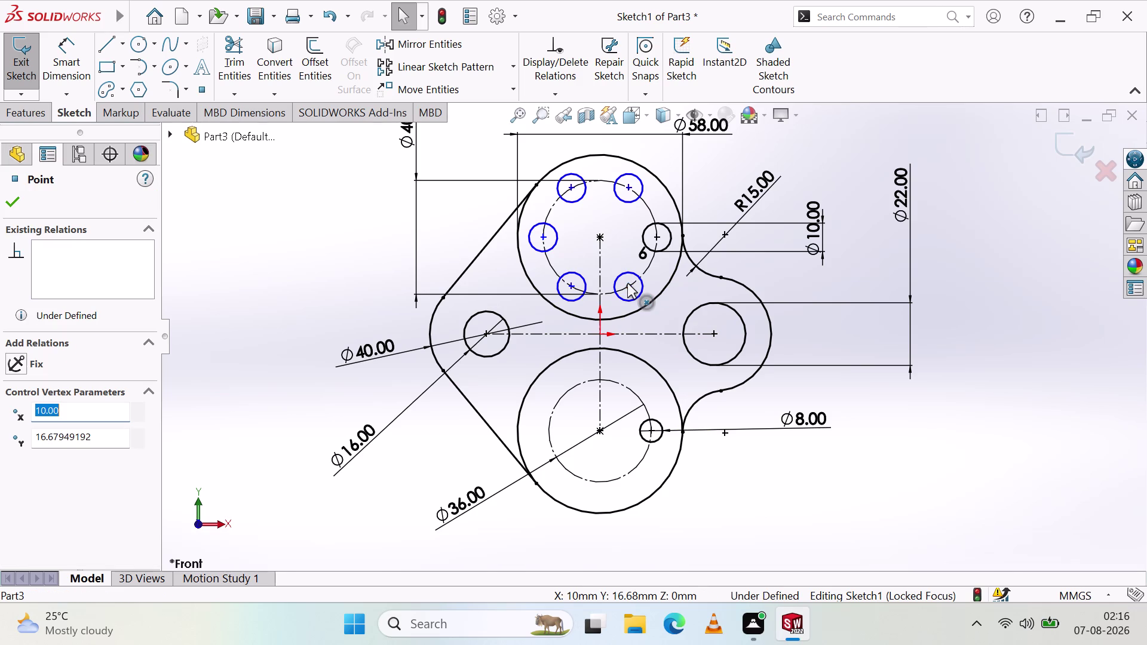
click(646, 270)
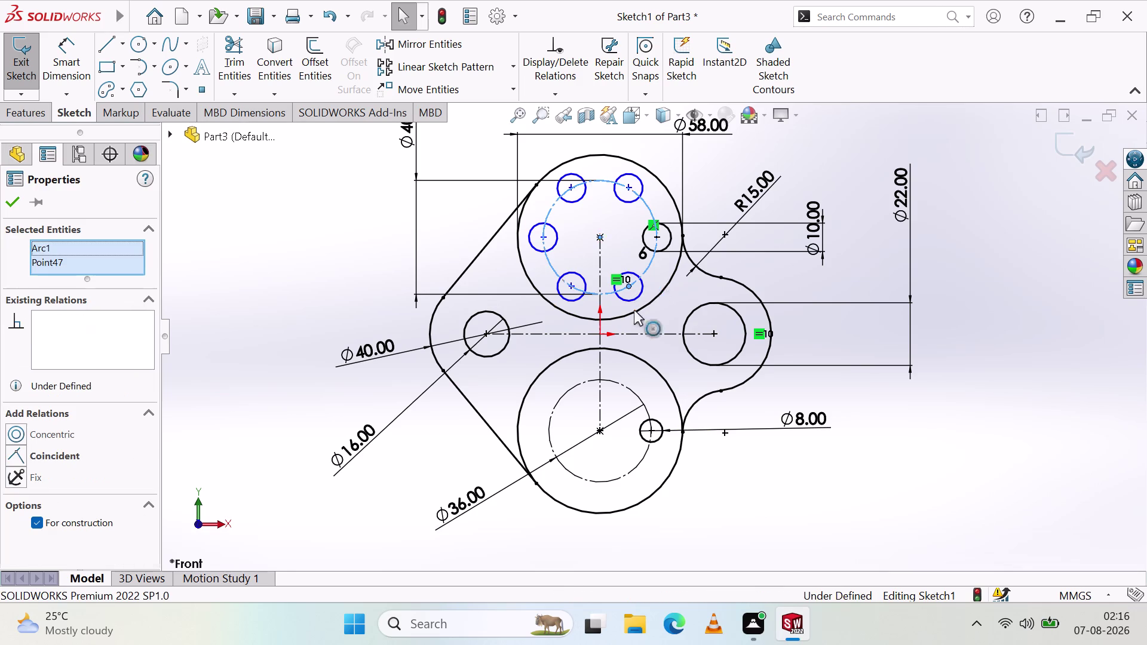
click(23, 457)
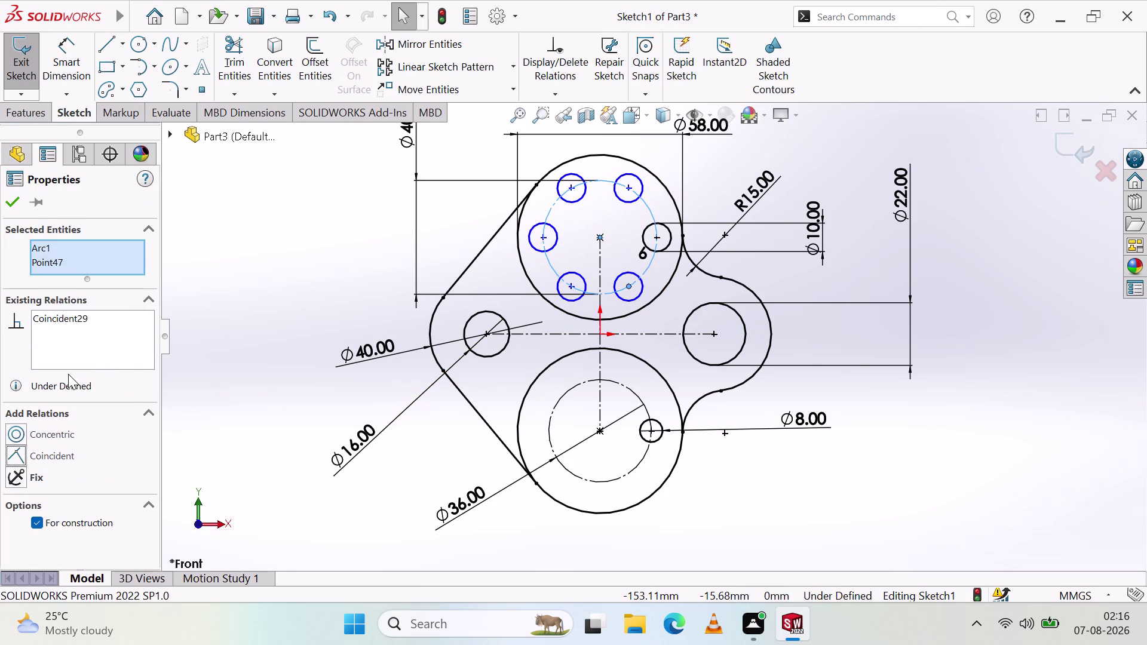
click(14, 200)
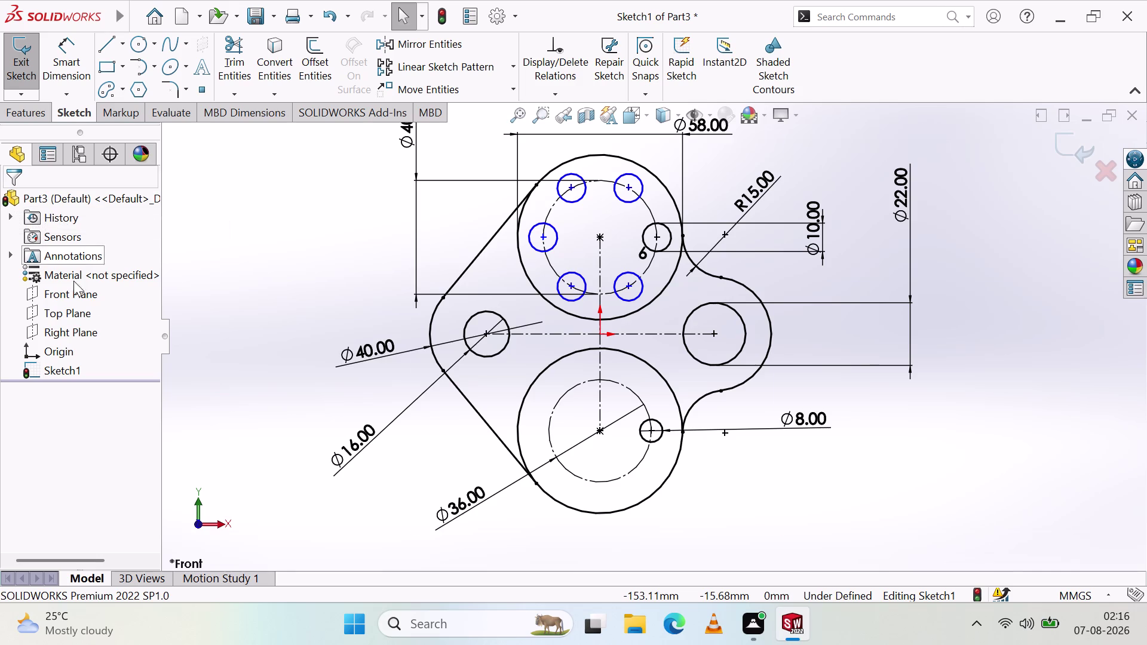
click(570, 285)
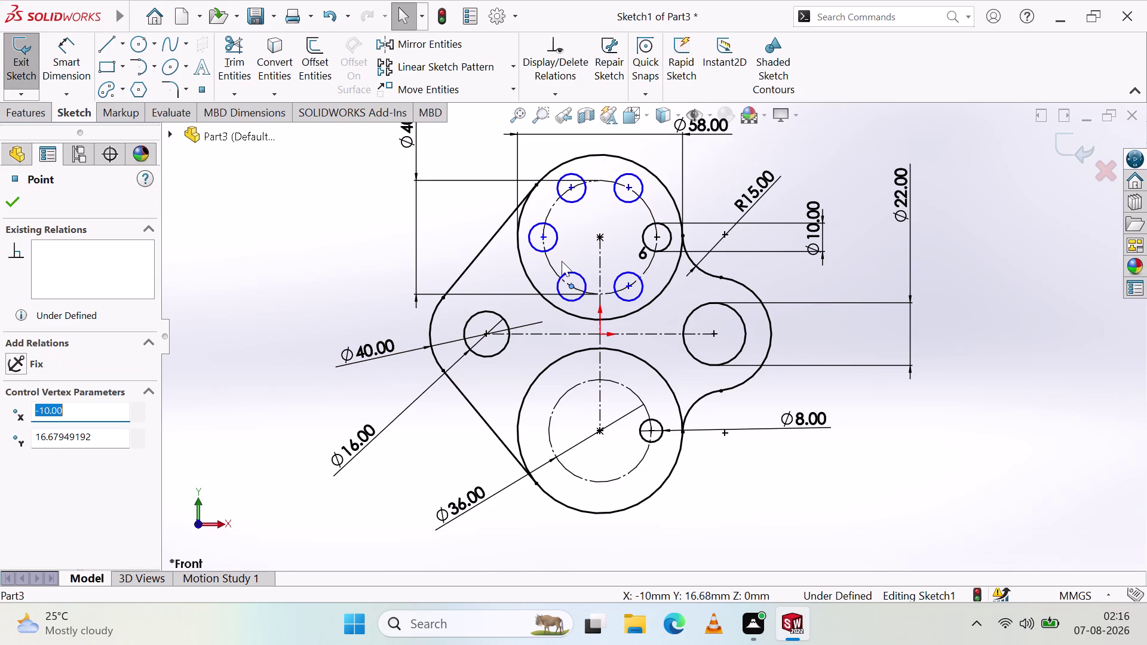
click(555, 273)
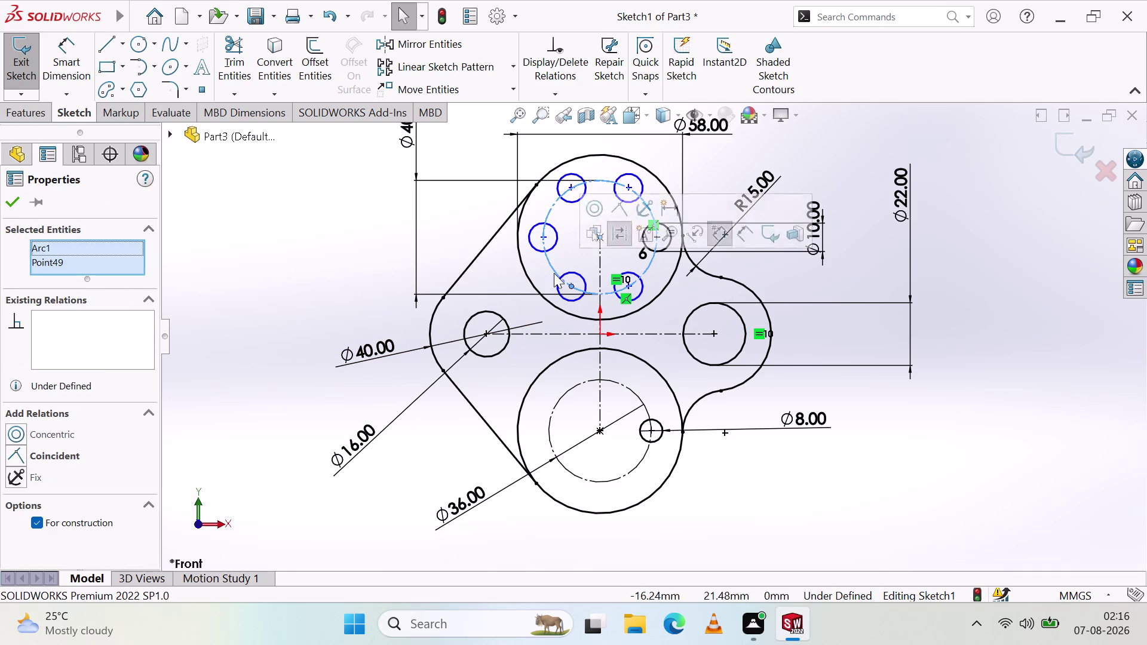
click(13, 457)
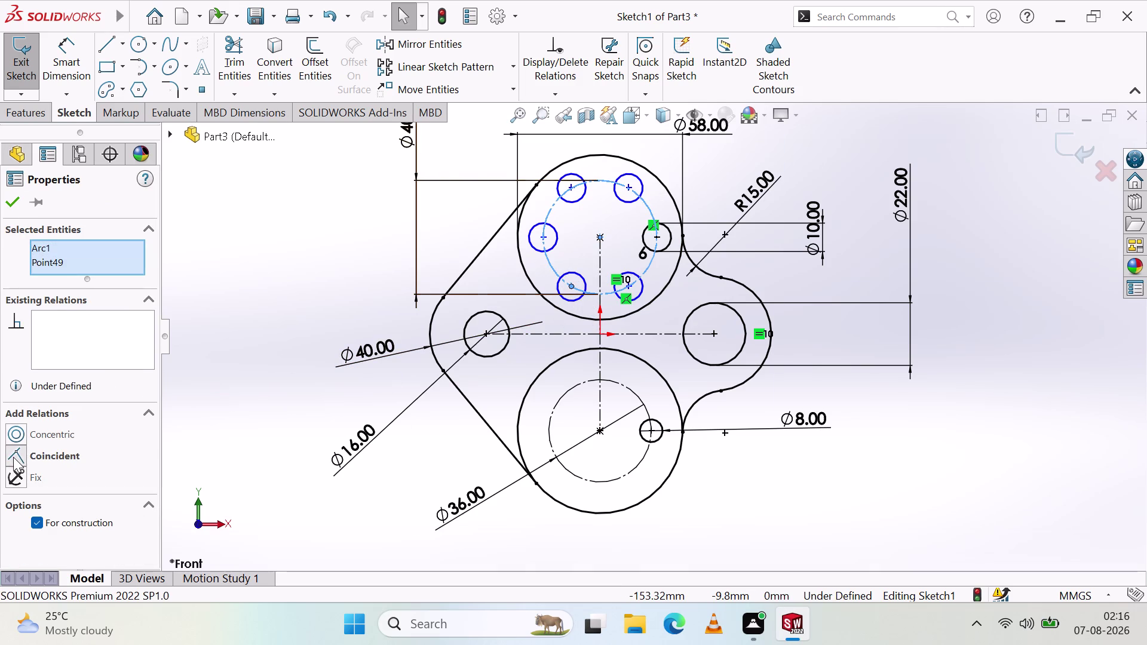
click(8, 201)
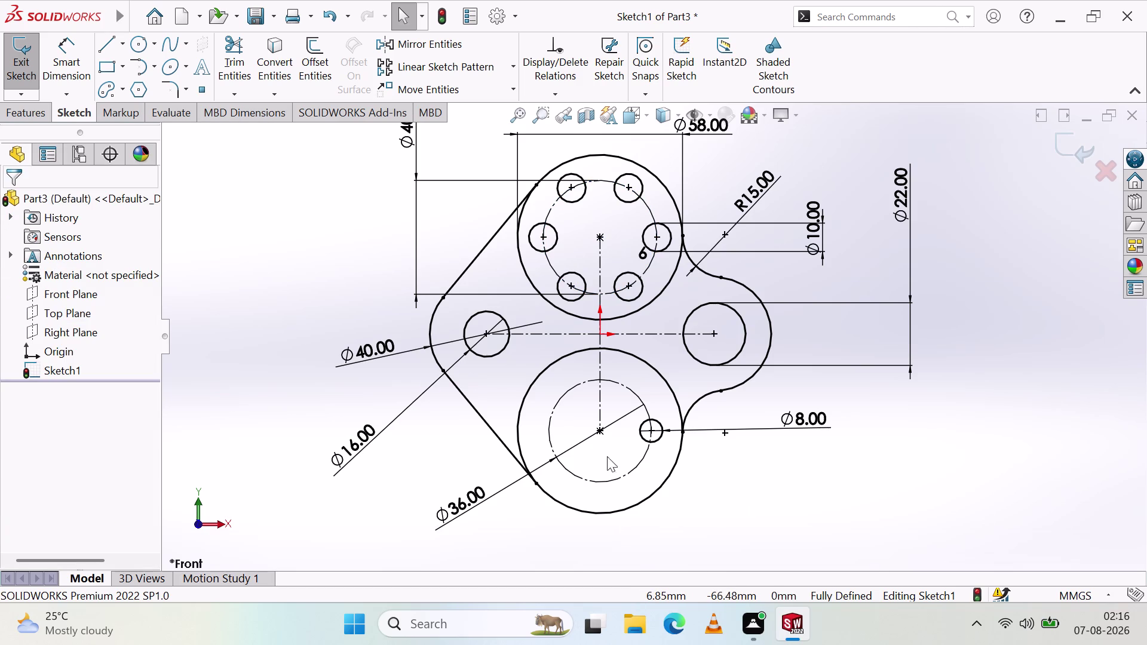
key(ctrl+z)
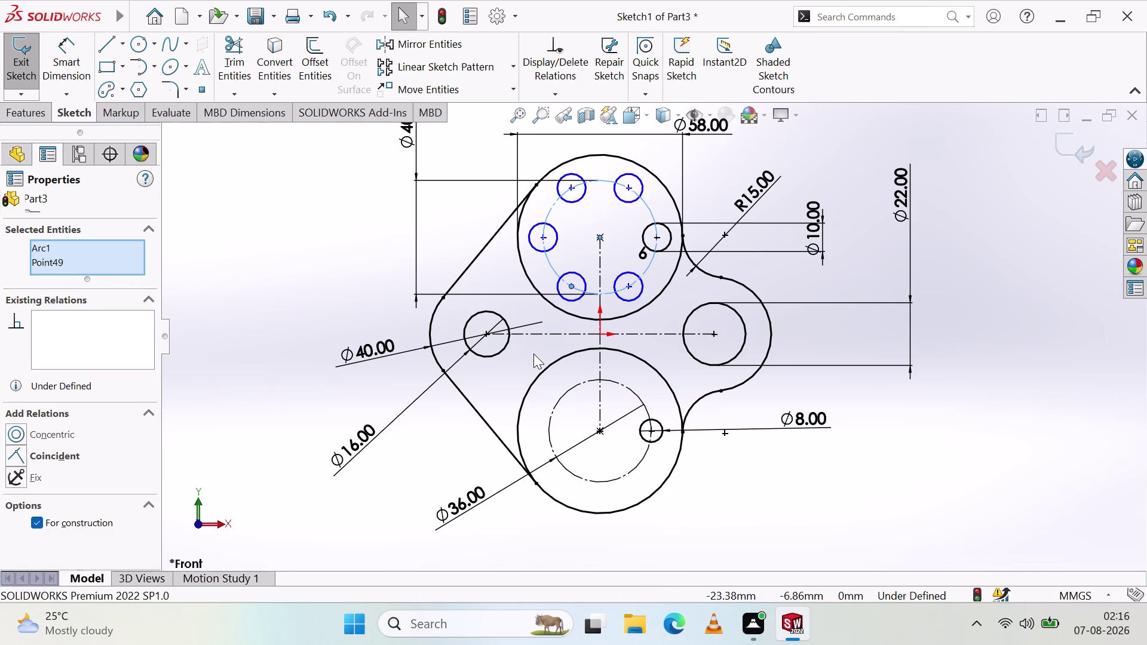
Undo the remaining coincident relation and the six-hole pattern.
key(ctrl+z)
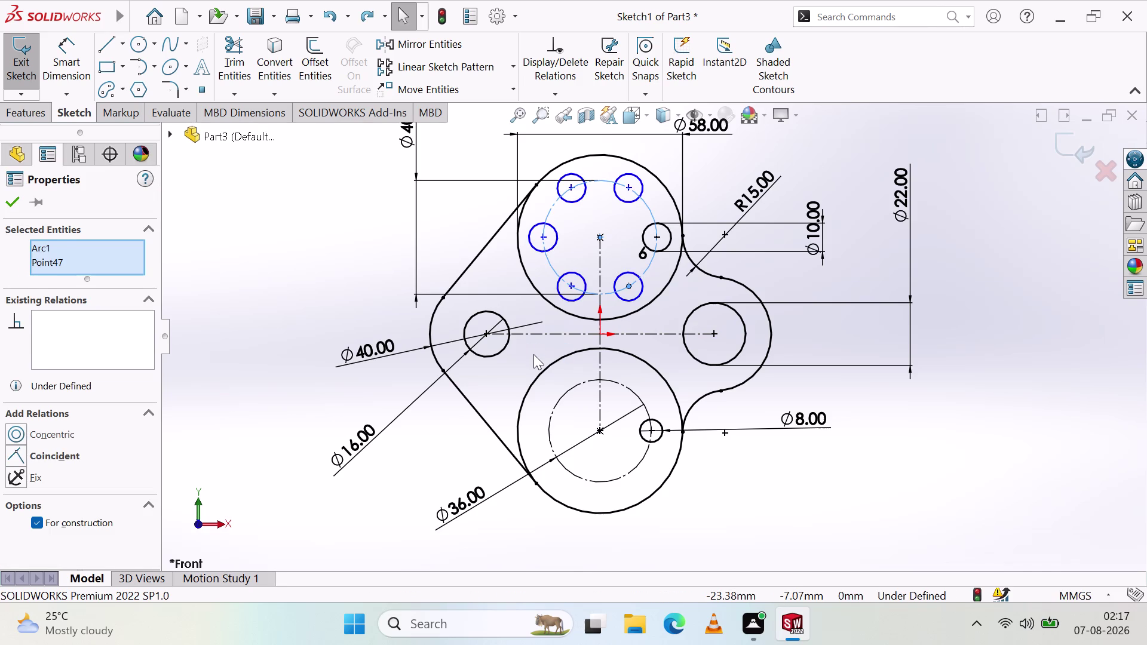
key(ctrl+z)
key(ctrl+z)
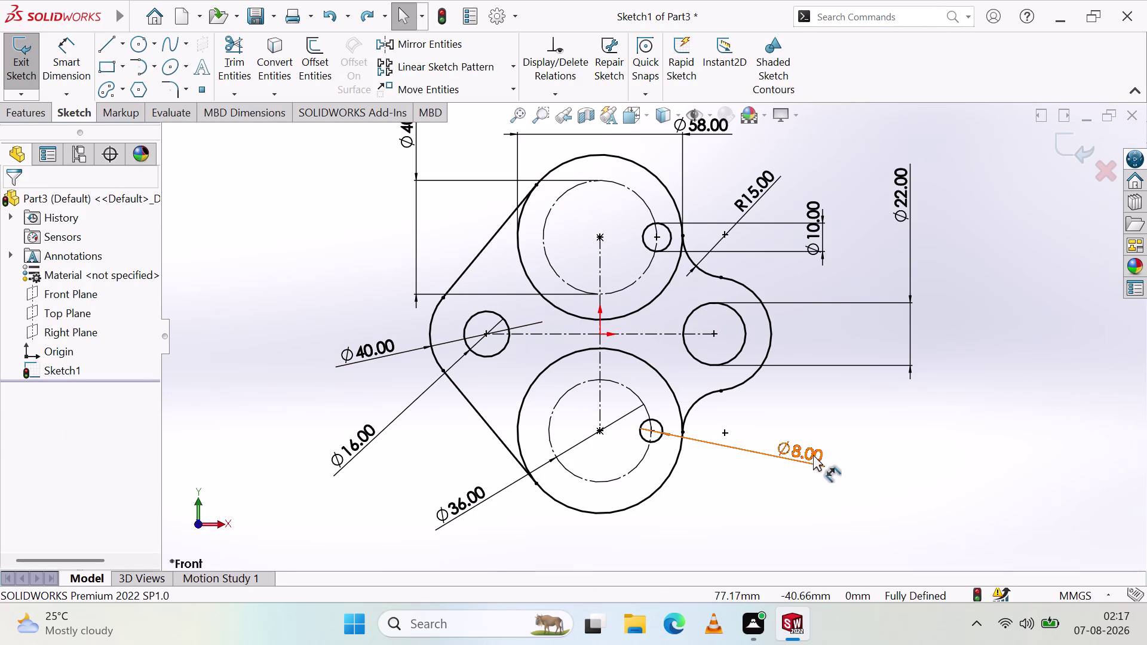
Nudge the Ø8.00 dimension label slightly upward.
drag(812, 455, 817, 424)
click(791, 487)
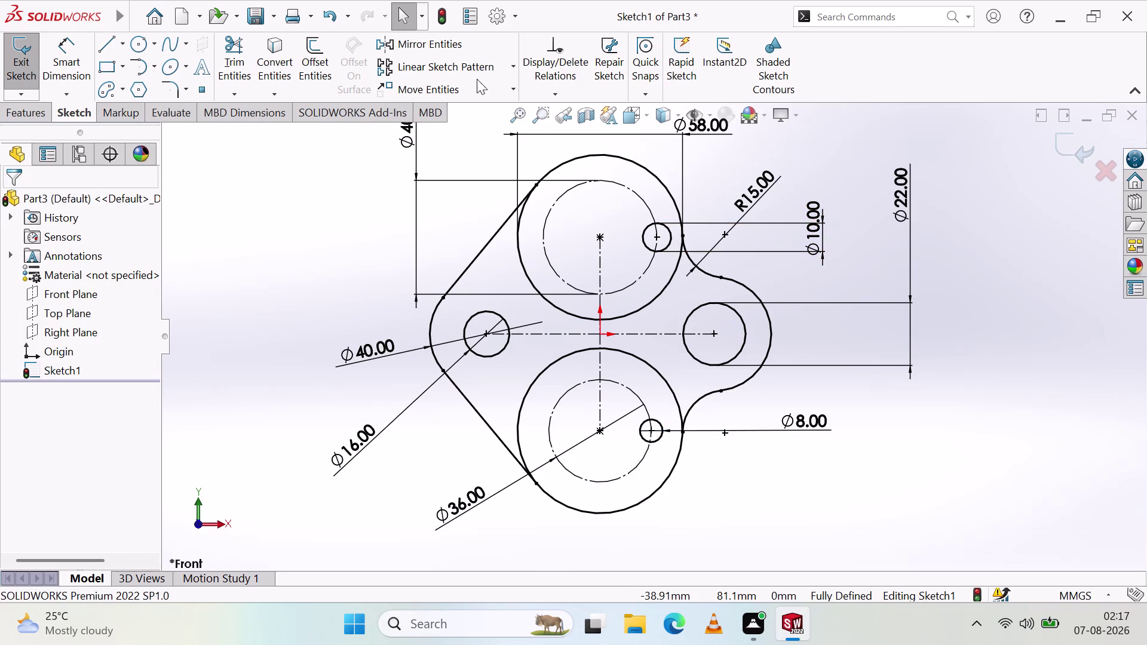
click(514, 75)
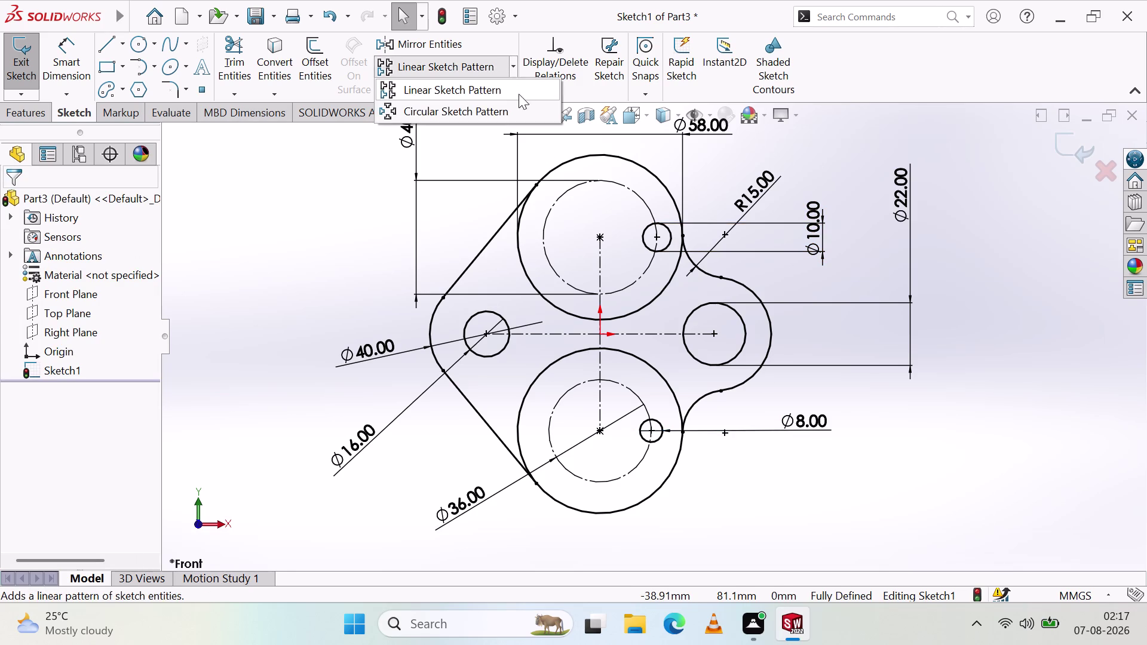
Start a circular pattern of the small hole, dragging its centre toward the upper circle.
click(522, 109)
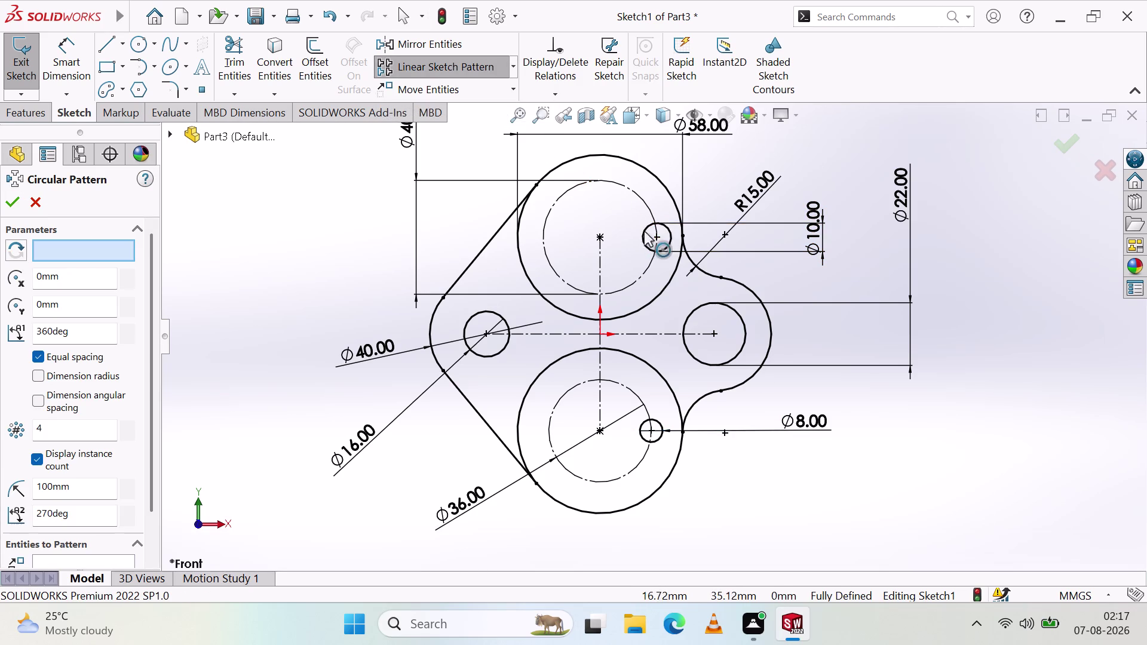
click(644, 231)
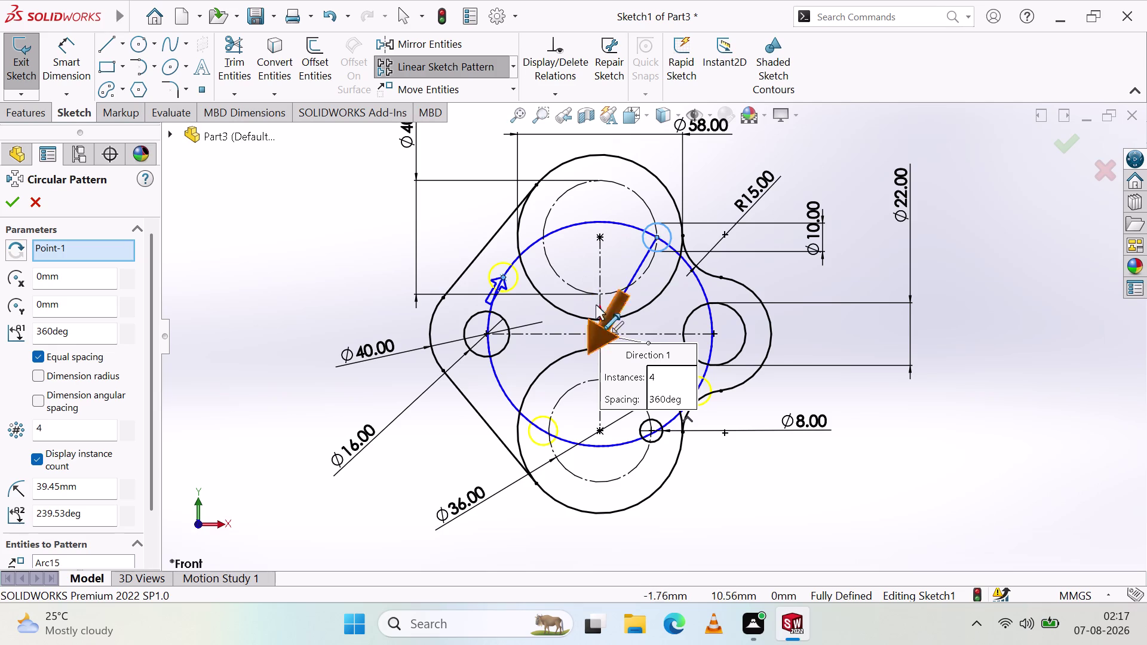
drag(598, 326, 595, 325)
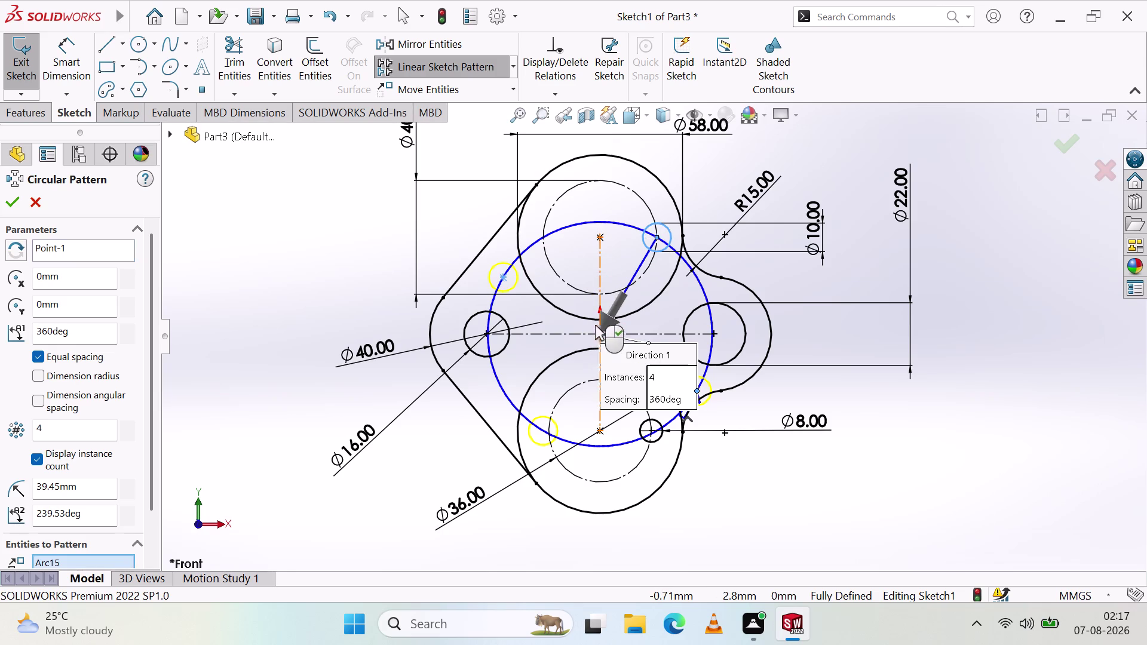
drag(595, 325, 590, 242)
click(601, 238)
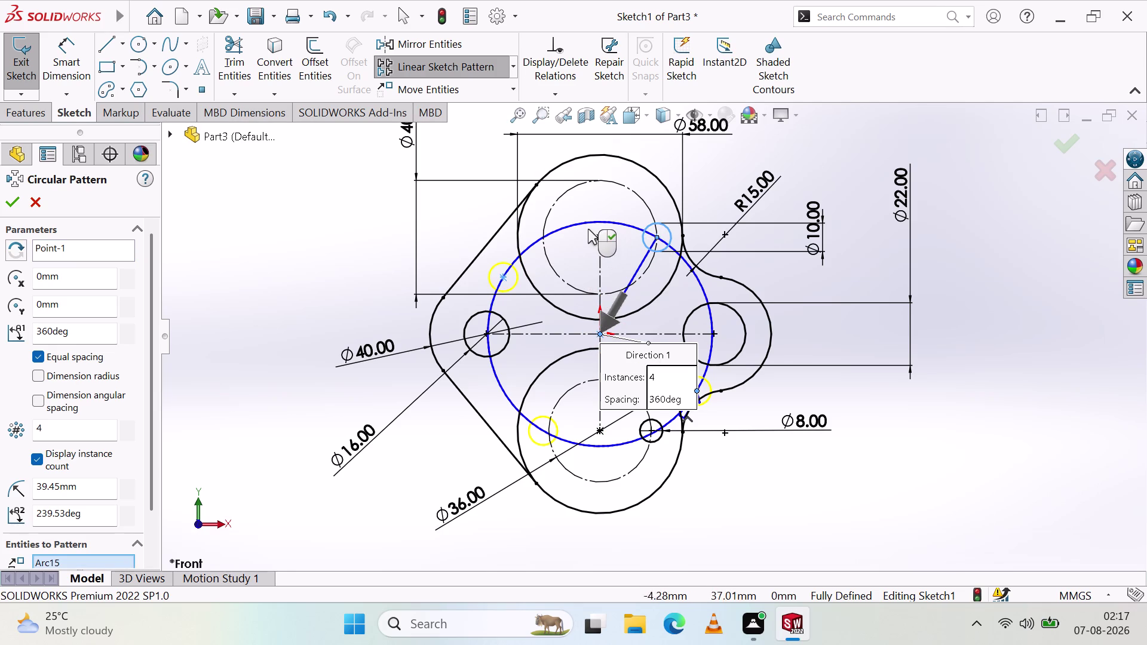
click(600, 238)
drag(606, 324, 580, 296)
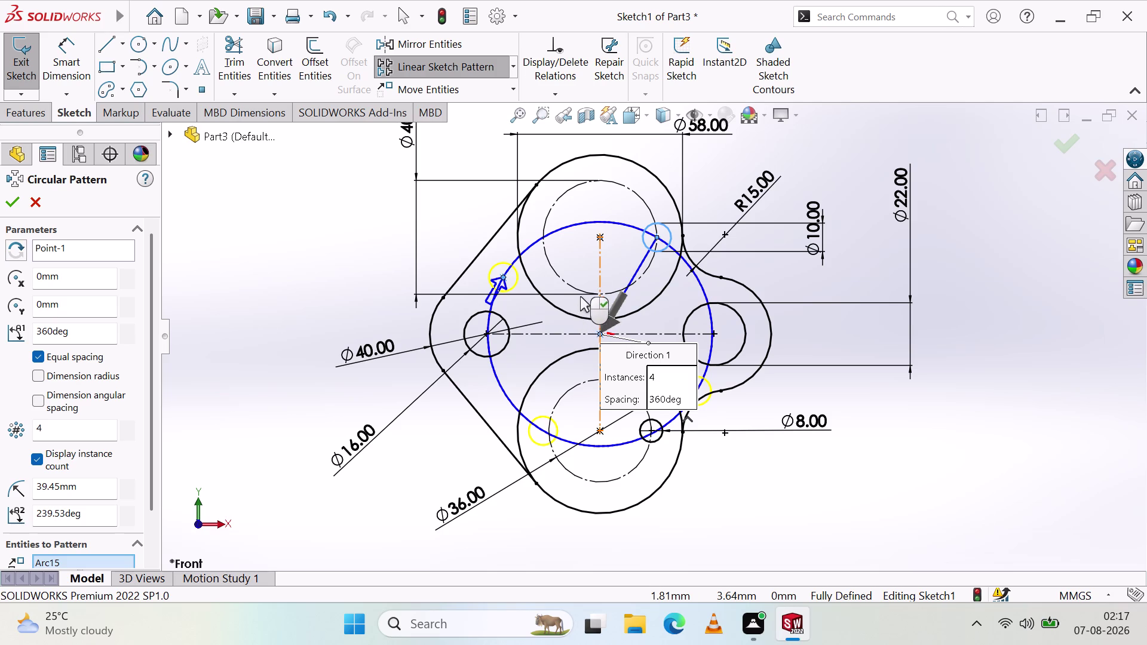
drag(580, 297, 597, 225)
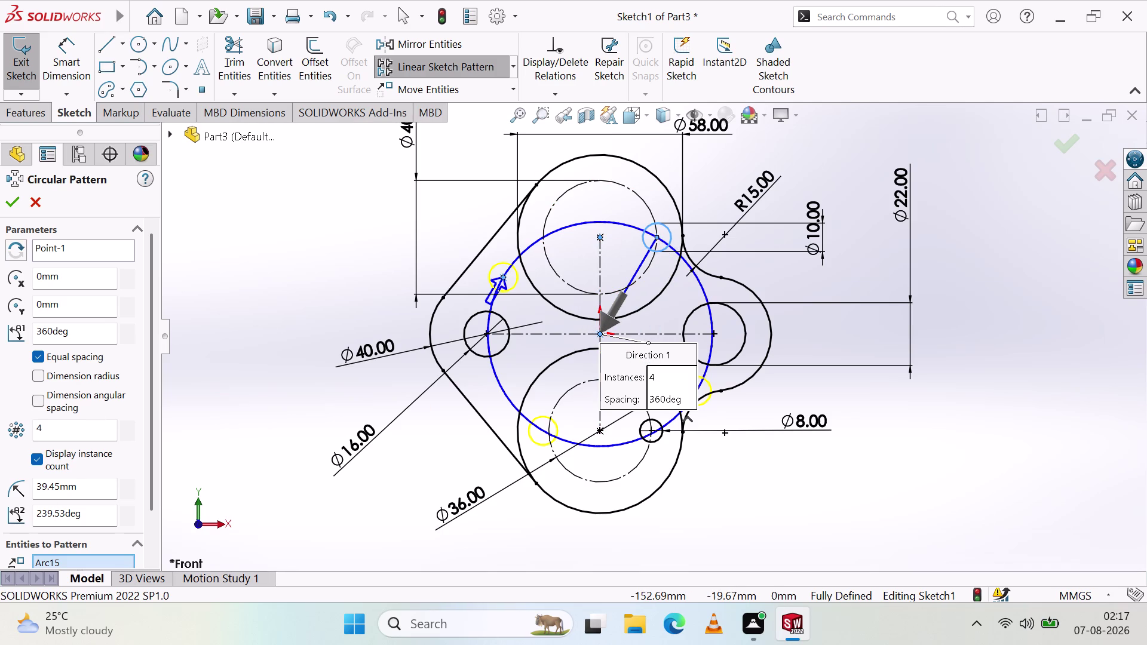
click(90, 517)
scroll(down, 3)
scroll(up, 3)
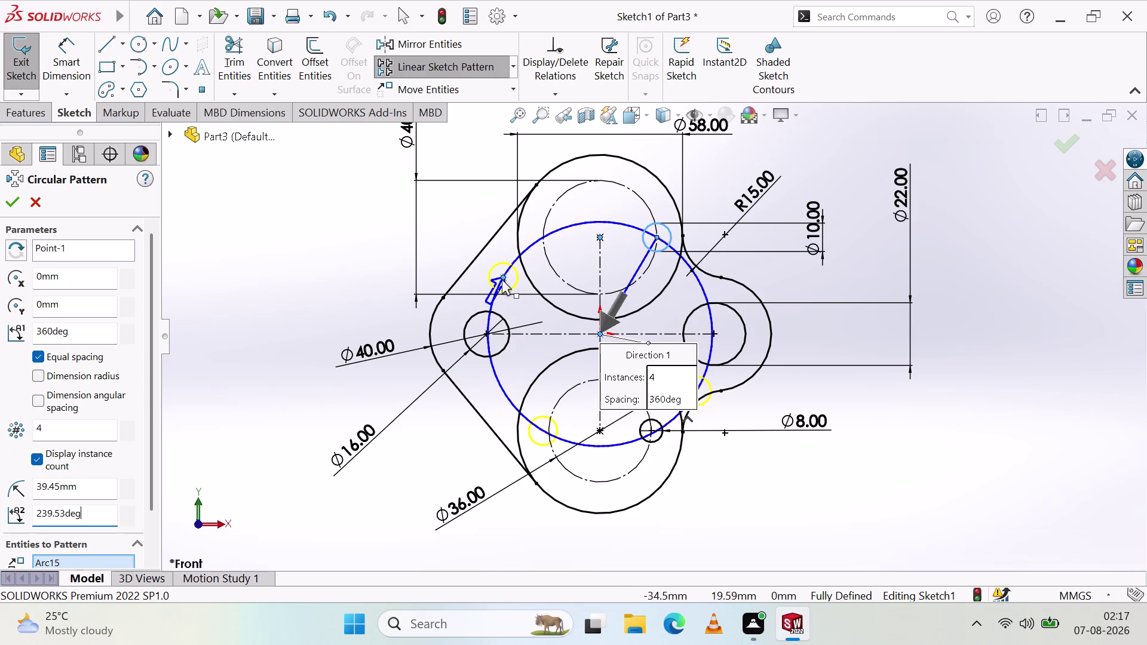
Adjust sweep angle and direction, and snap the centre to X 0, Y 34 mm on a 20 mm radius.
drag(503, 276, 518, 236)
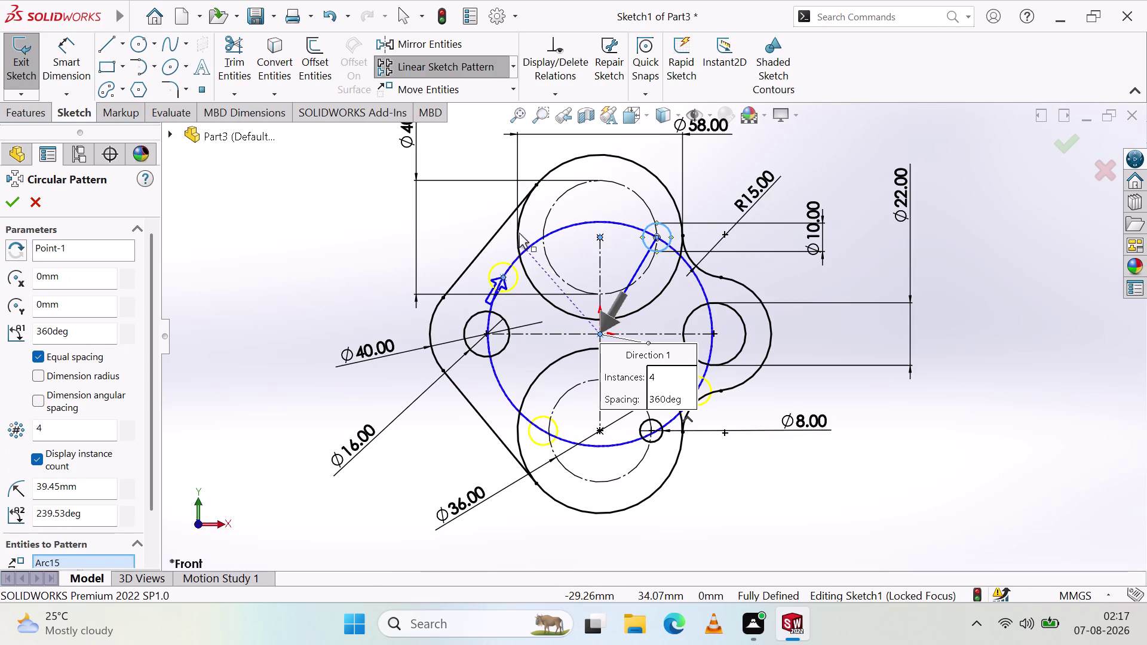
drag(517, 236, 602, 236)
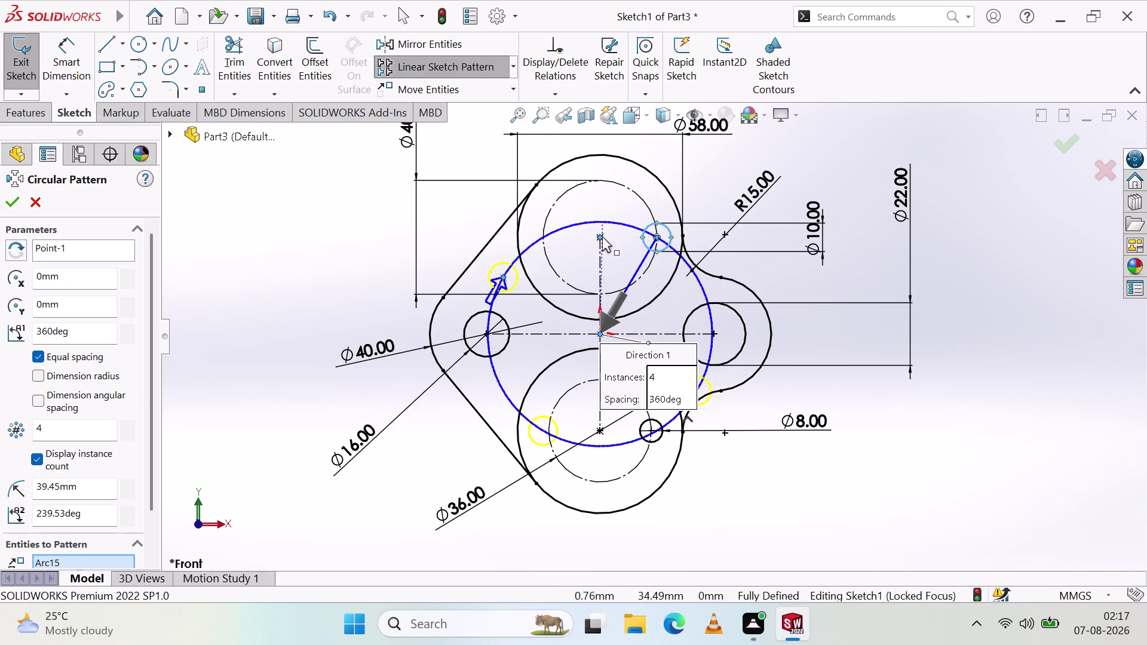
drag(602, 236, 601, 238)
click(601, 237)
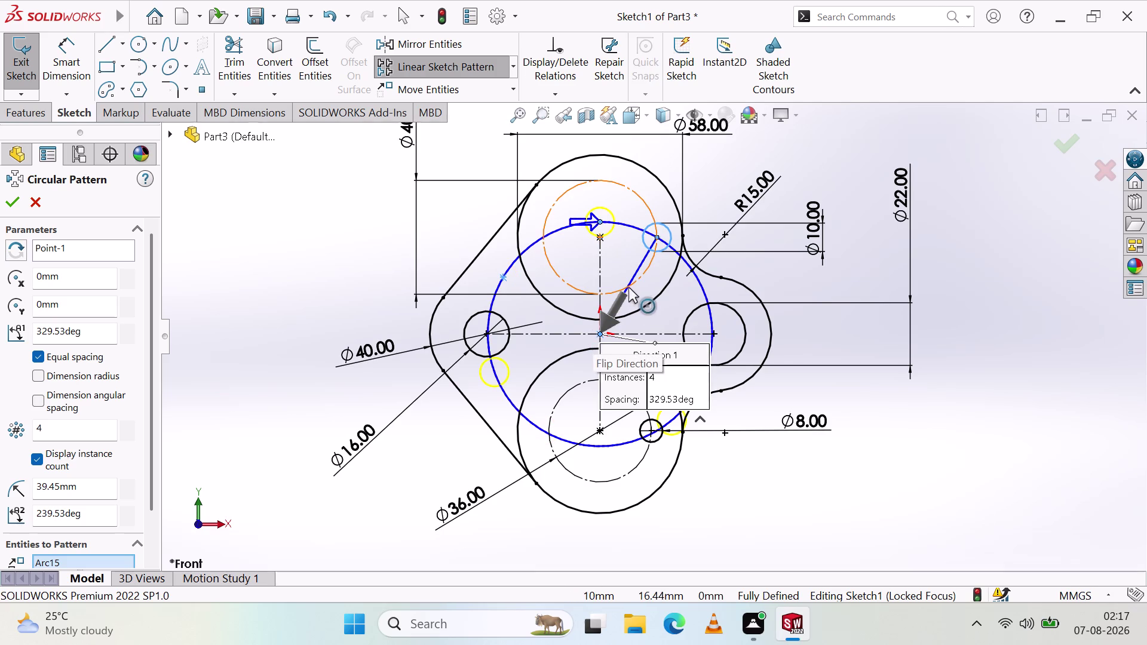
drag(656, 235, 615, 225)
drag(612, 322, 583, 278)
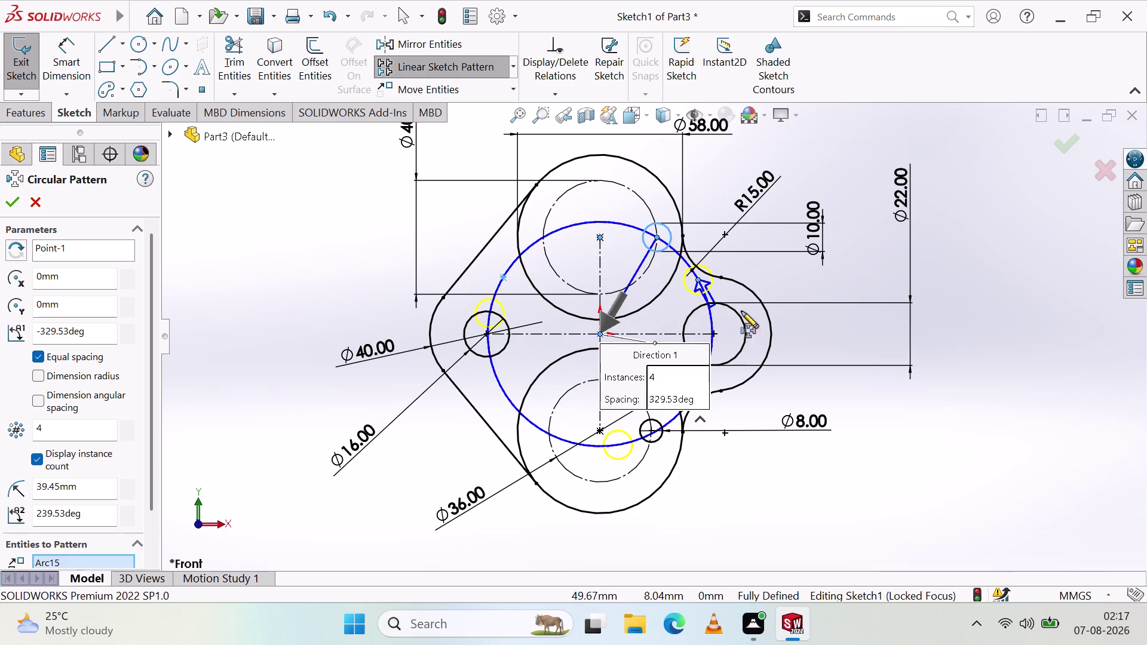
click(707, 291)
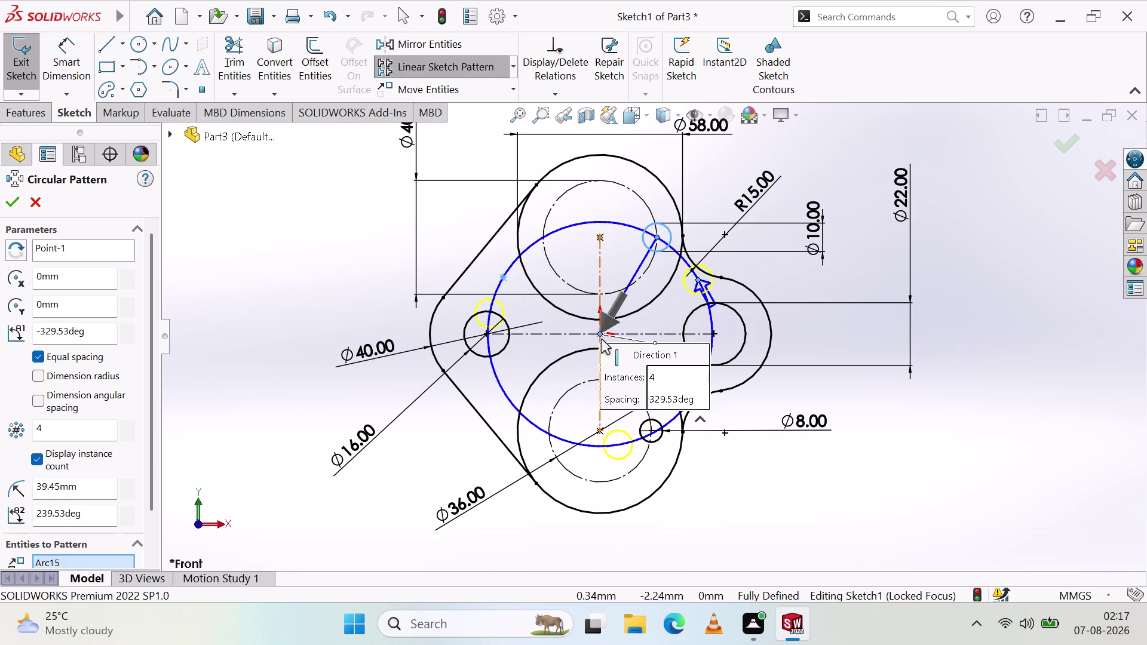
drag(600, 333, 589, 258)
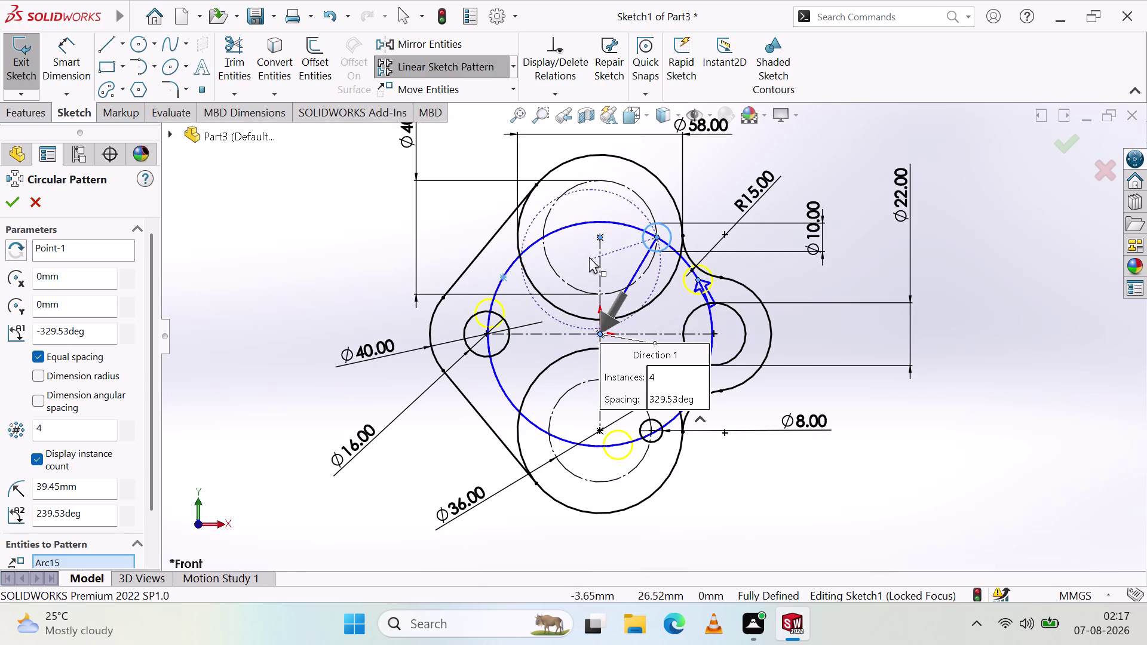
drag(590, 257, 601, 237)
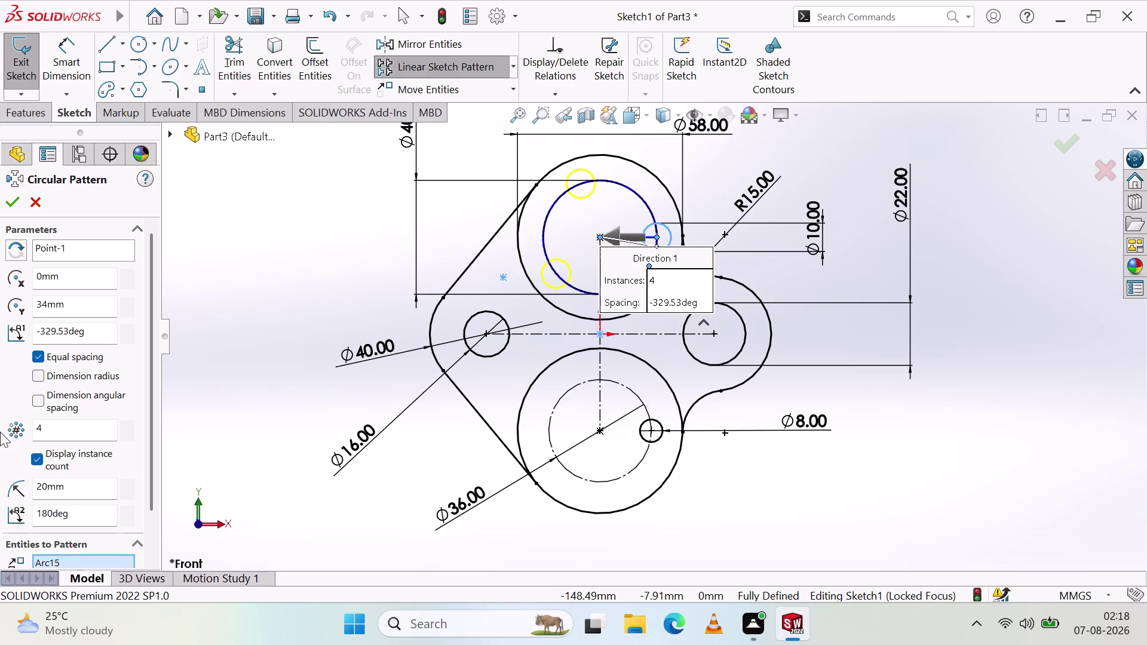
Set the circular pattern to 8 equally spaced instances and accept it.
click(58, 435)
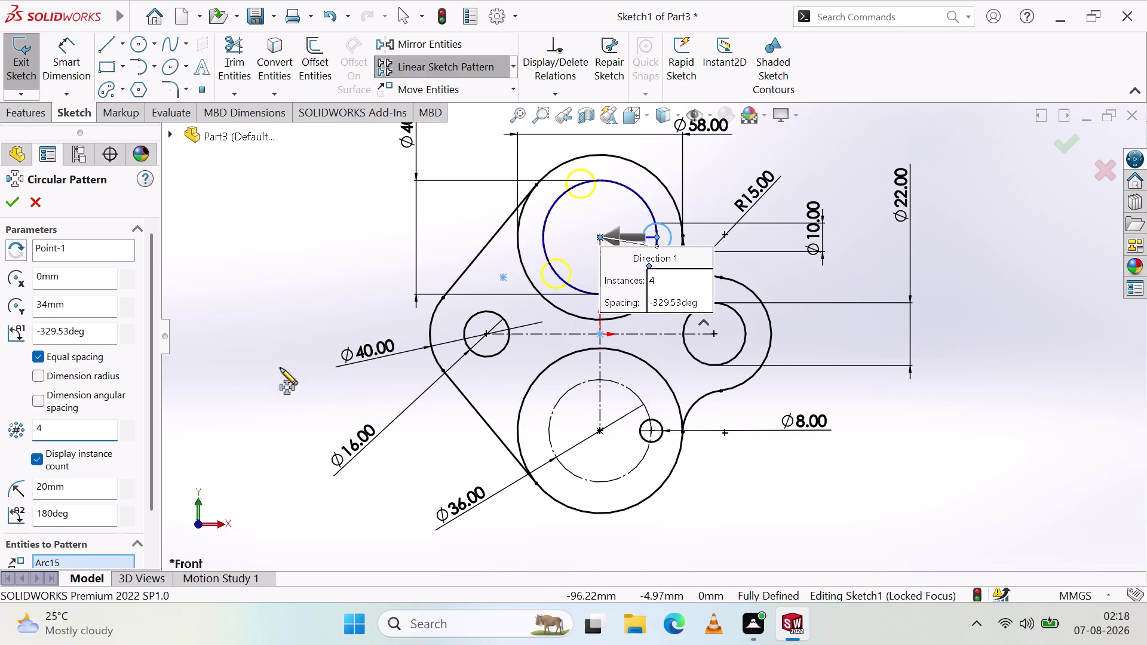
key(BackSpace)
key(BackSpace)
key(8)
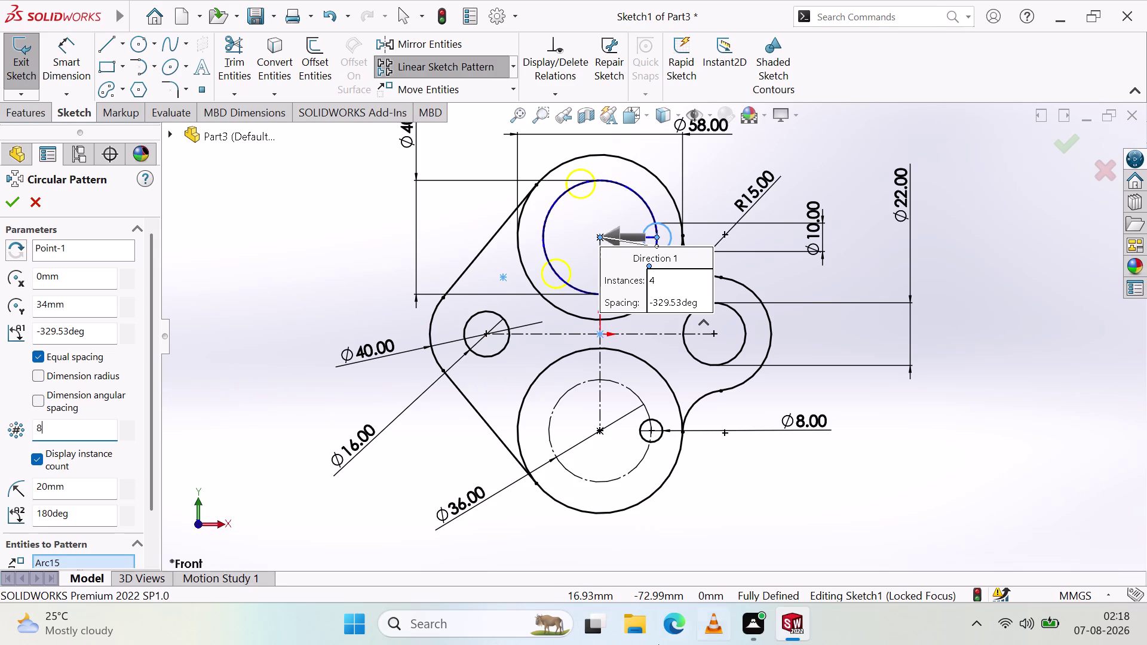
scroll(down, 3)
scroll(down, 3)
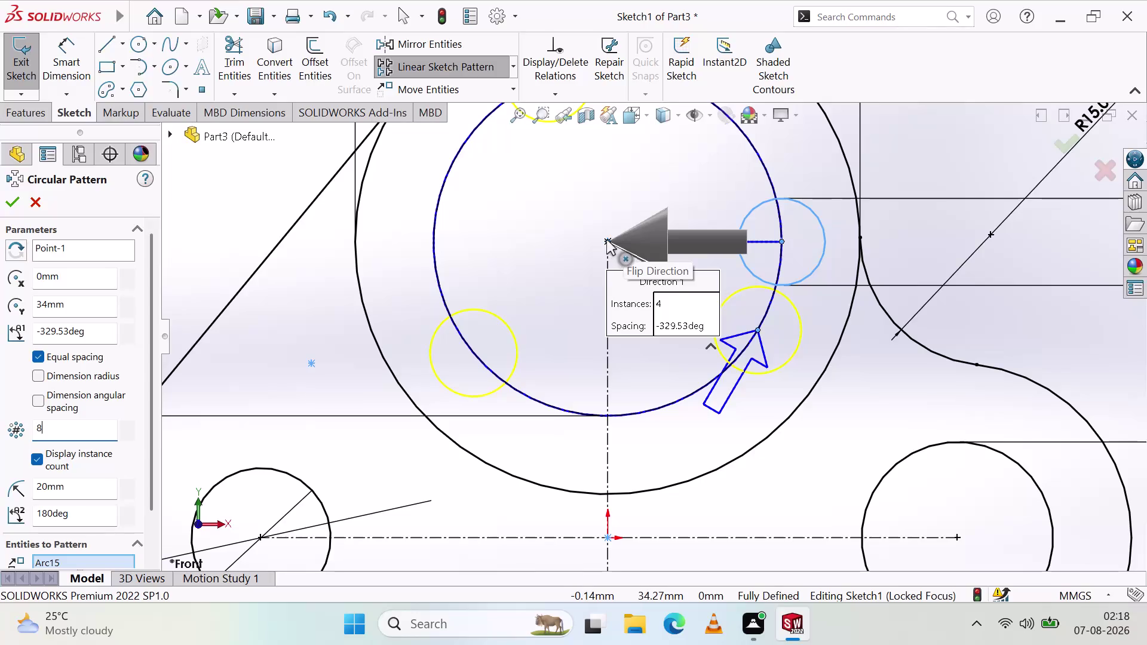
click(607, 239)
scroll(up, 3)
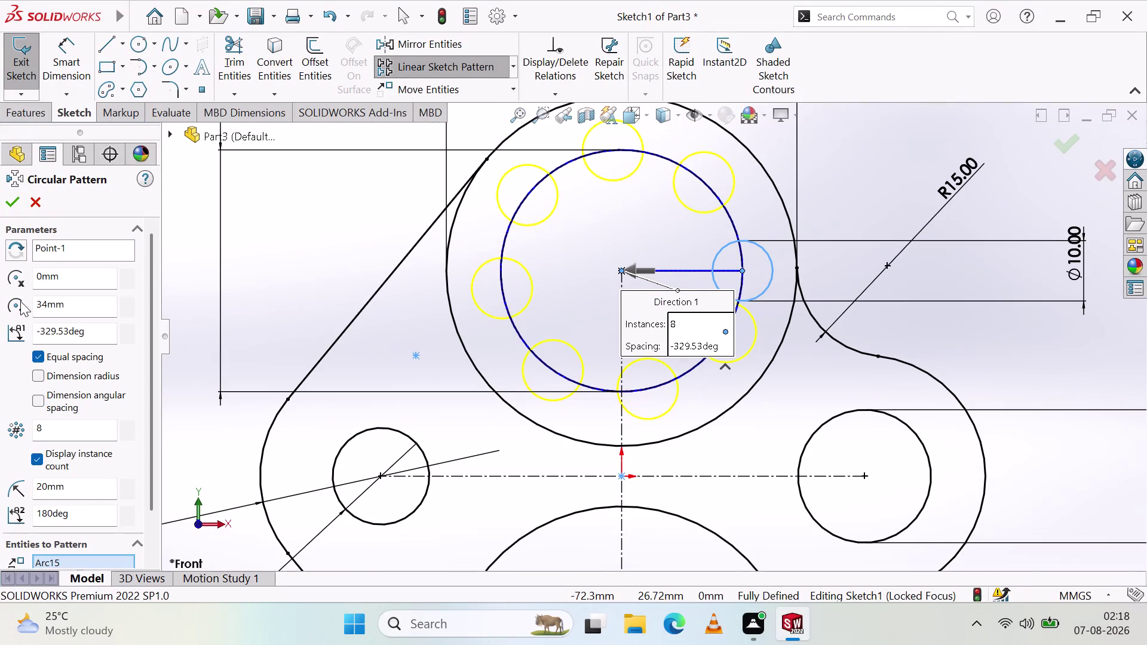
click(13, 202)
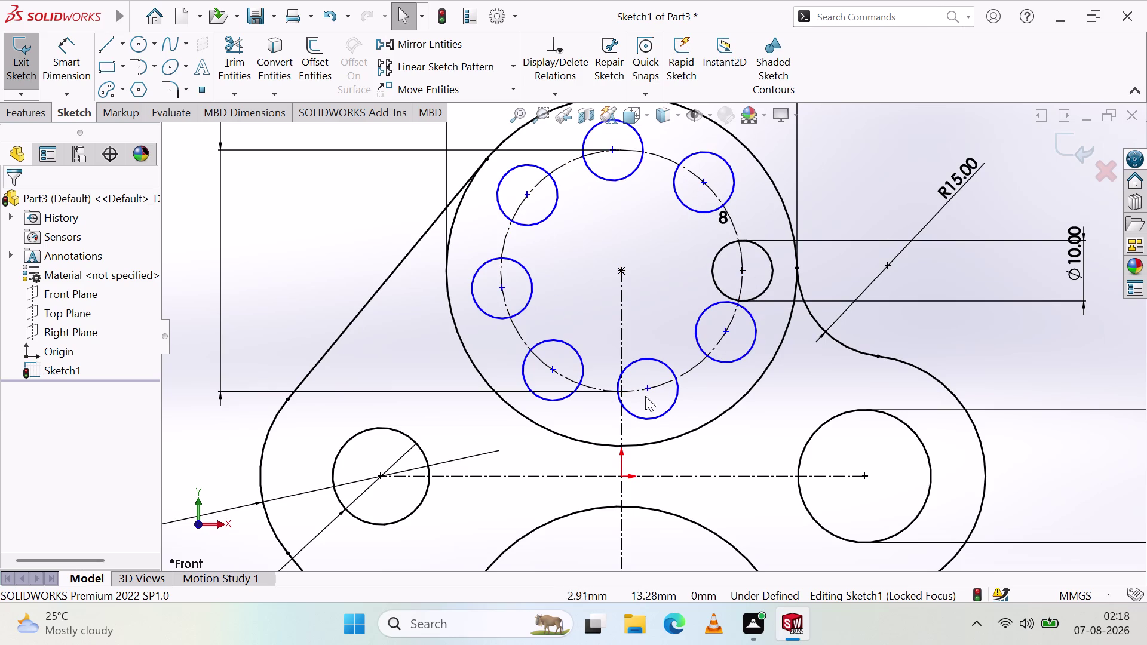
Try constraining a patterned hole centre onto the reference circle, then undo the change.
click(553, 367)
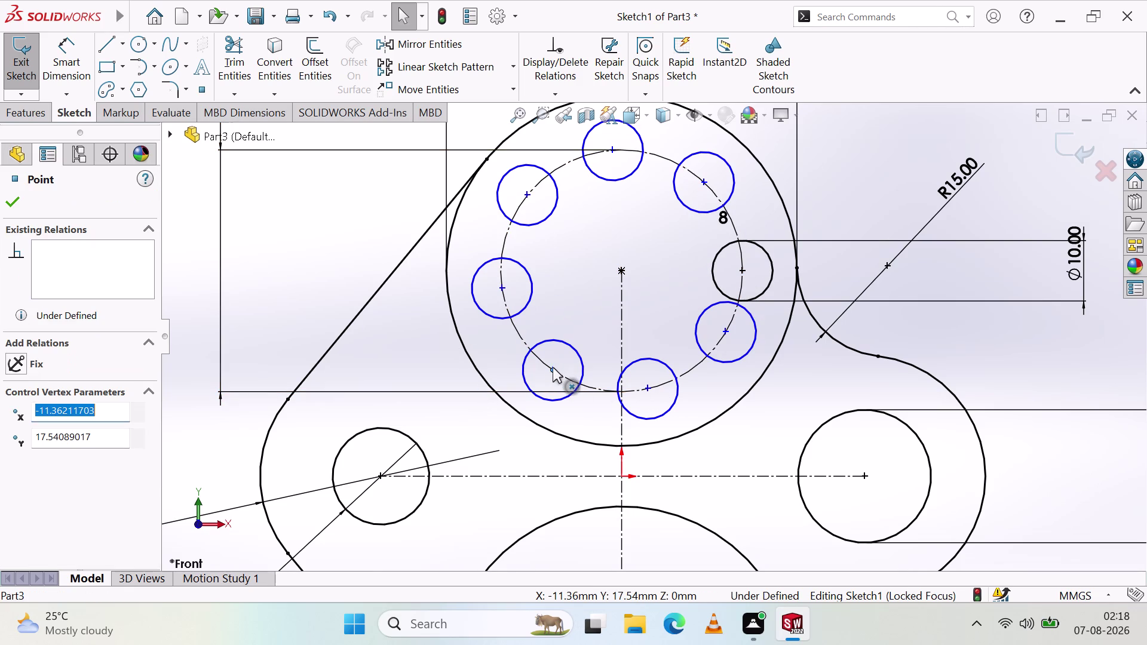
click(590, 385)
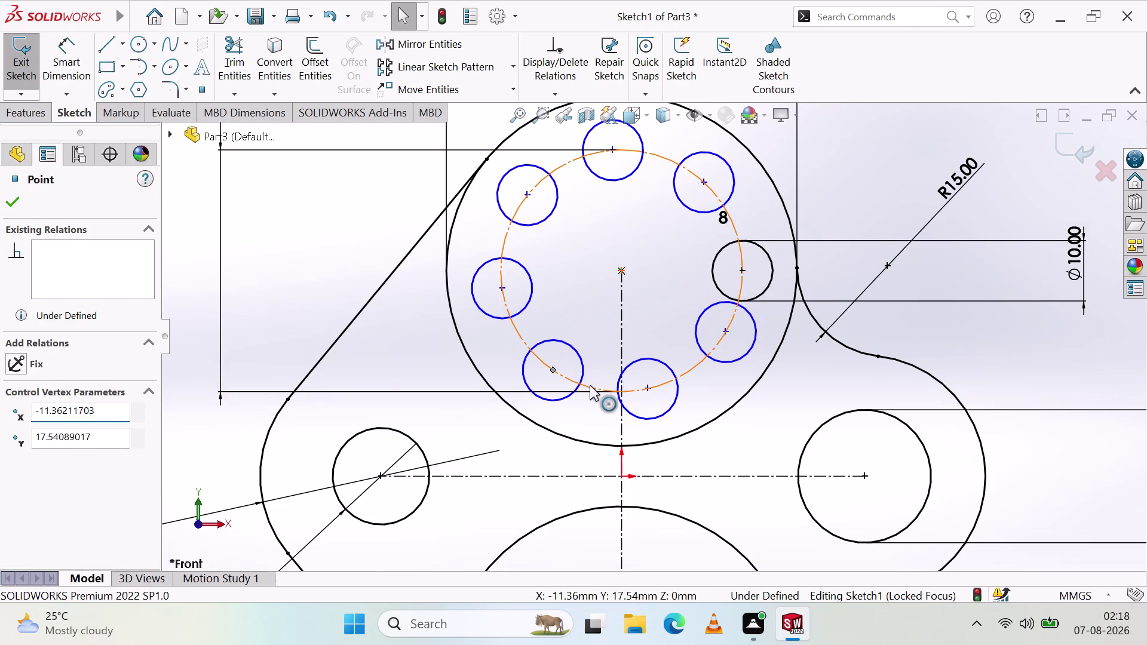
click(15, 448)
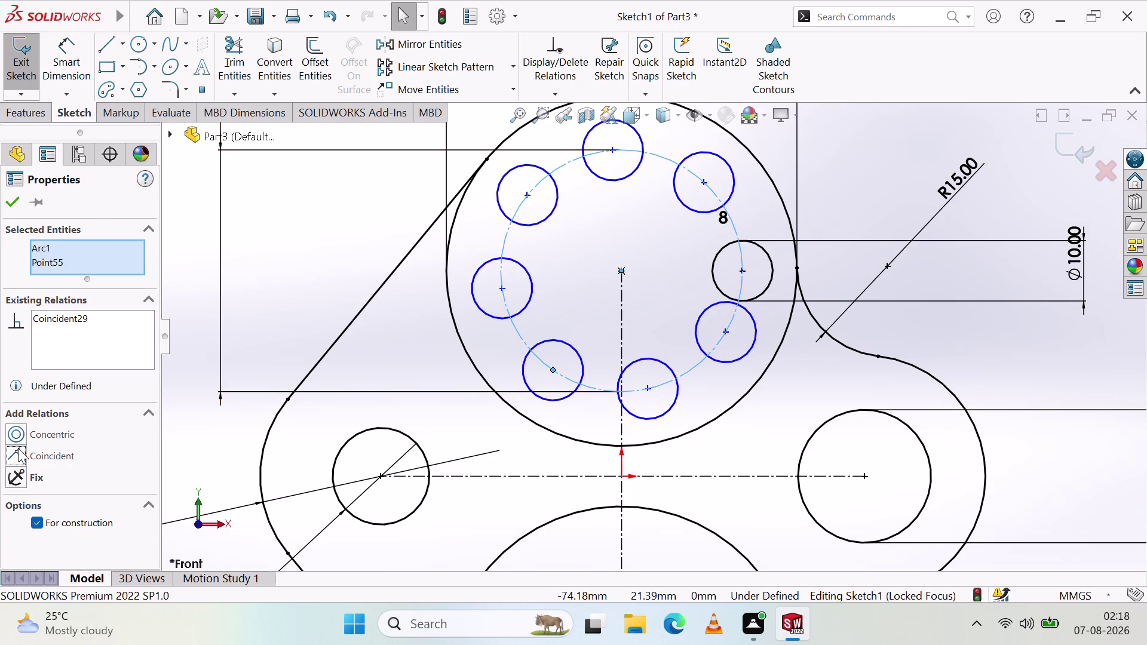
click(645, 387)
click(685, 374)
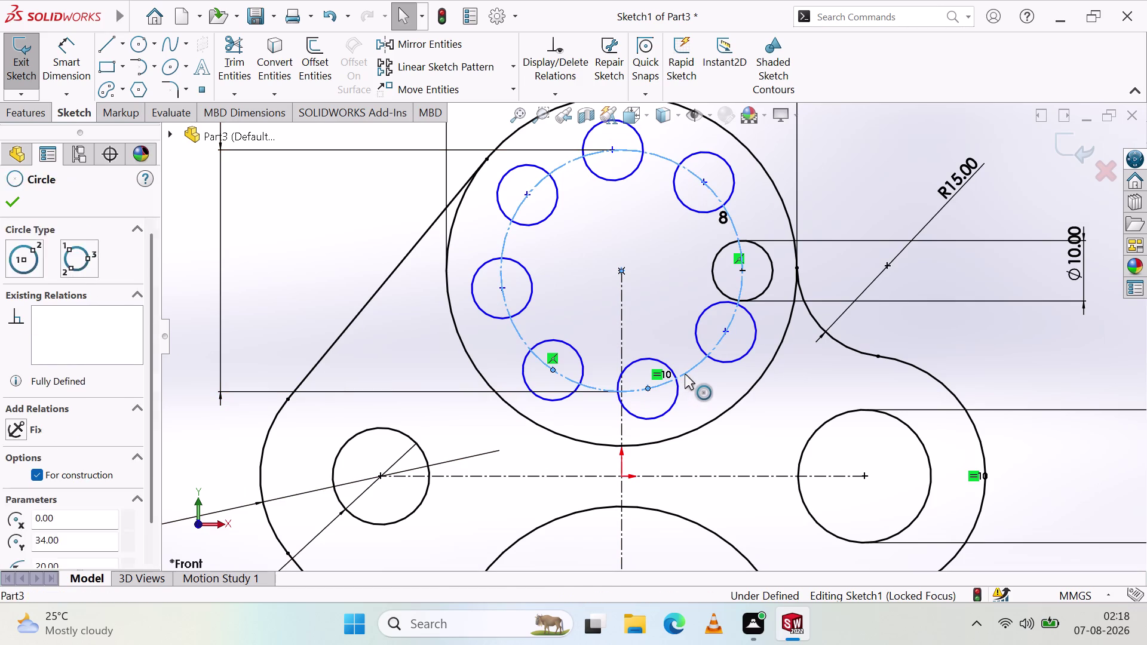
click(21, 476)
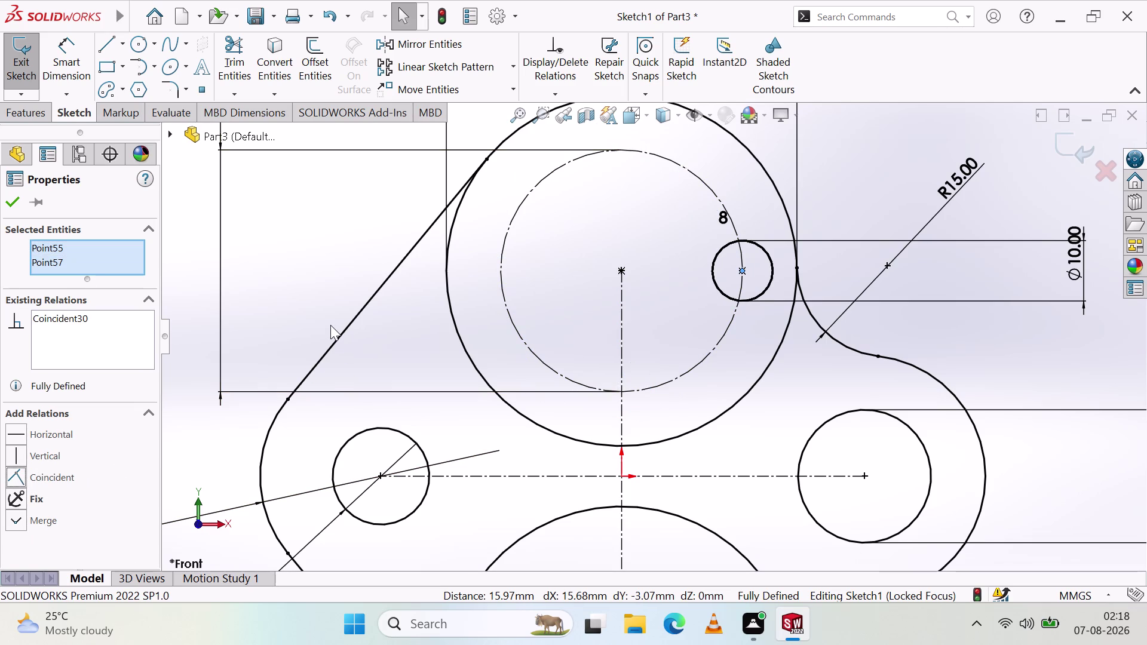
scroll(up, 3)
scroll(up, 3)
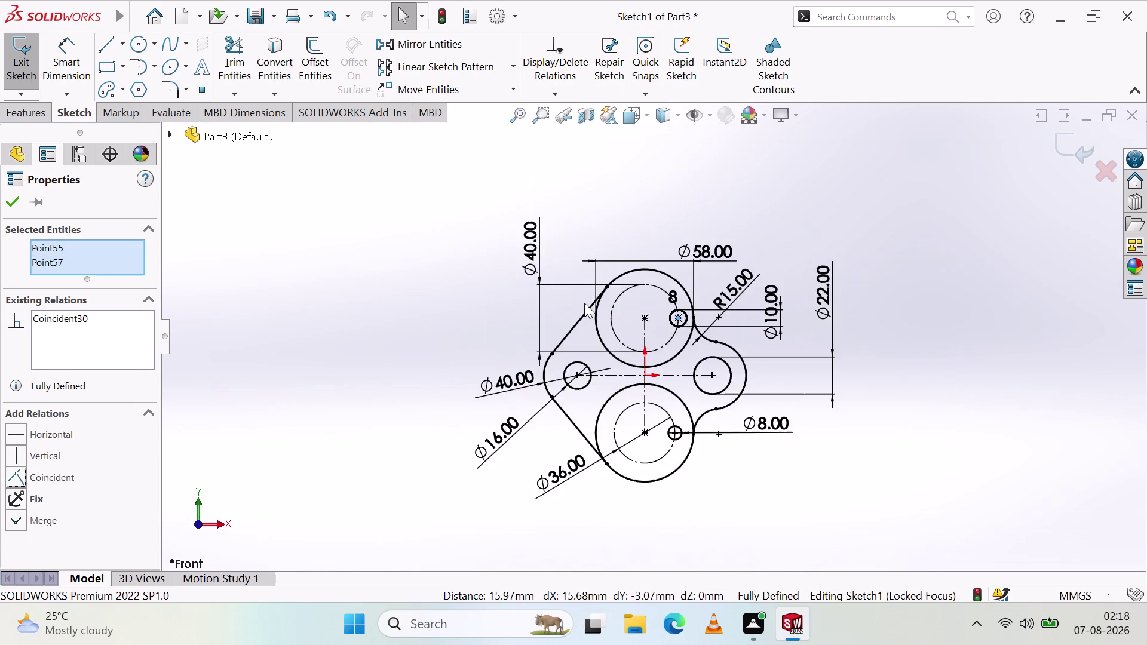
scroll(down, 3)
scroll(down, 3)
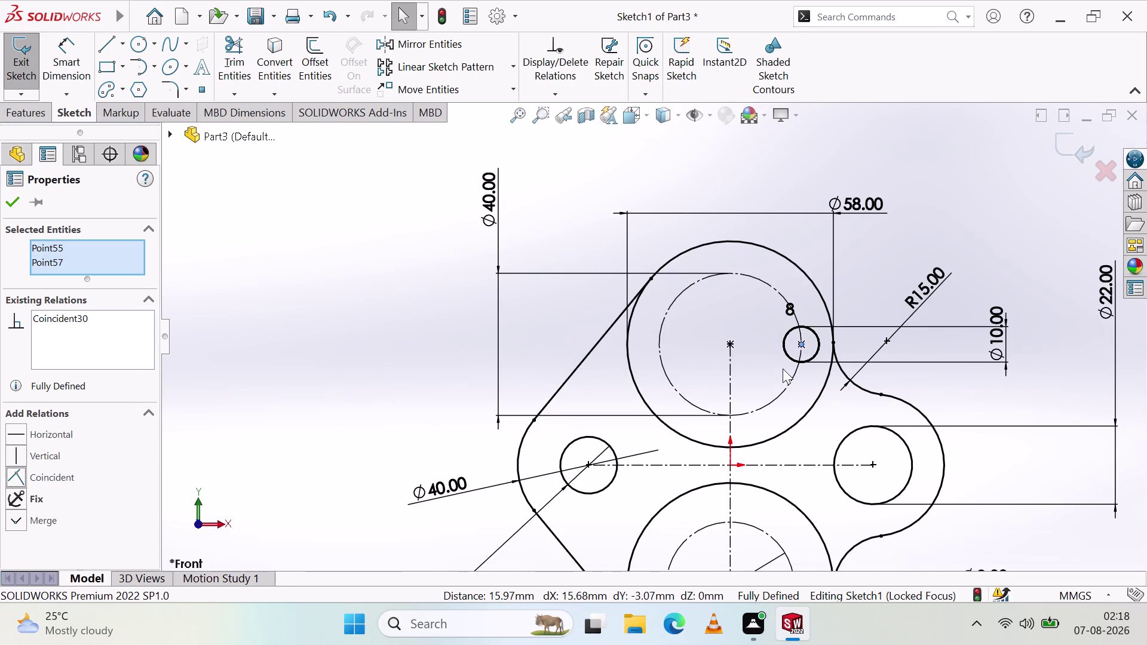
scroll(down, 3)
scroll(up, 3)
key(ctrl+z)
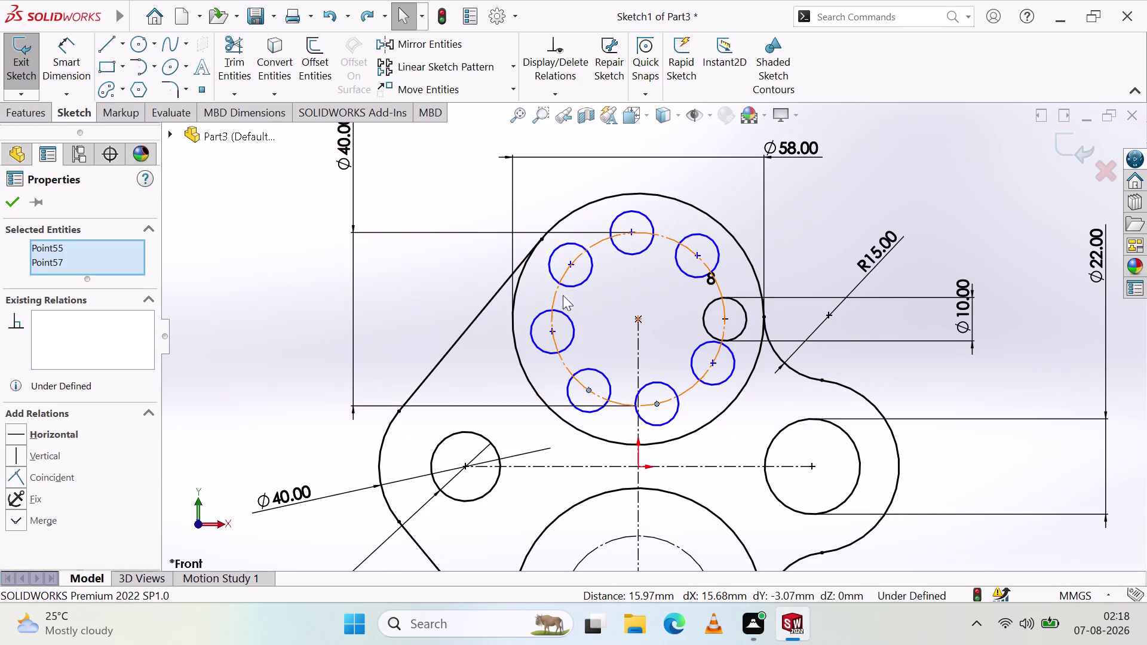
Put one hole centre on the circle and make two hole centres coincident.
click(551, 333)
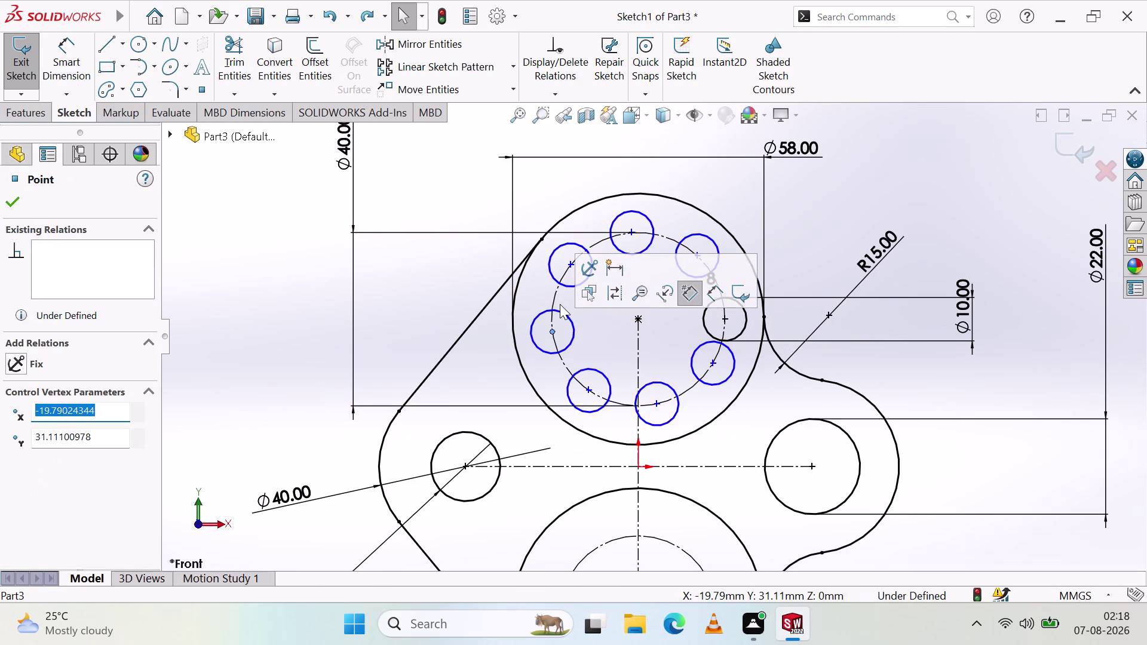
click(551, 297)
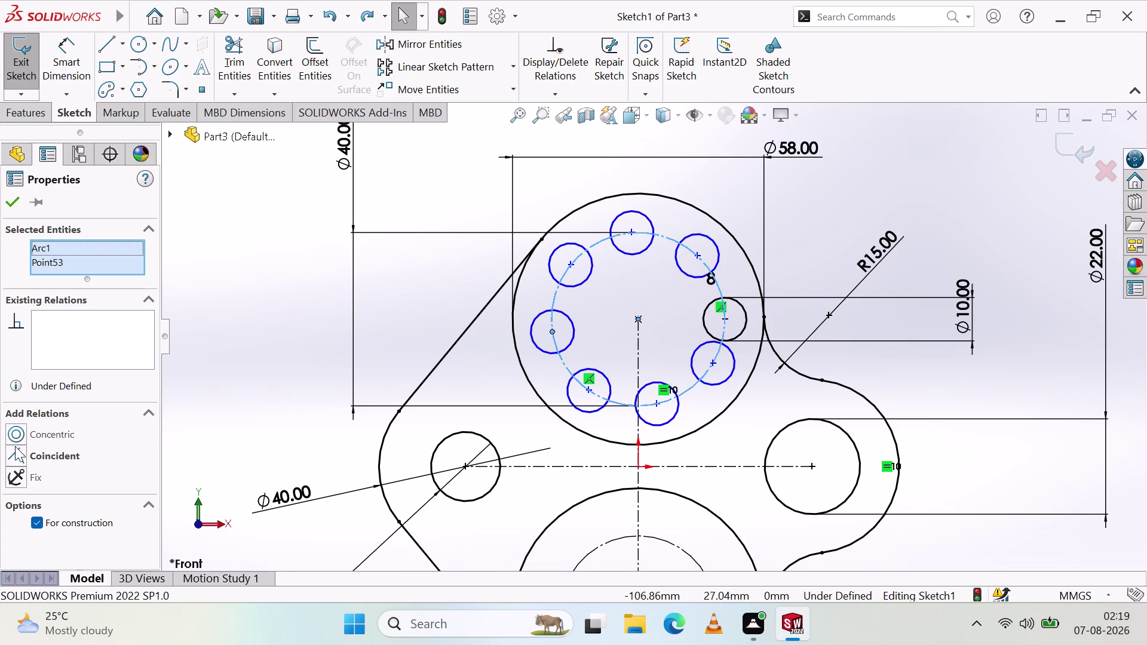
click(15, 446)
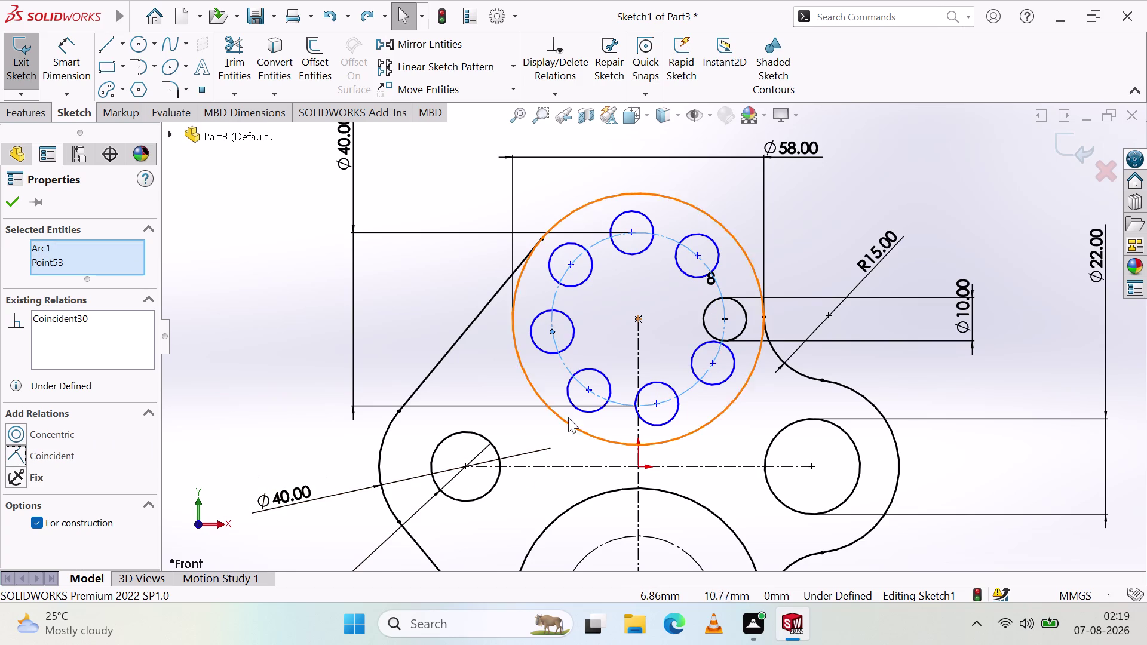
click(694, 255)
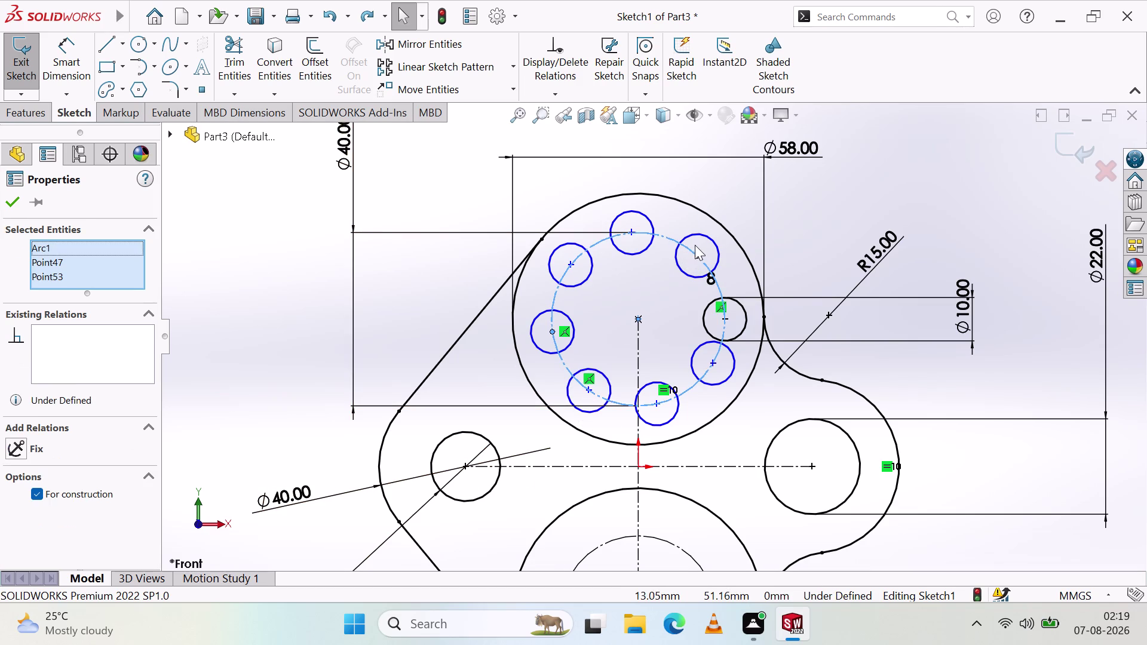
click(686, 247)
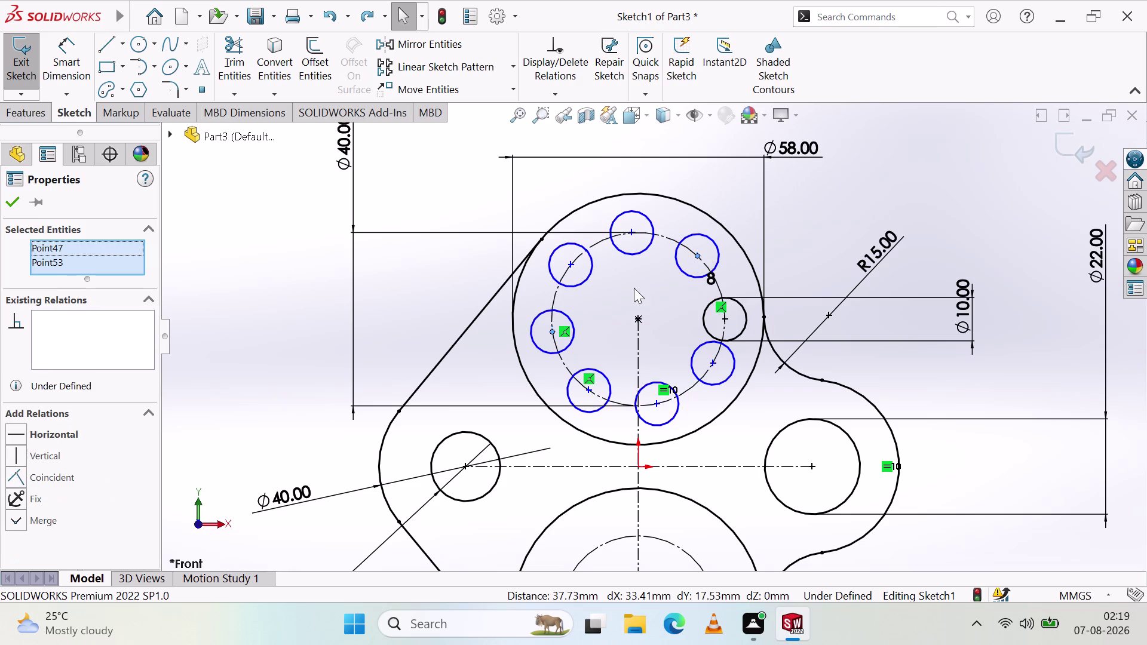
click(15, 476)
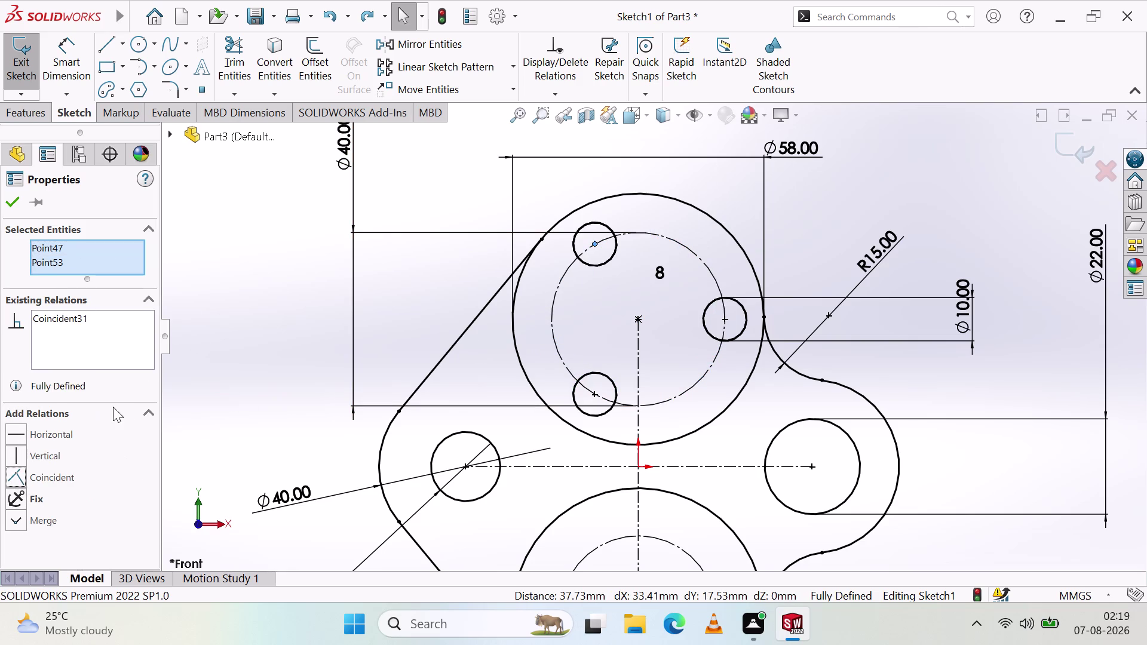
key(Escape)
key(Escape)
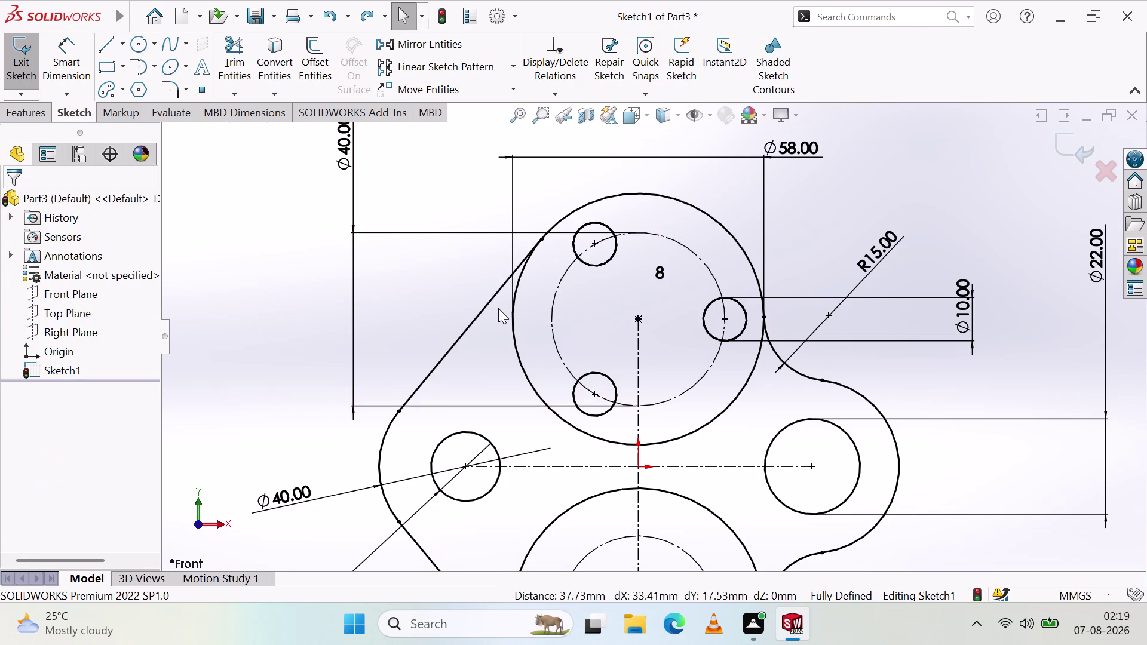
Undo the recent sketch changes back to the single Ø10 circle.
key(ctrl+z)
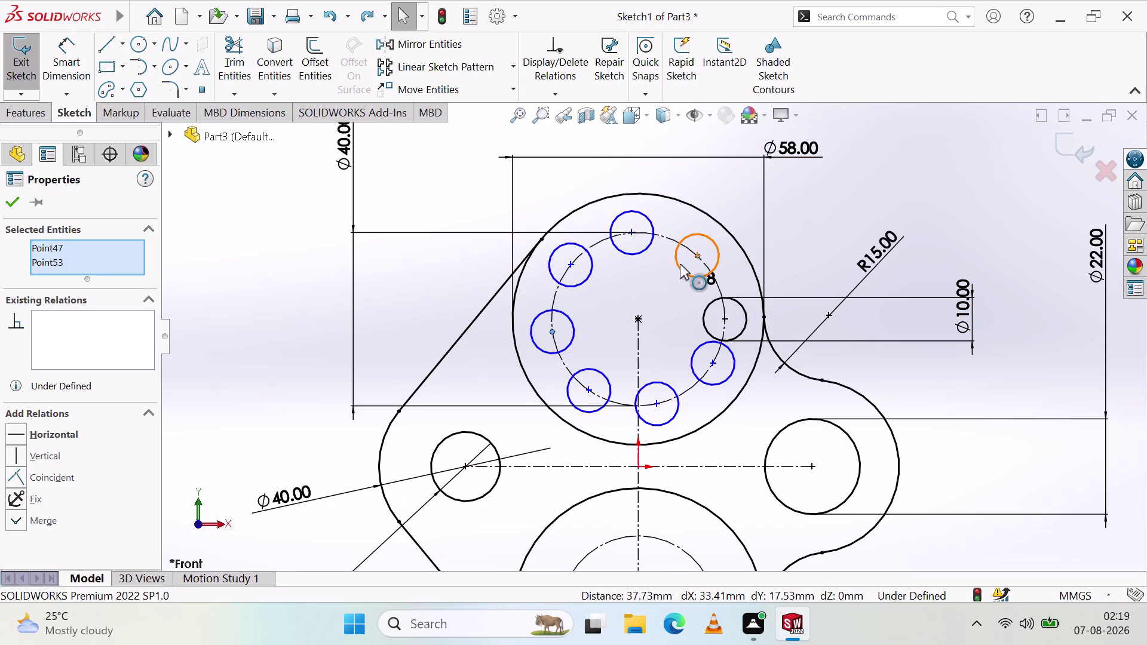
key(ctrl+z)
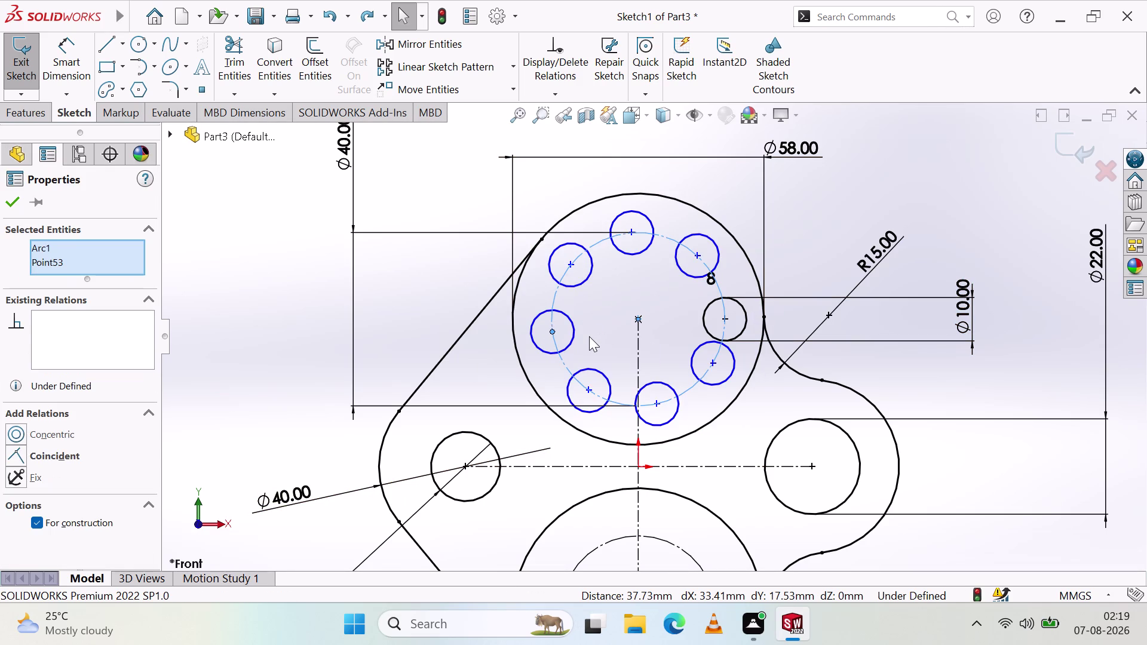
key(ctrl+z)
key(ctrl+z)
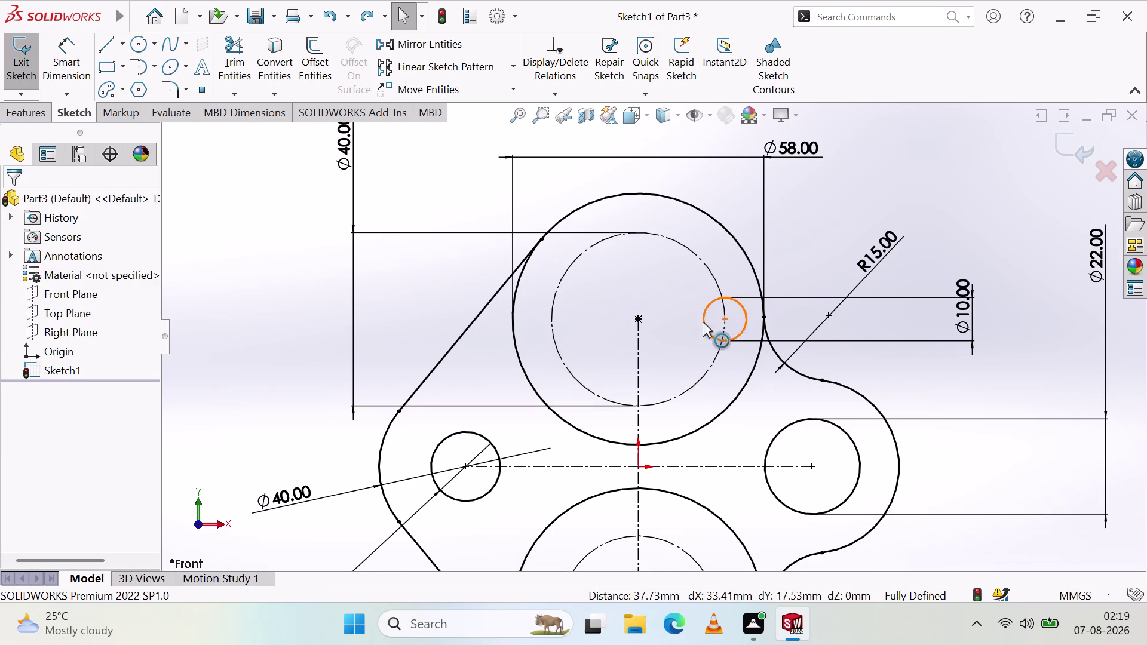
Start a circular sketch pattern of the Ø10 circle, centred on the large circle's centre.
click(511, 69)
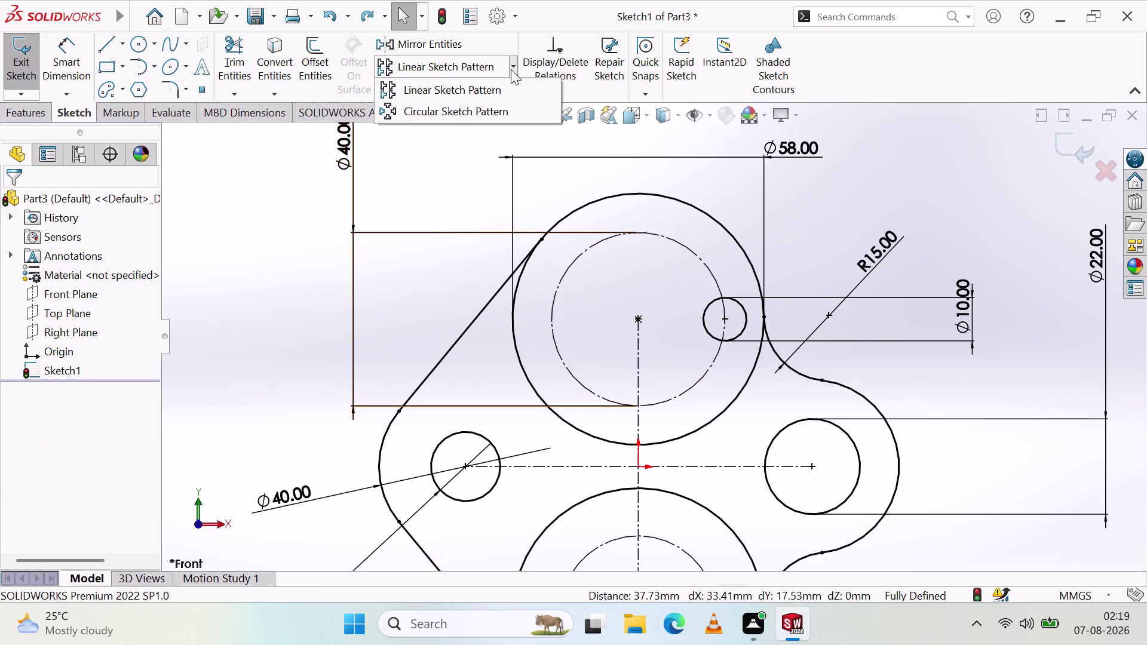
click(505, 113)
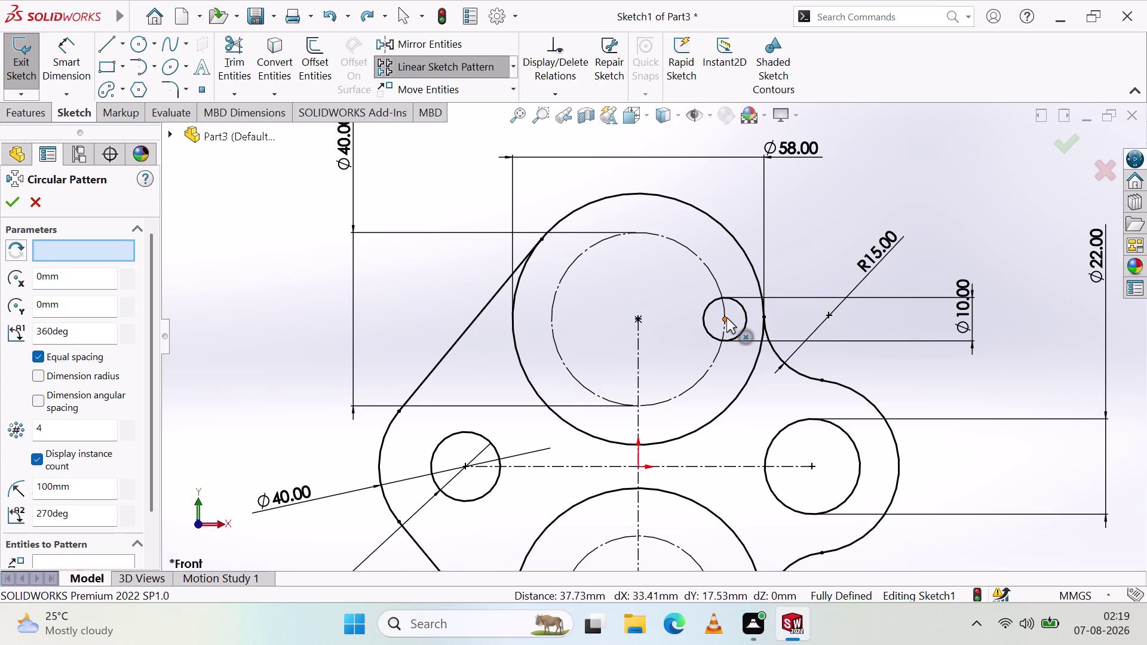
click(725, 321)
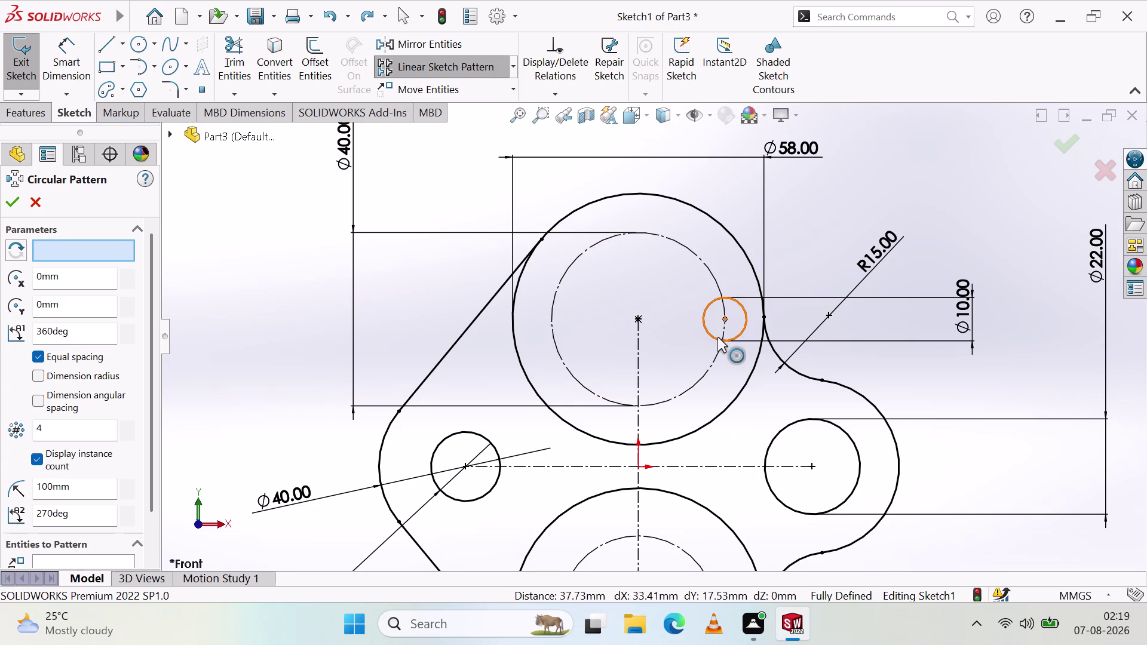
click(718, 338)
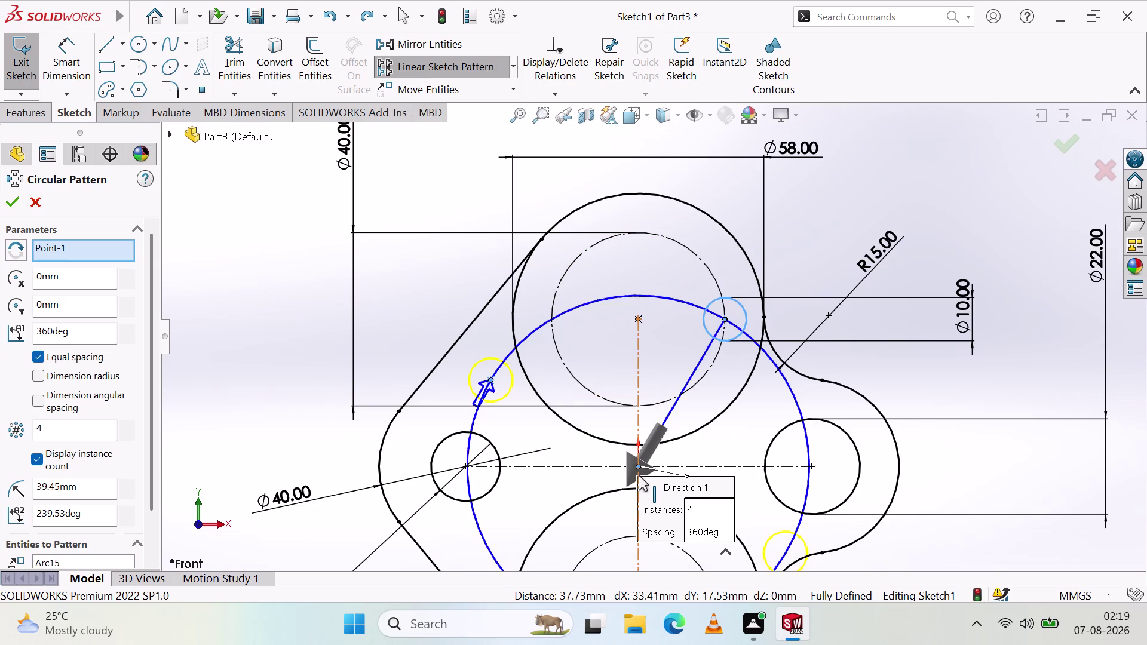
drag(639, 467, 646, 377)
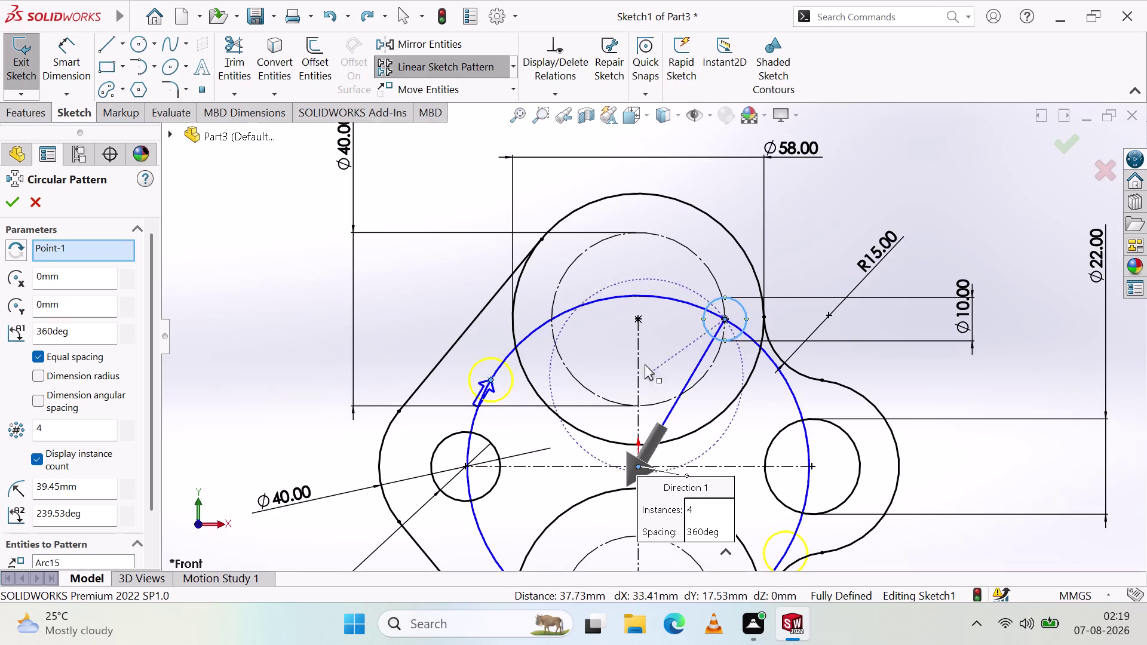
drag(646, 377, 640, 320)
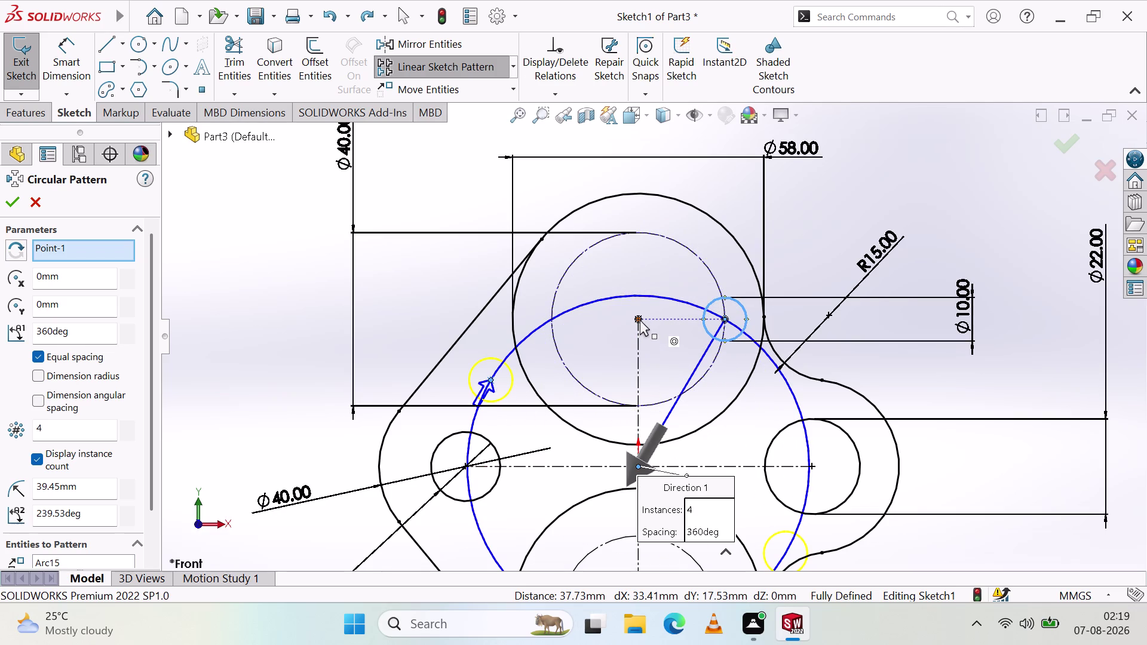
drag(640, 320, 637, 318)
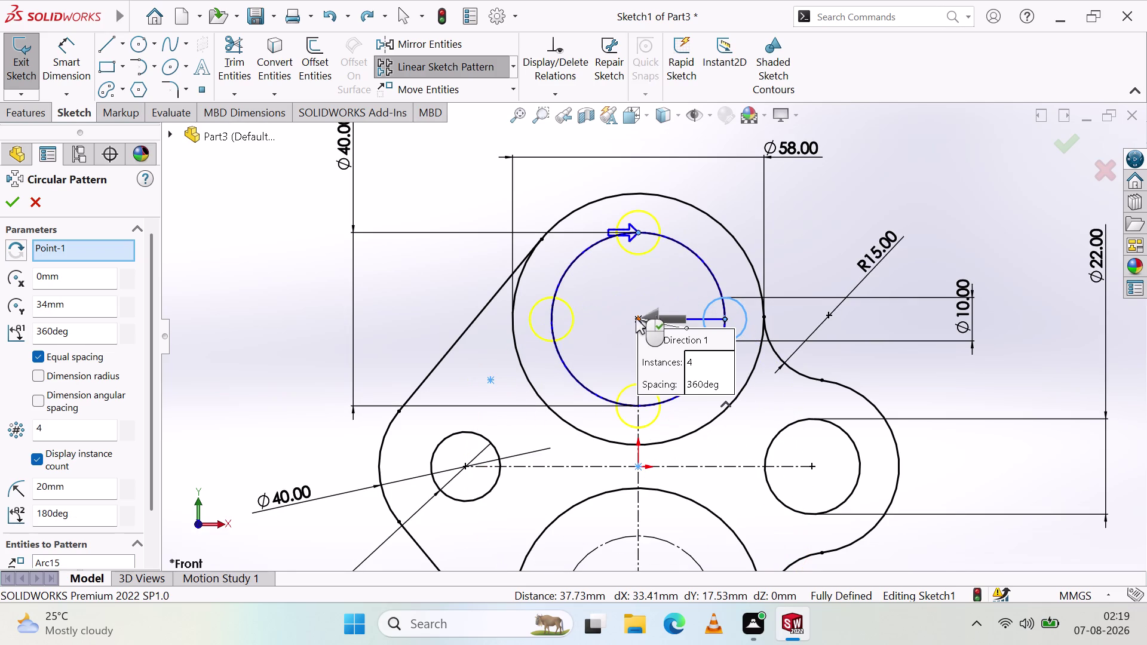
Set the pattern to 8 instances and accept it.
scroll(down, 3)
scroll(down, 3)
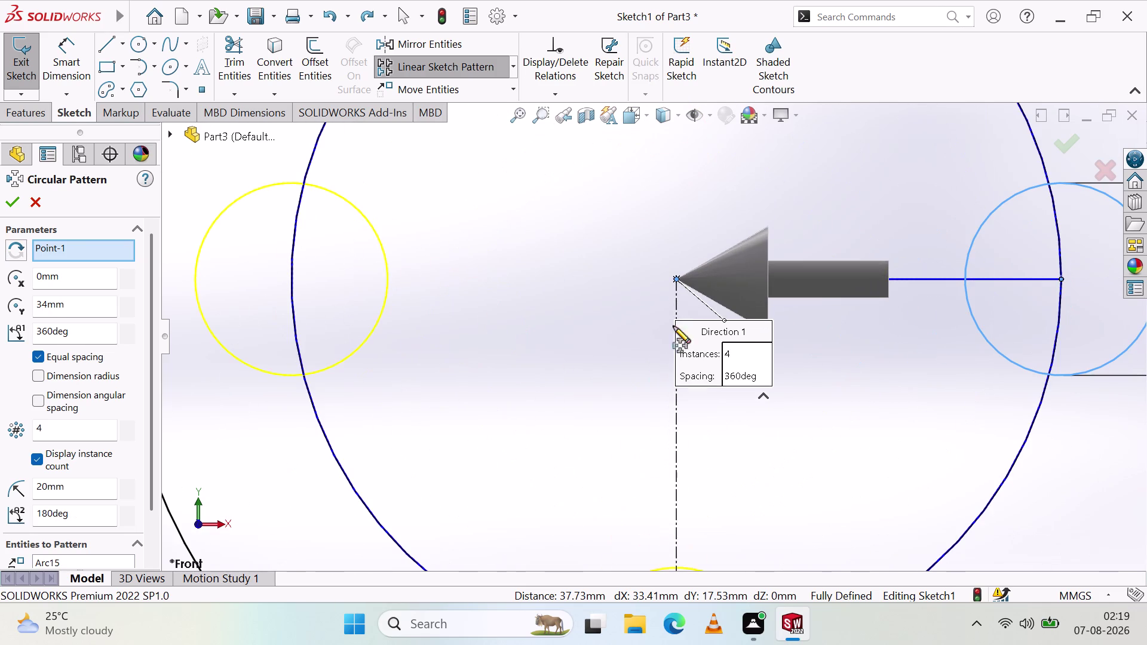
click(676, 279)
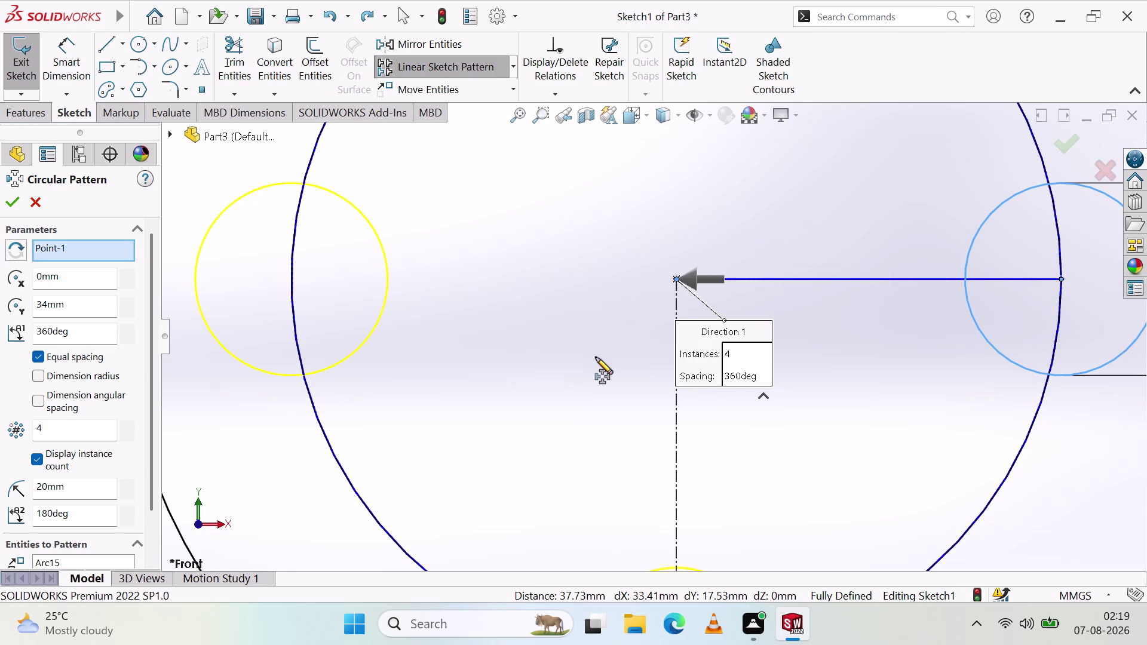
scroll(up, 3)
scroll(up, 3)
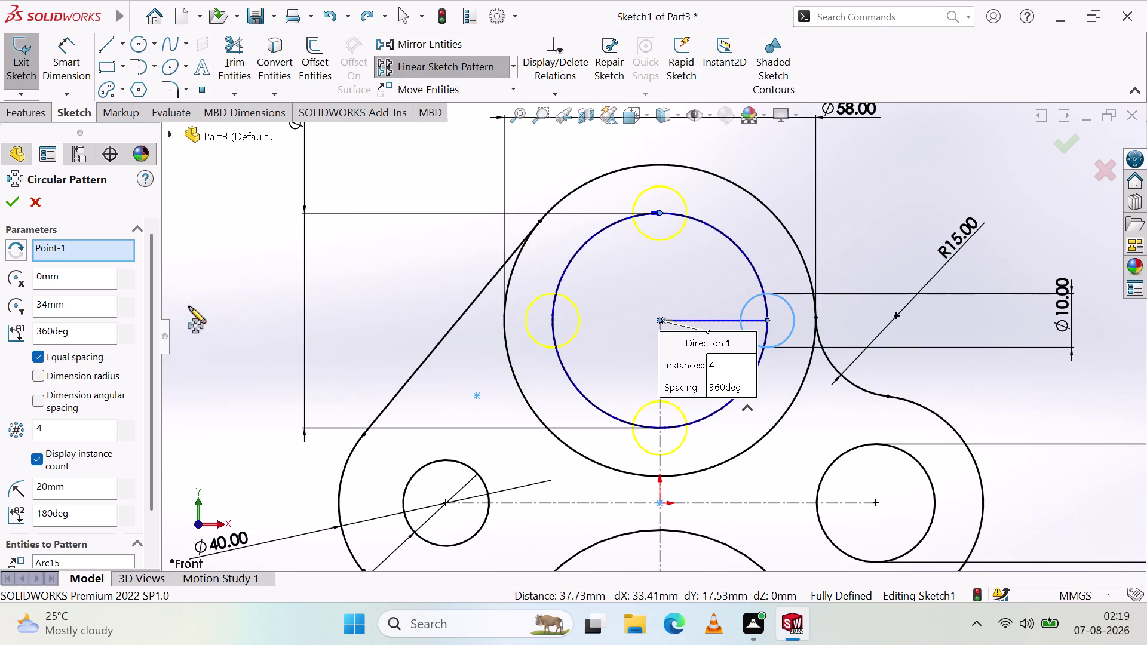
click(50, 430)
key(BackSpace)
key(BackSpace)
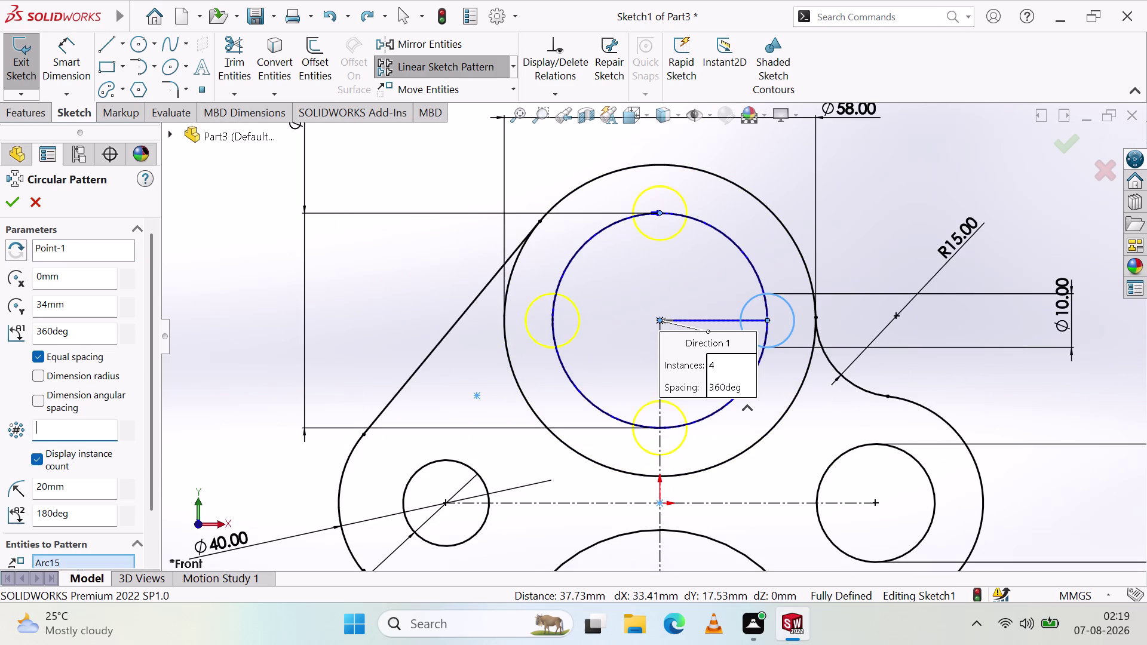
key(8)
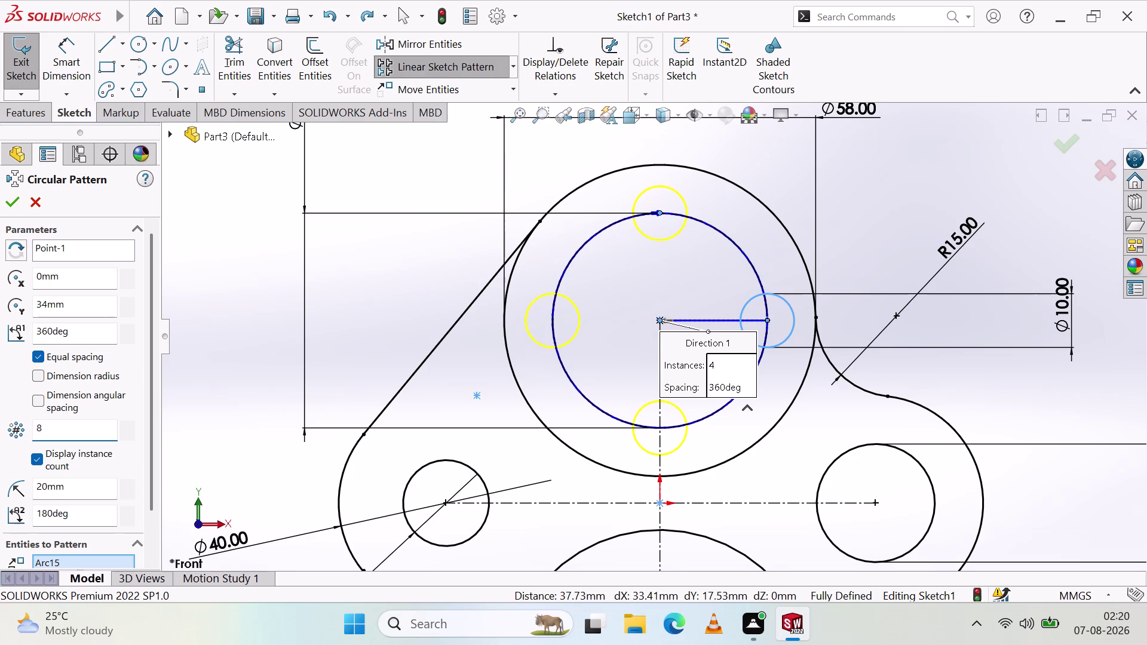
scroll(down, 3)
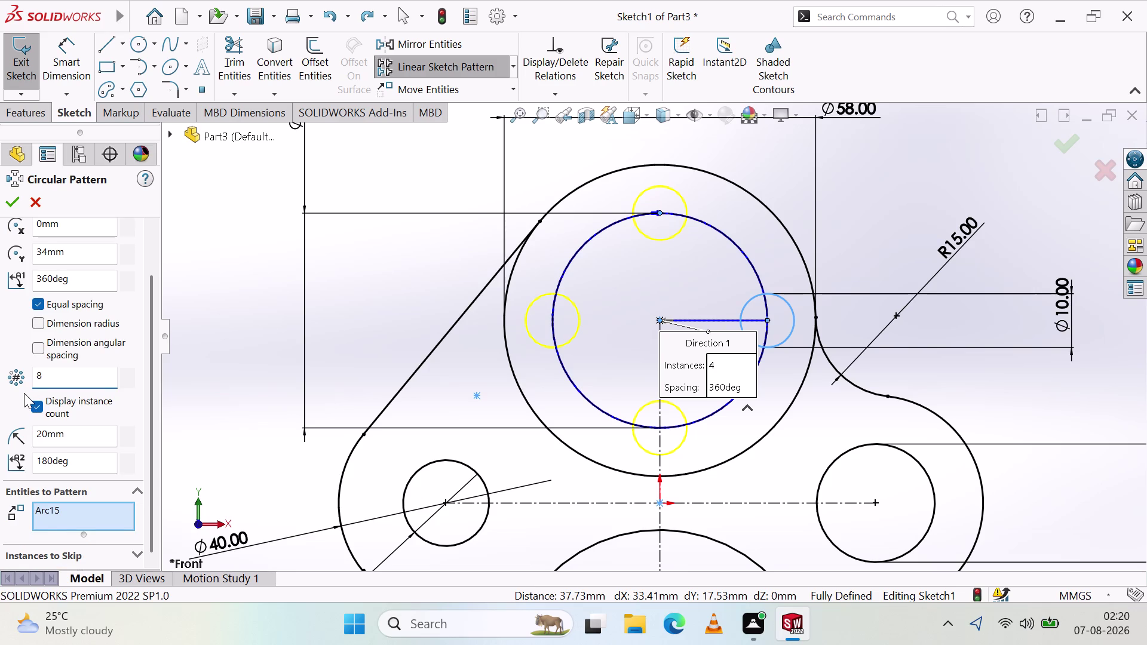
scroll(up, 3)
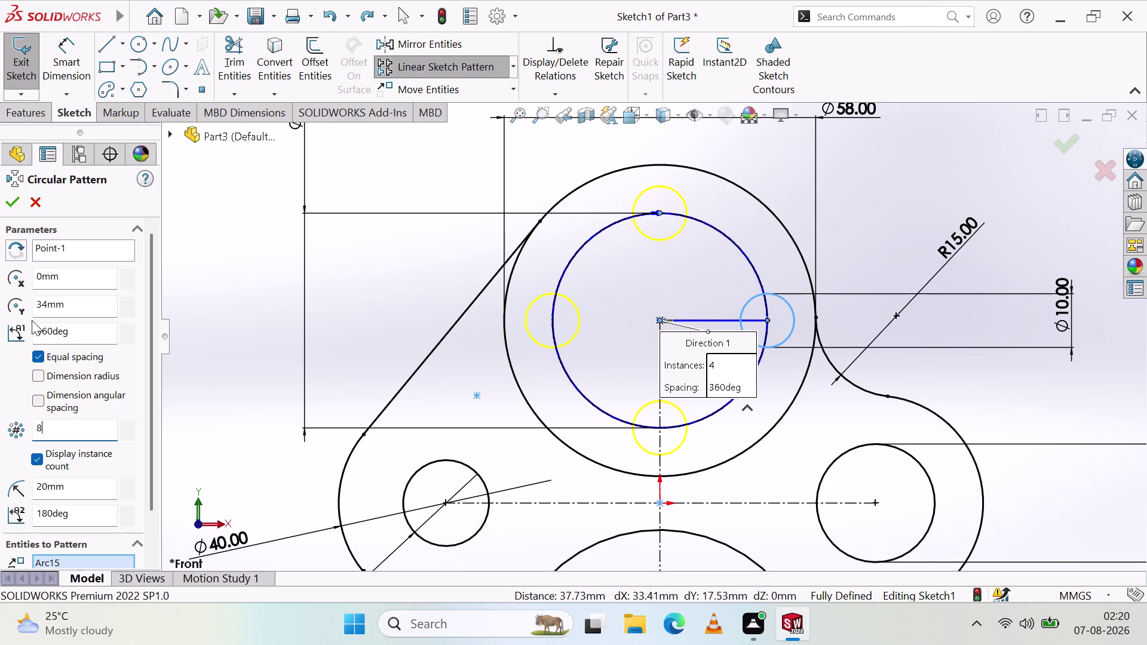
scroll(down, 3)
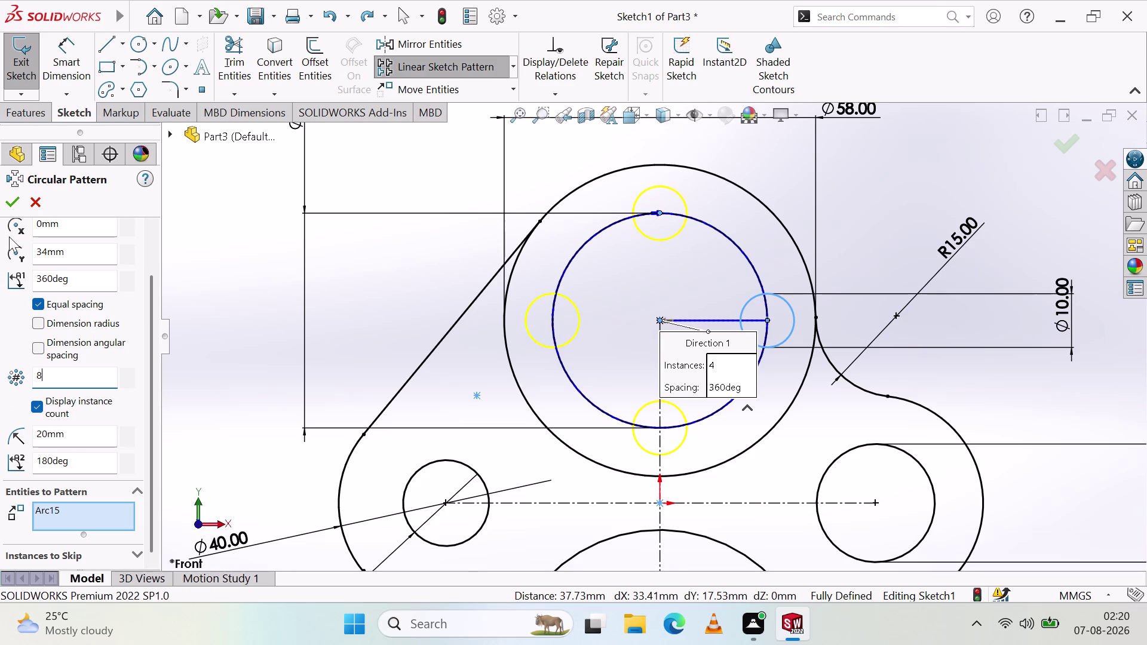
click(11, 207)
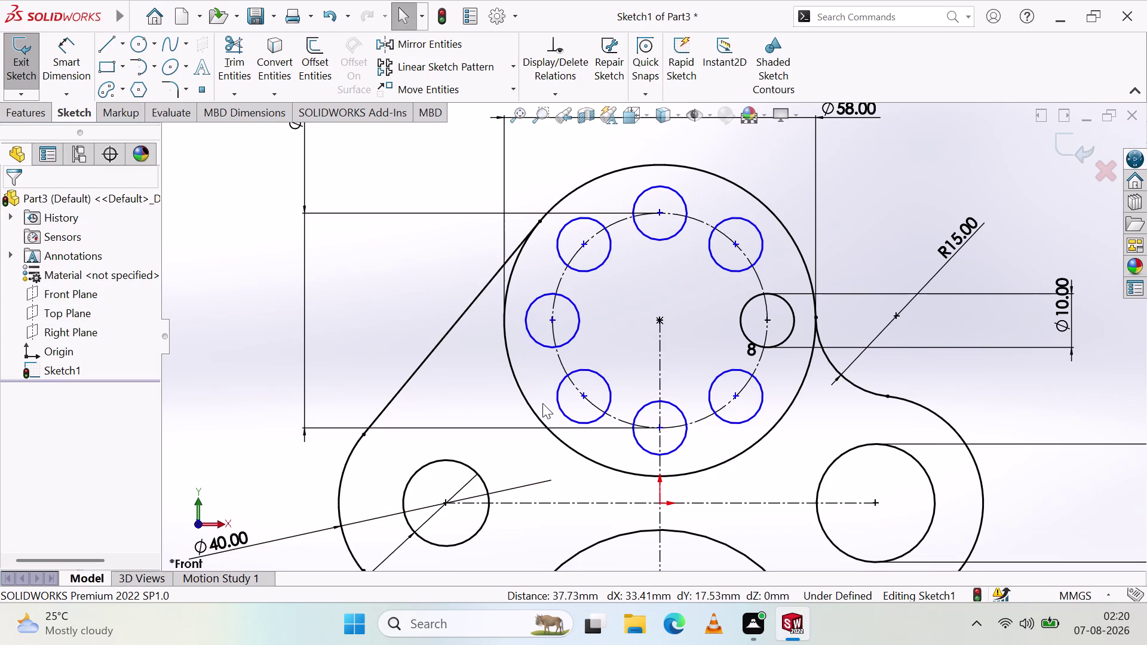
Make the left hole's centre point coincident with the construction circle.
scroll(down, 3)
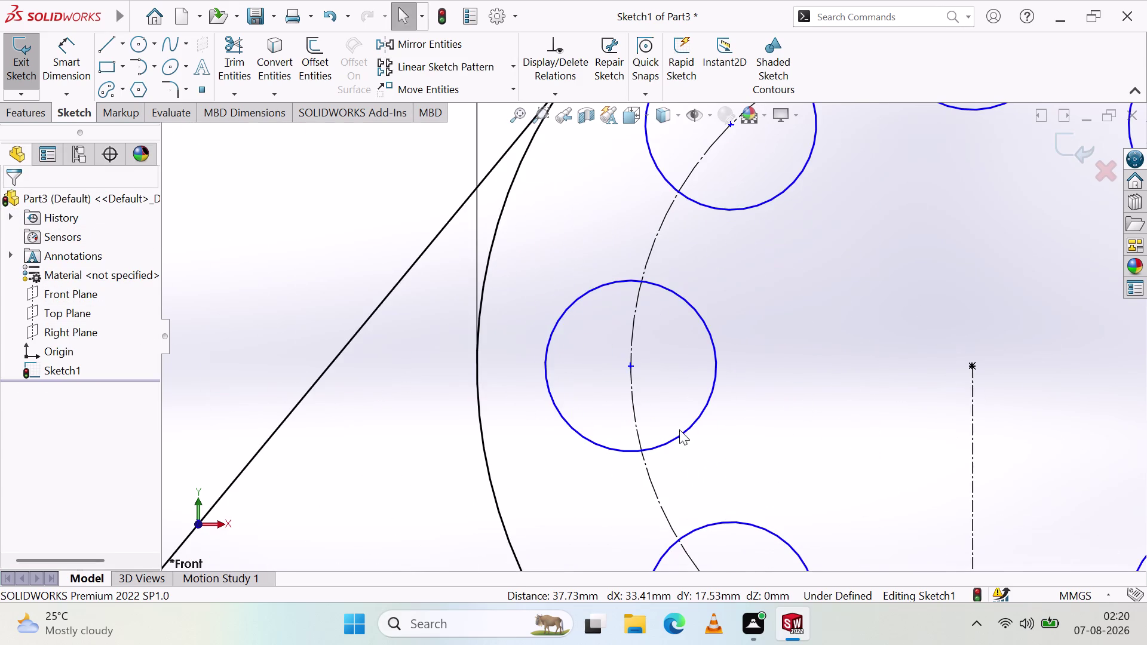
scroll(down, 3)
scroll(down, 3)
scroll(down, 3)
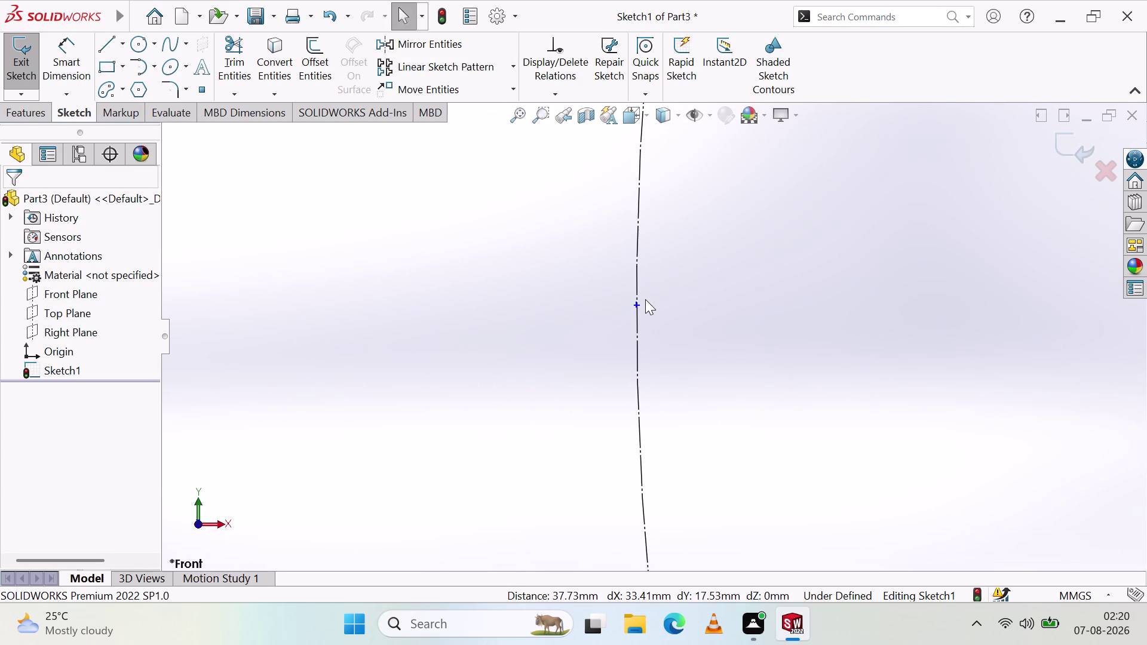
scroll(up, 3)
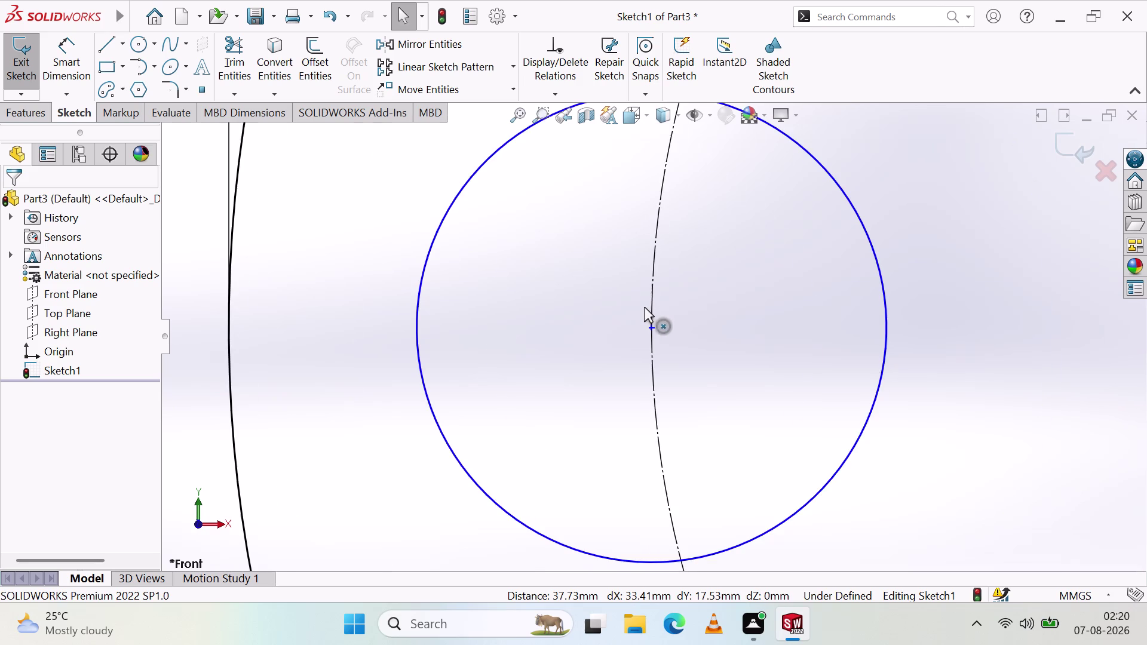
scroll(up, 3)
scroll(up, 3)
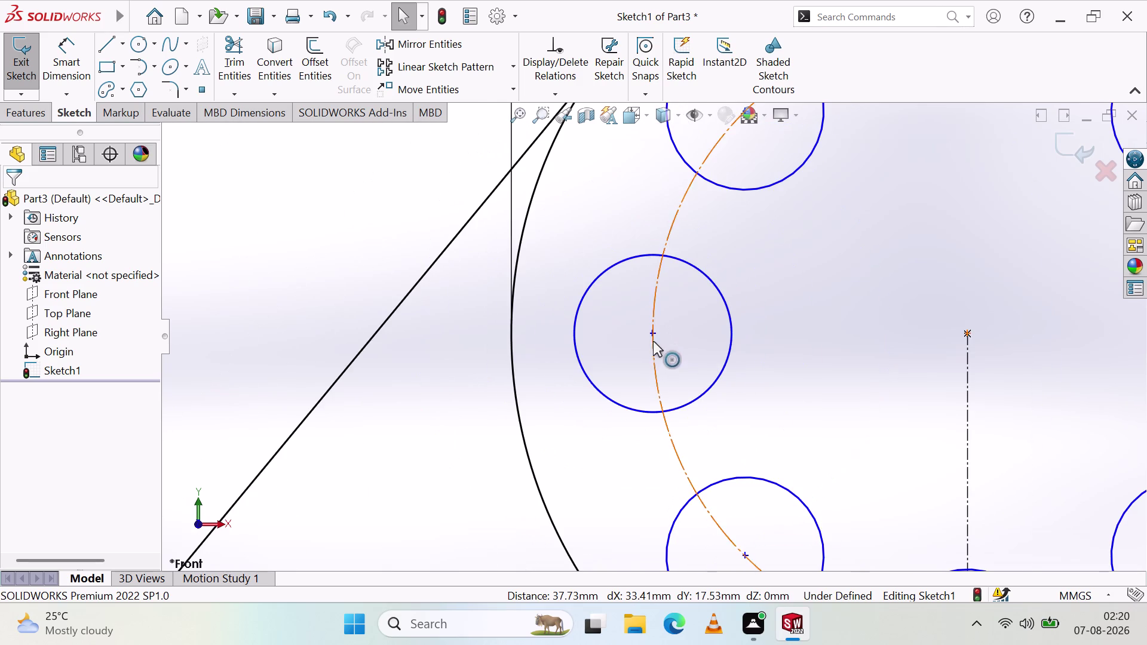
click(670, 436)
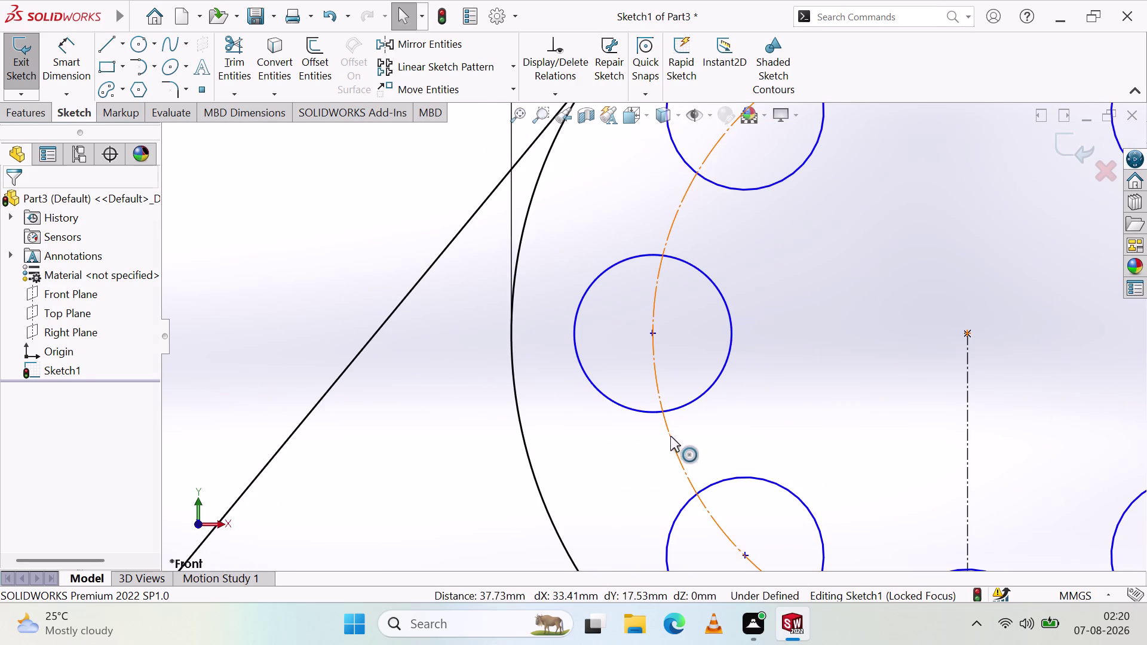
click(653, 331)
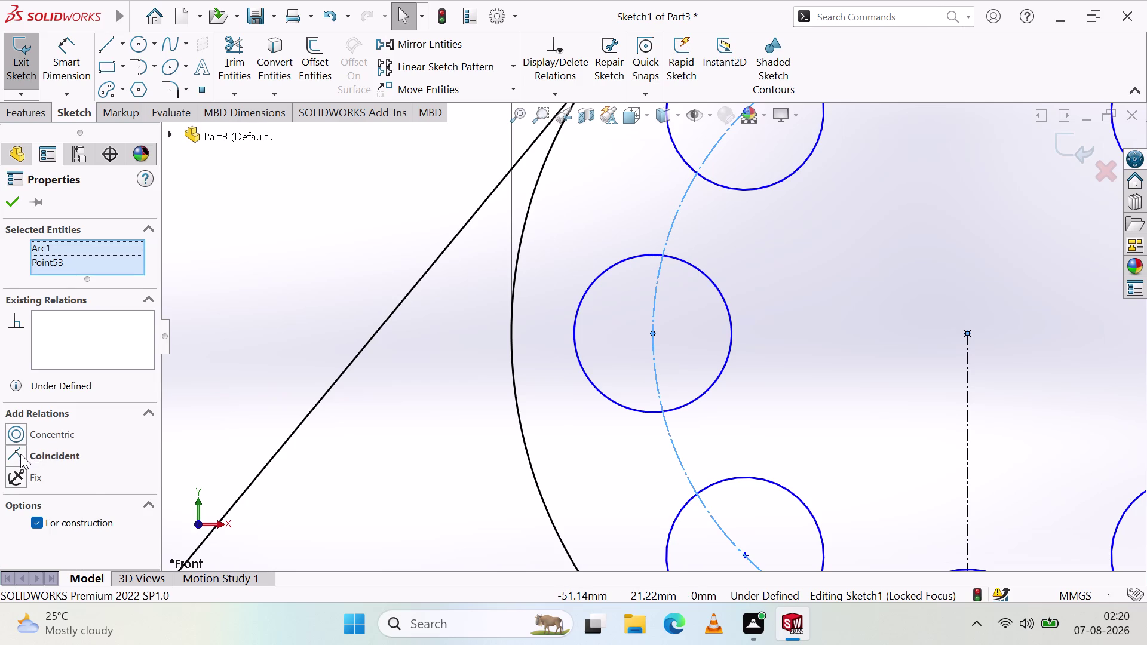
click(13, 481)
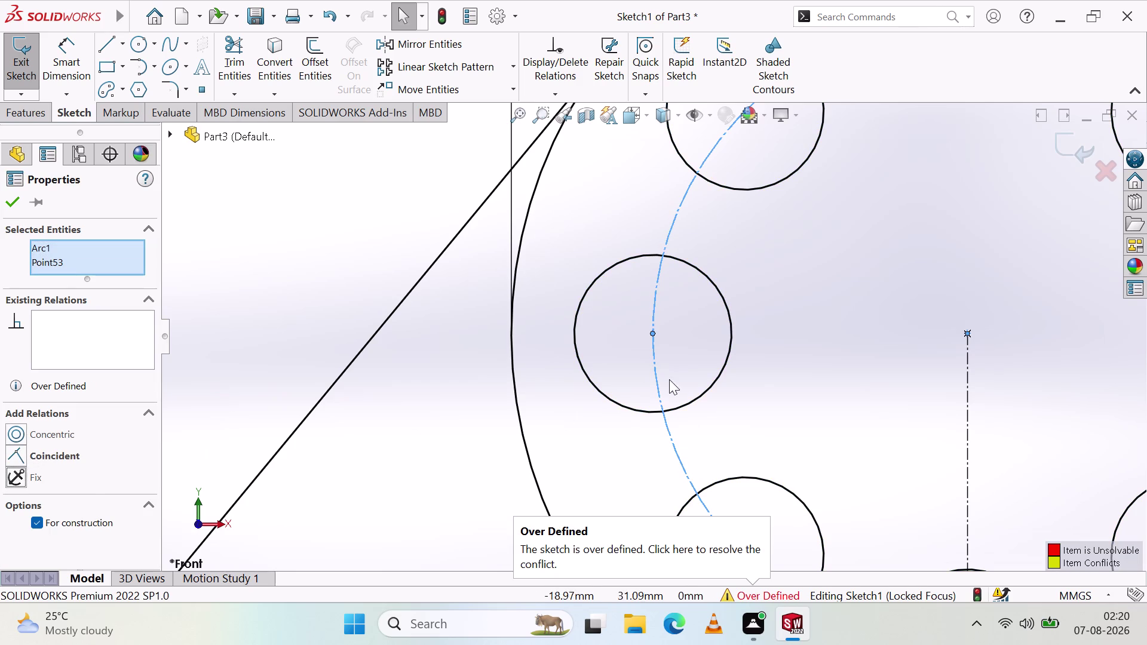
Close the relation properties and undo the over-defining Coincident relation.
scroll(up, 3)
scroll(up, 3)
scroll(down, 3)
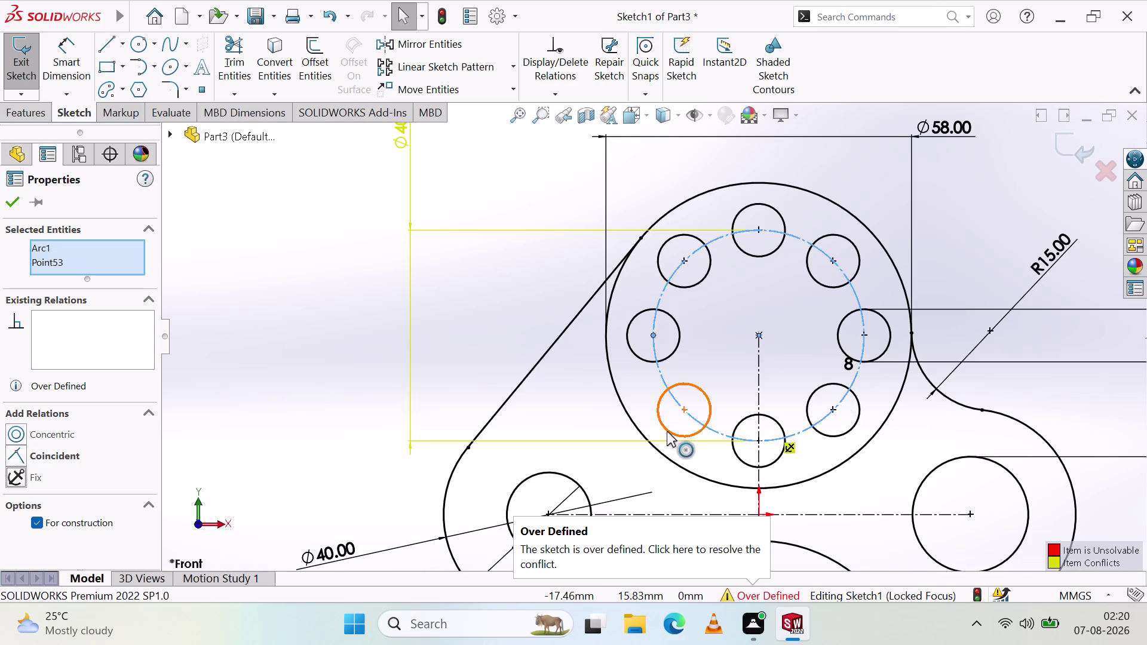
scroll(down, 3)
scroll(up, 3)
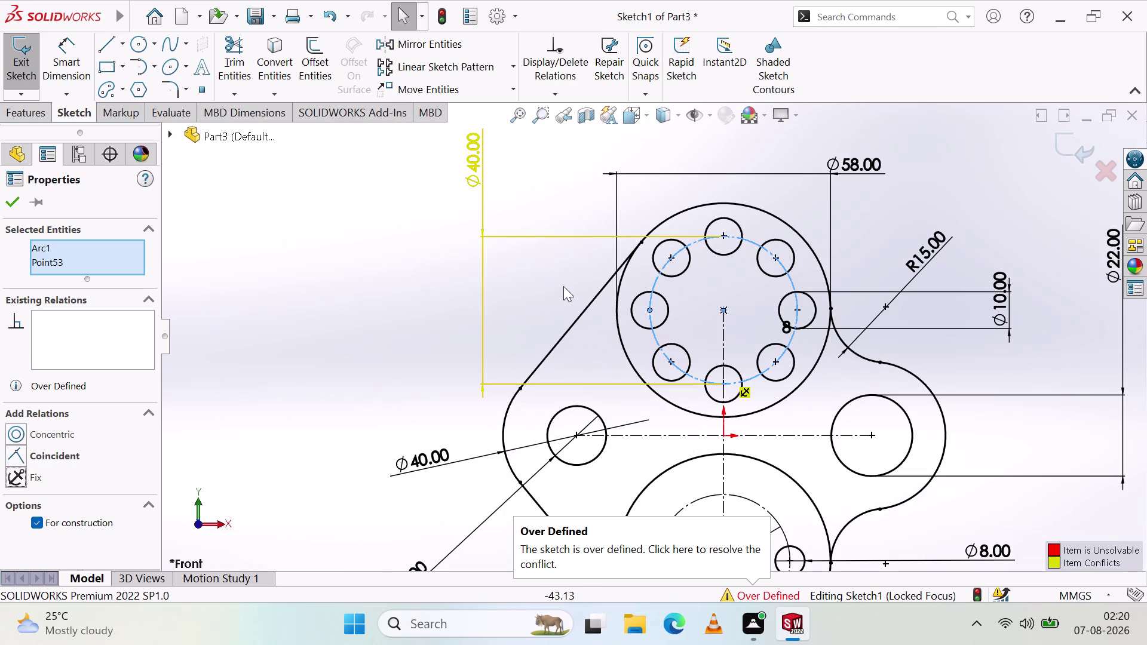
scroll(up, 3)
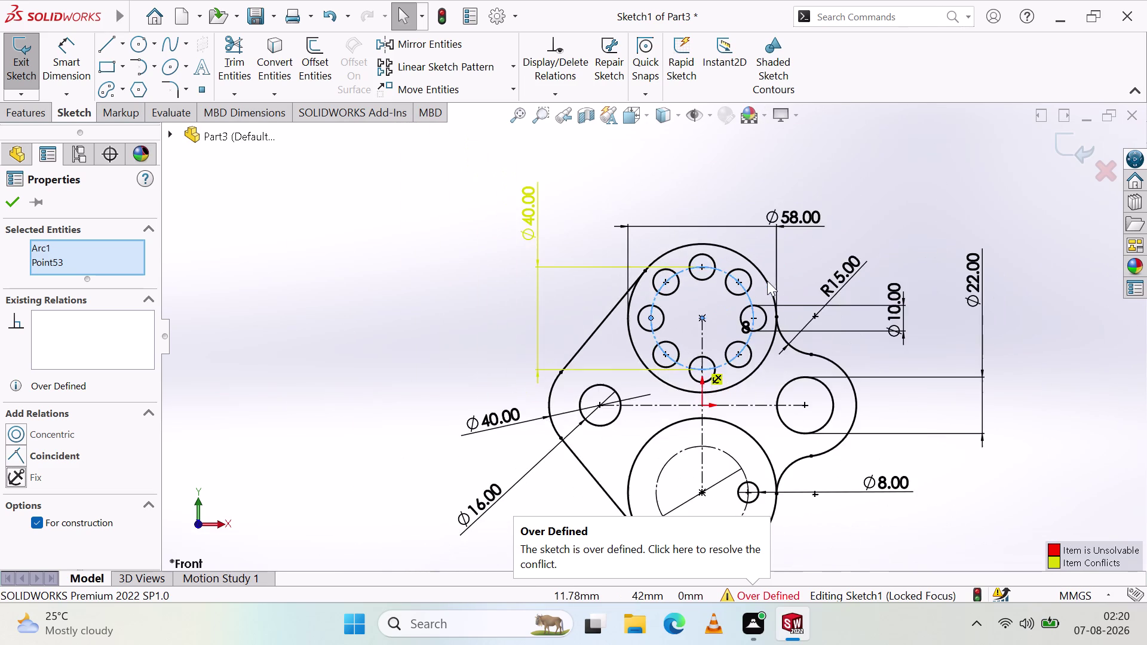
scroll(down, 3)
scroll(down, 3)
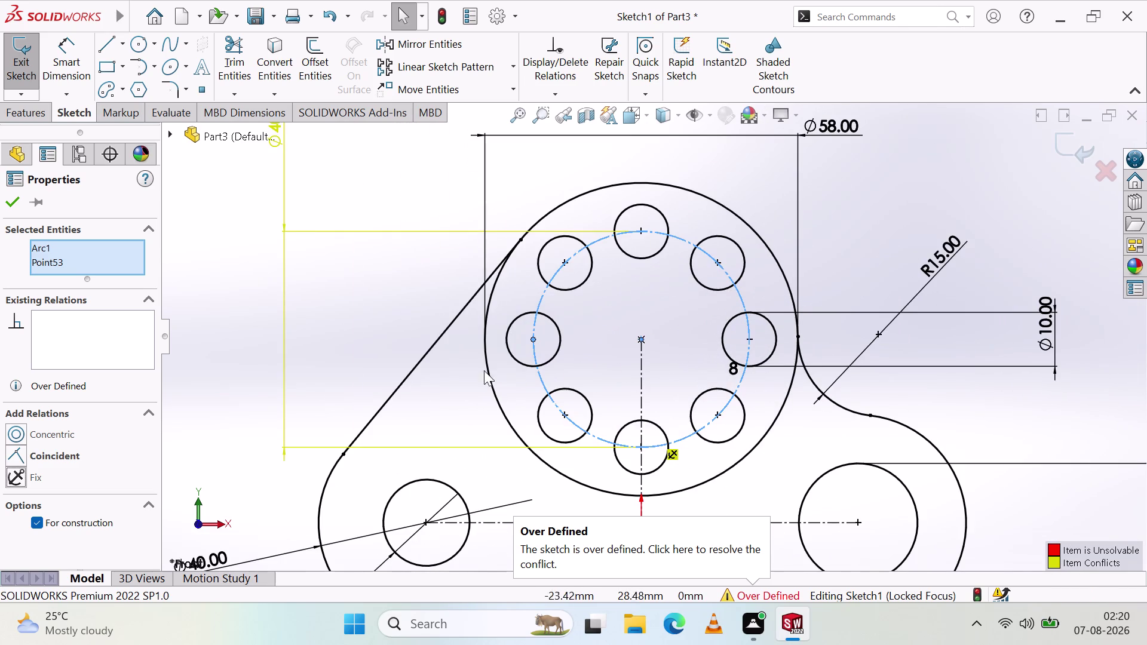
scroll(up, 3)
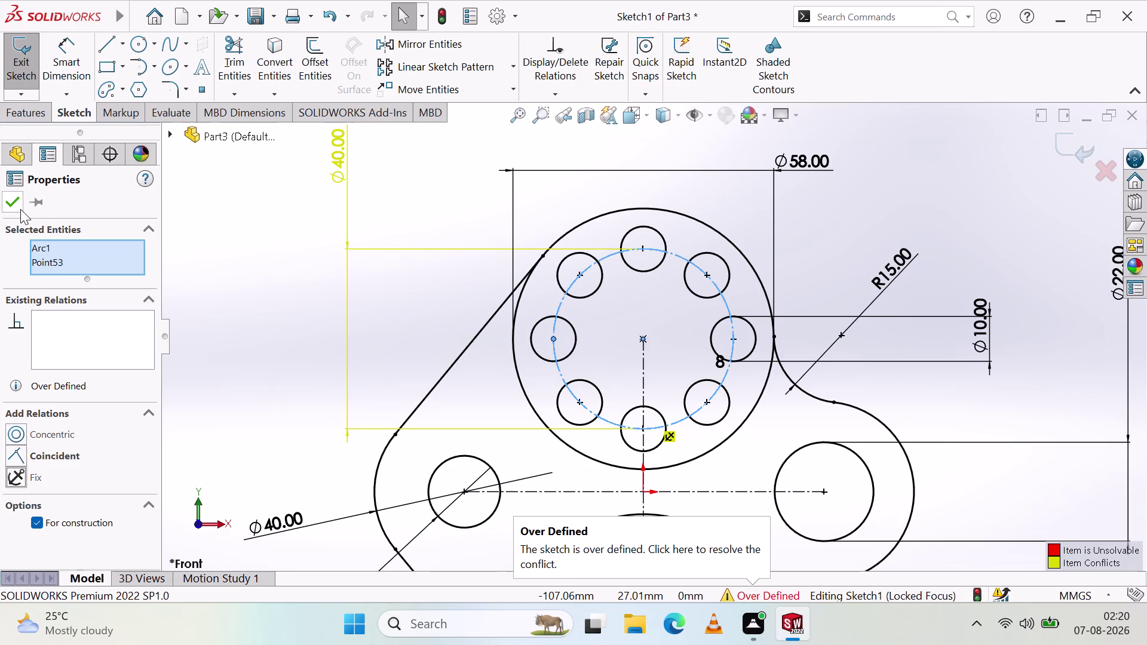
click(16, 206)
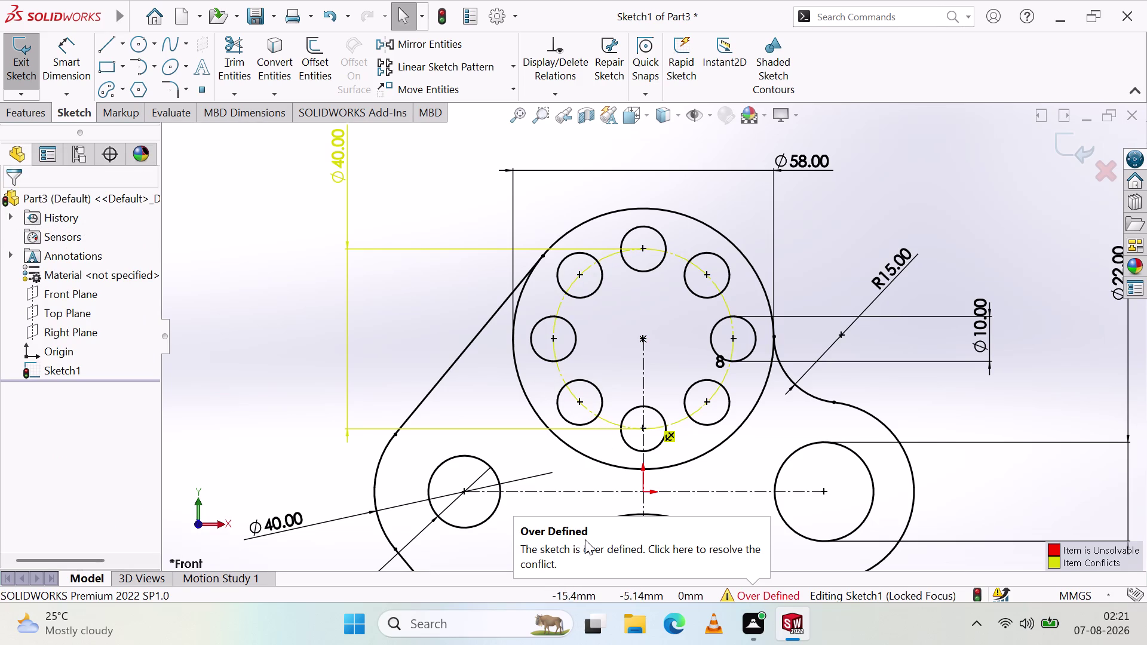
scroll(down, 3)
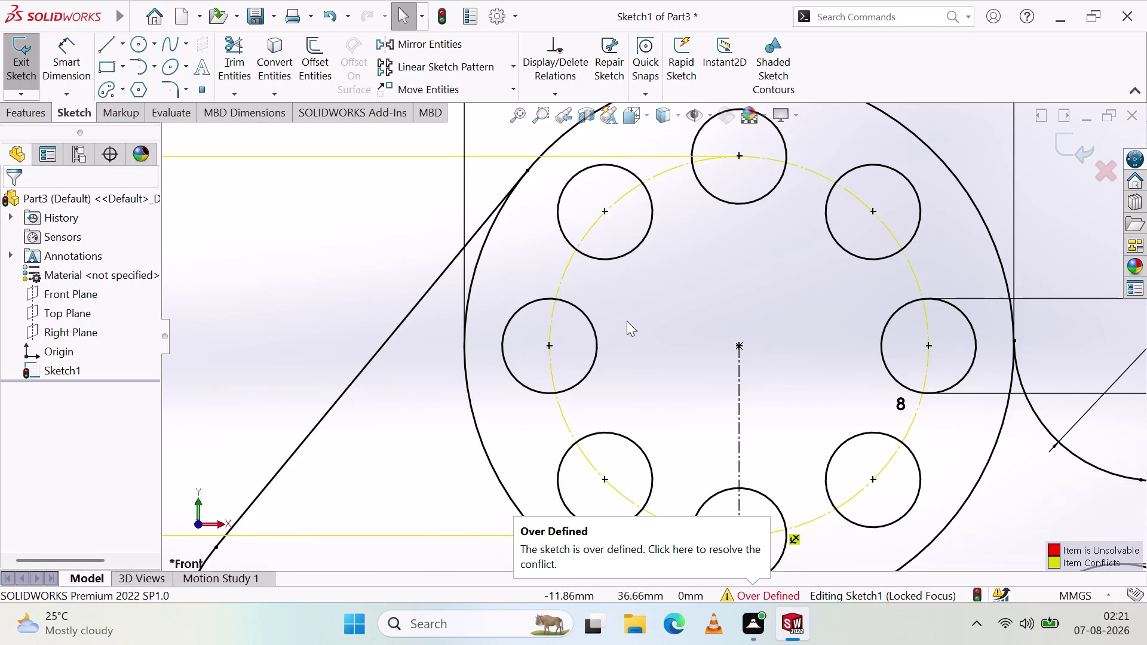
scroll(up, 3)
key(ctrl+z)
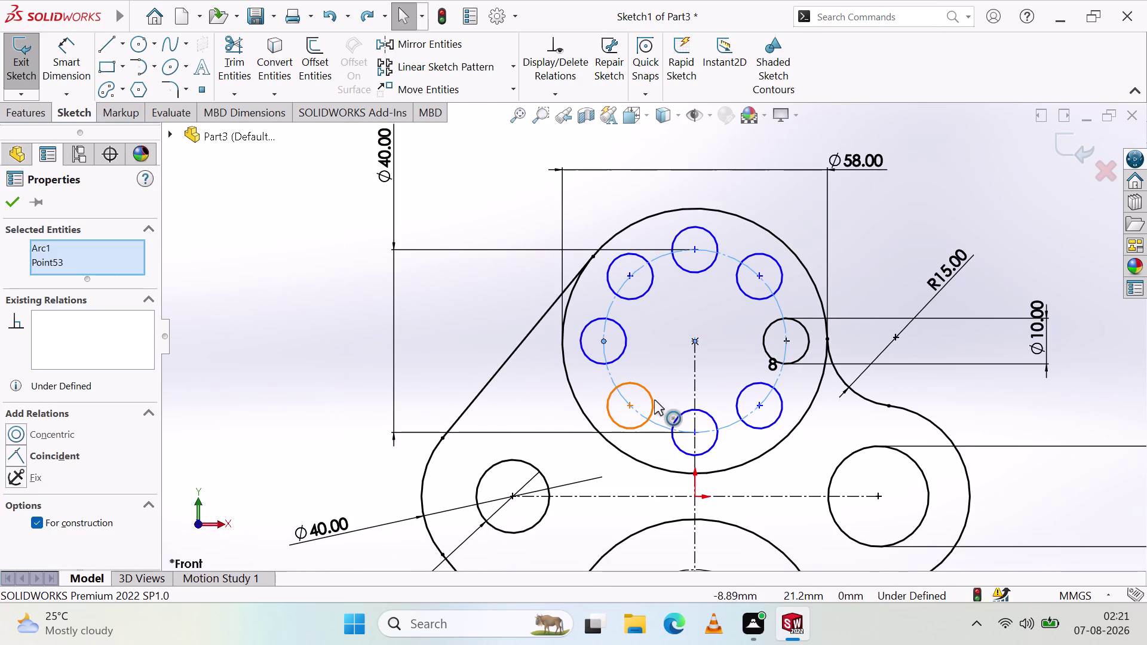
Make hole centres, including the left one, coincident with the eight-hole construction circle.
click(13, 457)
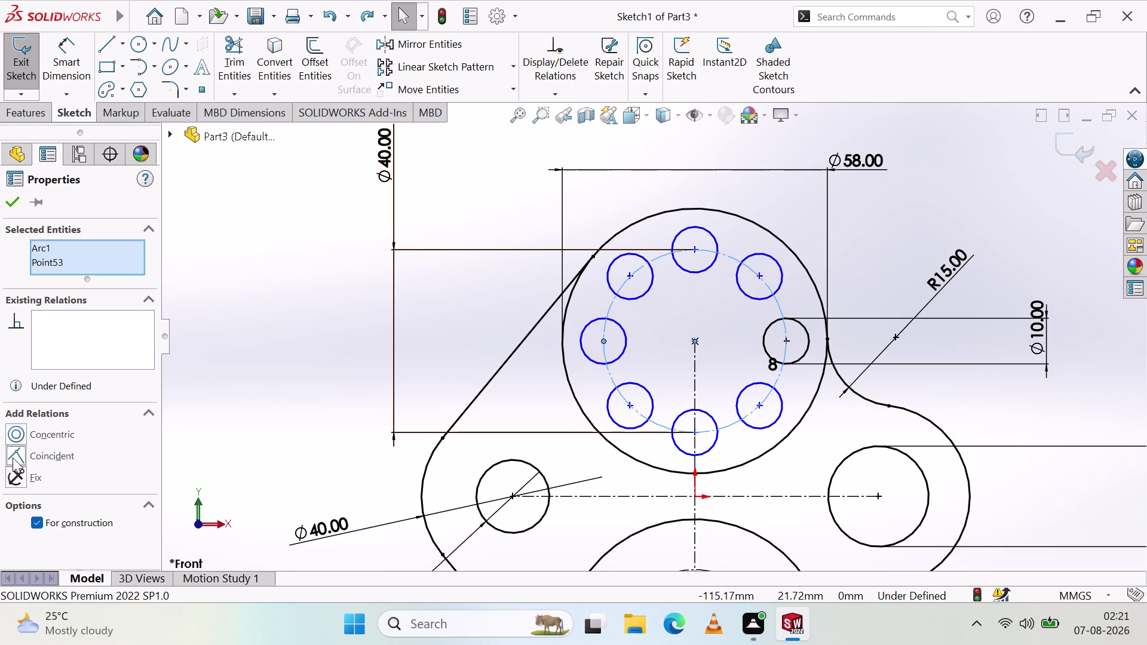
click(14, 201)
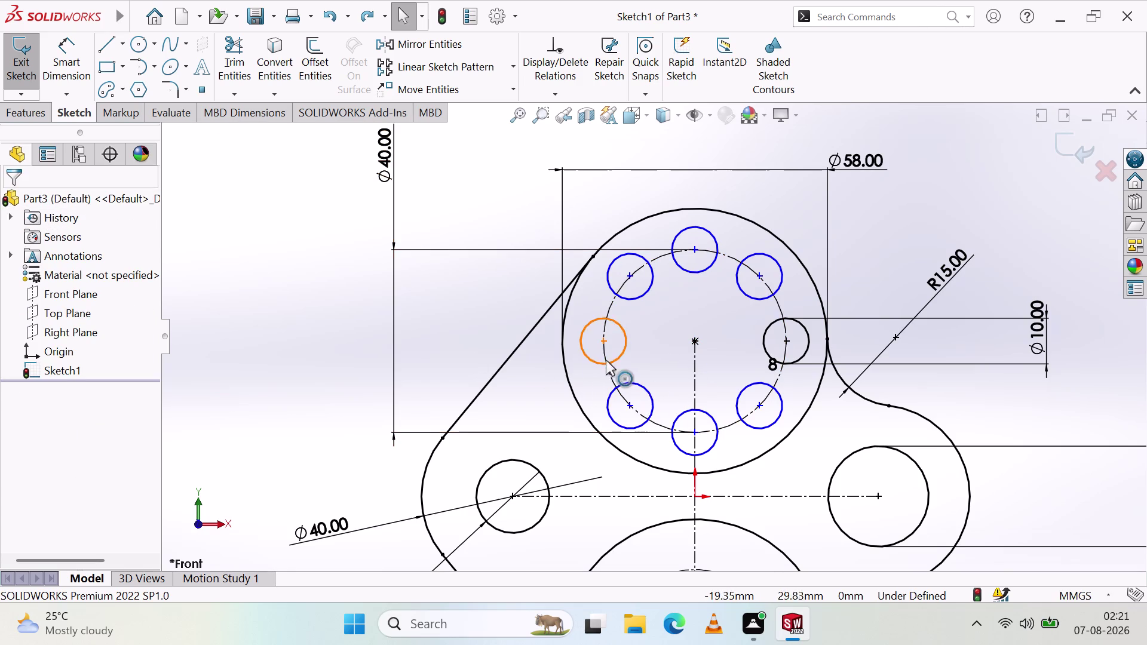
click(629, 277)
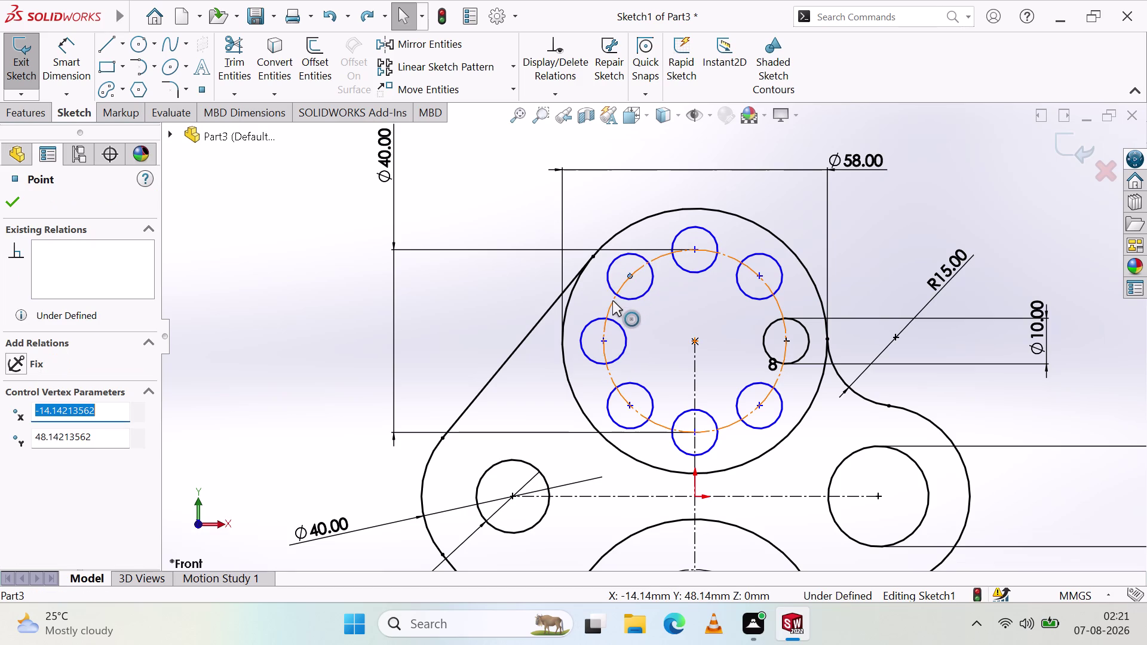
click(612, 300)
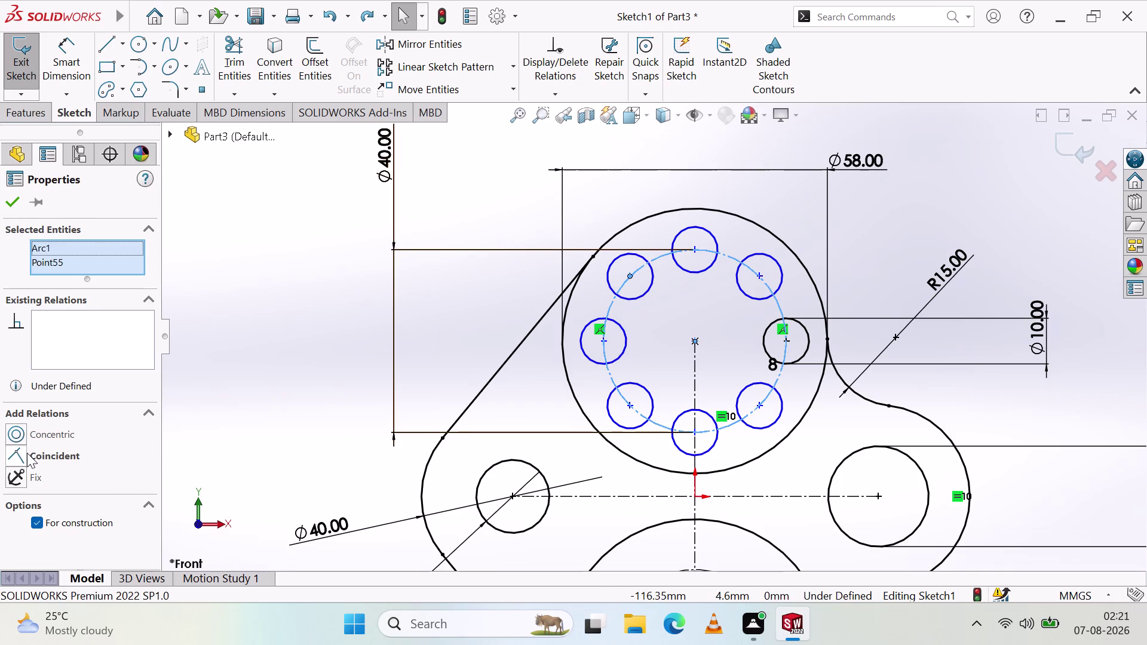
click(24, 451)
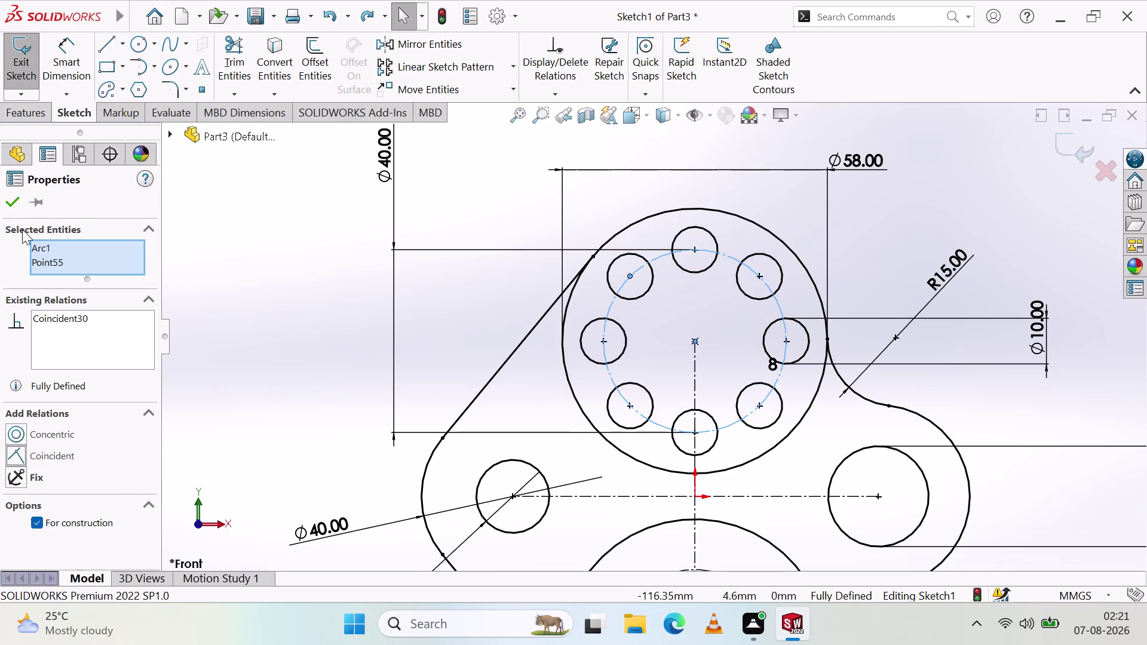
click(12, 199)
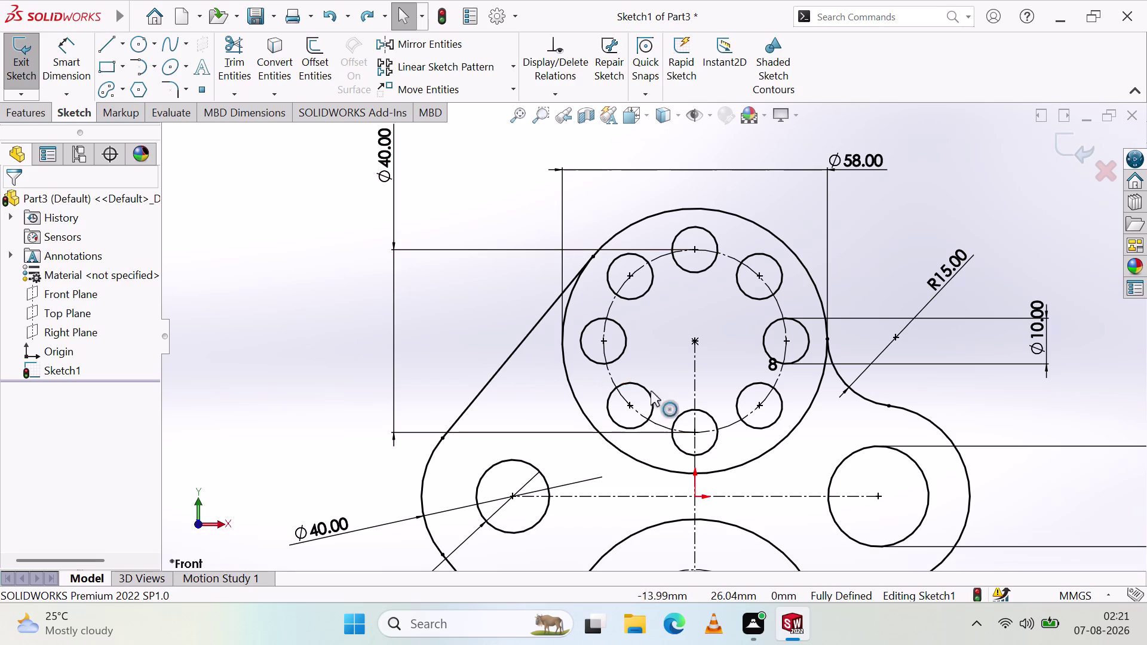
scroll(up, 3)
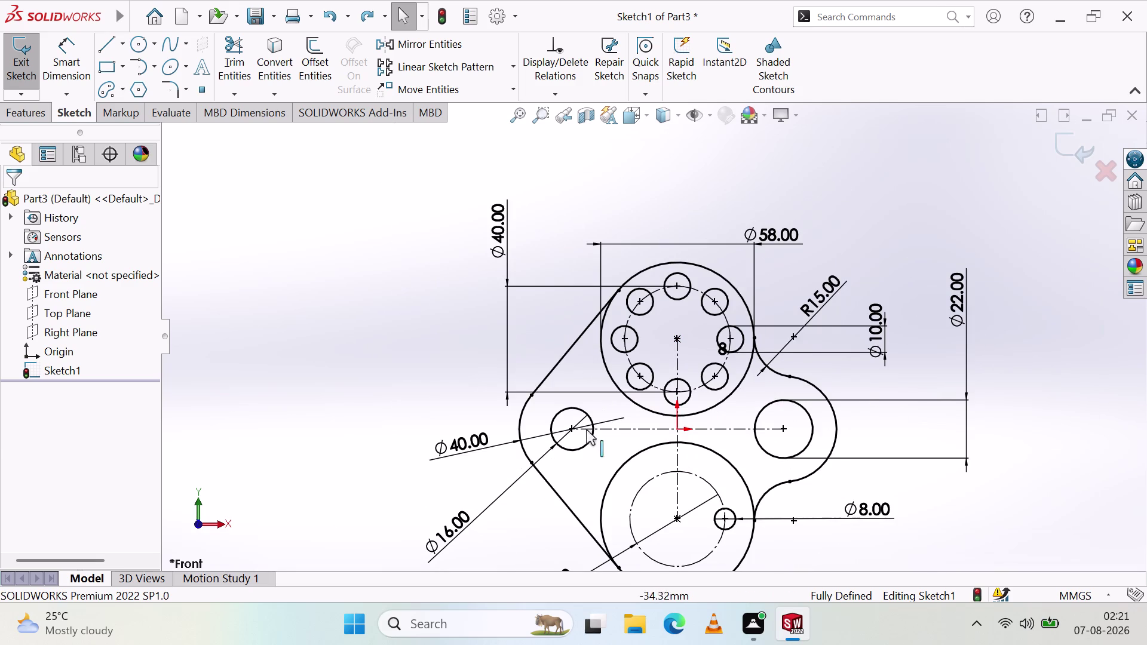
scroll(down, 3)
scroll(up, 3)
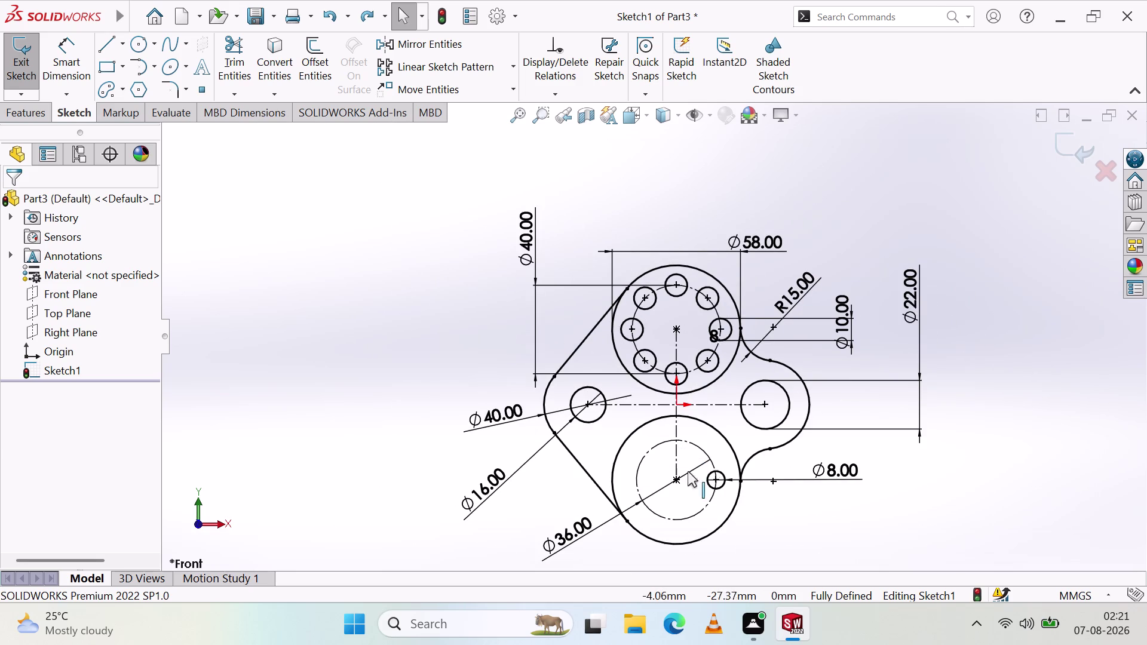
scroll(down, 3)
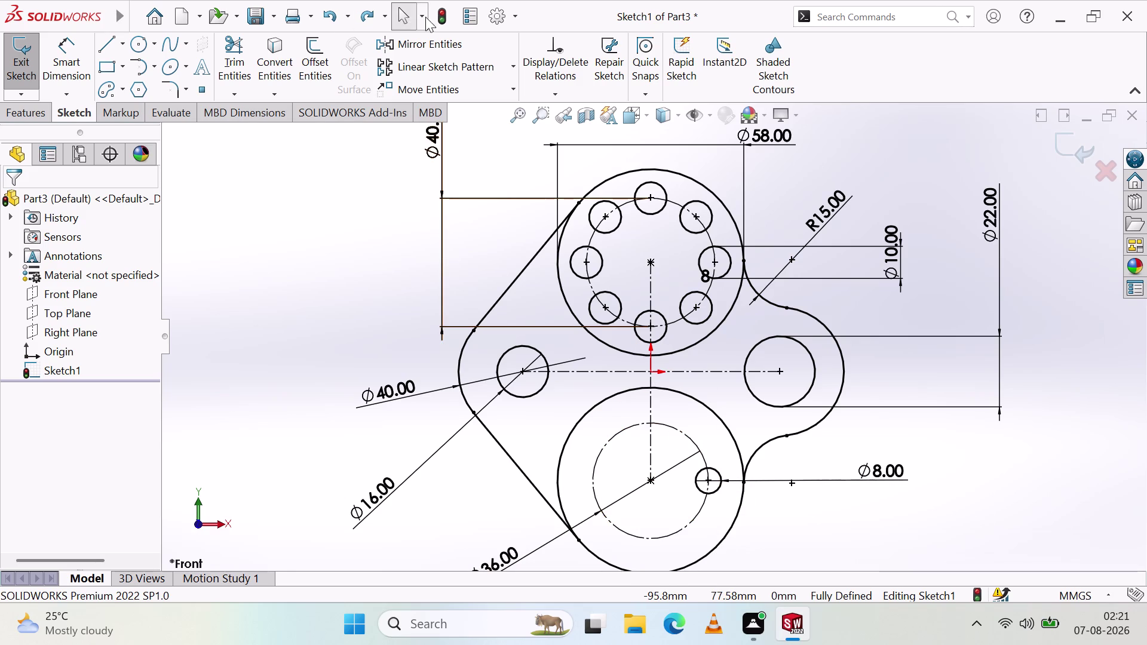
click(511, 72)
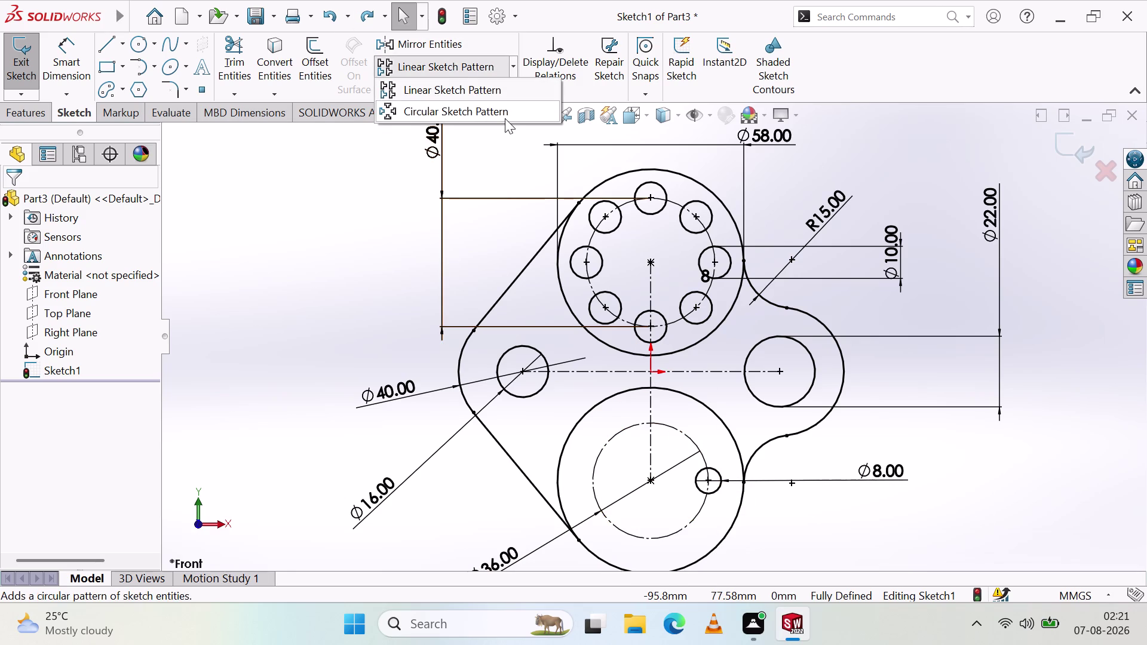
Pattern the small hole in 6 instances around the lower boss centre.
click(503, 114)
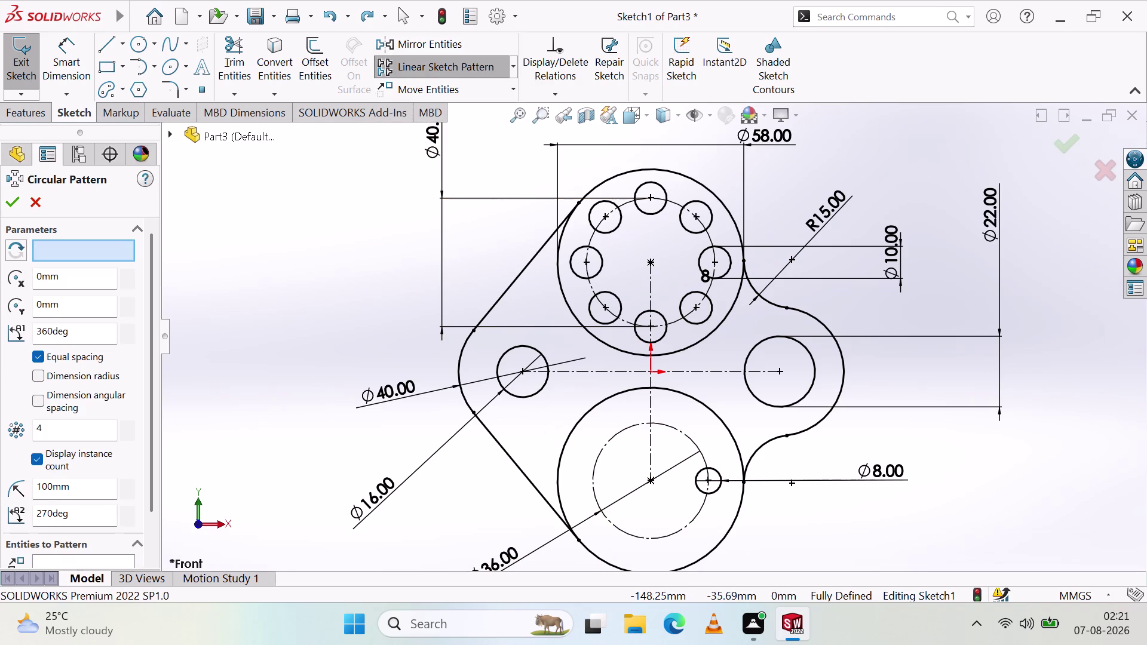
click(66, 425)
key(BackSpace)
key(BackSpace)
key(BackSpace)
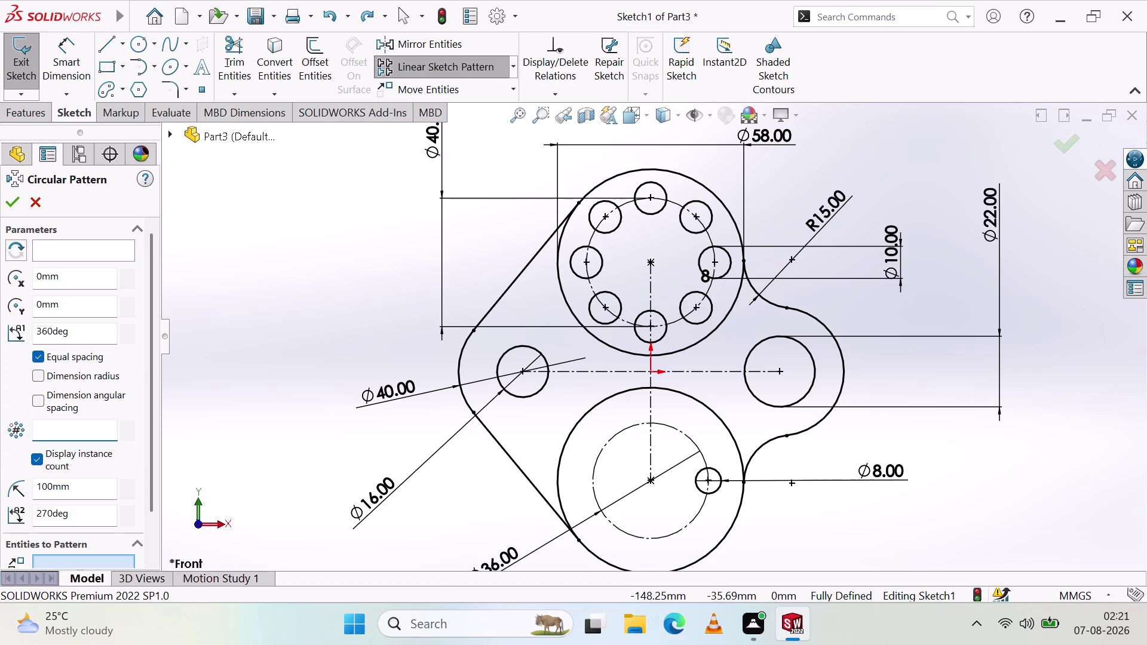
key(6)
click(715, 467)
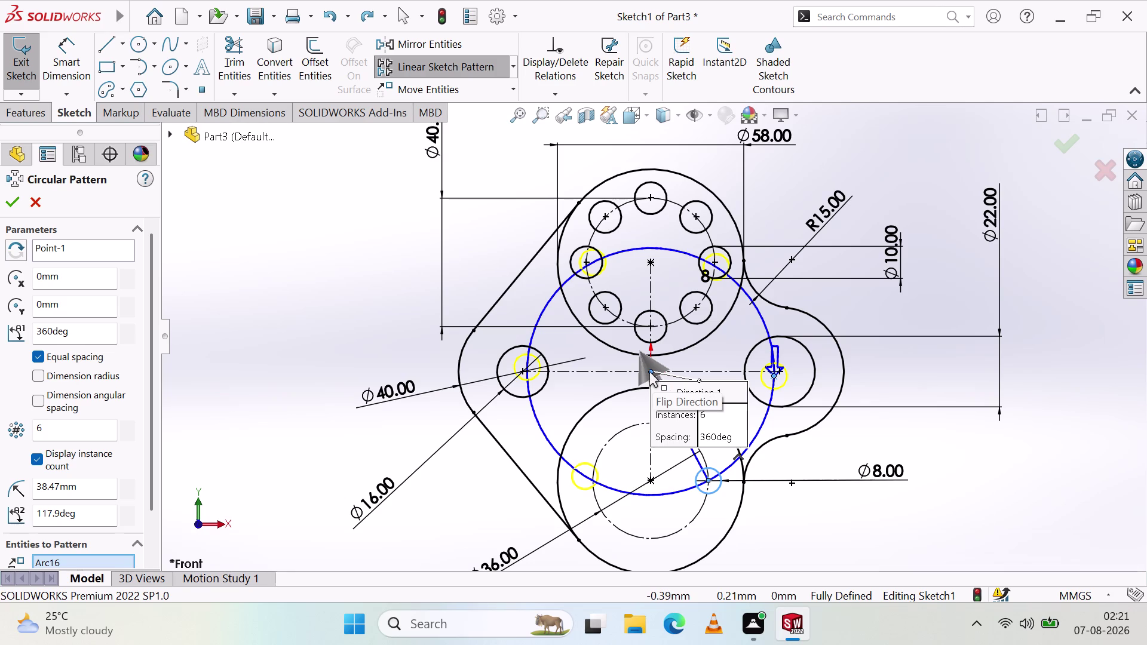
drag(649, 371, 647, 475)
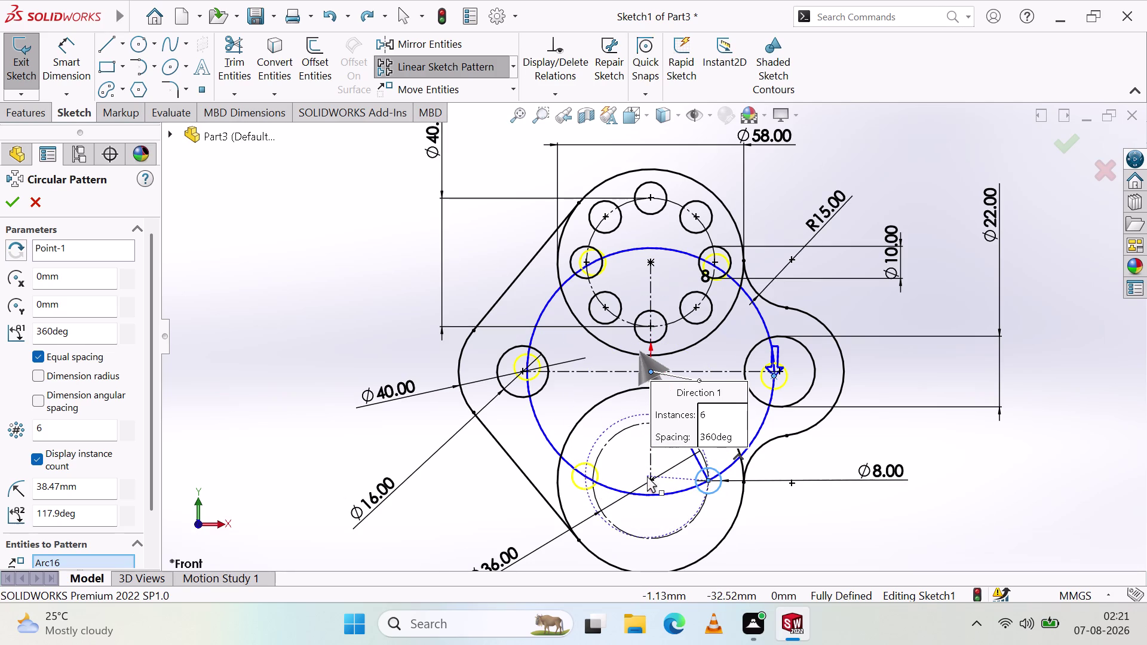
drag(647, 475, 651, 482)
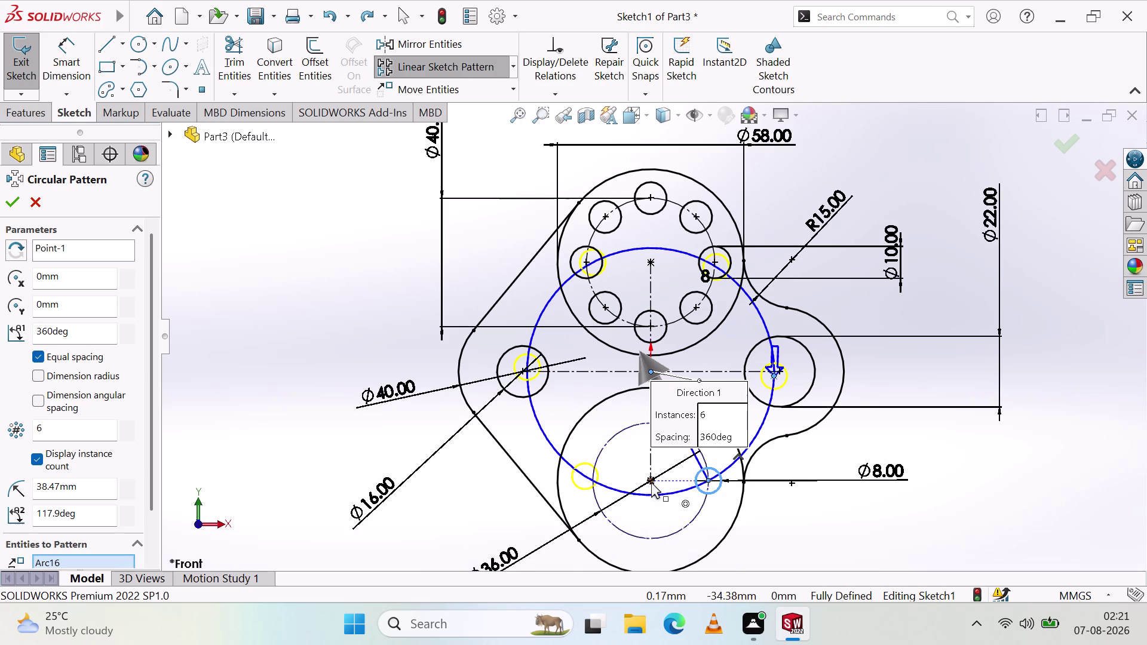
drag(652, 482, 652, 482)
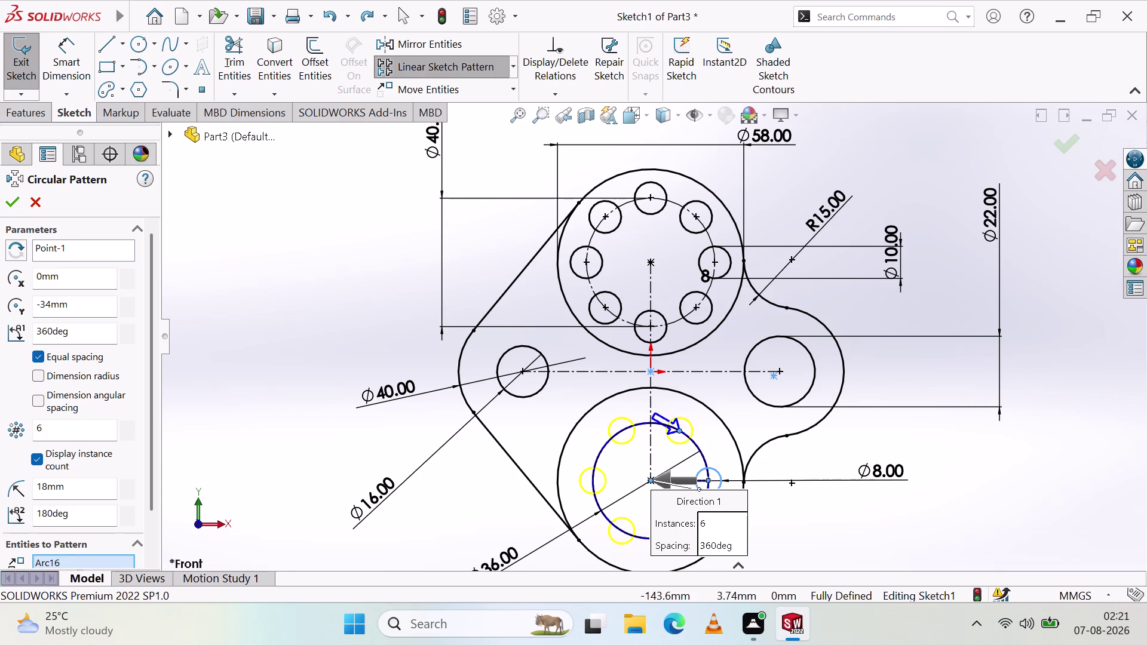
scroll(down, 3)
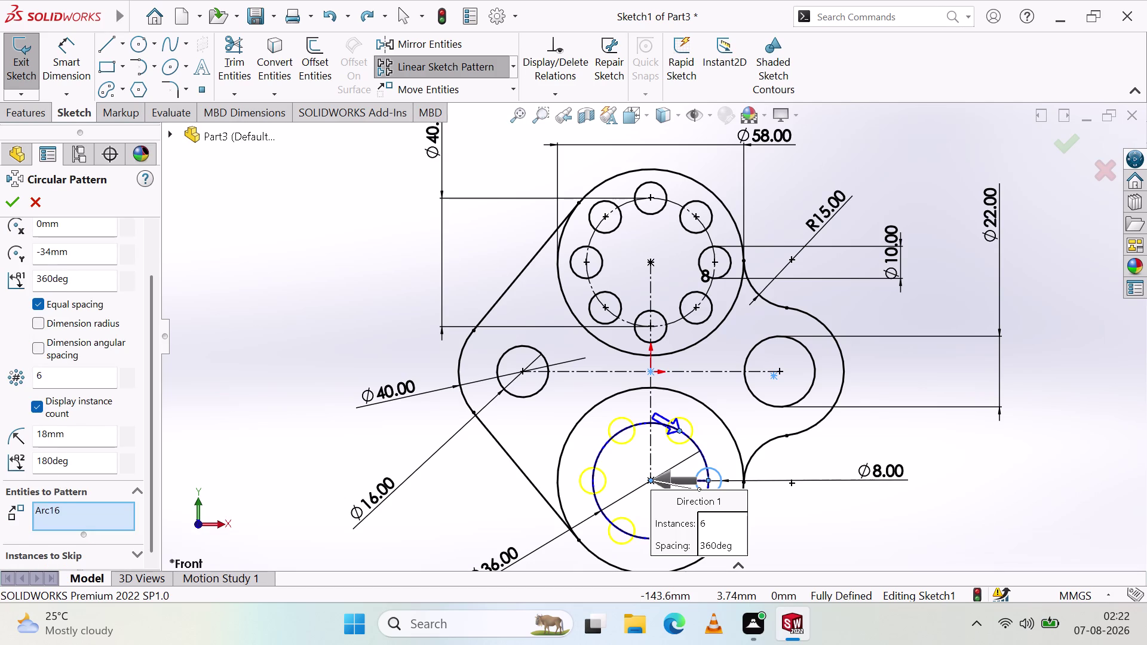
click(3, 209)
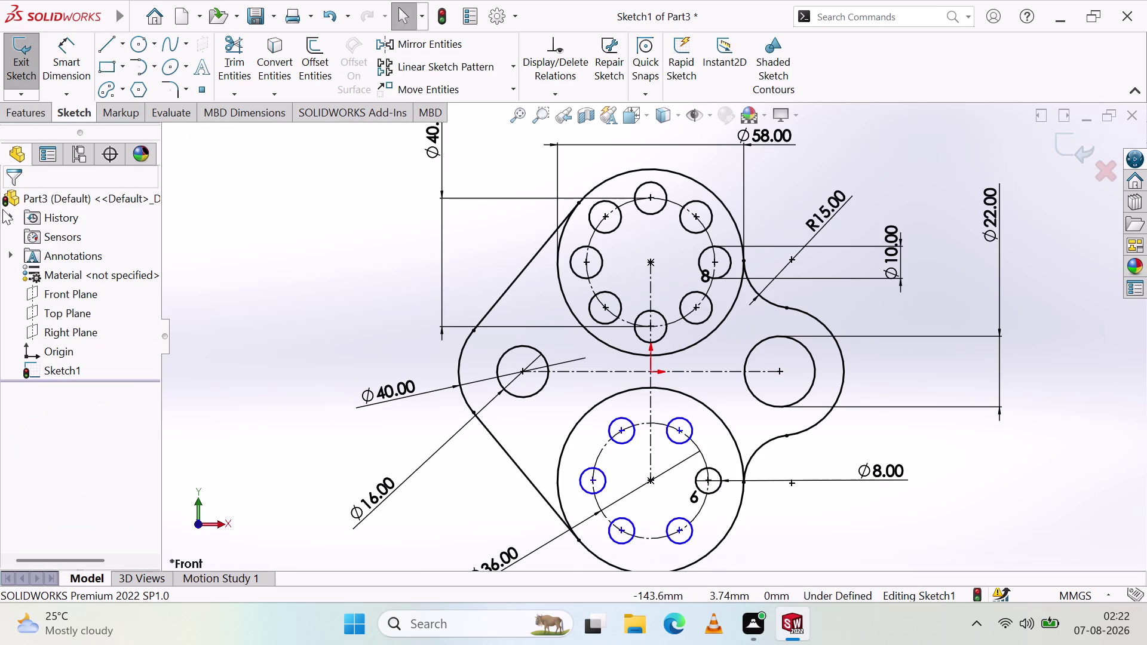
Make the lower-left hole's centre coincident with the construction circle.
click(283, 306)
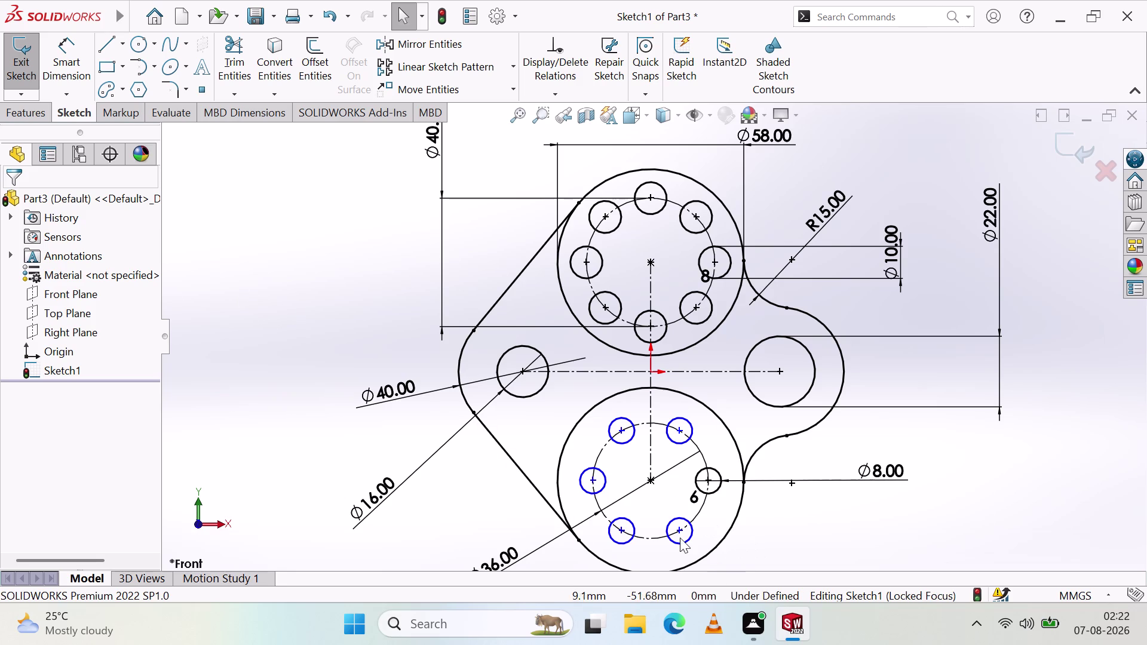
scroll(down, 3)
scroll(down, 3)
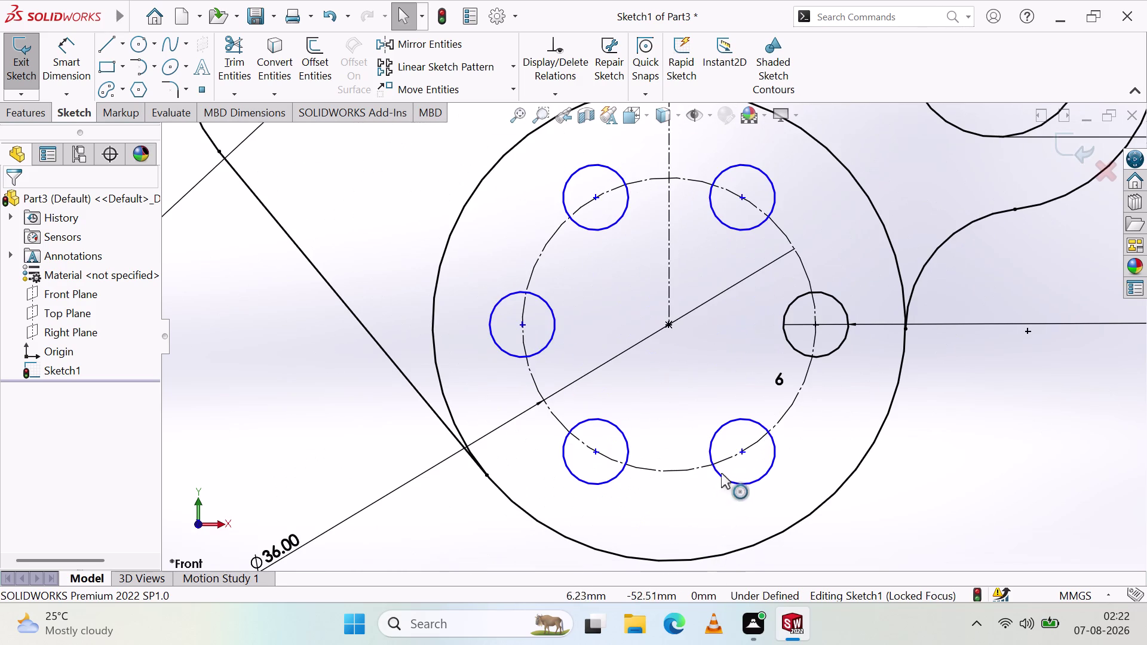
click(594, 452)
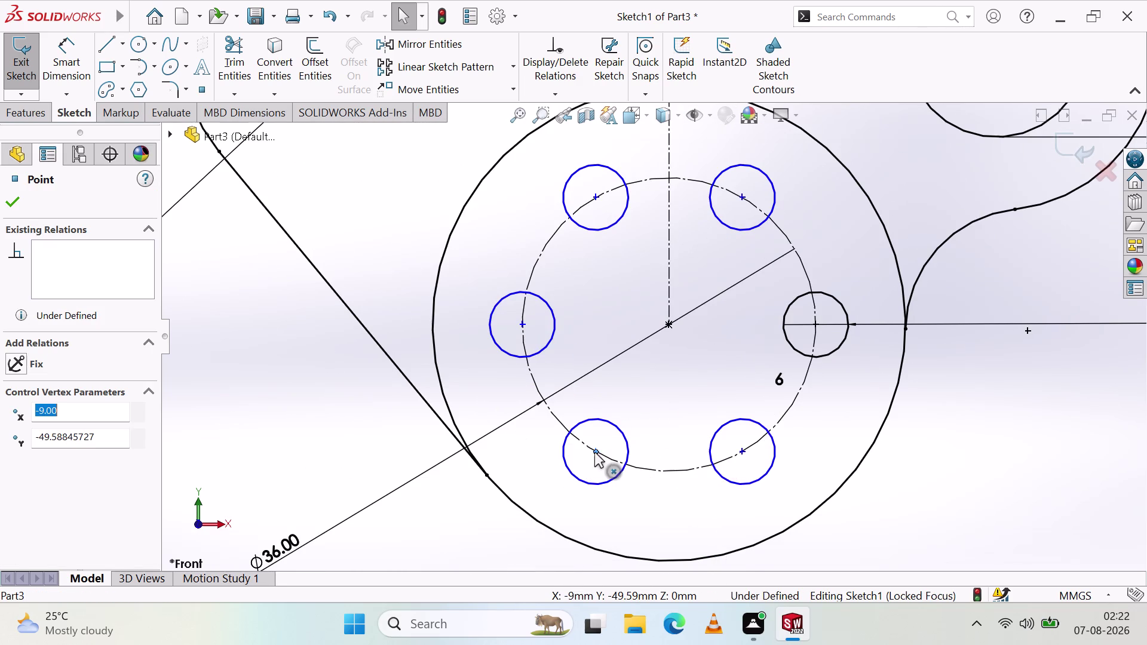
click(633, 466)
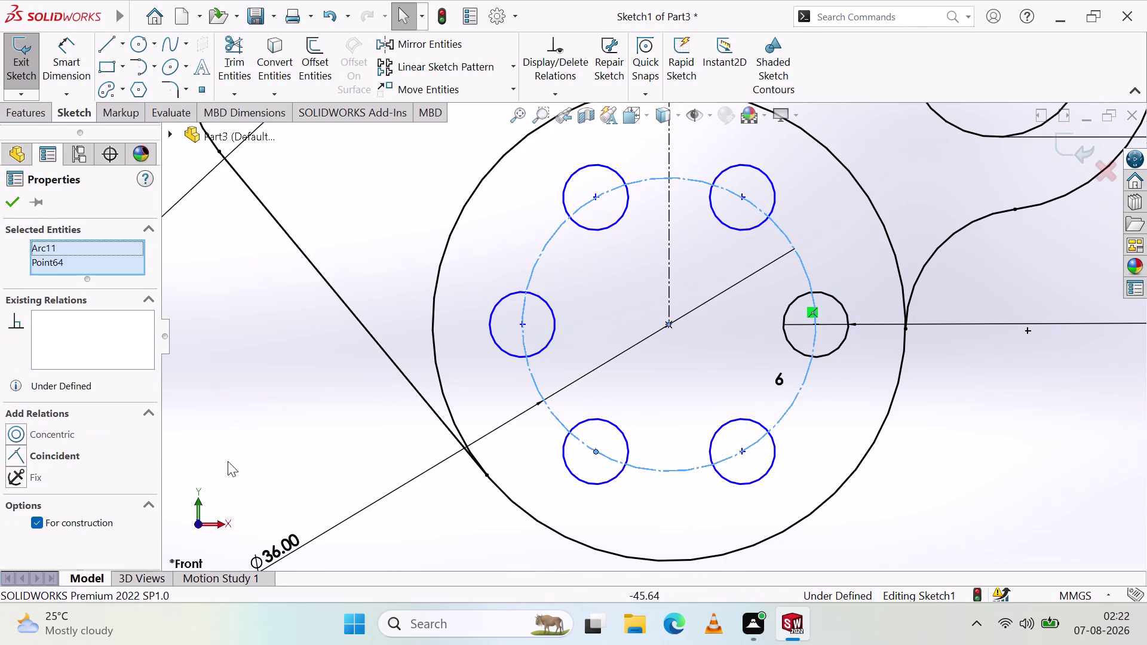
click(22, 458)
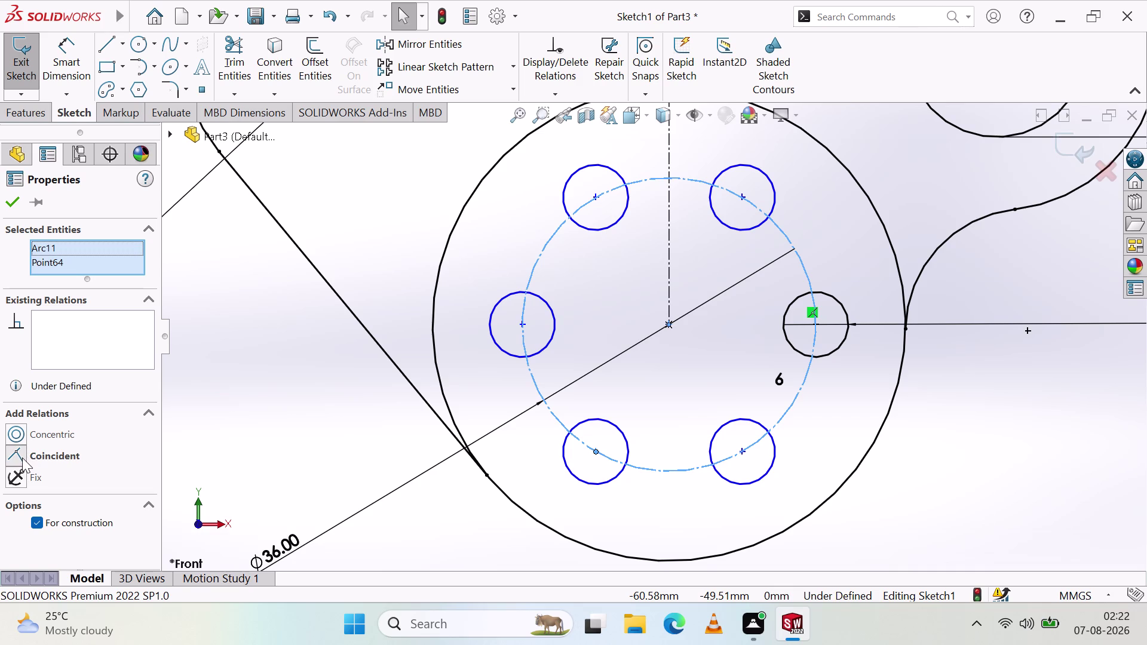
click(14, 204)
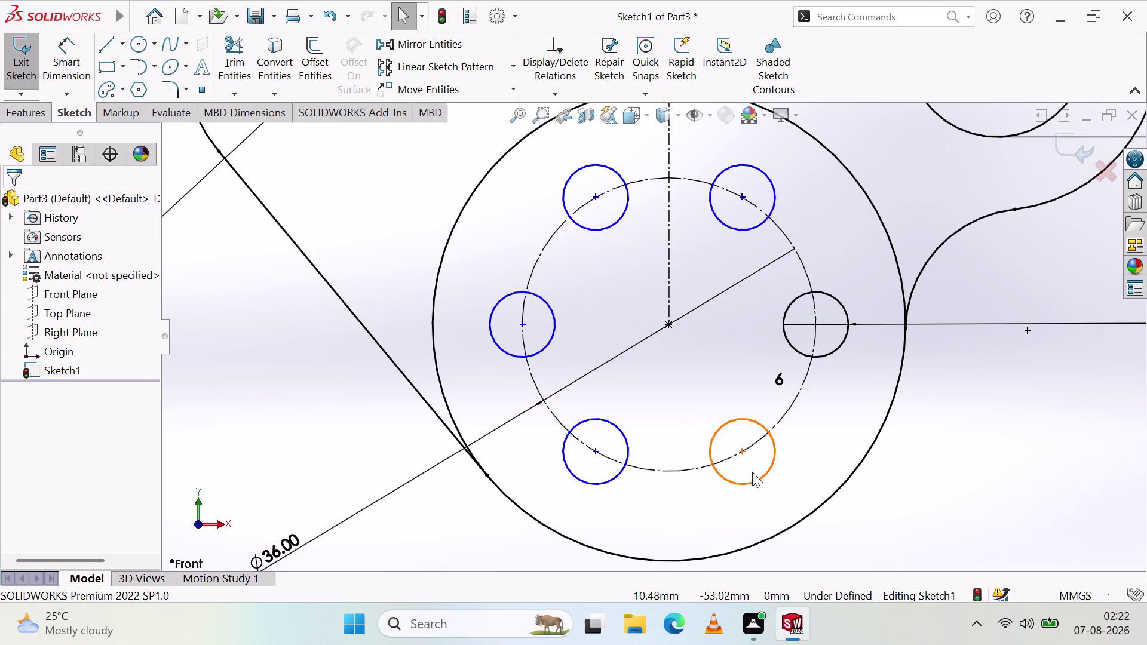
Make the lower-right hole's centre coincident with the construction circle.
click(743, 451)
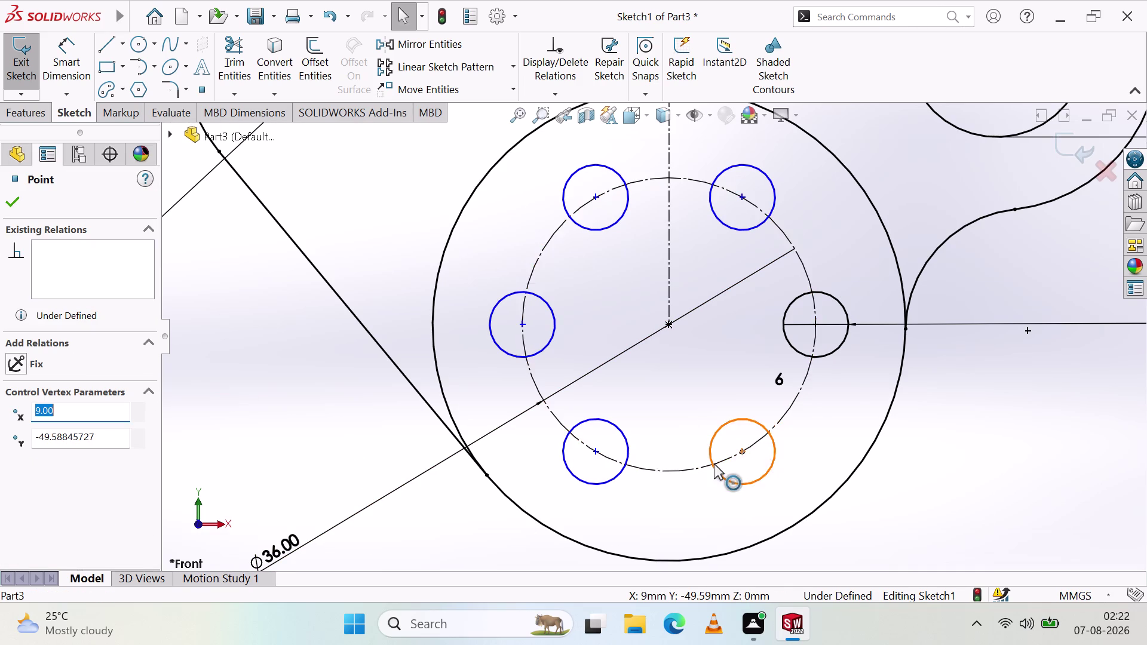
click(784, 416)
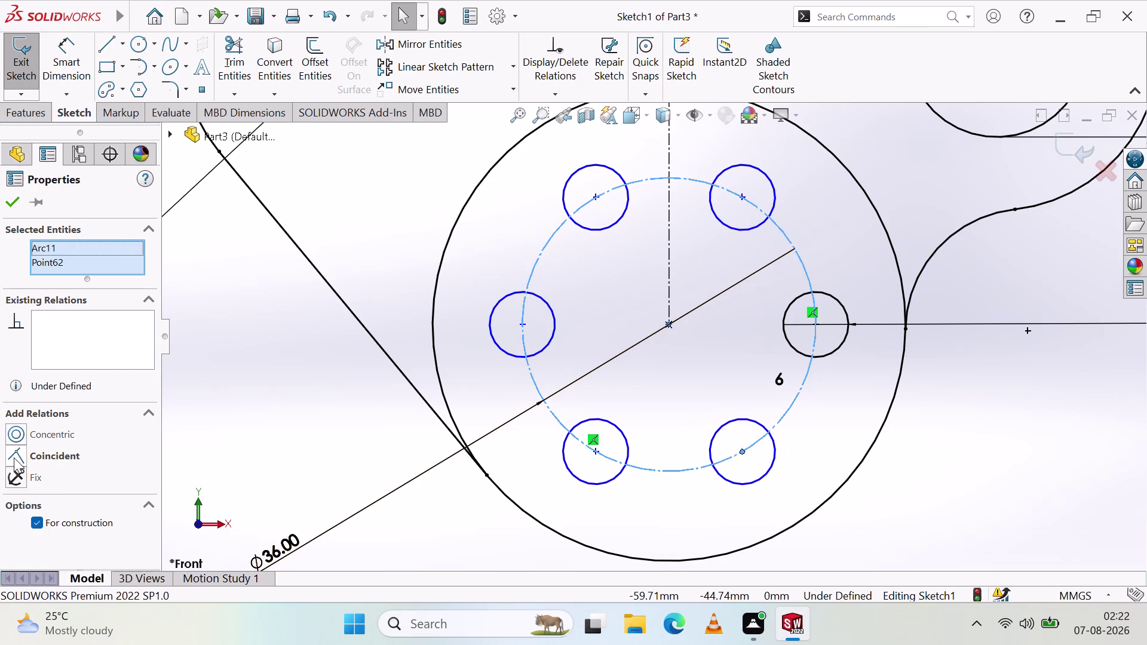
click(14, 458)
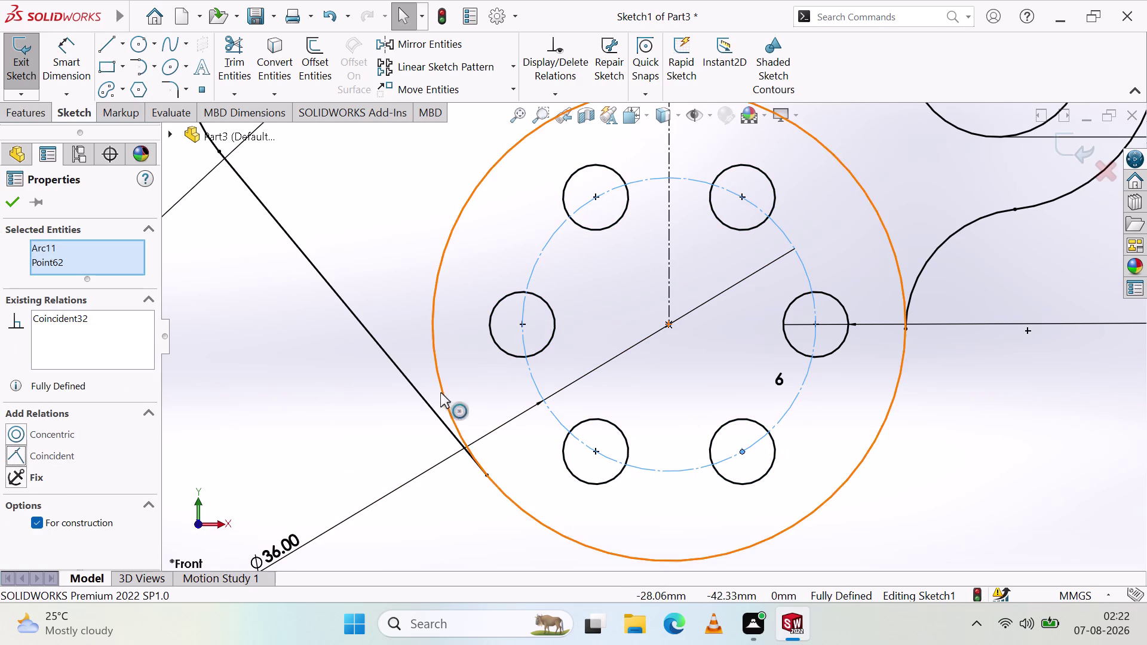
click(12, 210)
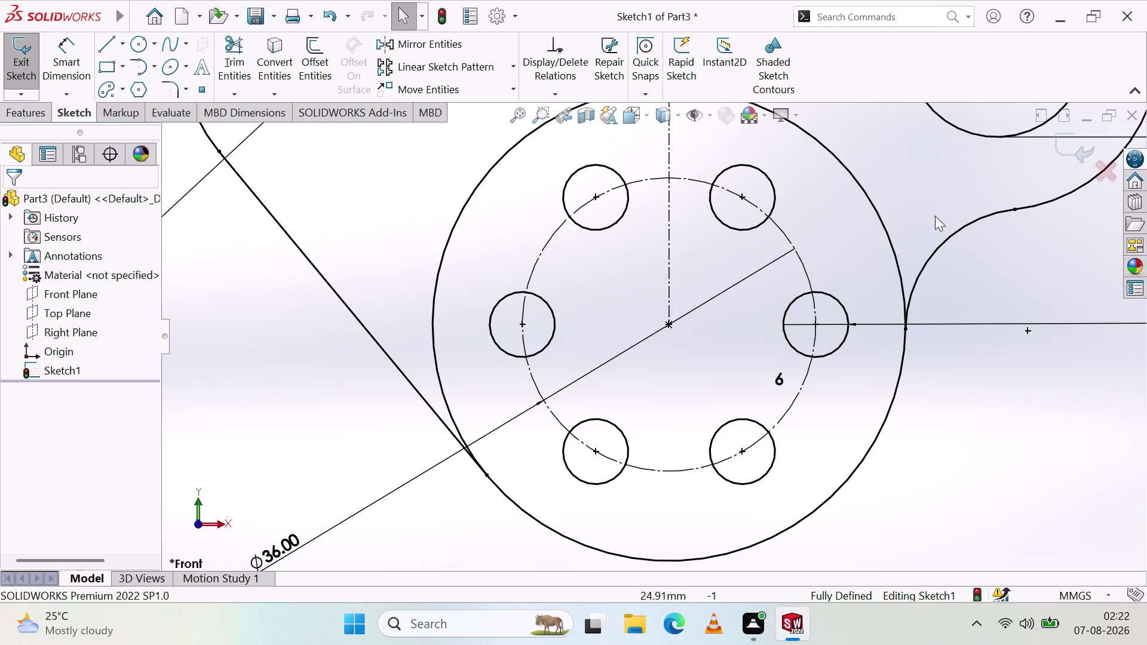
Move the R15.00 radius dimension outside the profile, clear of the holes.
scroll(up, 3)
scroll(up, 3)
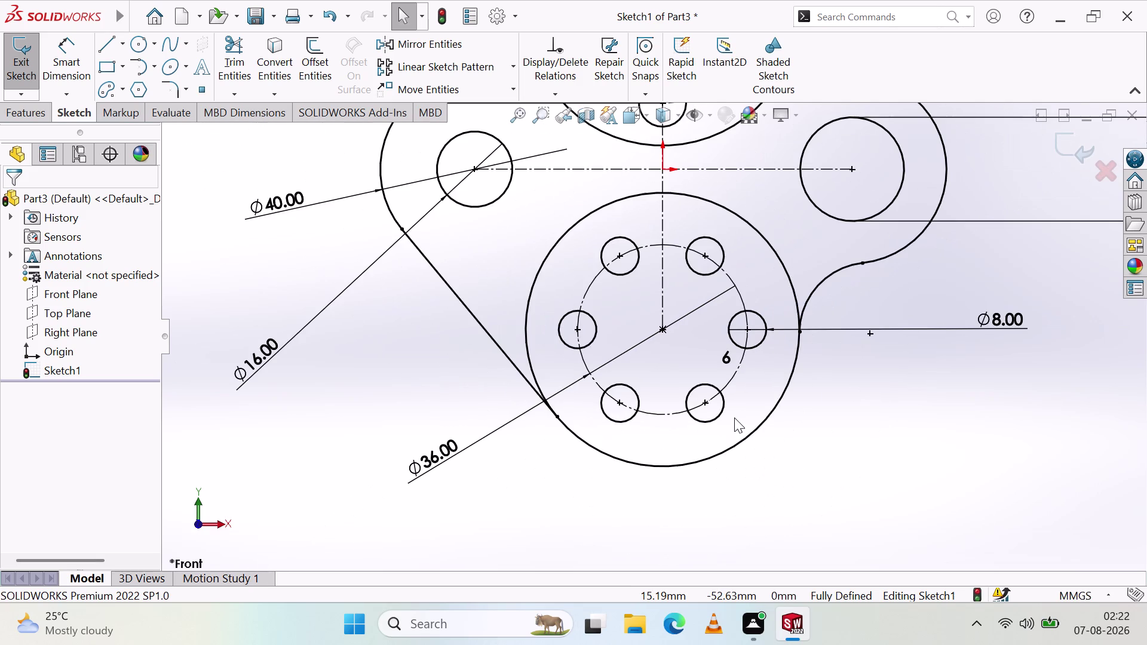
scroll(up, 3)
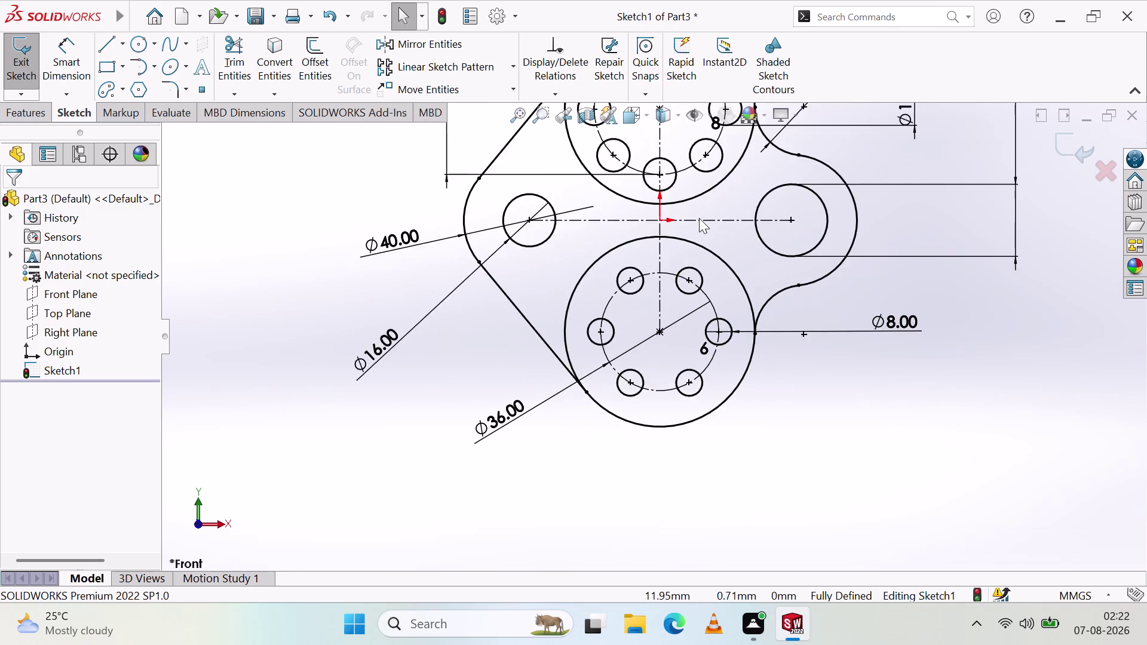
scroll(up, 3)
scroll(up, 3)
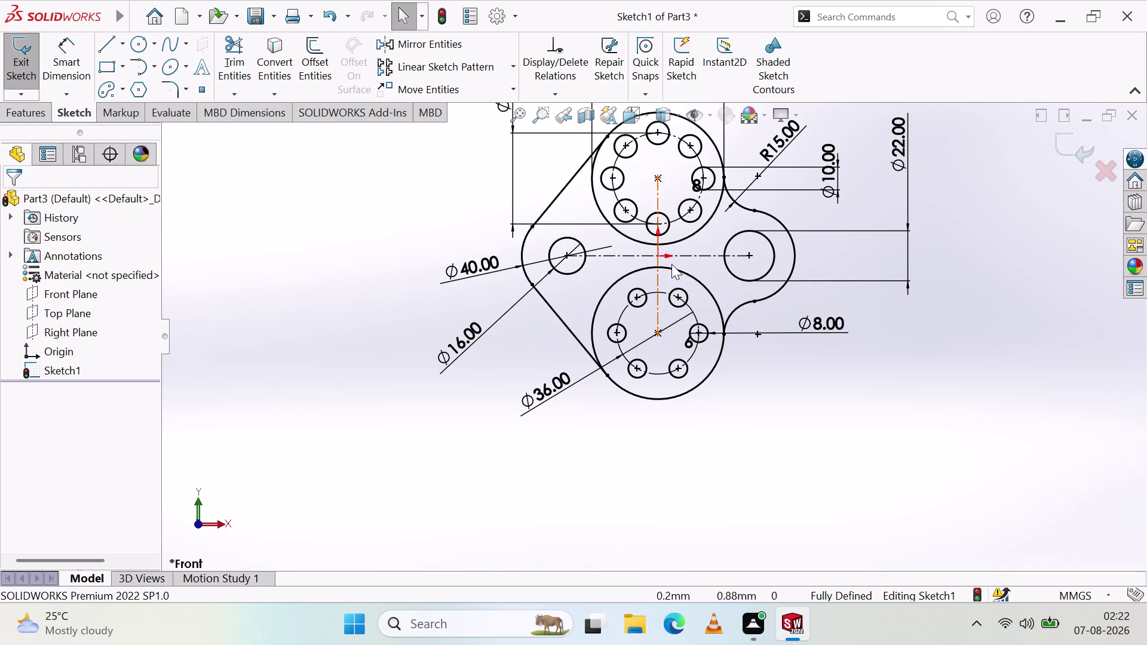
scroll(up, 3)
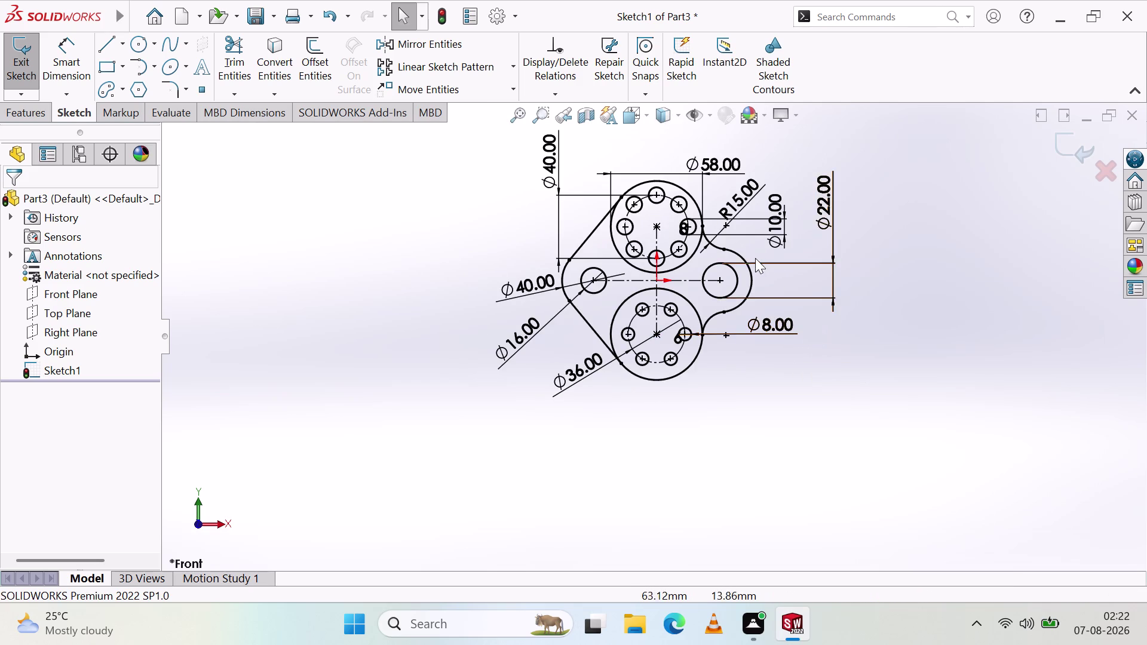
scroll(down, 3)
scroll(up, 3)
scroll(down, 3)
scroll(up, 3)
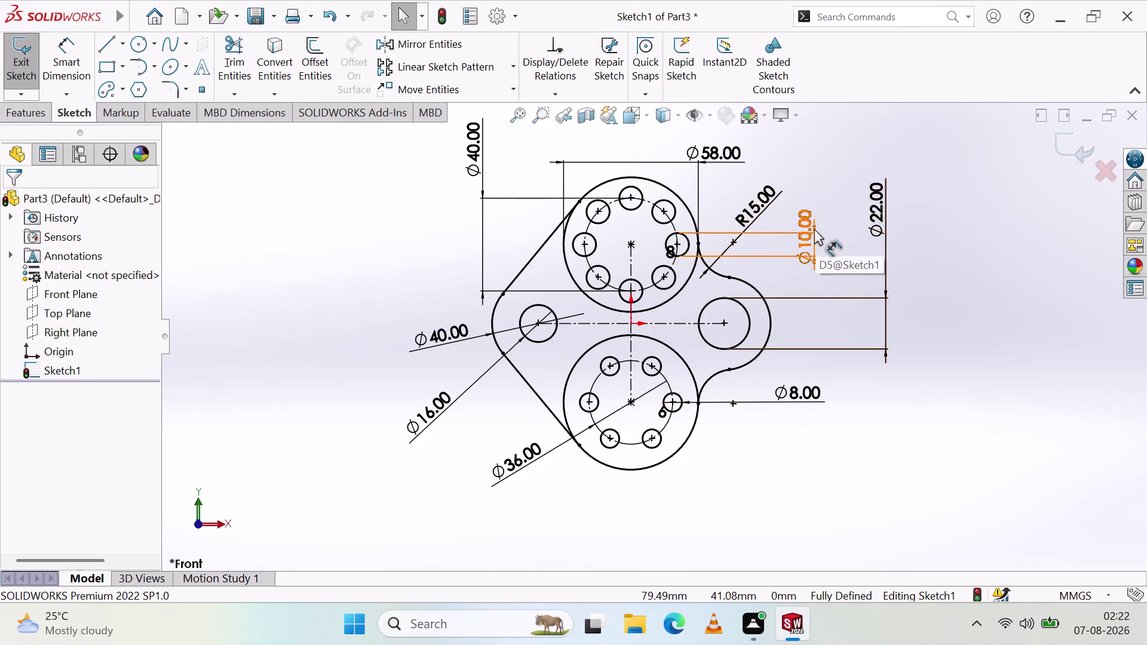
drag(756, 196, 664, 239)
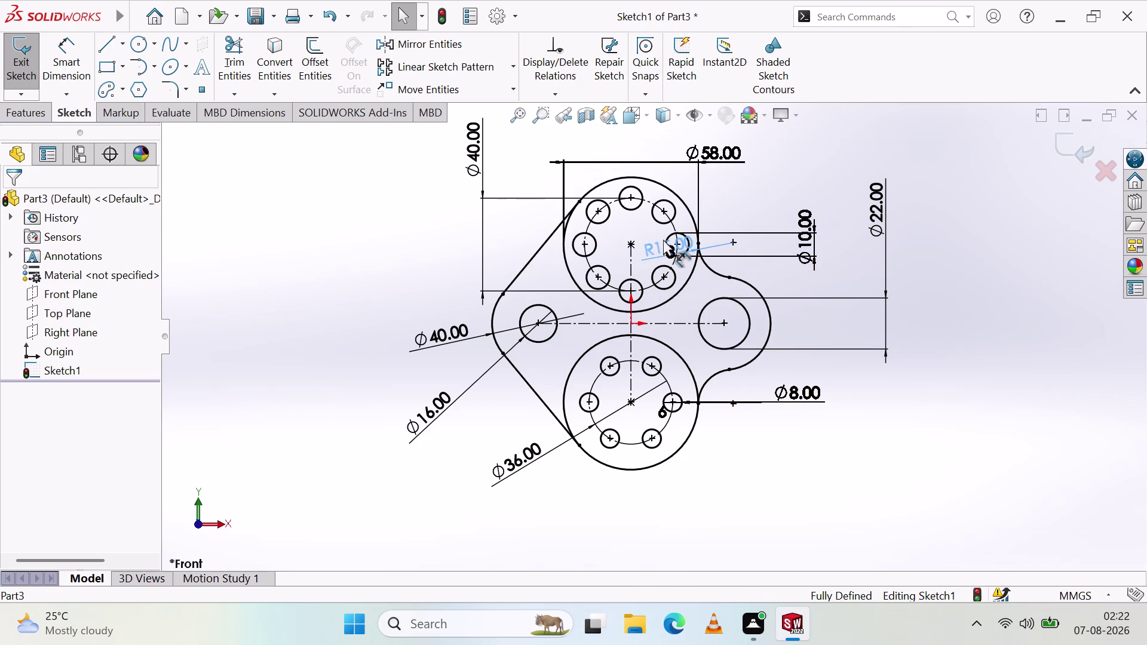
drag(663, 240, 753, 237)
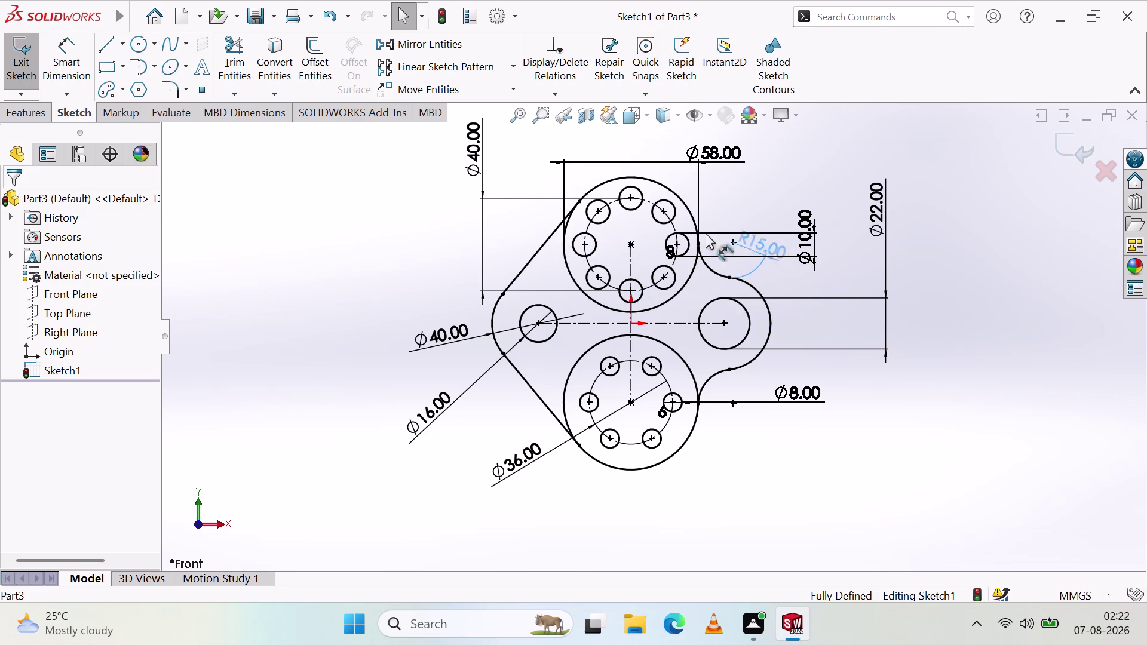
drag(753, 238, 721, 245)
drag(720, 245, 764, 186)
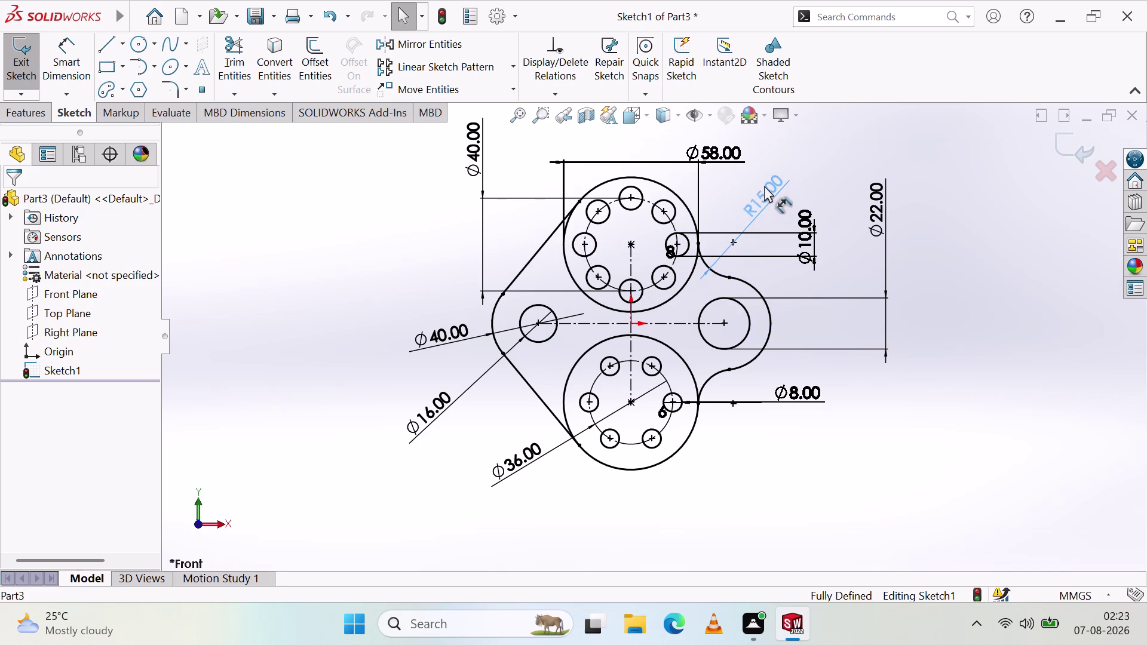
drag(764, 185, 759, 186)
click(780, 290)
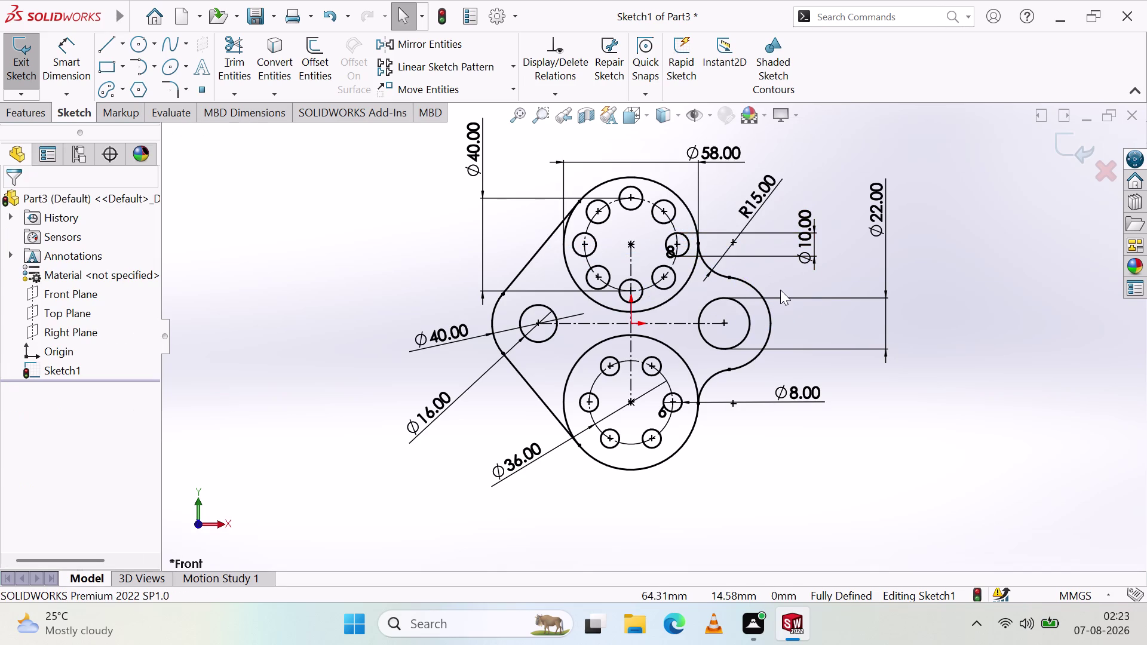
scroll(up, 3)
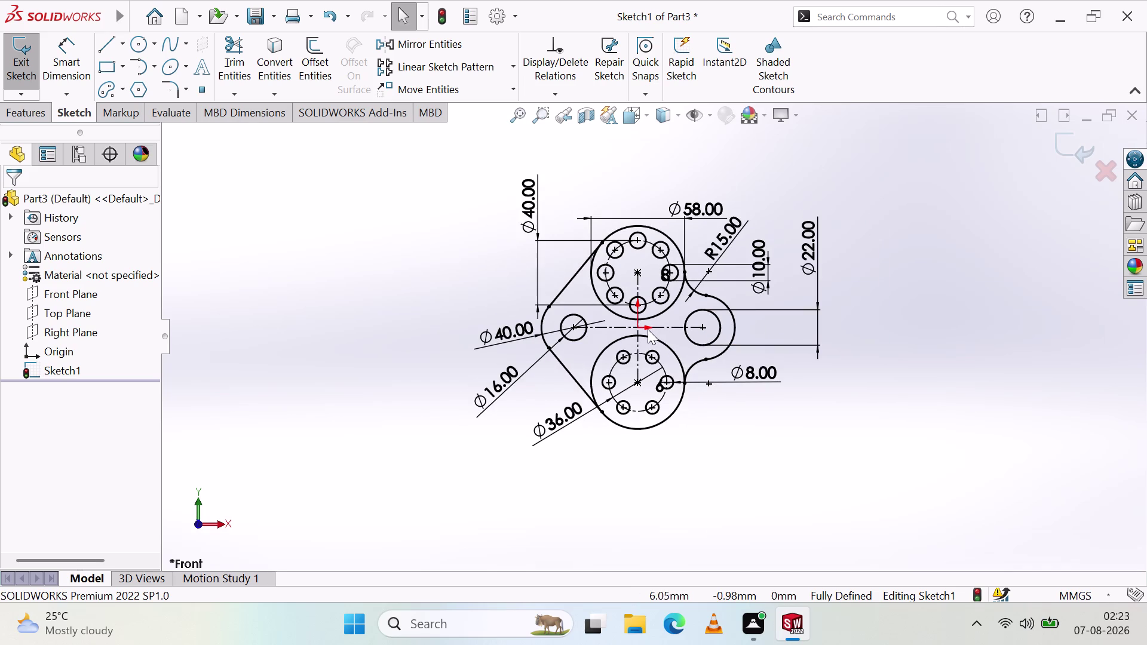
scroll(down, 3)
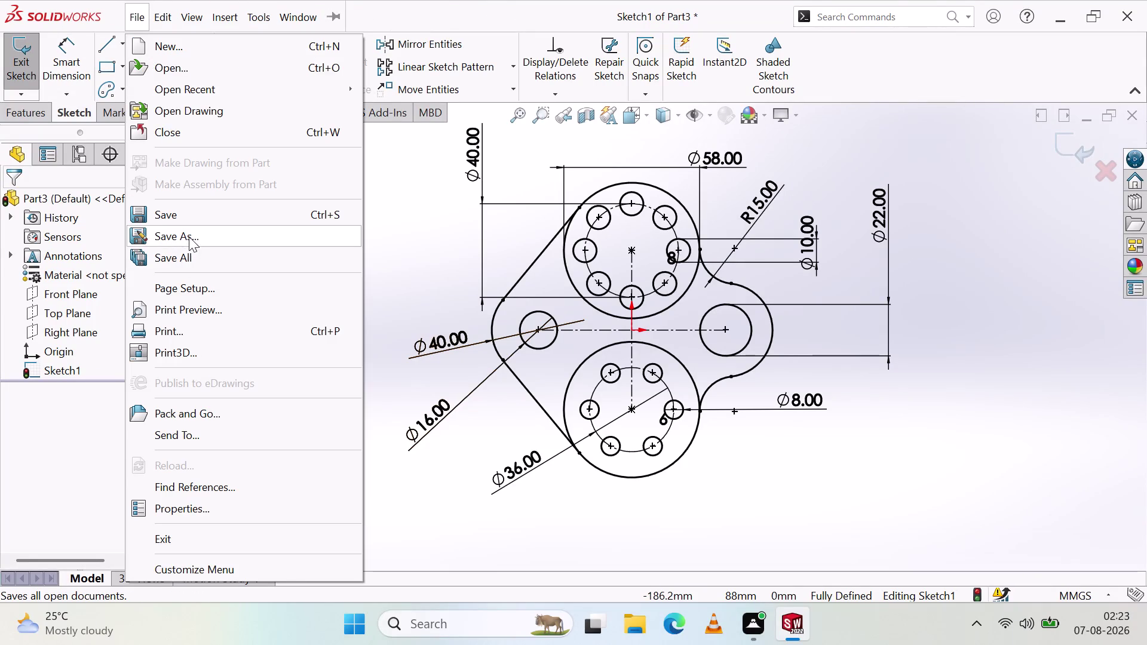
Save the part as '3rd housing', replacing the default Part3 name.
click(190, 235)
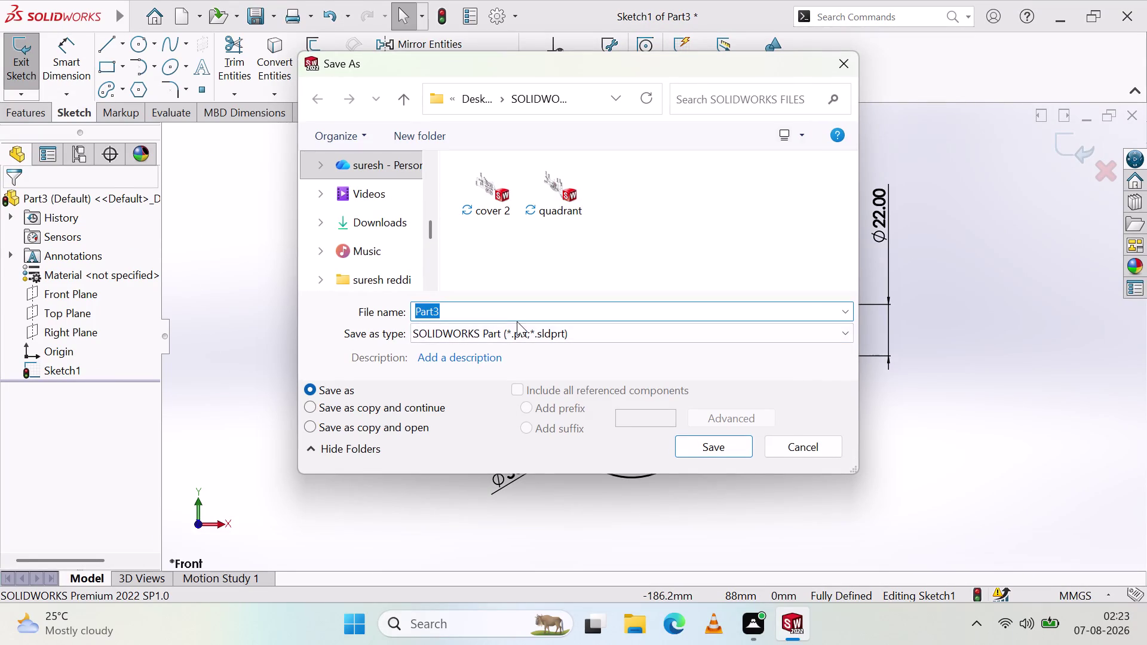
click(519, 313)
key(BackSpace)
key(BackSpace)
key(BackSpace)
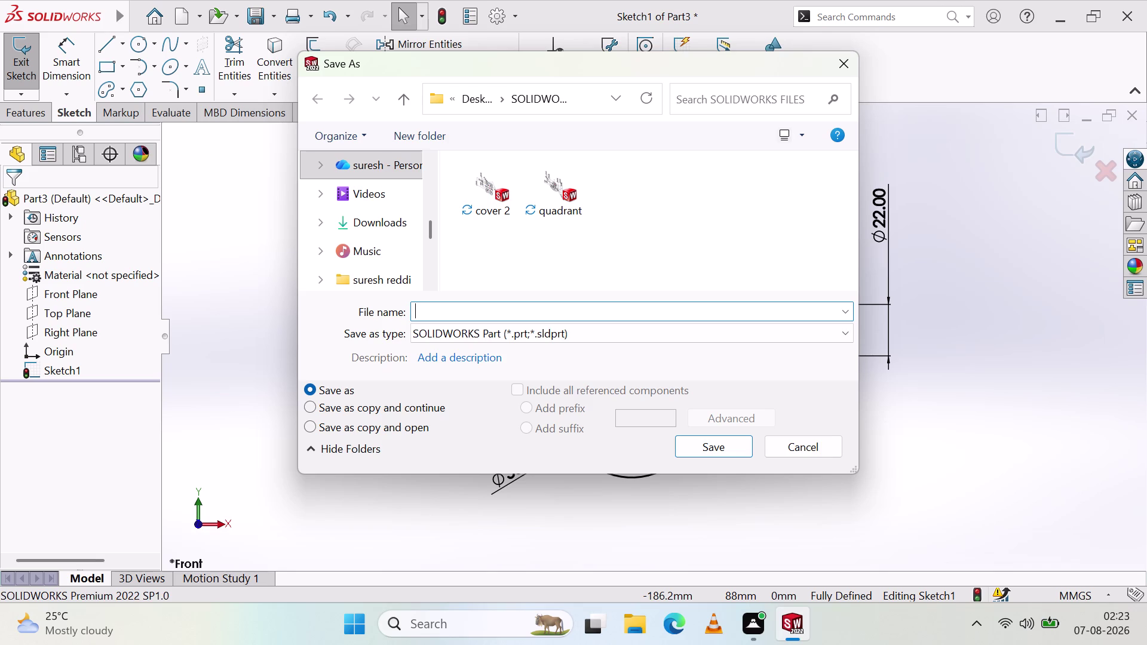
text(3rd)
key(space)
key(h)
text(o)
text(u)
text(si)
text(ng)
click(740, 449)
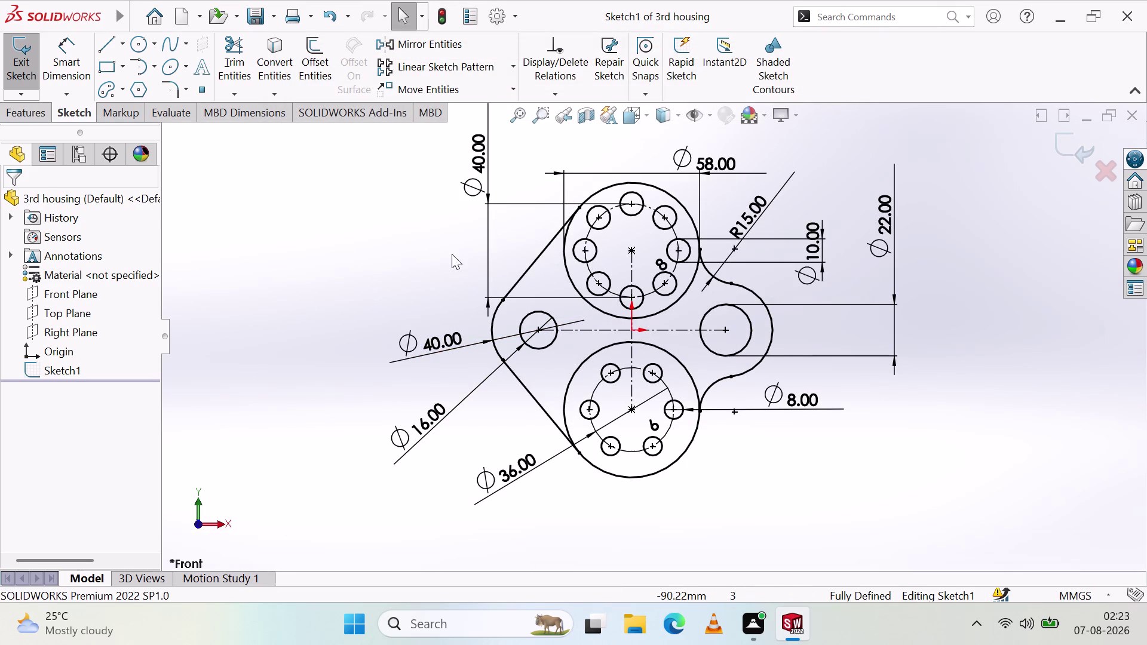
scroll(up, 3)
scroll(down, 3)
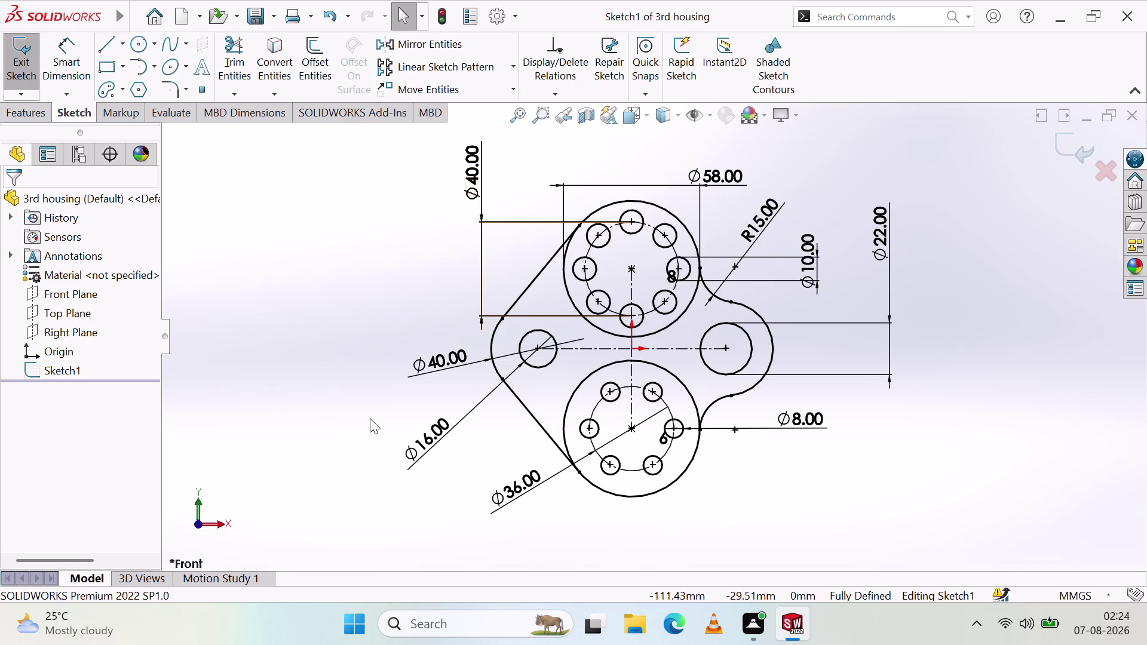
Print the sketch with Microsoft Print to PDF to a file named '3rd housing'.
key(ctrl+p)
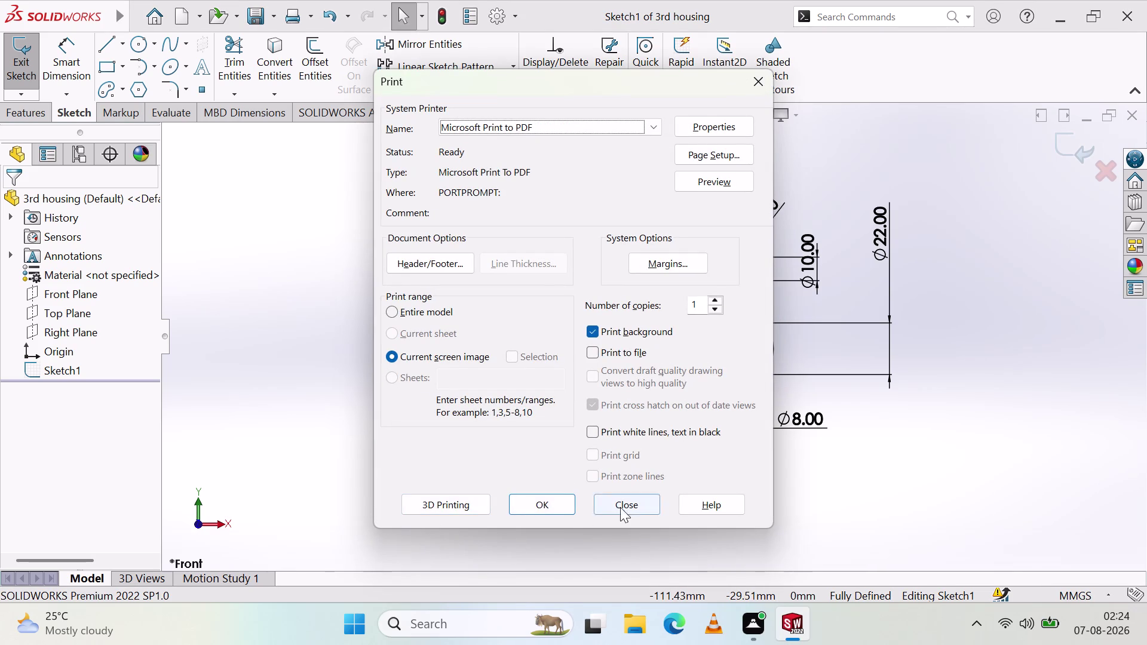
click(549, 503)
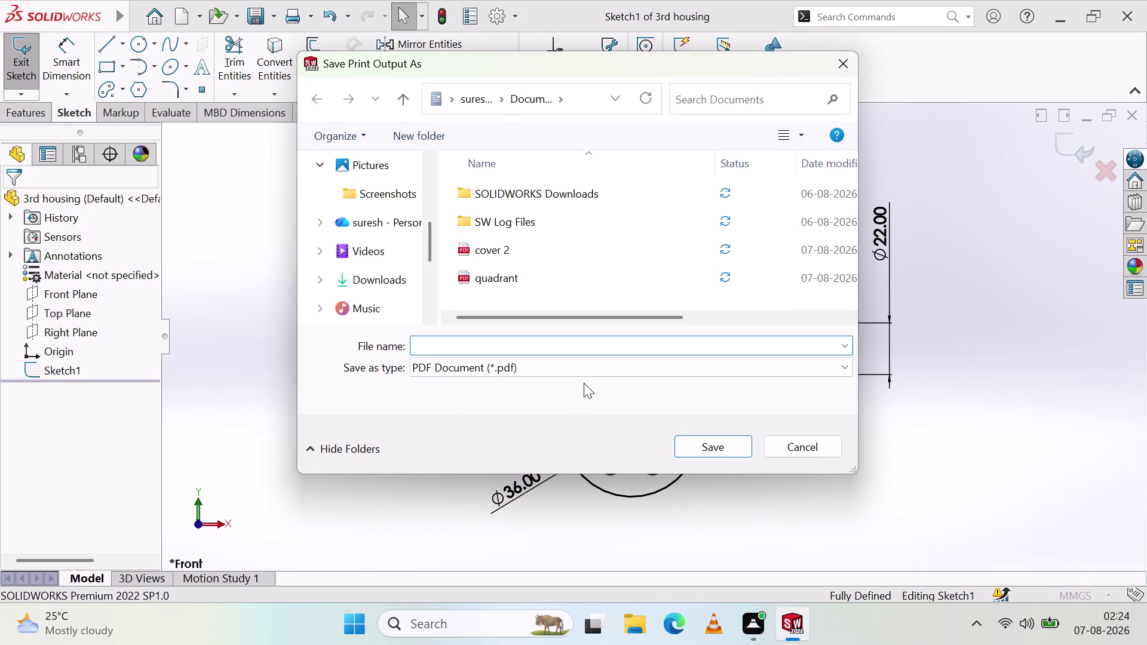
click(482, 340)
text(3r)
key(d)
key(space)
text(h)
text(ou)
text(sing)
click(712, 442)
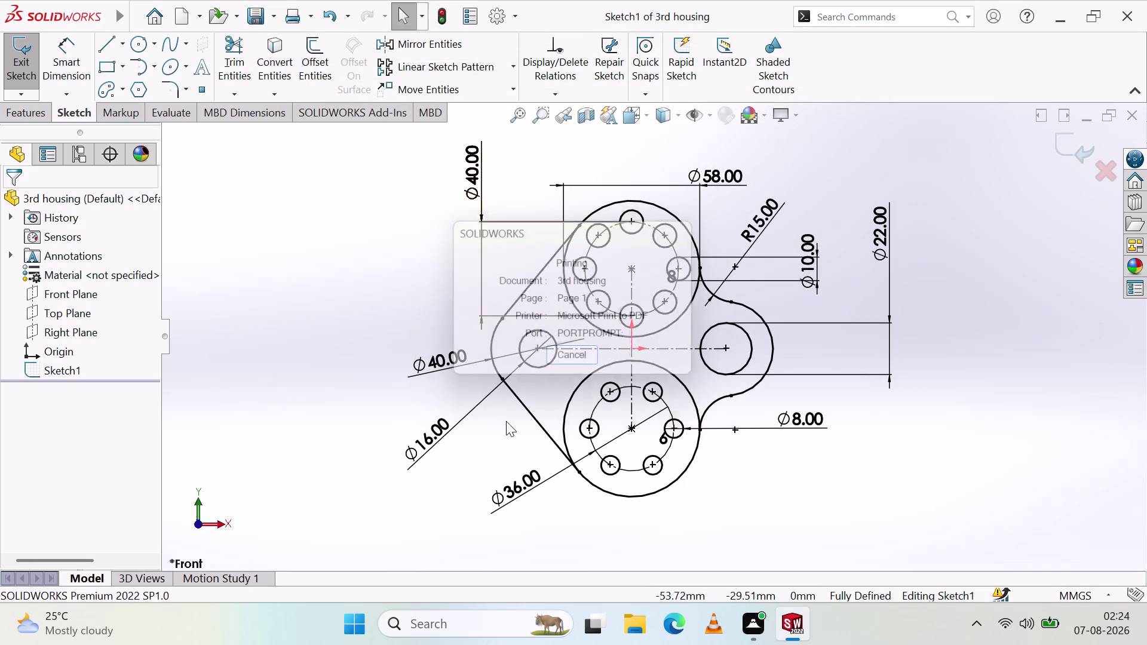